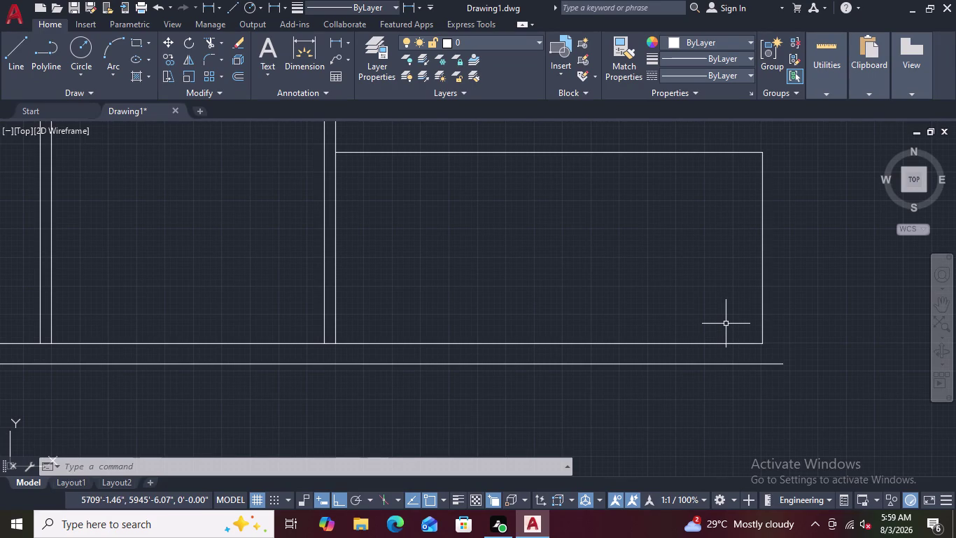
Undo the last erase, close the browser and return to the floor plan.
key(ctrl+z)
scroll(down, 3)
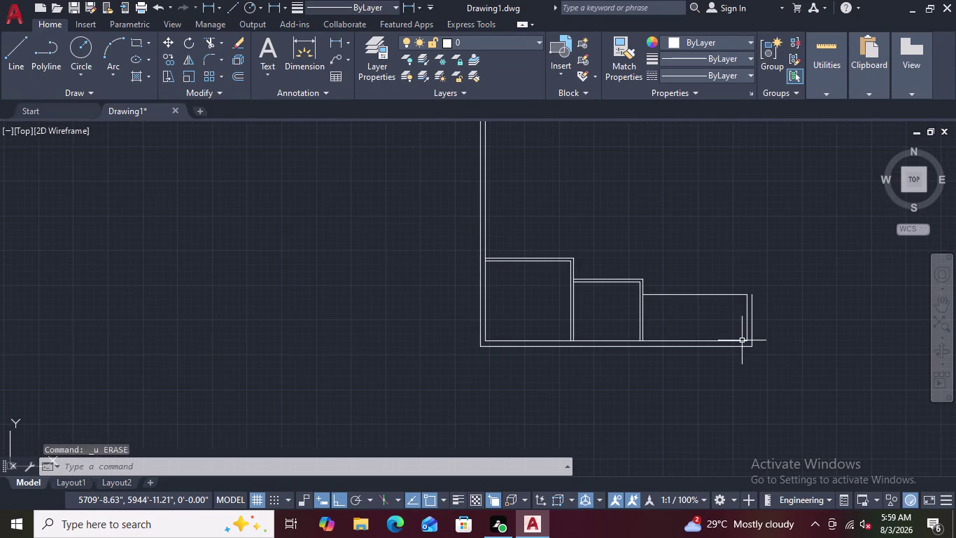
scroll(up, 3)
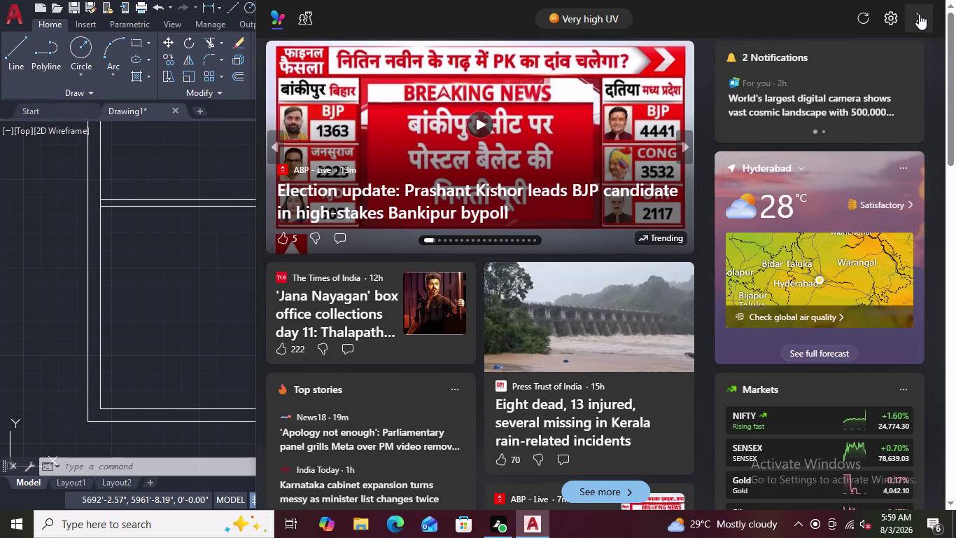
click(919, 14)
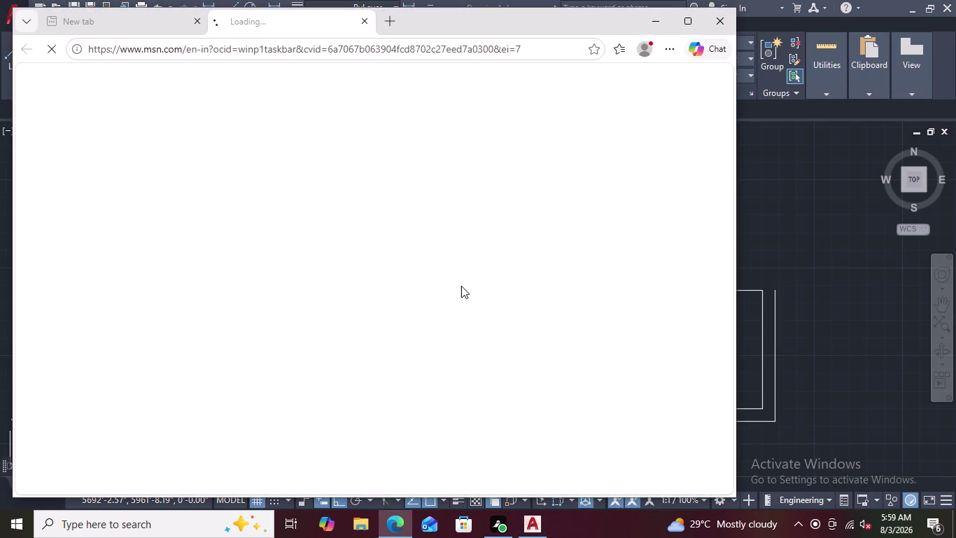
click(716, 18)
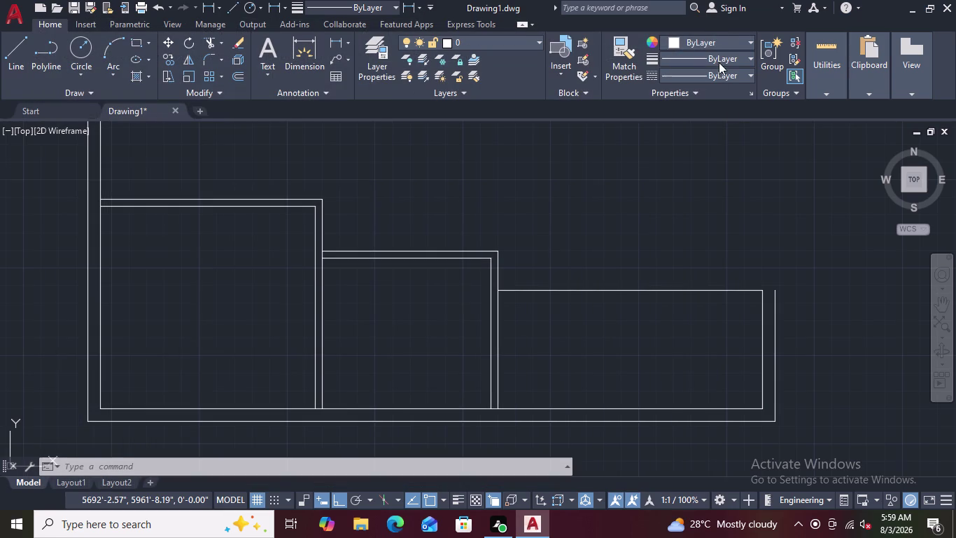
scroll(down, 3)
scroll(up, 3)
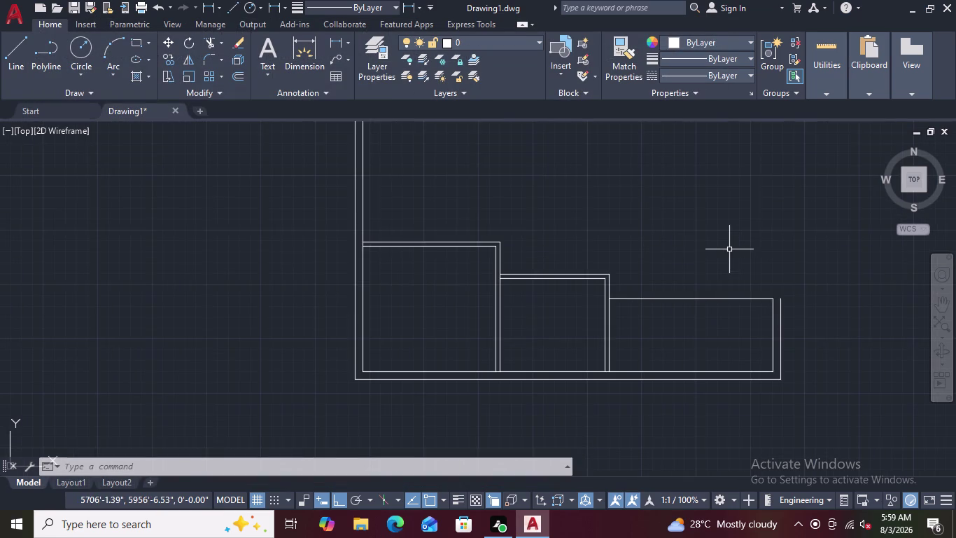
scroll(down, 3)
scroll(up, 3)
middle_drag(720, 359, 705, 304)
scroll(up, 3)
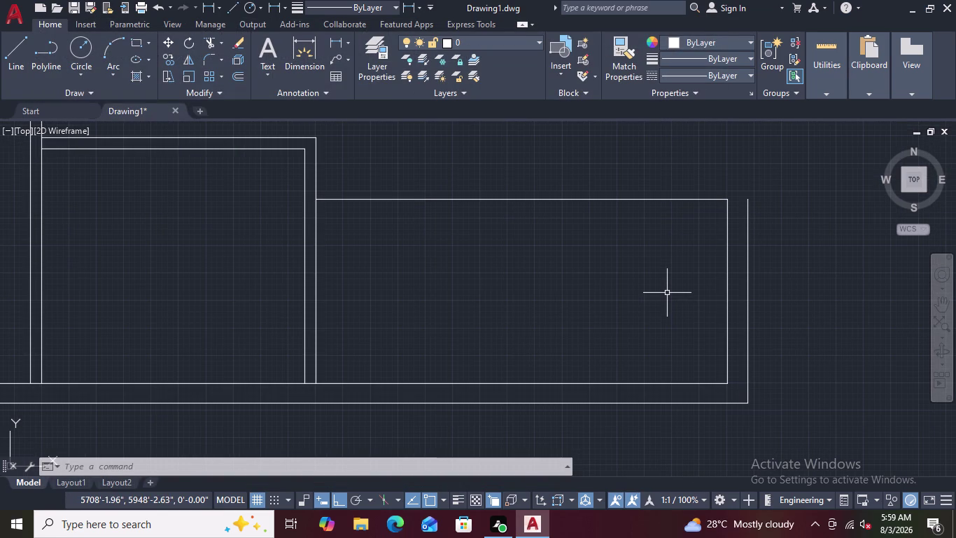
scroll(down, 3)
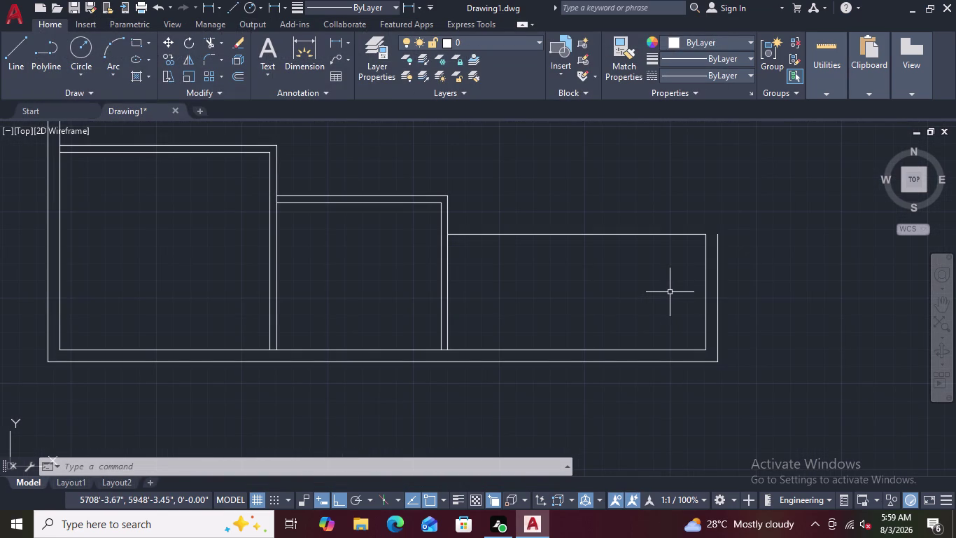
scroll(up, 3)
scroll(down, 3)
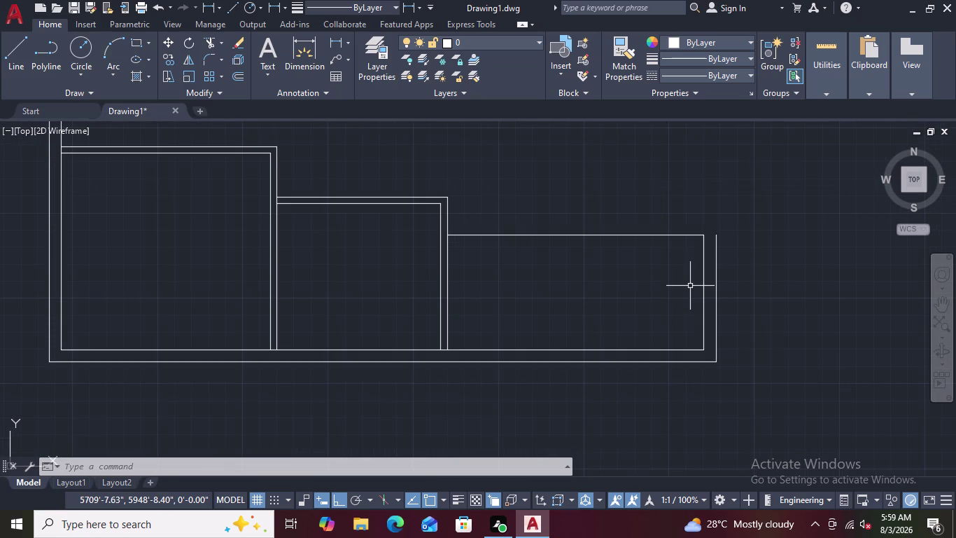
scroll(up, 3)
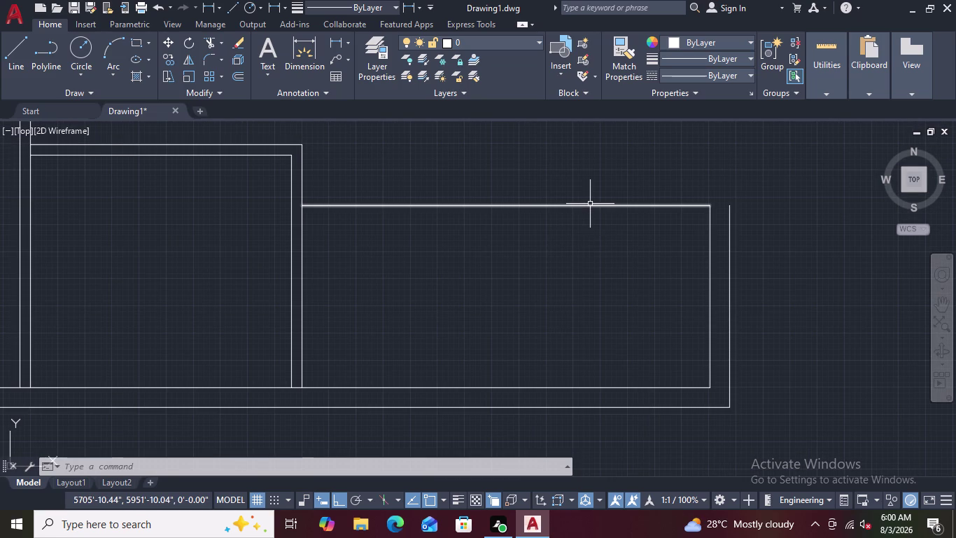
Offset the right room's top wall line 5 inches outward.
text(O)
key(space)
key(5)
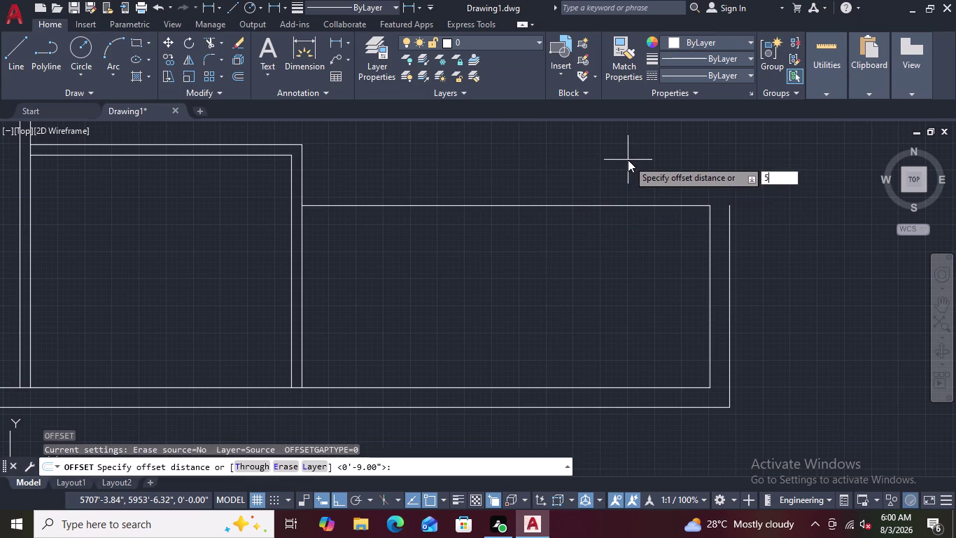
key(shift+quotedbl)
key(Return)
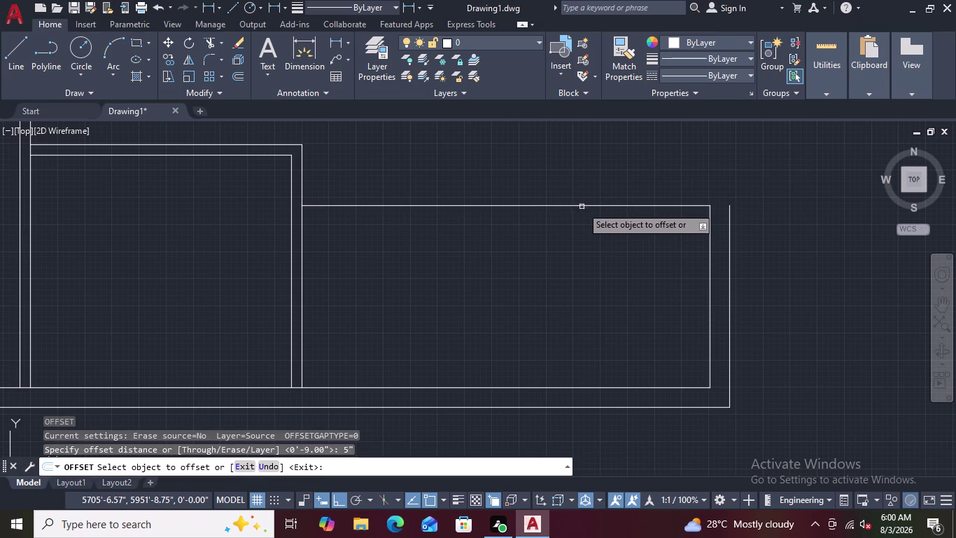
click(582, 205)
click(586, 185)
scroll(down, 3)
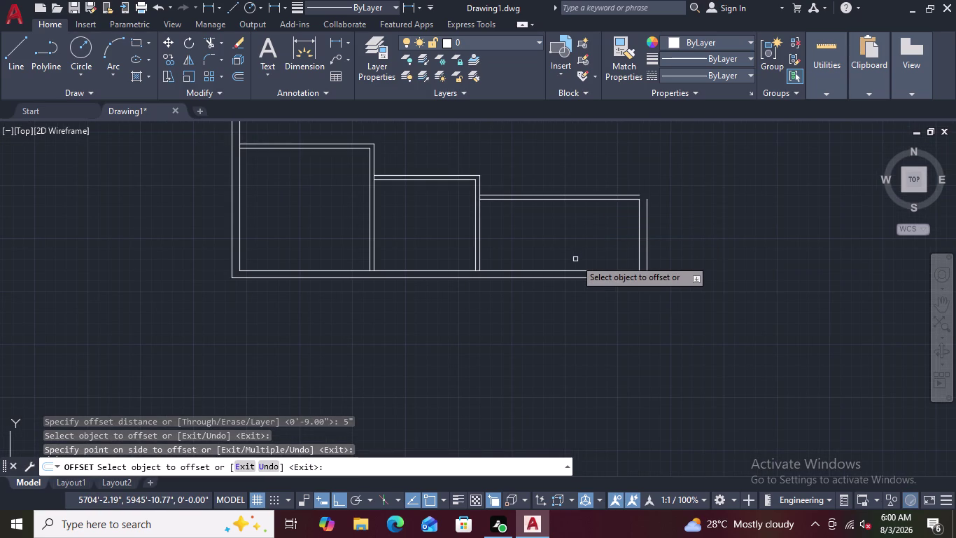
key(Escape)
key(Escape)
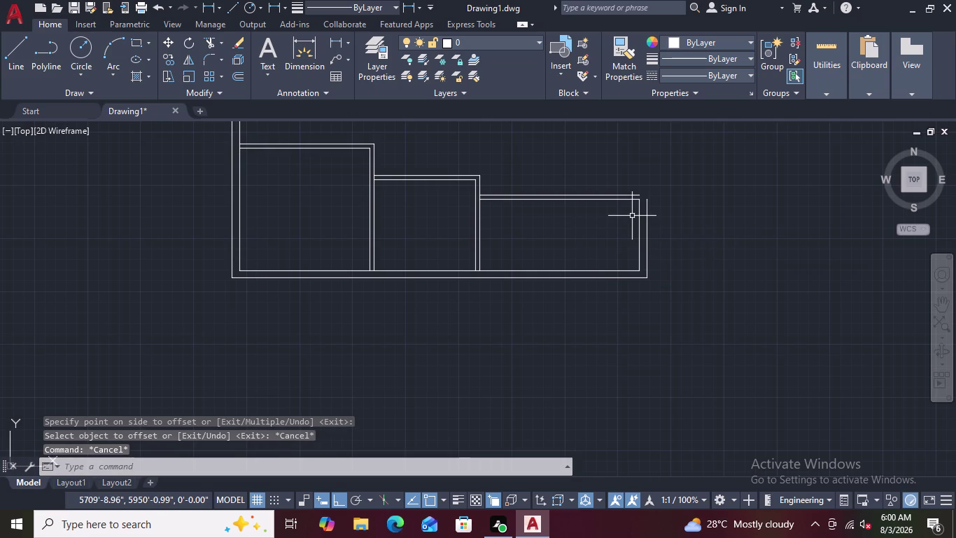
Try filleting the right room's top and right wall lines, then cancel.
text(F)
key(space)
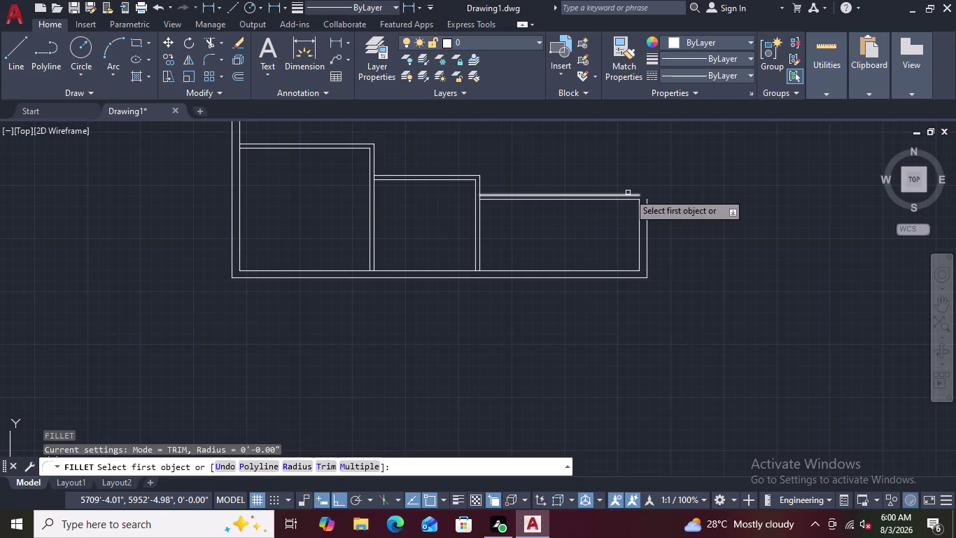
scroll(up, 3)
click(633, 196)
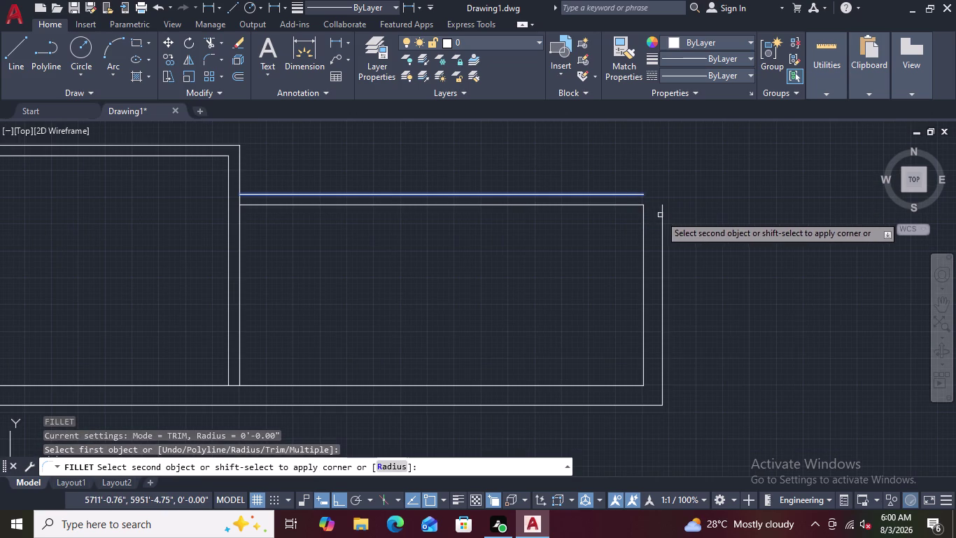
click(660, 215)
key(Escape)
scroll(down, 3)
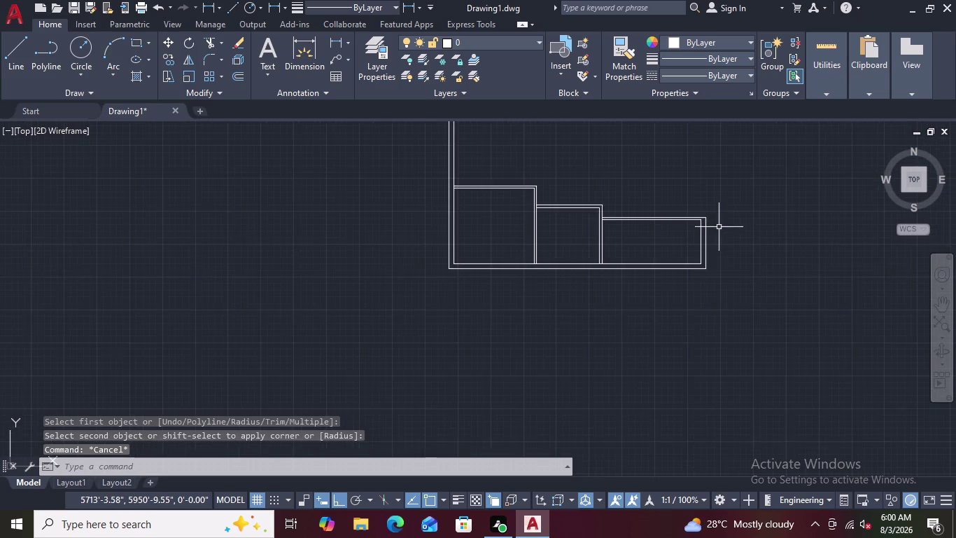
scroll(down, 3)
scroll(up, 3)
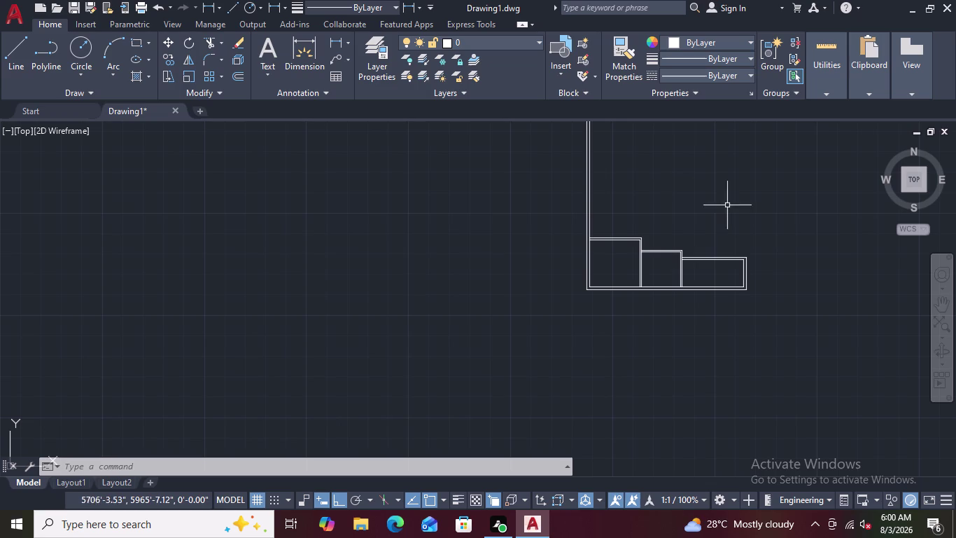
scroll(up, 3)
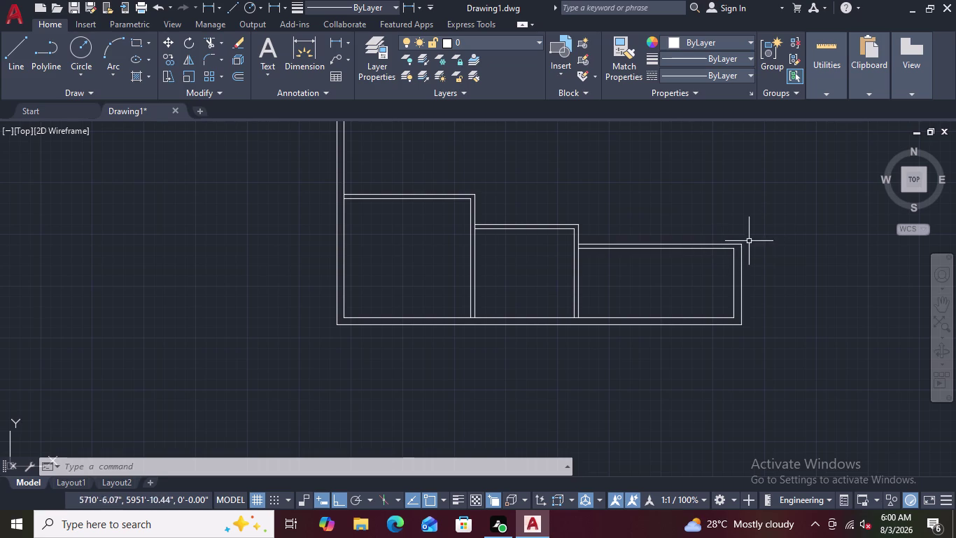
scroll(up, 3)
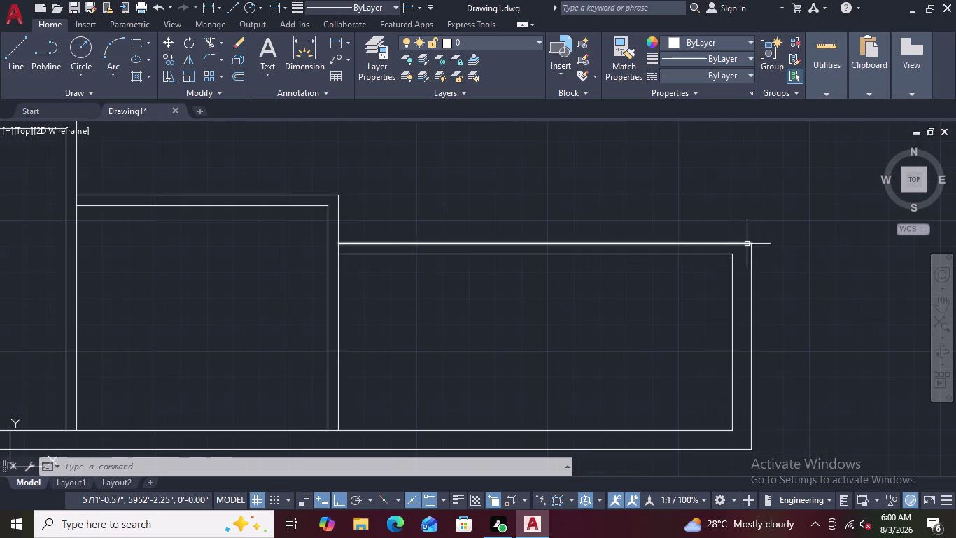
Start a line at the top-right wall corner with a 2-foot first segment.
text(L)
key(space)
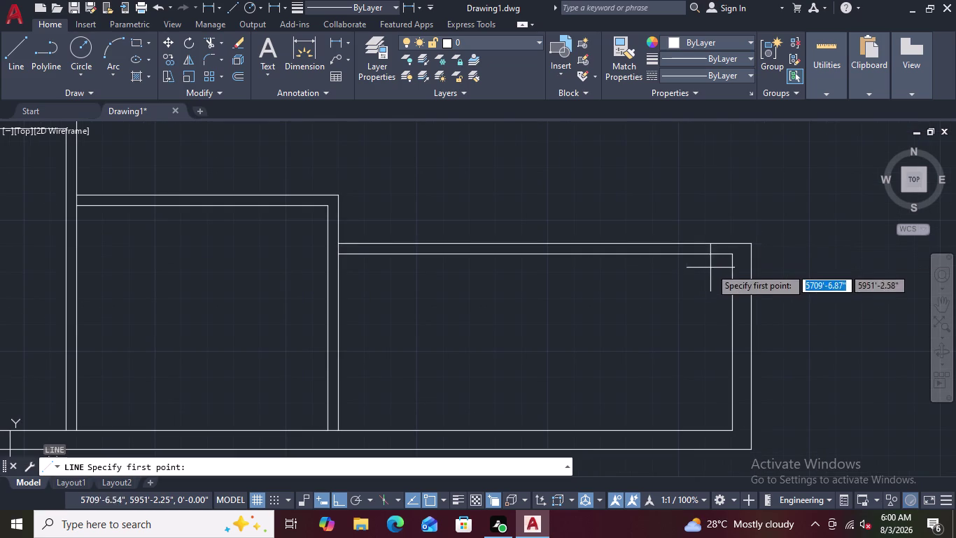
scroll(up, 3)
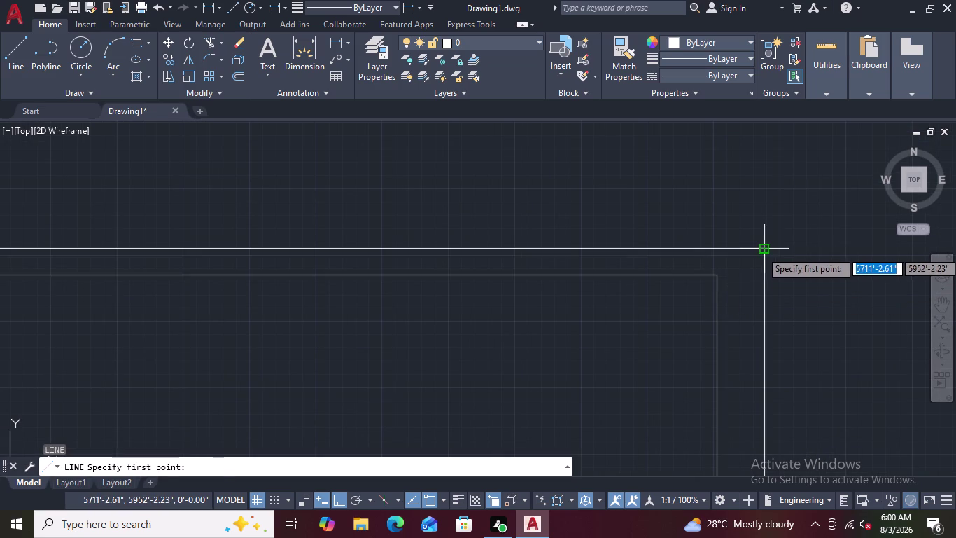
click(761, 251)
key(2)
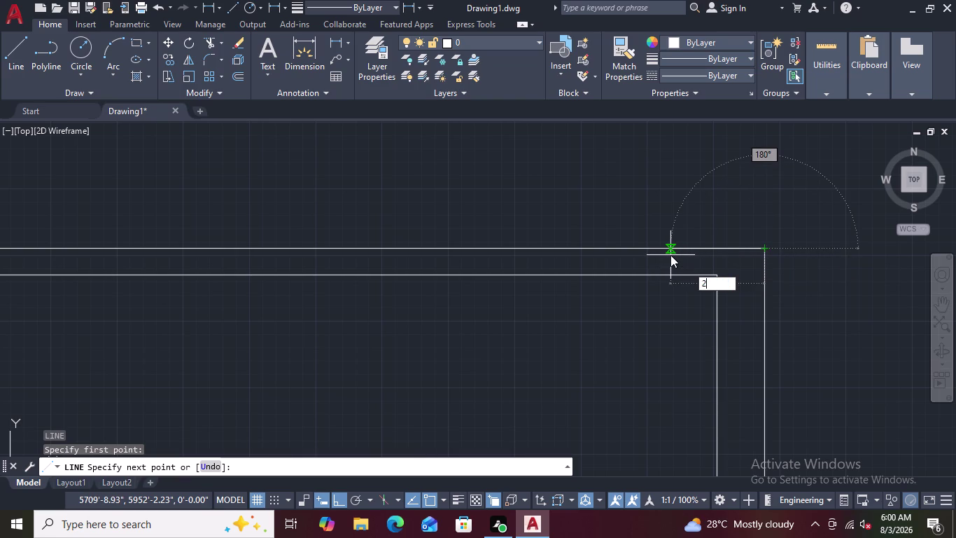
key(apostrophe)
key(Return)
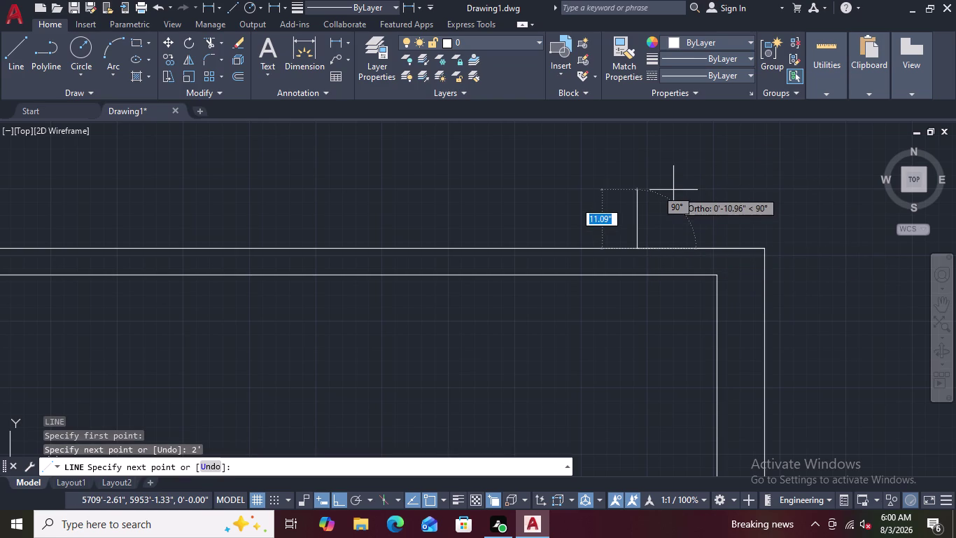
scroll(down, 3)
scroll(down, 3)
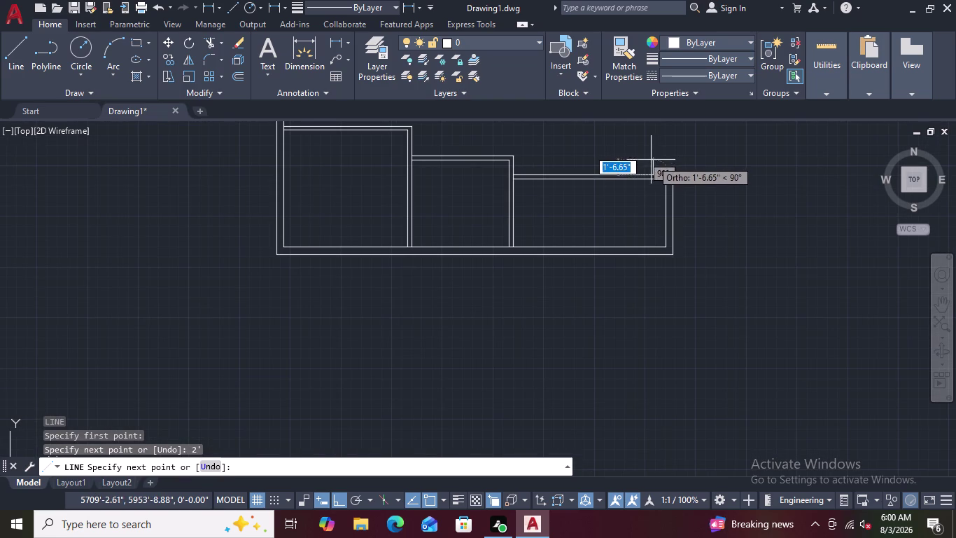
scroll(down, 3)
middle_drag(648, 125, 659, 246)
scroll(down, 3)
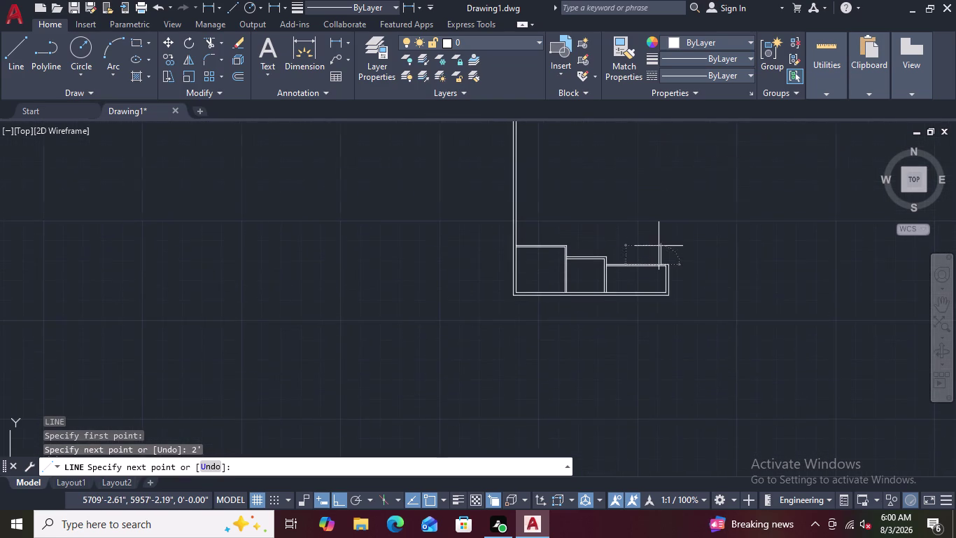
scroll(up, 3)
scroll(up, 3)
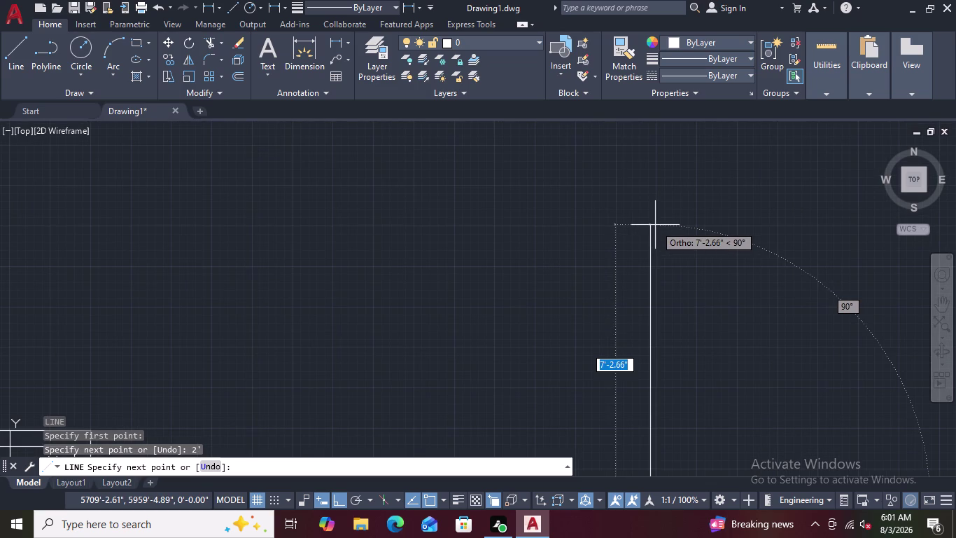
Add 5-foot and 8-foot segments and end the last side on the wall.
text(5)
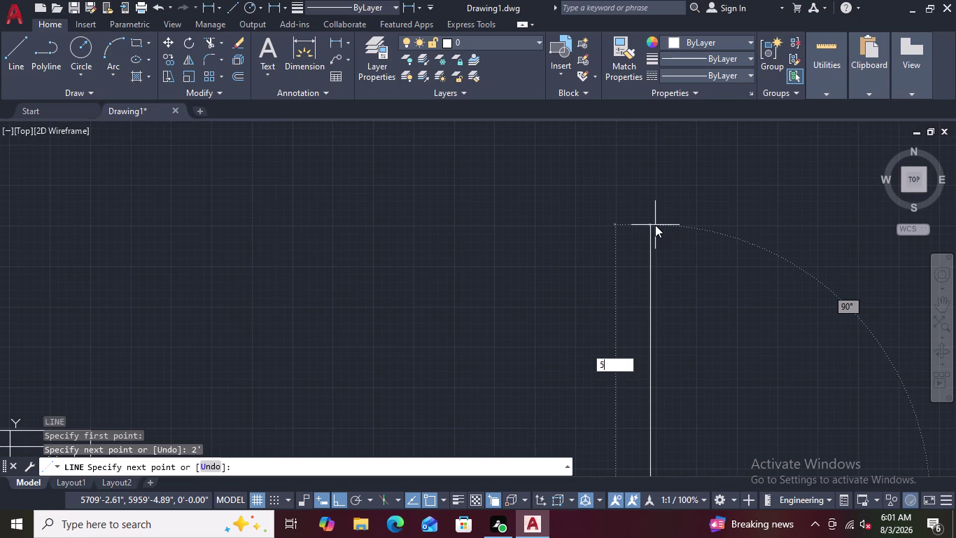
text(')
key(Return)
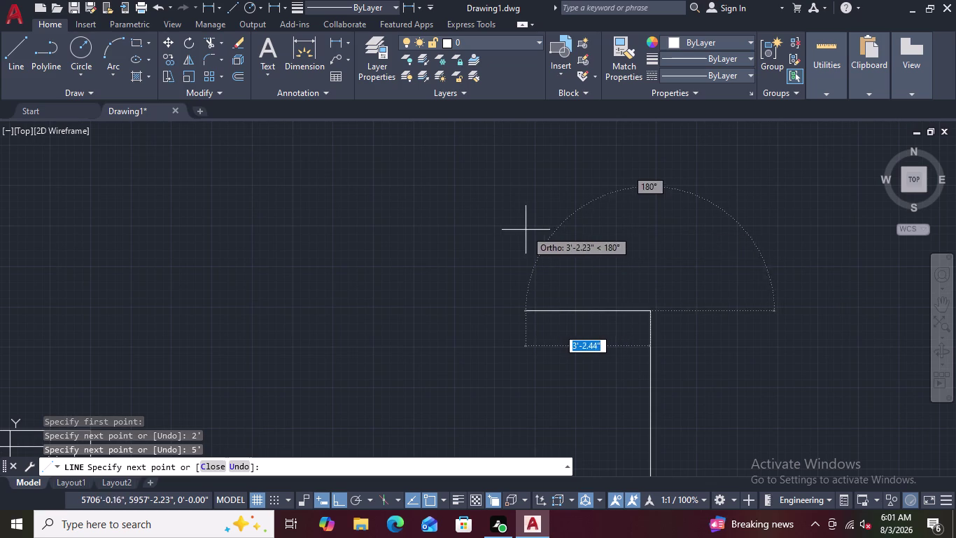
scroll(down, 3)
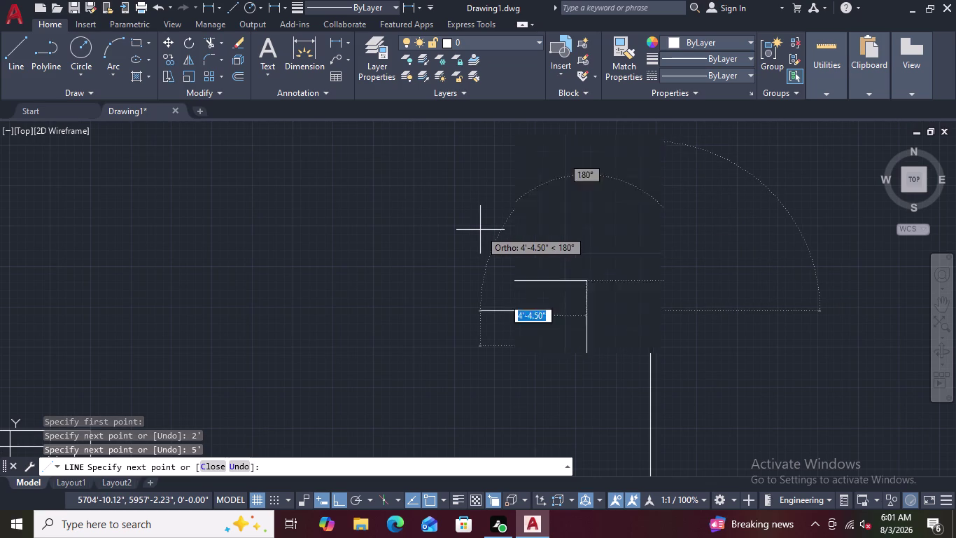
scroll(down, 3)
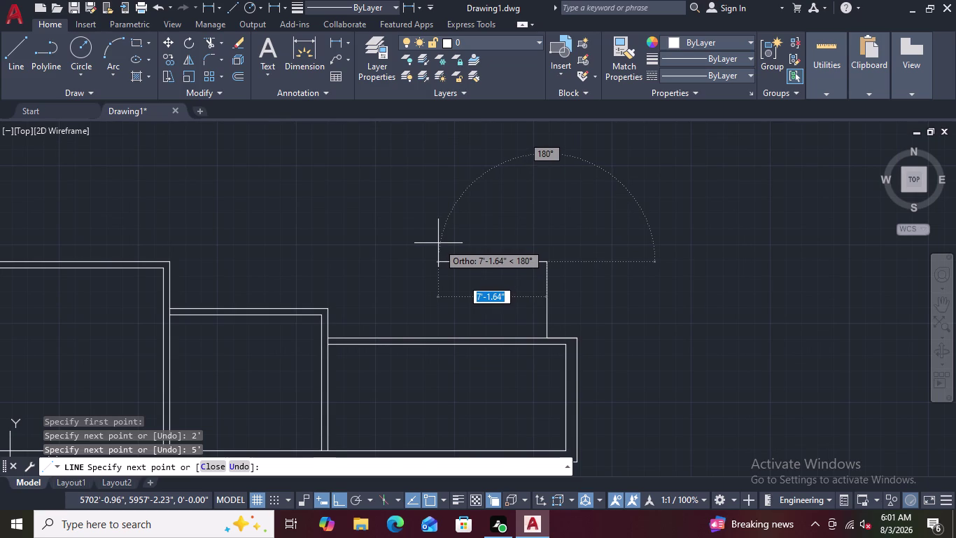
key(8)
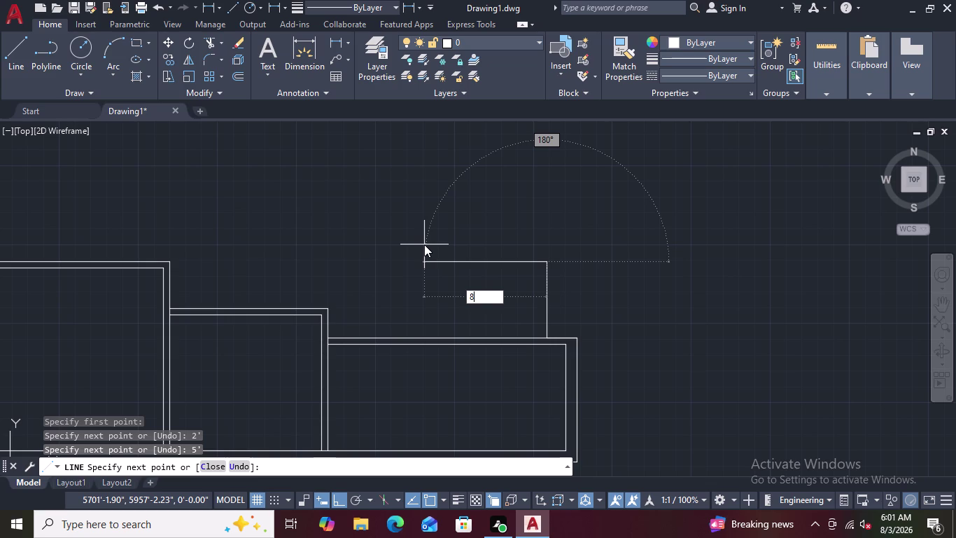
key(apostrophe)
key(Return)
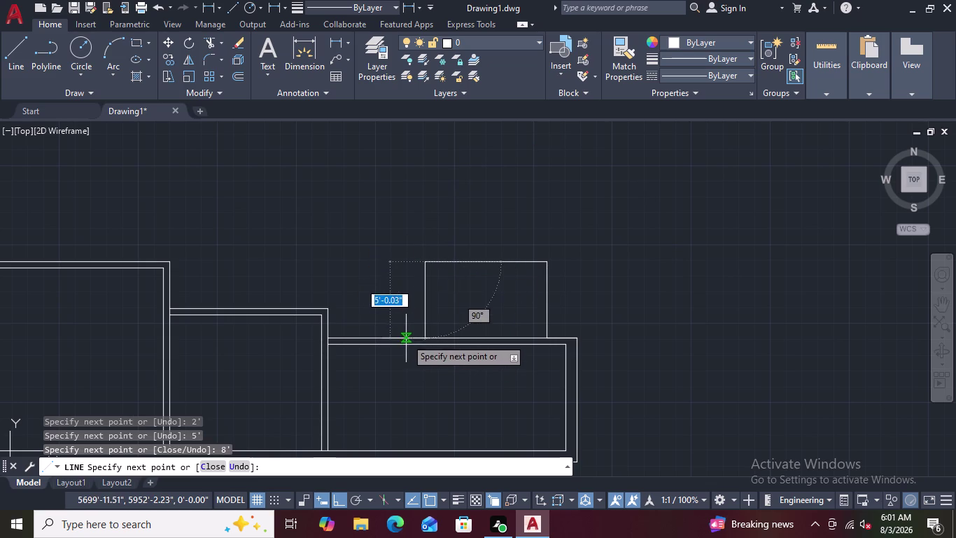
scroll(up, 3)
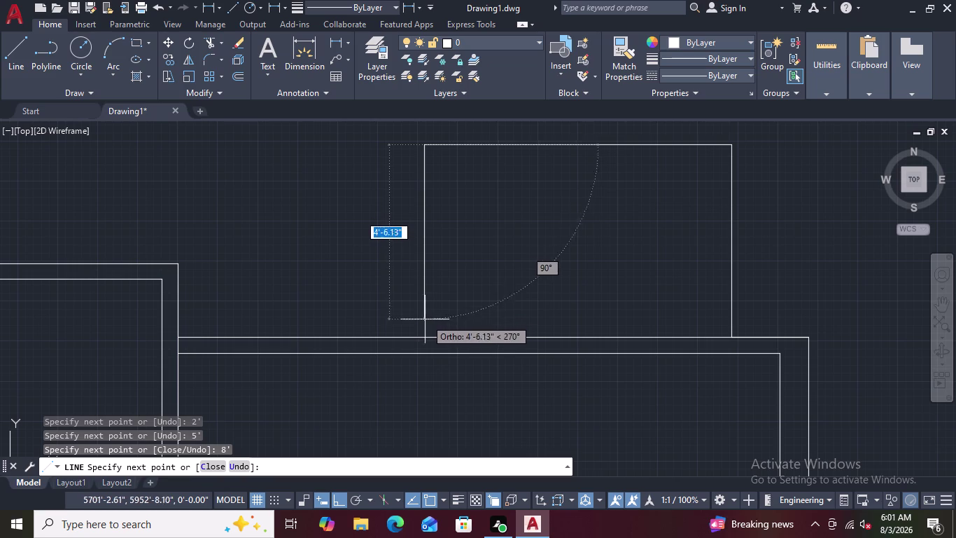
click(423, 337)
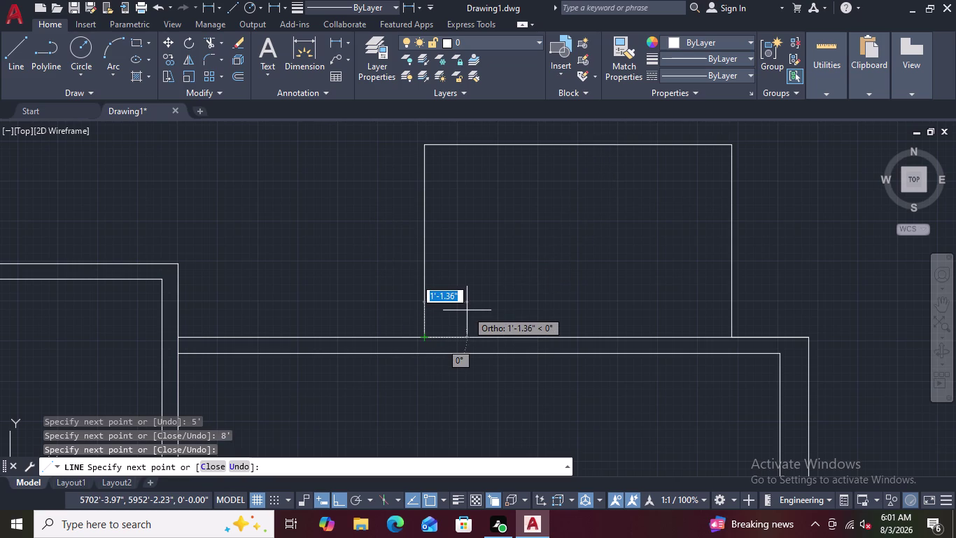
key(Escape)
scroll(down, 3)
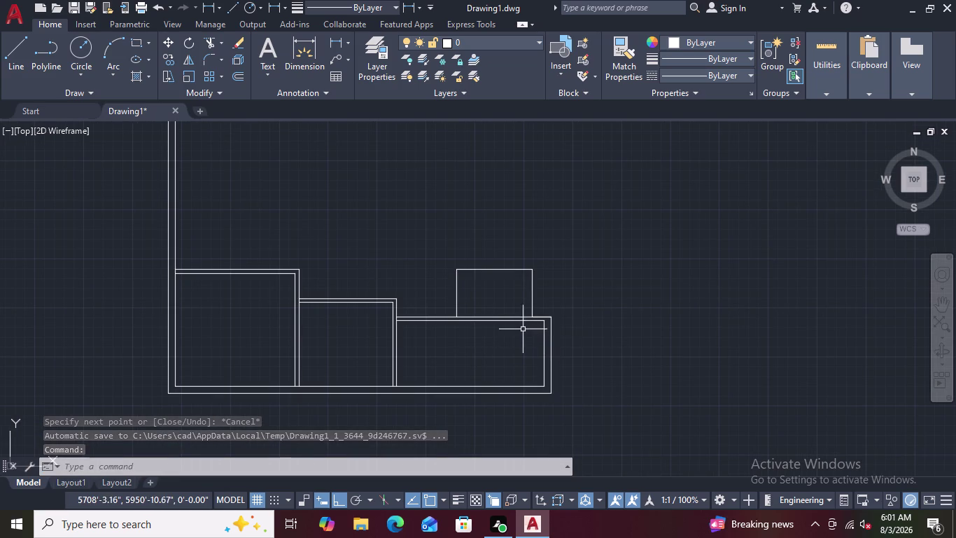
scroll(up, 3)
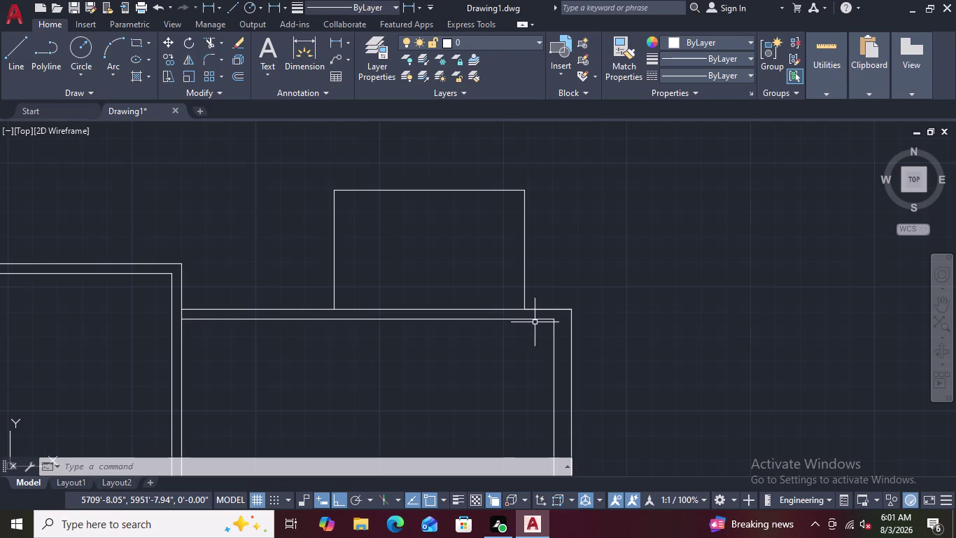
scroll(up, 3)
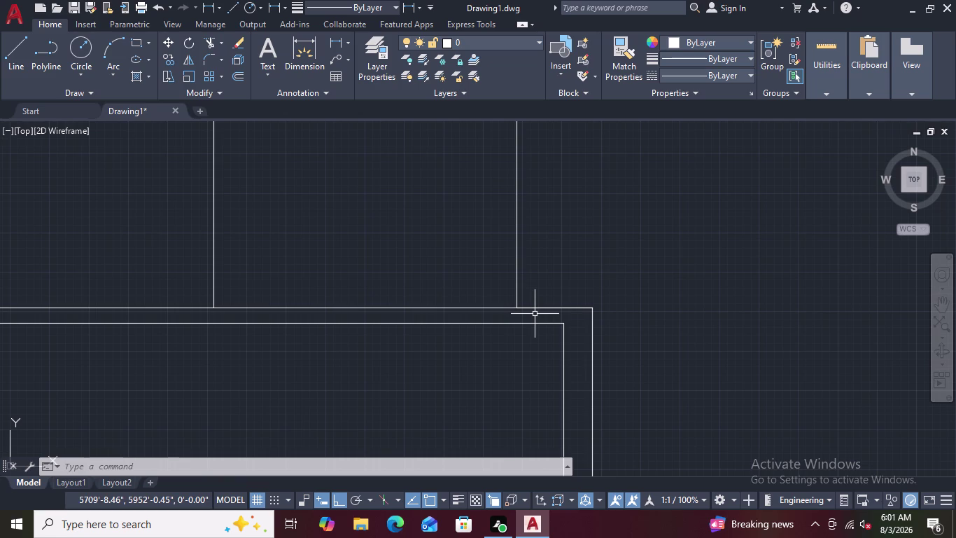
scroll(down, 3)
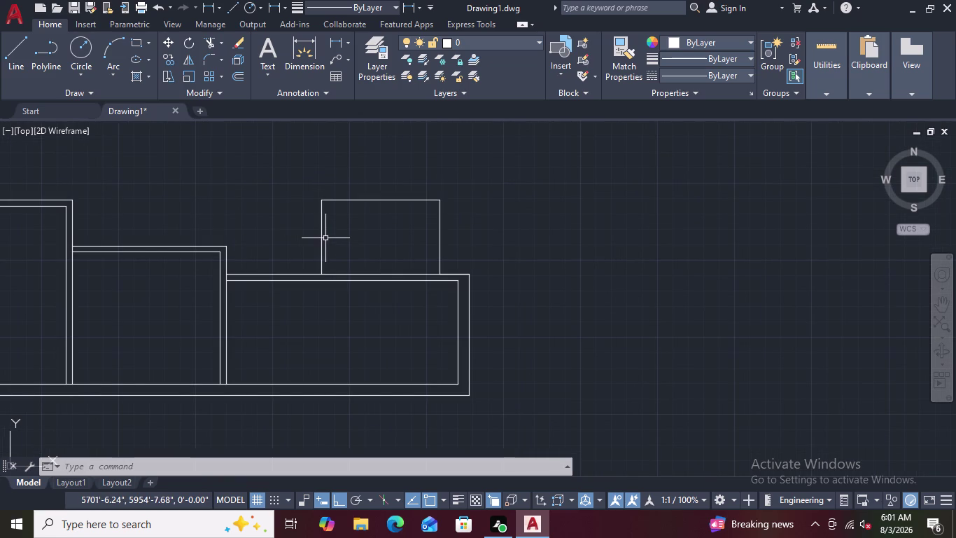
click(323, 238)
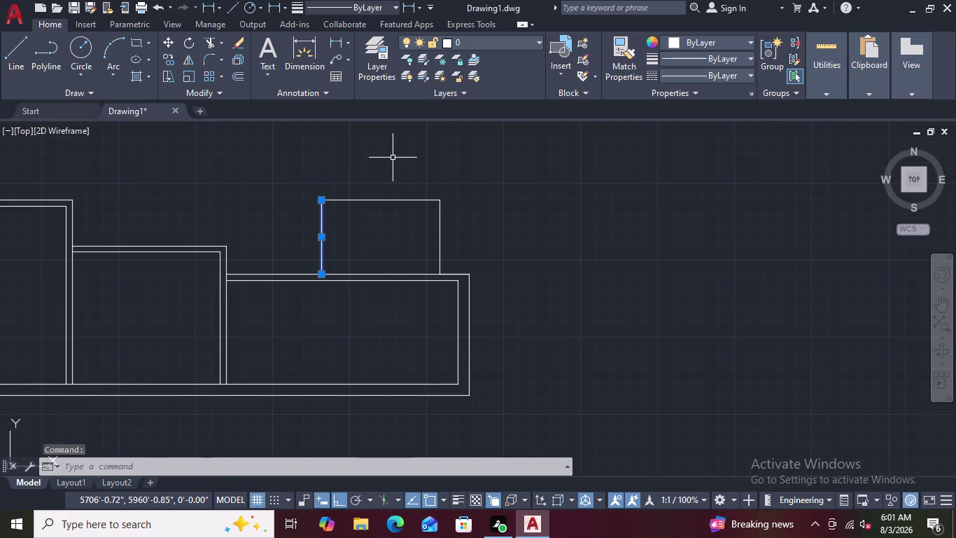
key(Escape)
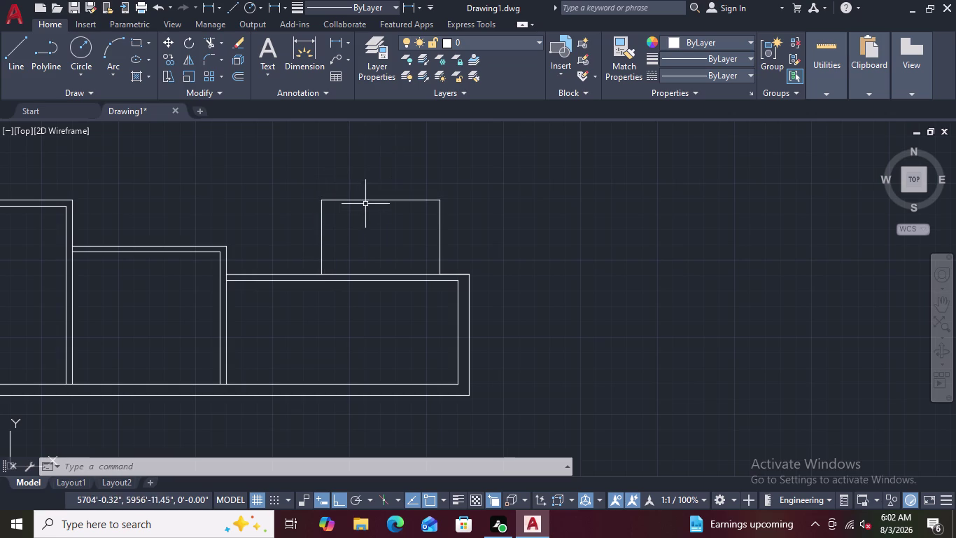
Offset the box's left and top sides 5 inches outward.
text(O)
key(space)
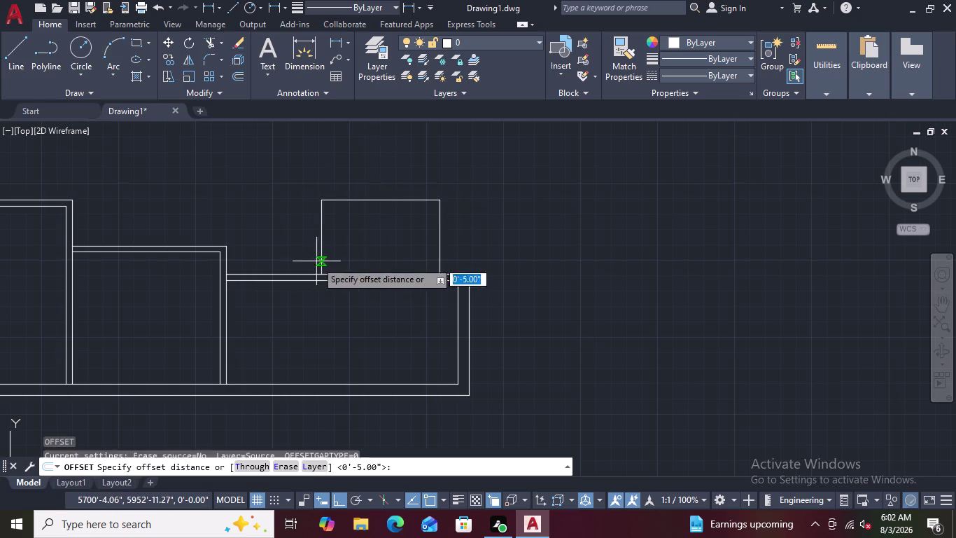
key(5)
key(shift+quotedbl)
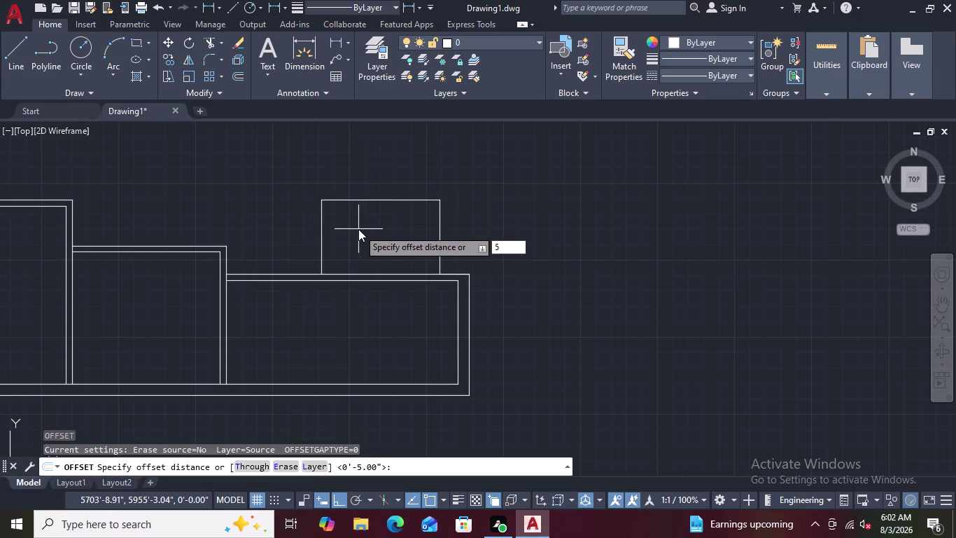
key(Return)
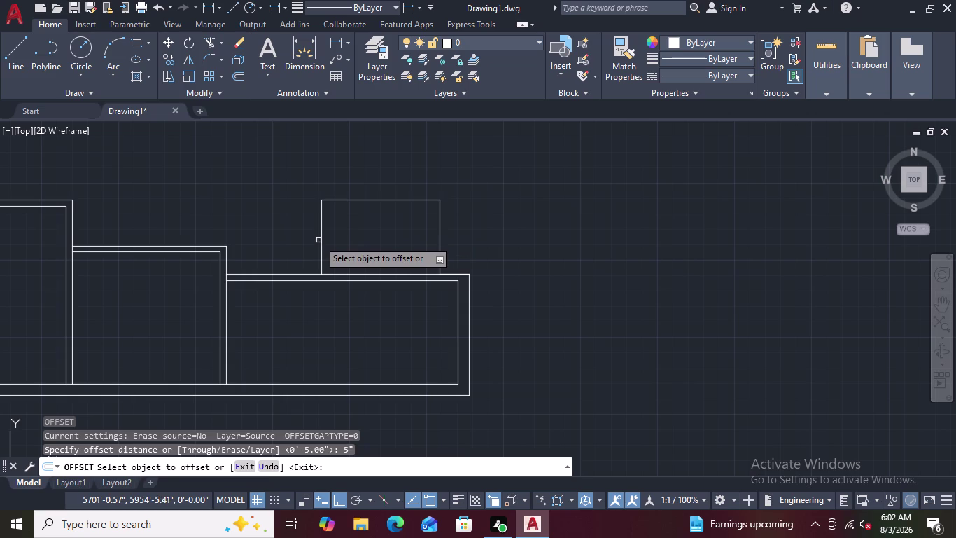
click(320, 238)
right_click(321, 237)
click(306, 233)
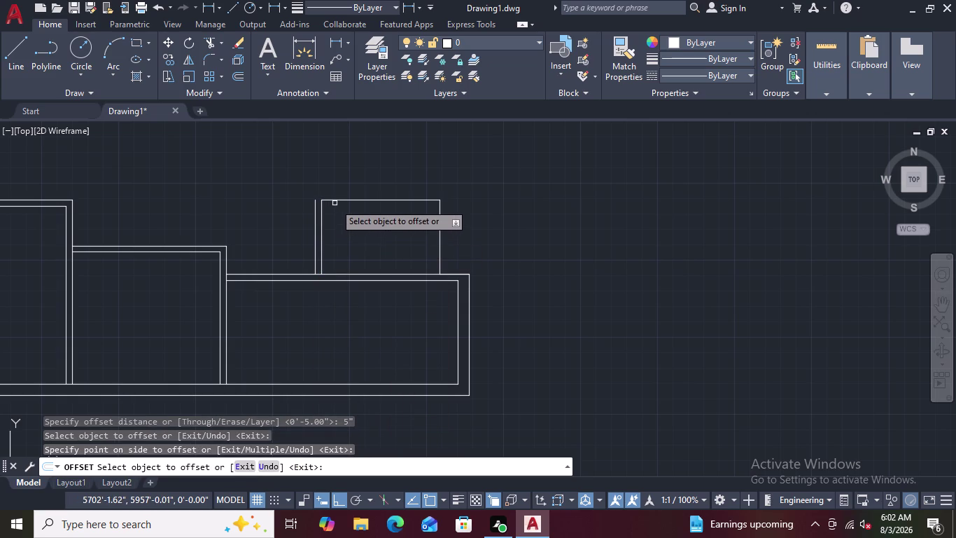
click(338, 201)
click(342, 187)
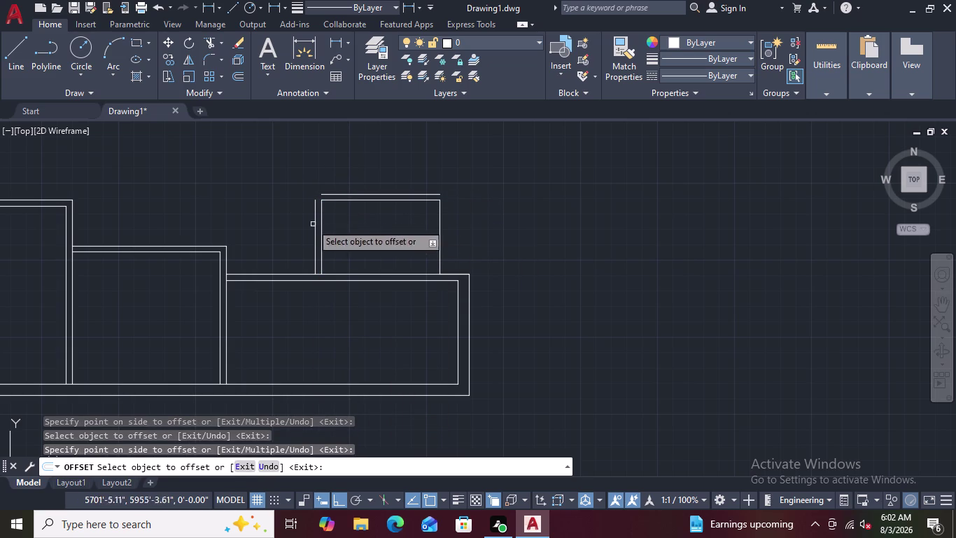
scroll(up, 3)
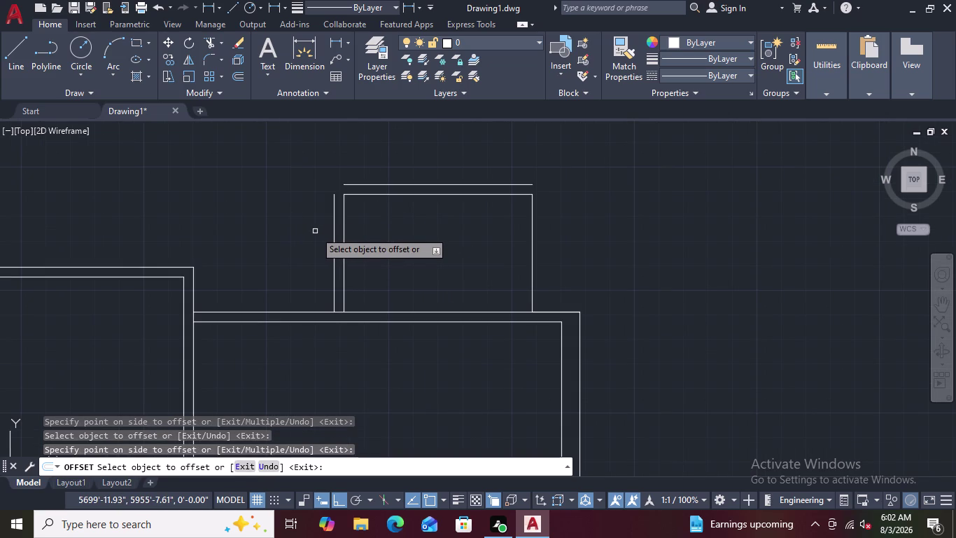
key(Escape)
Offset the box's right side 9 inches outward.
key(space)
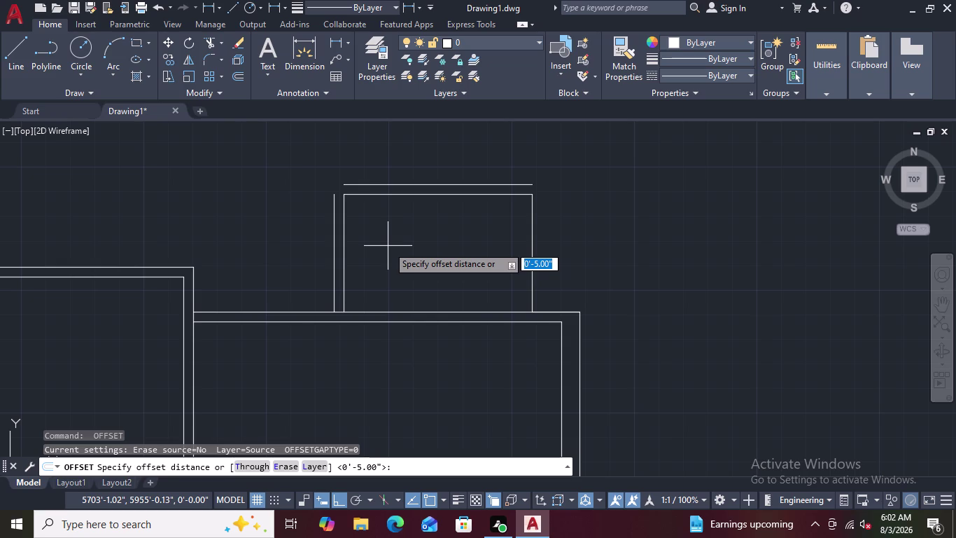
key(9)
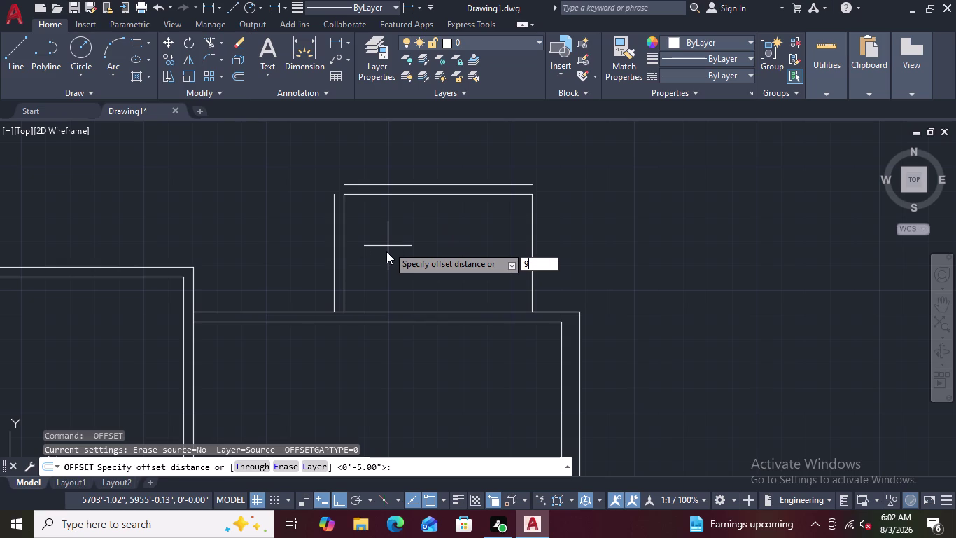
key(shift+quotedbl)
key(Return)
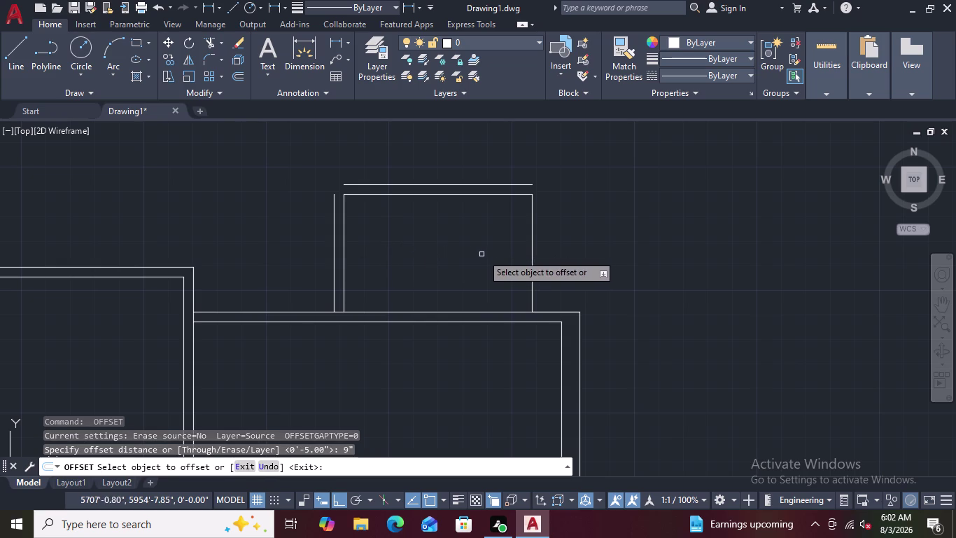
click(532, 245)
click(570, 245)
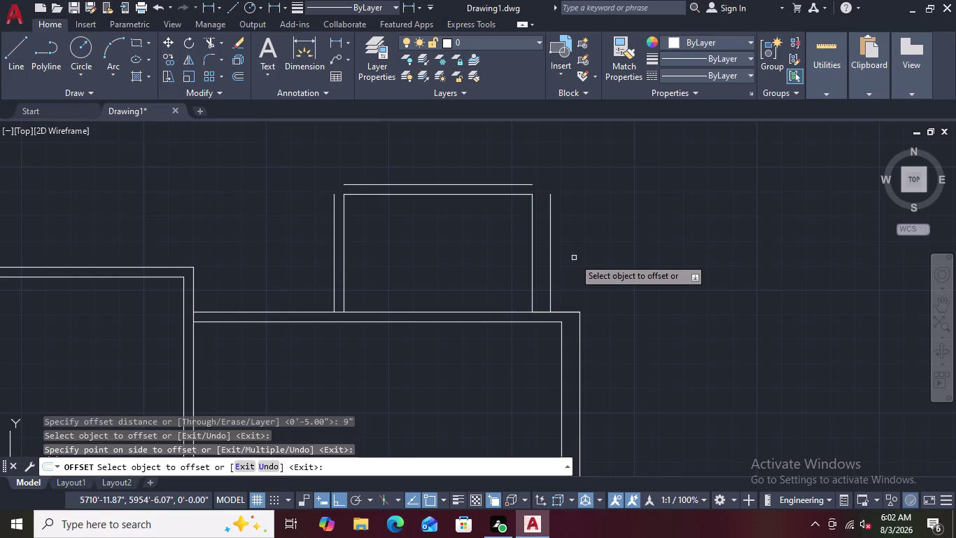
key(Escape)
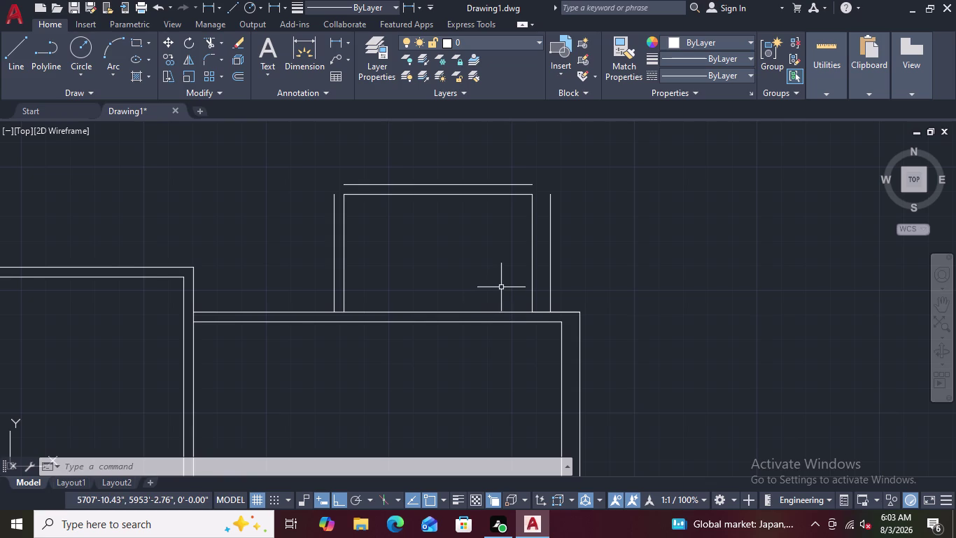
Draw a 10-foot line upward from the top of the box's right outer line.
scroll(down, 3)
scroll(up, 3)
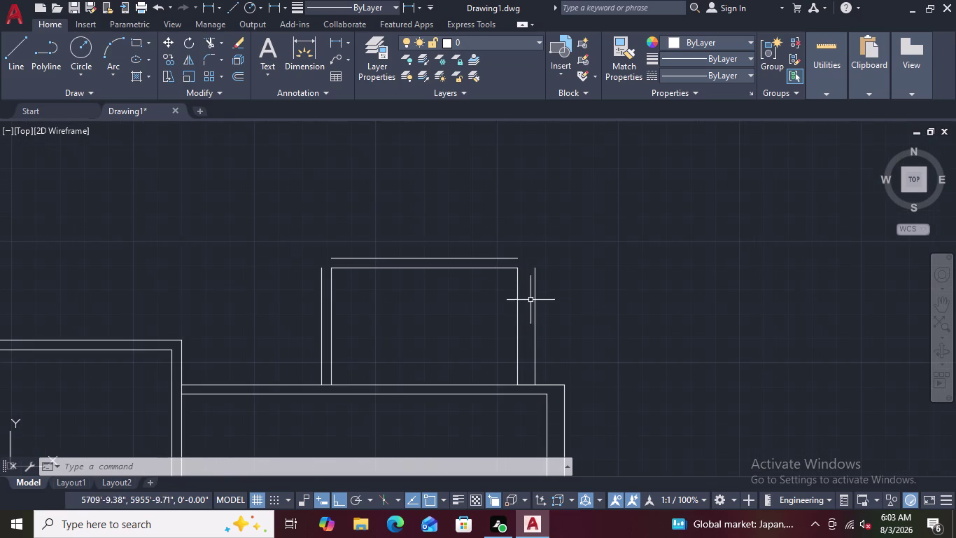
text(L)
key(space)
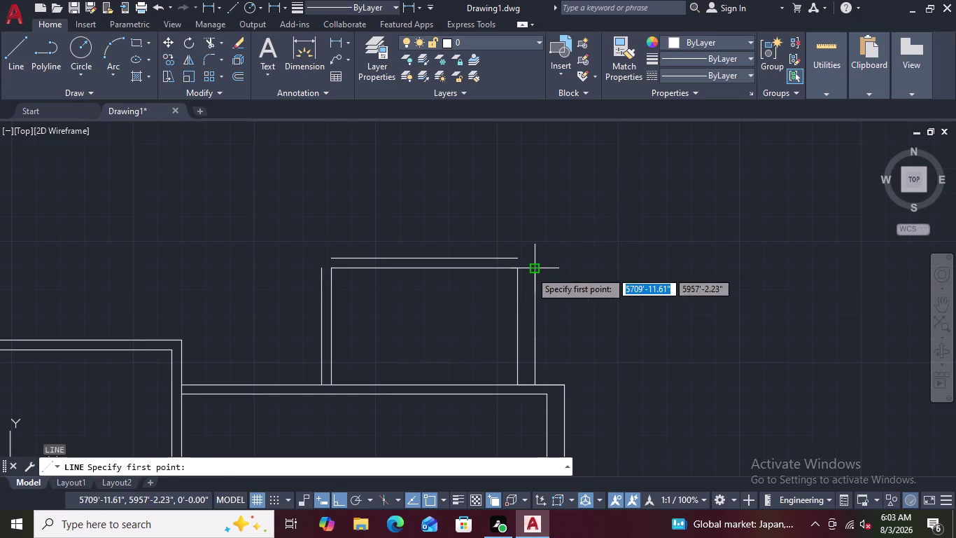
click(531, 271)
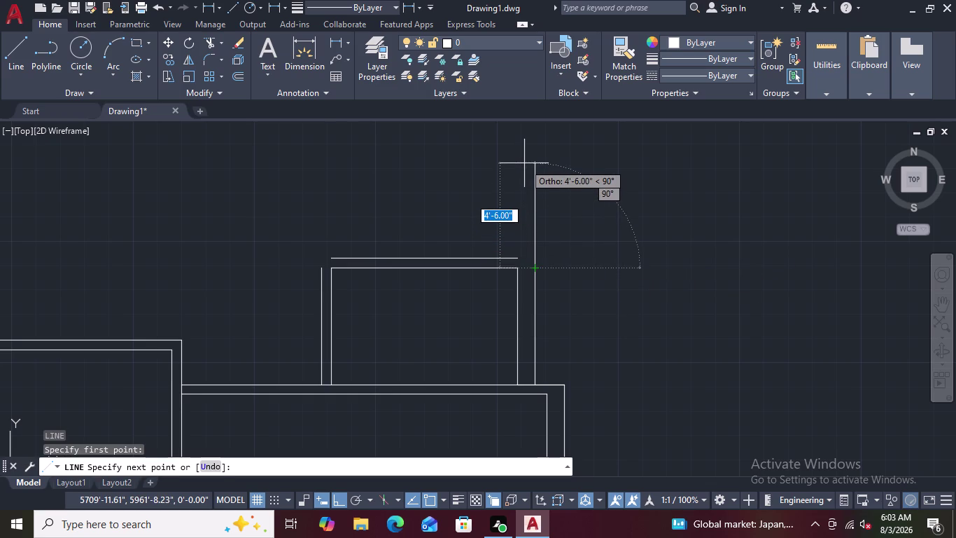
key(1)
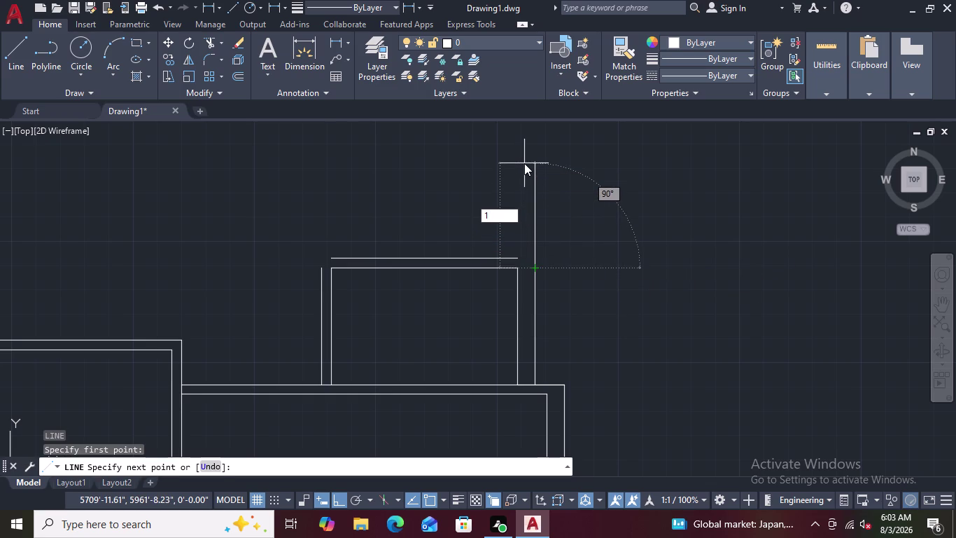
key(0)
key(apostrophe)
key(Return)
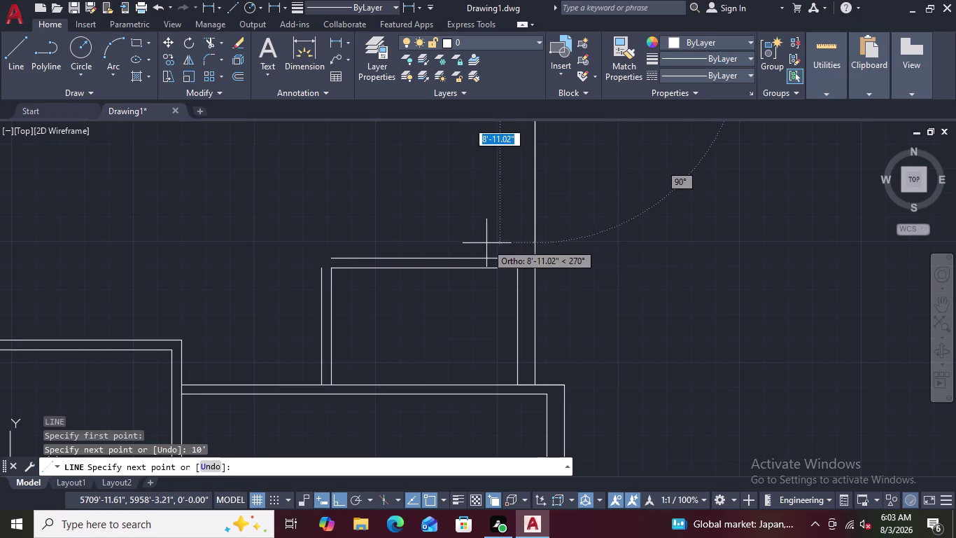
key(Escape)
scroll(down, 3)
scroll(up, 3)
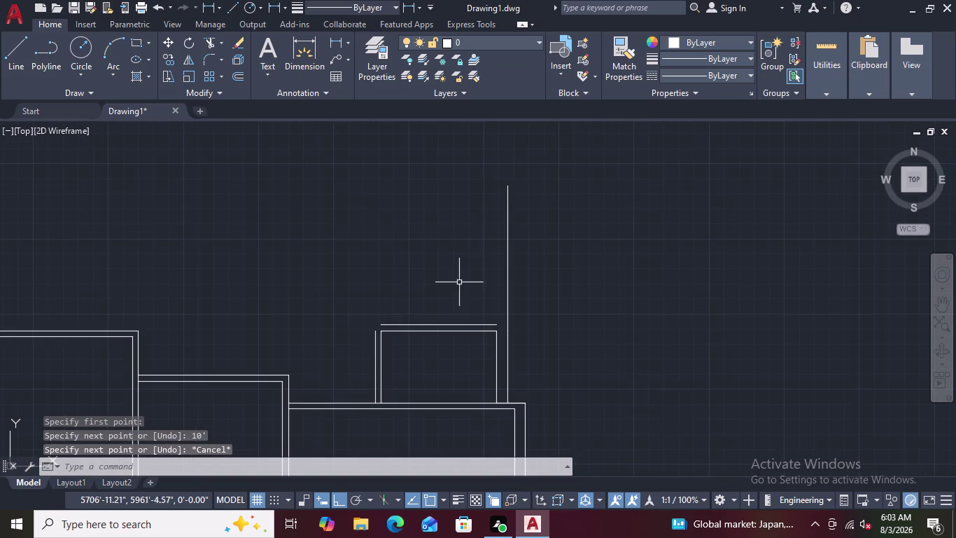
scroll(up, 3)
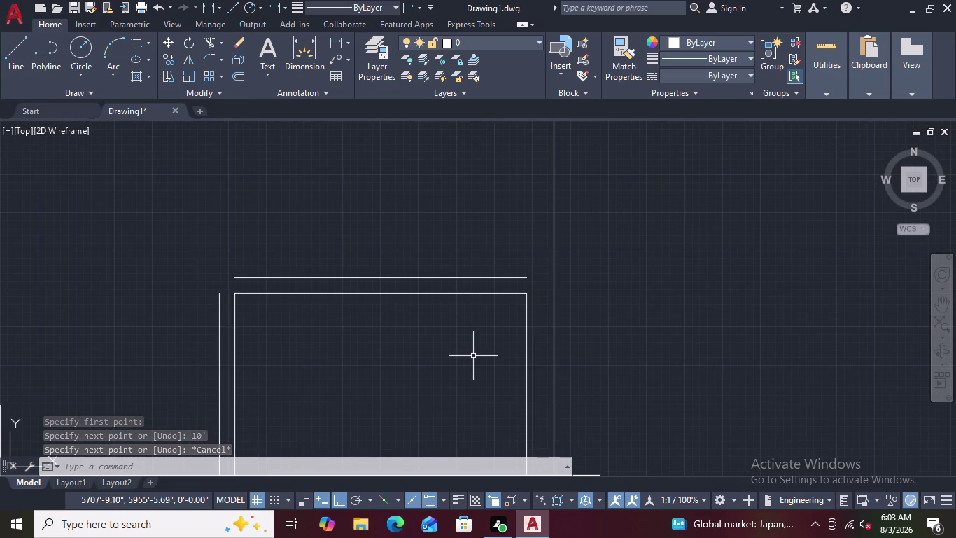
scroll(down, 3)
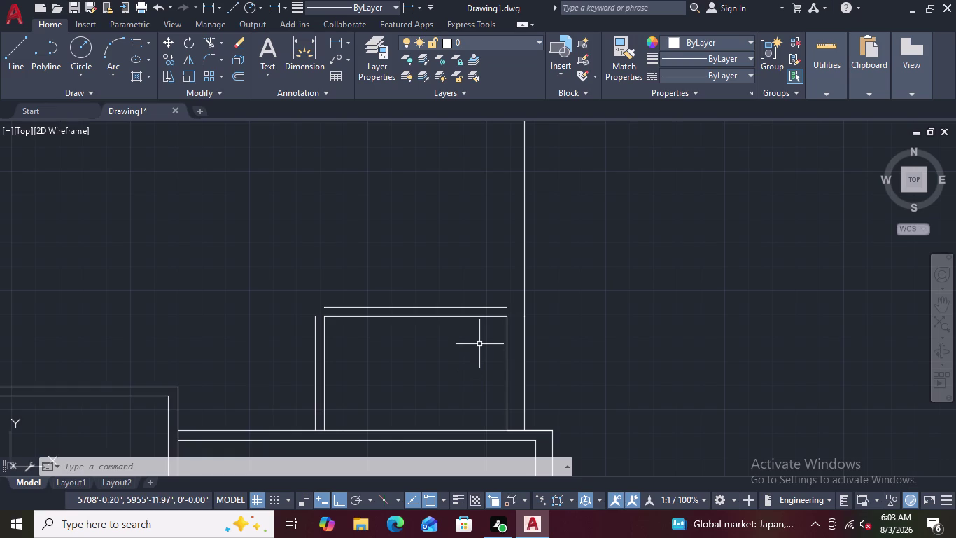
text(F)
key(space)
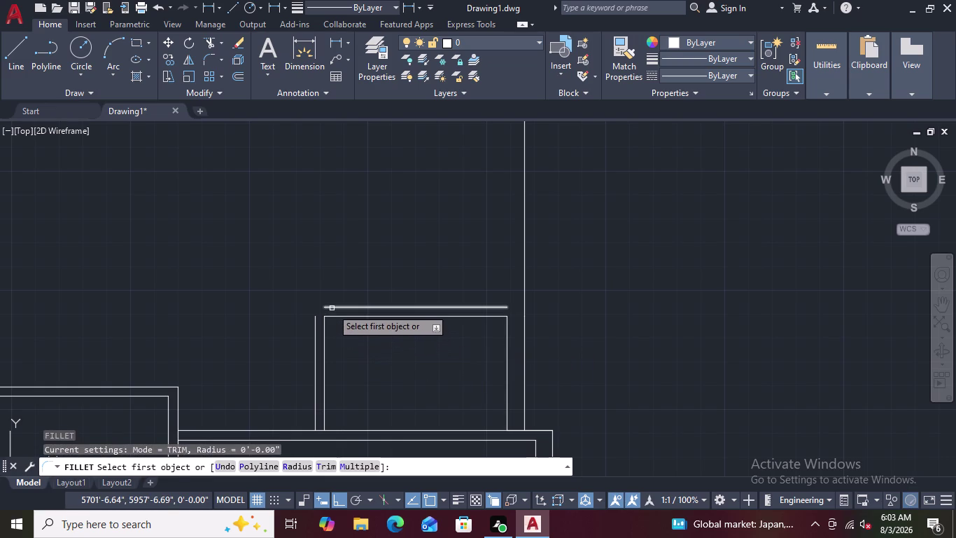
Fillet the box's outer top and outer left lines into a sharp corner.
click(332, 308)
click(315, 322)
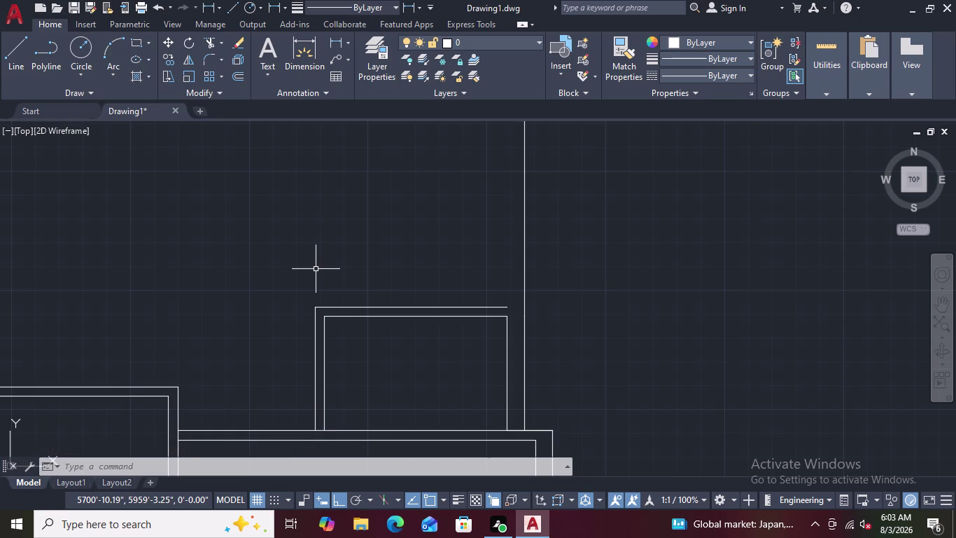
Offset the tall vertical wall line 9 inches to its left.
key(o)
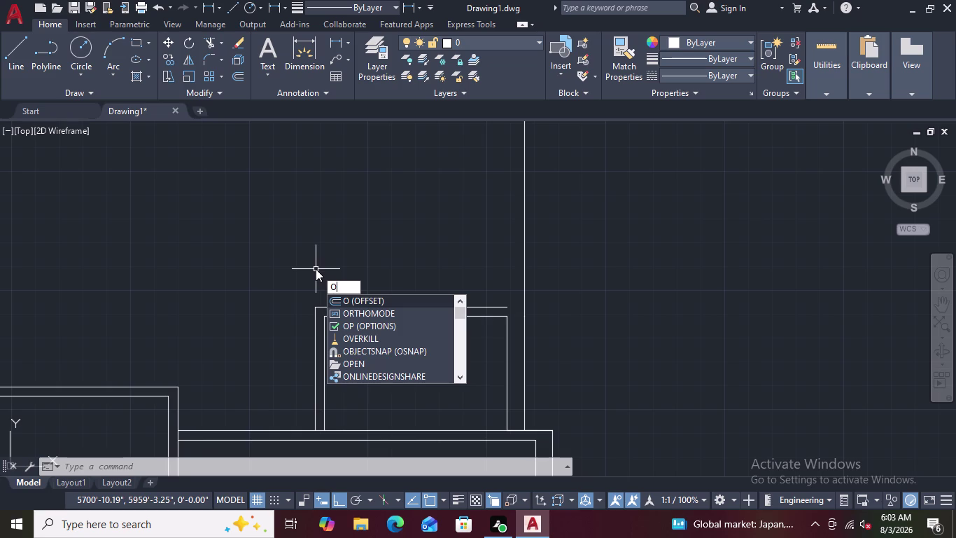
key(space)
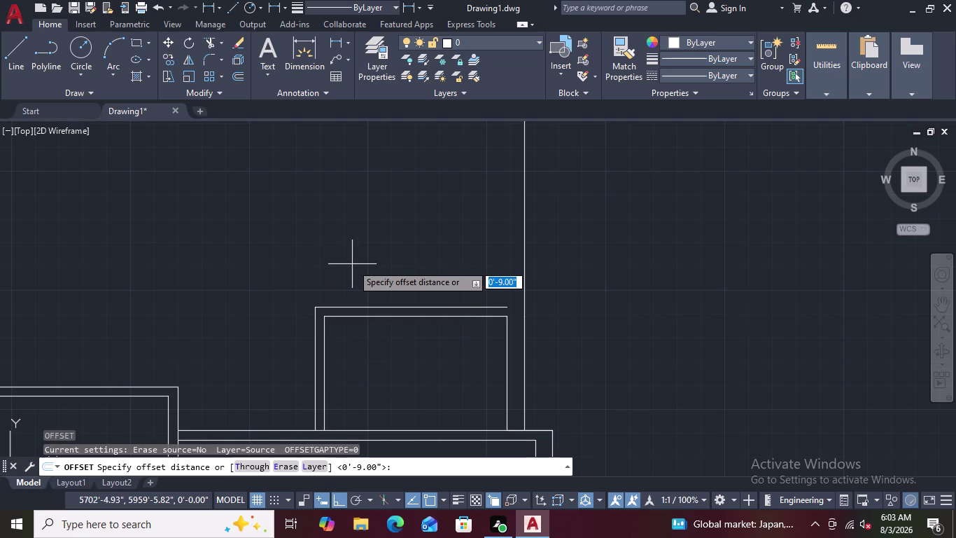
key(9)
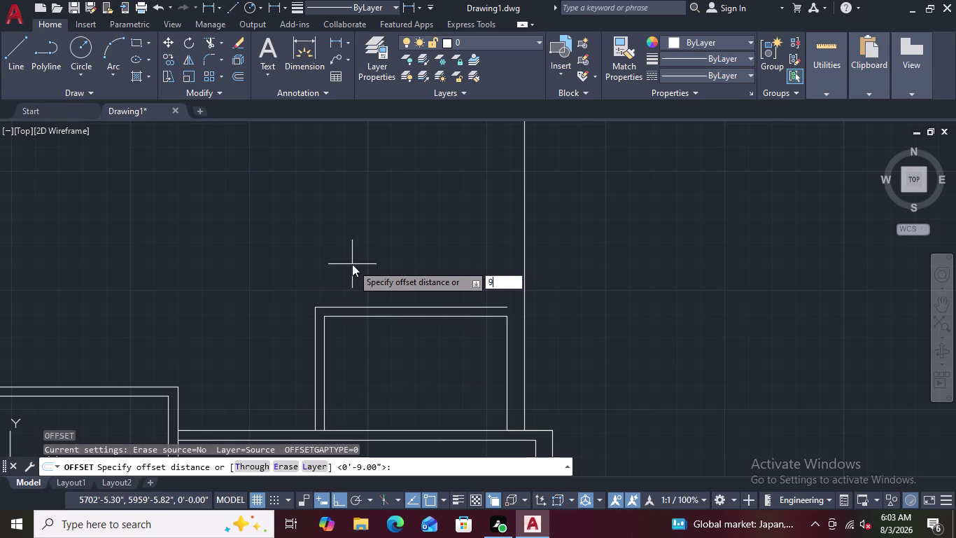
key(shift+quotedbl)
key(Return)
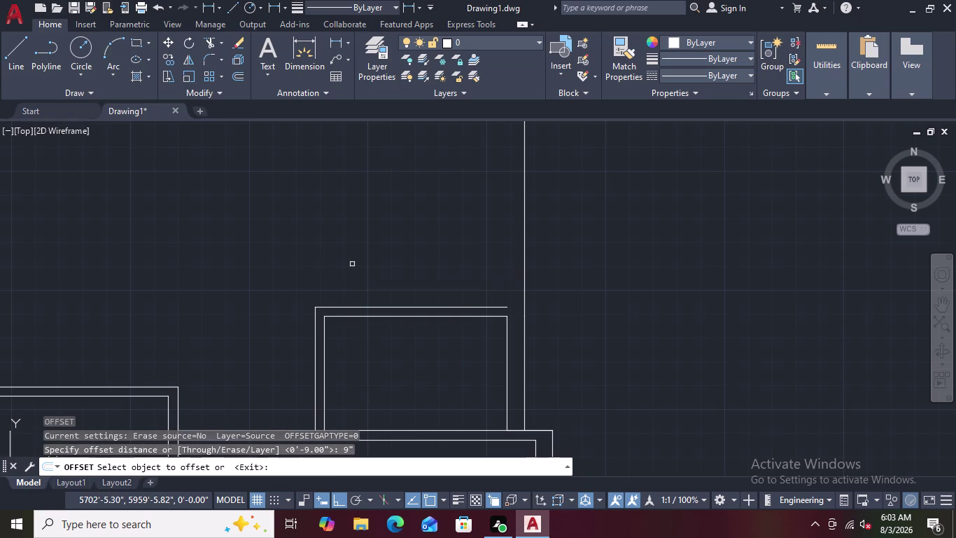
click(523, 241)
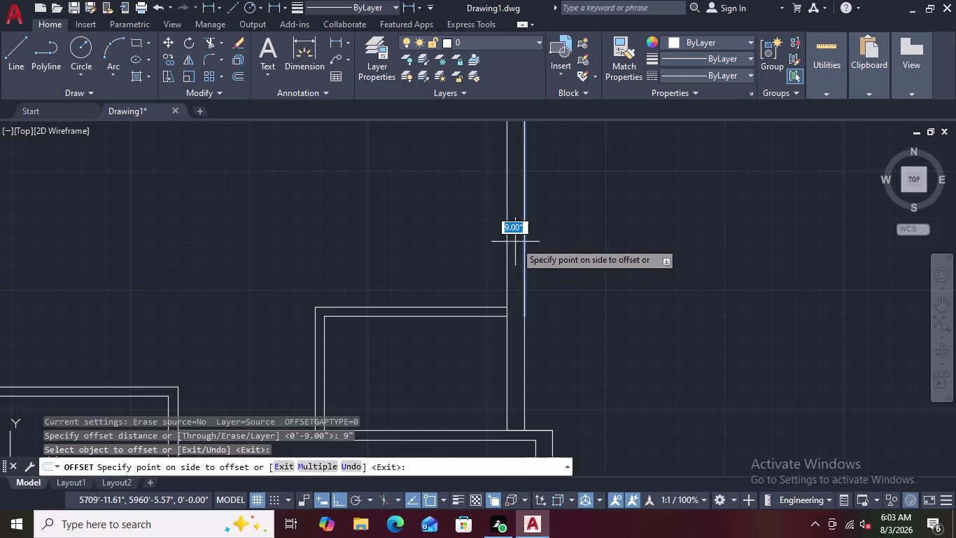
click(510, 243)
scroll(down, 3)
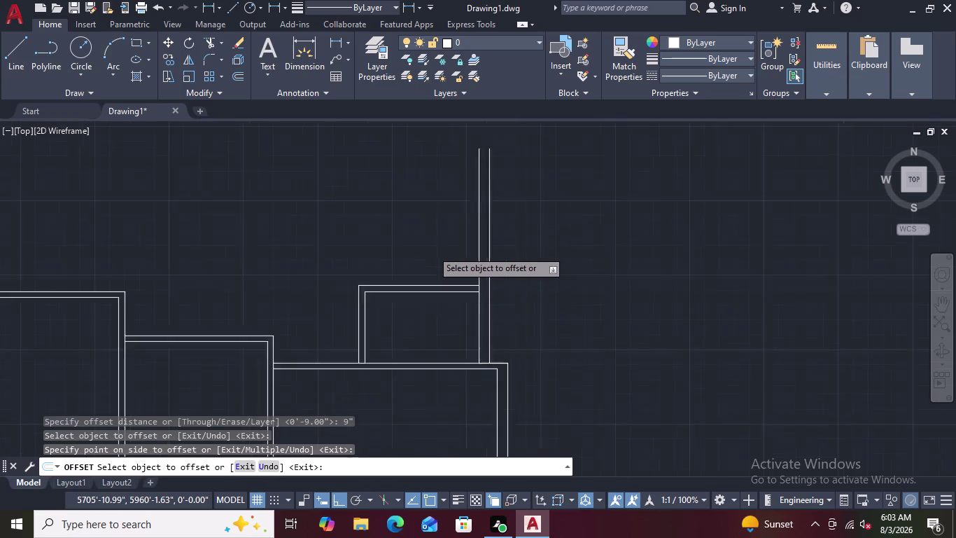
scroll(up, 3)
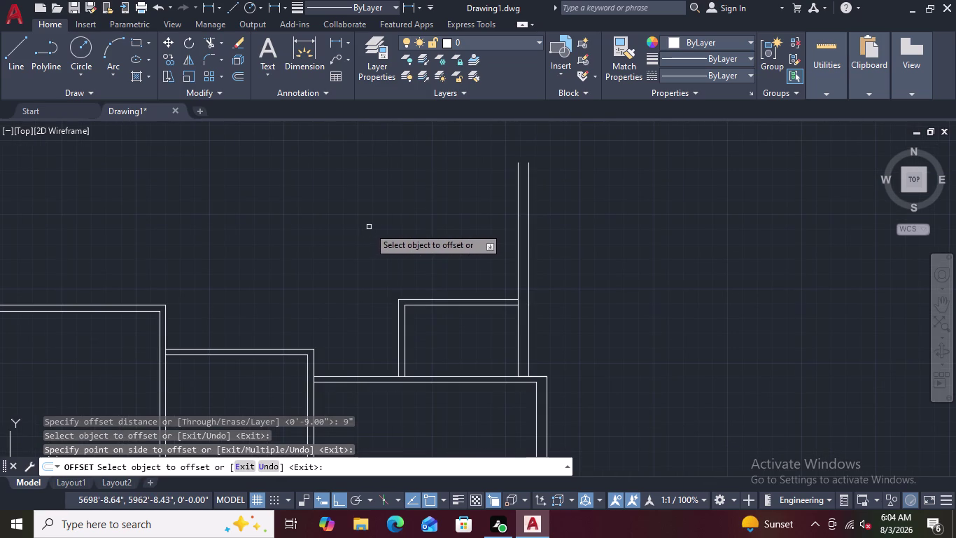
key(Escape)
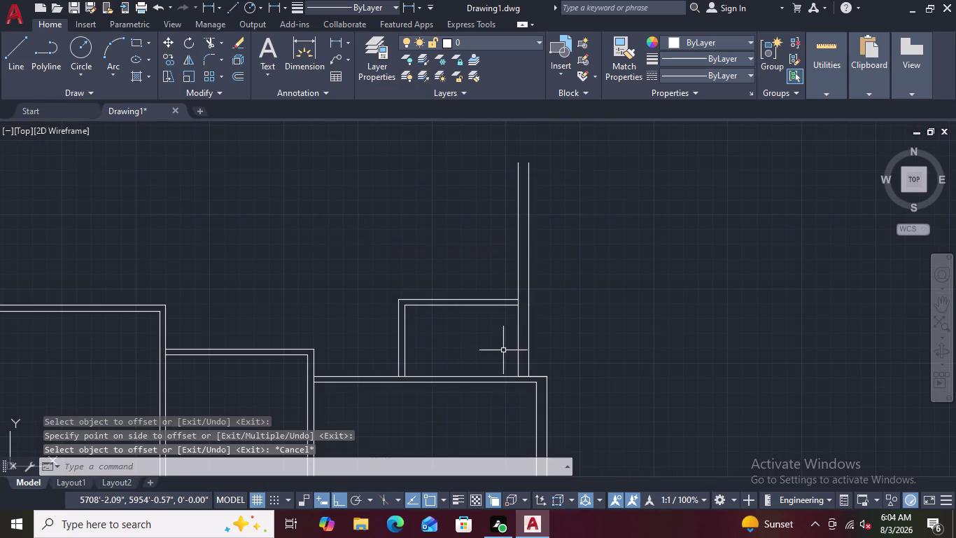
scroll(down, 3)
scroll(up, 3)
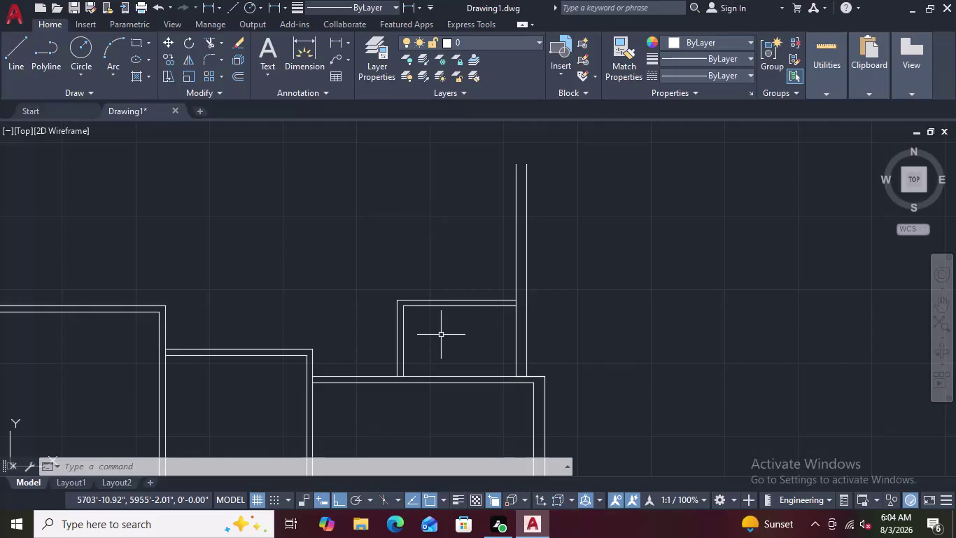
key(Escape)
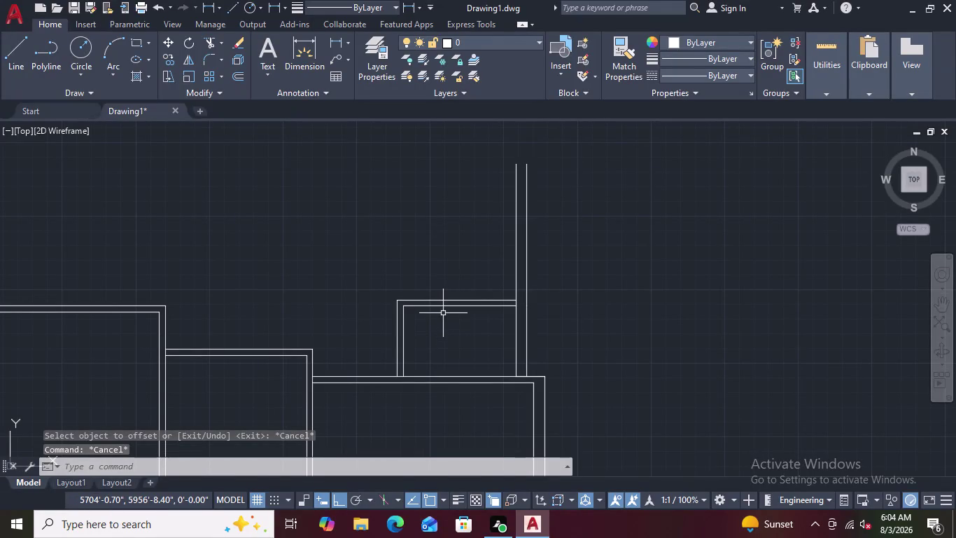
scroll(up, 3)
scroll(up, 3)
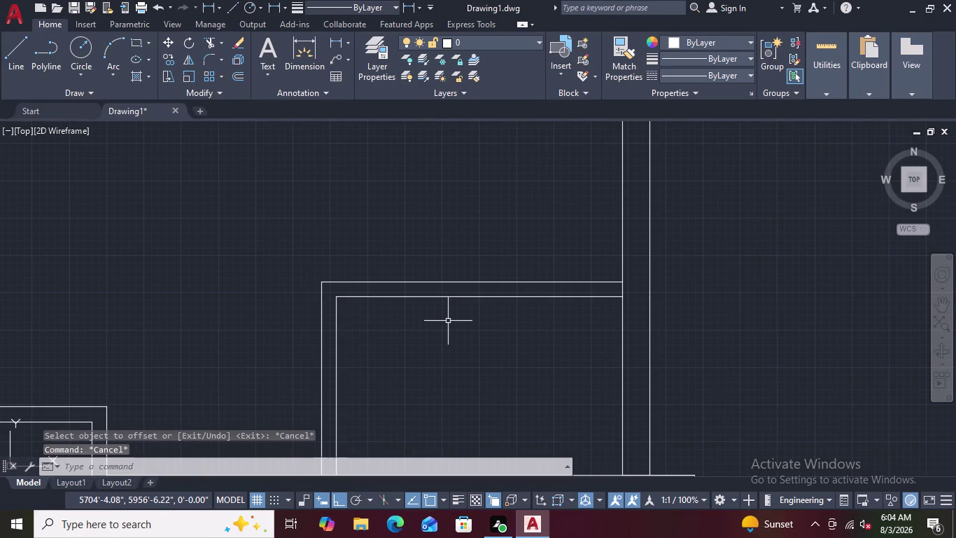
scroll(down, 3)
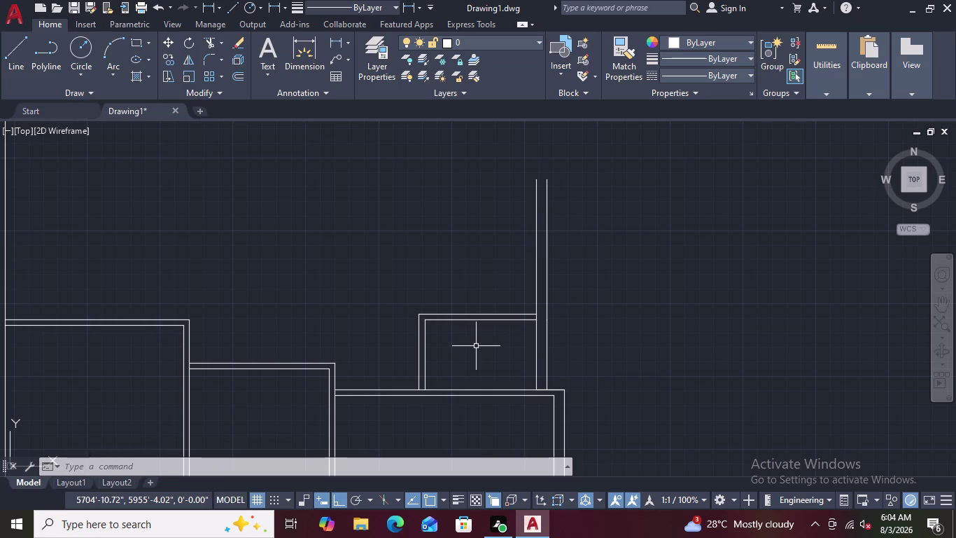
Offset the small room's top wall line 5 feet upward.
text(O)
key(space)
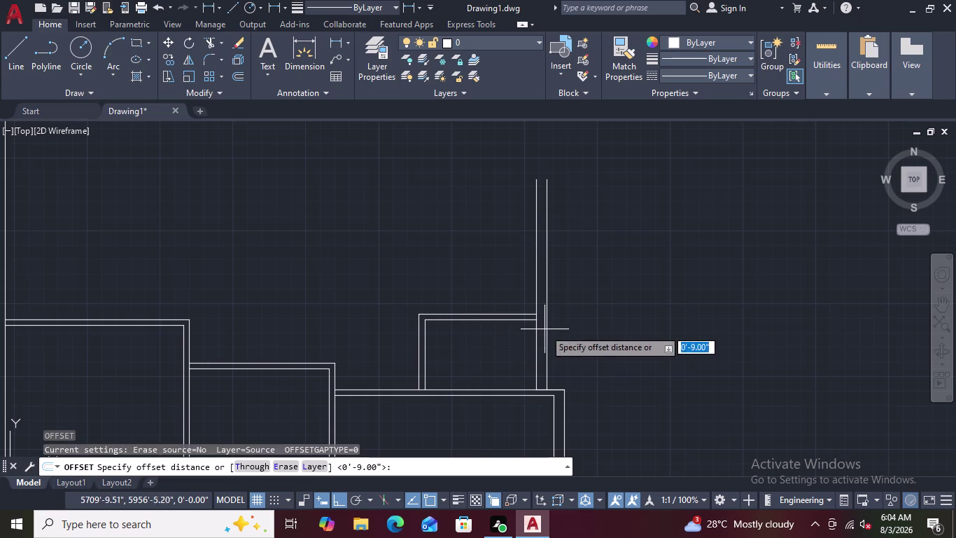
key(5)
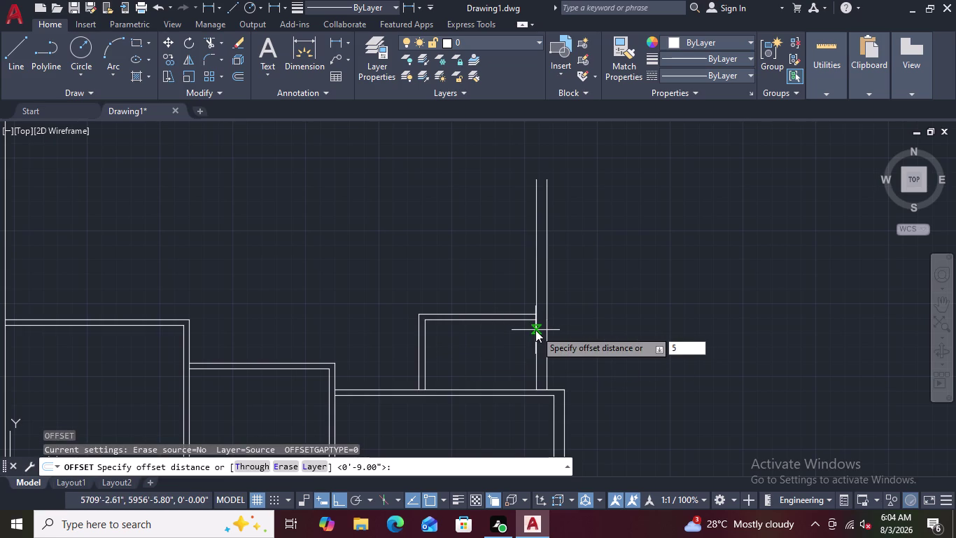
key(apostrophe)
key(Return)
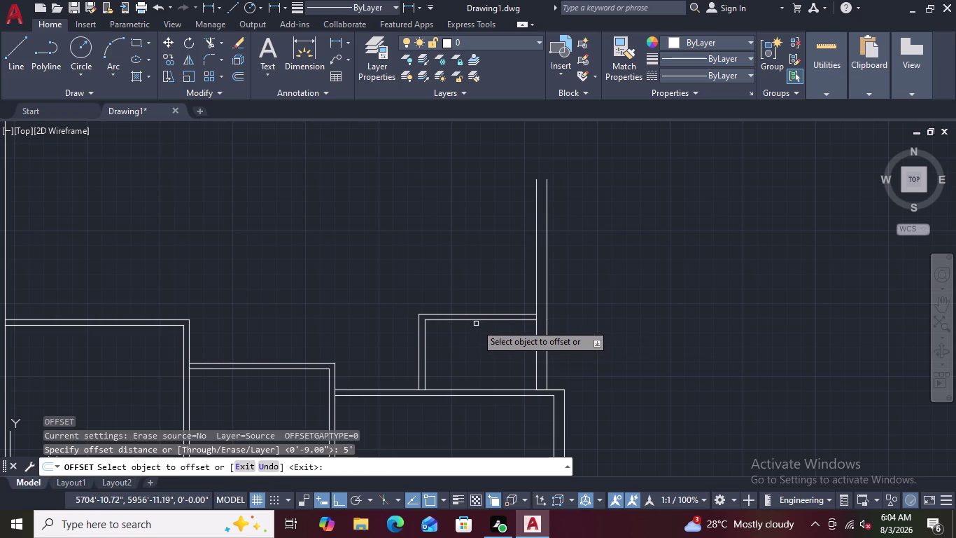
scroll(up, 3)
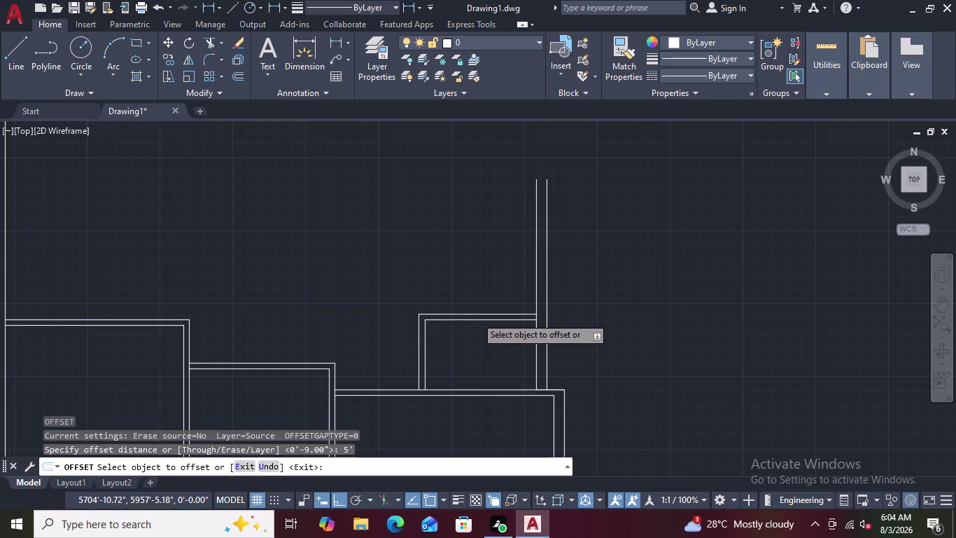
click(470, 322)
click(475, 276)
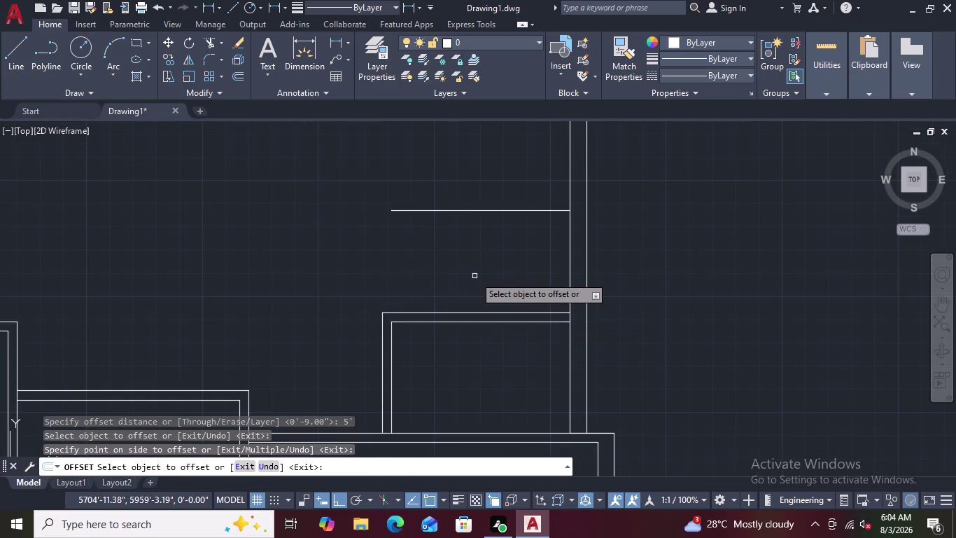
scroll(down, 3)
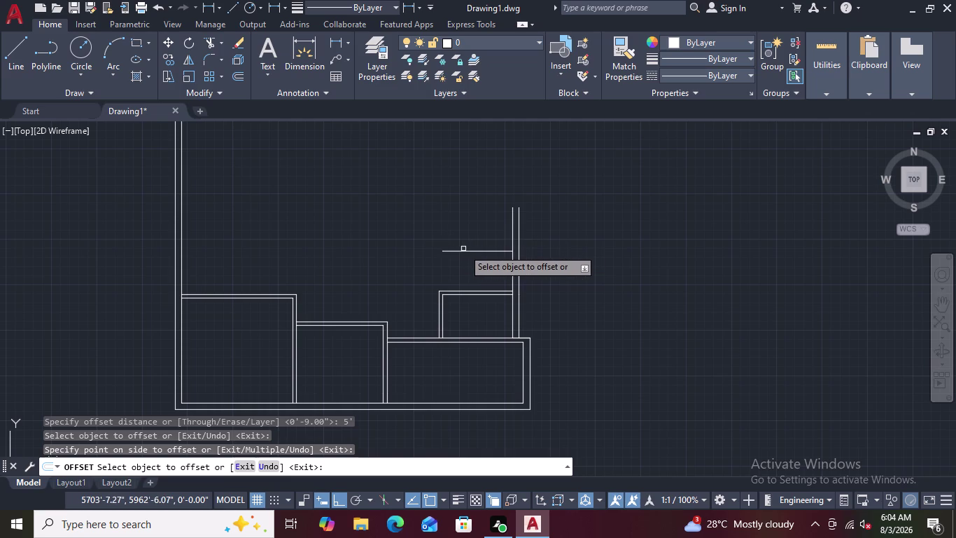
scroll(down, 3)
scroll(up, 3)
scroll(up, 3)
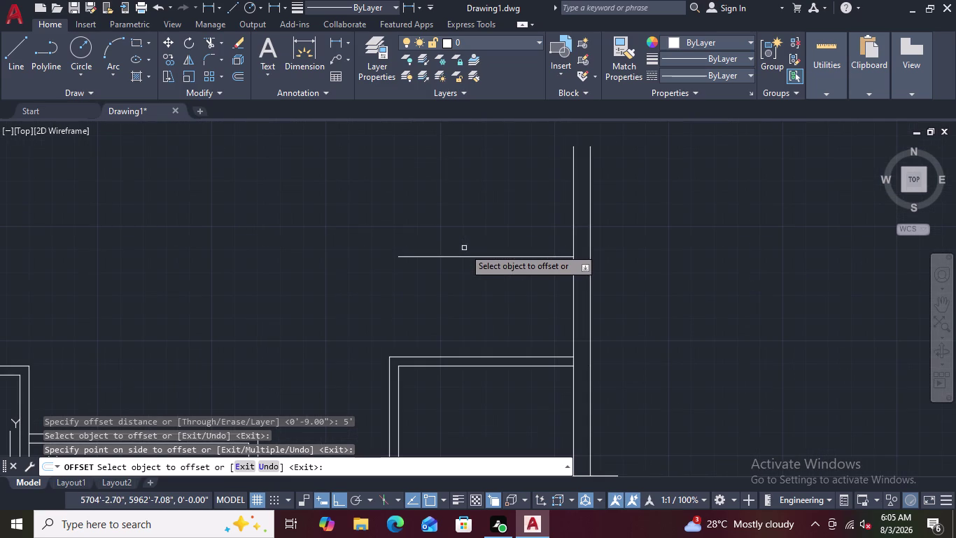
scroll(down, 3)
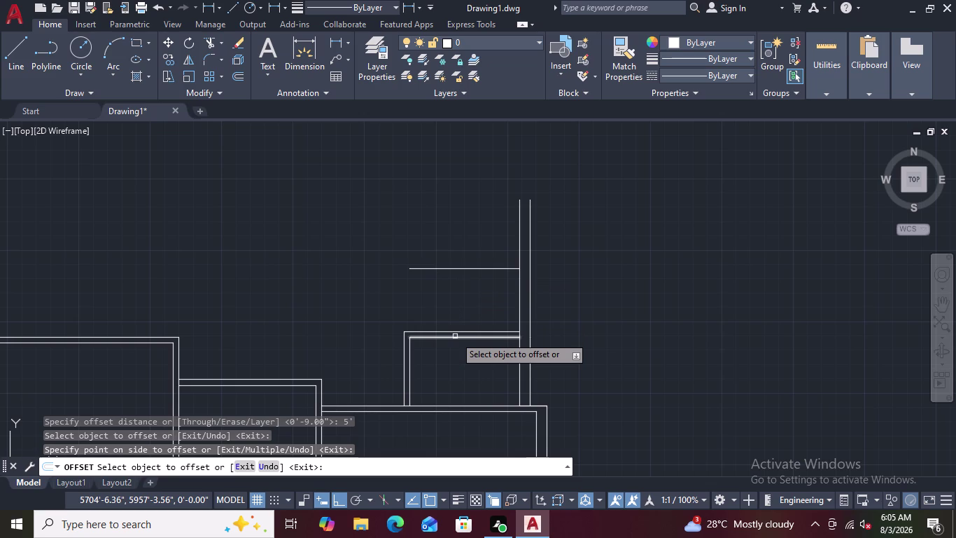
Offset the new horizontal line another 5 feet higher.
click(436, 268)
click(445, 225)
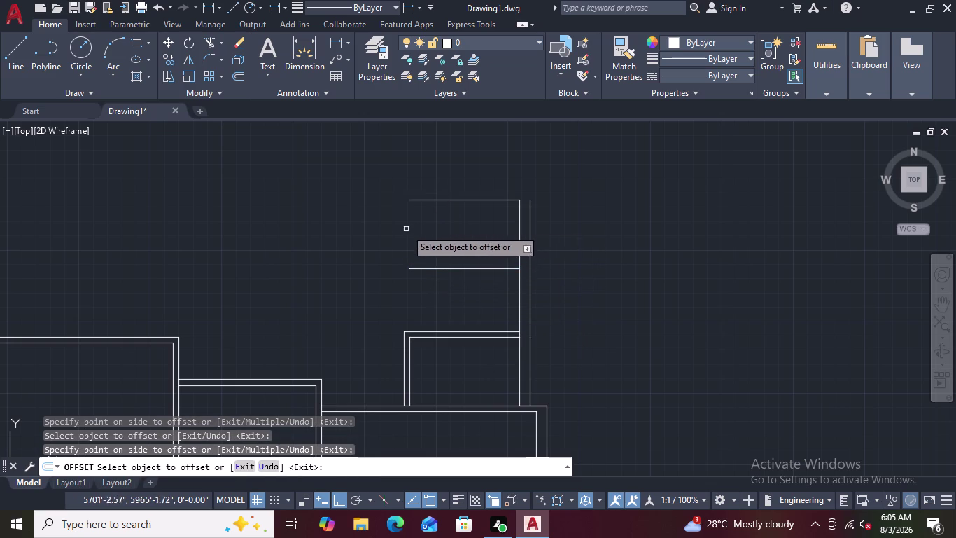
scroll(down, 3)
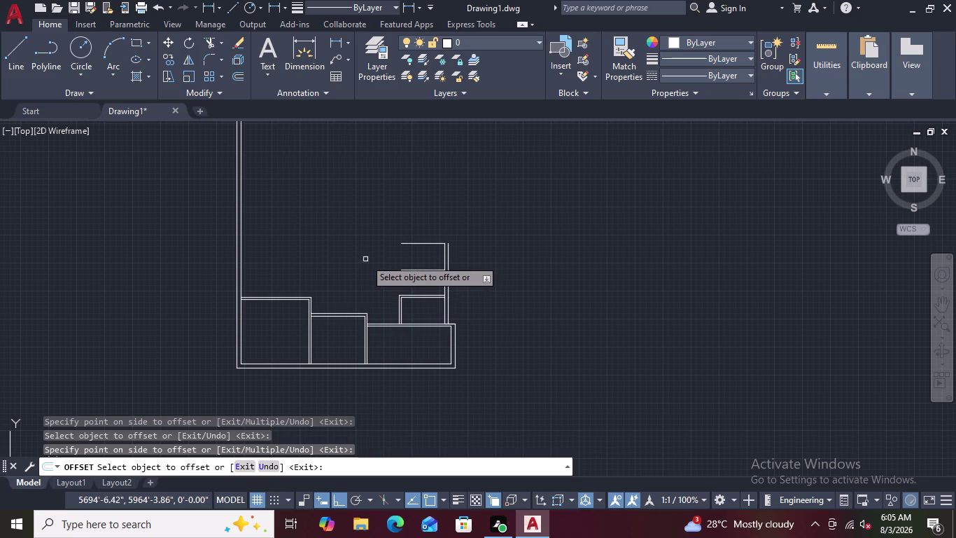
scroll(up, 3)
key(Escape)
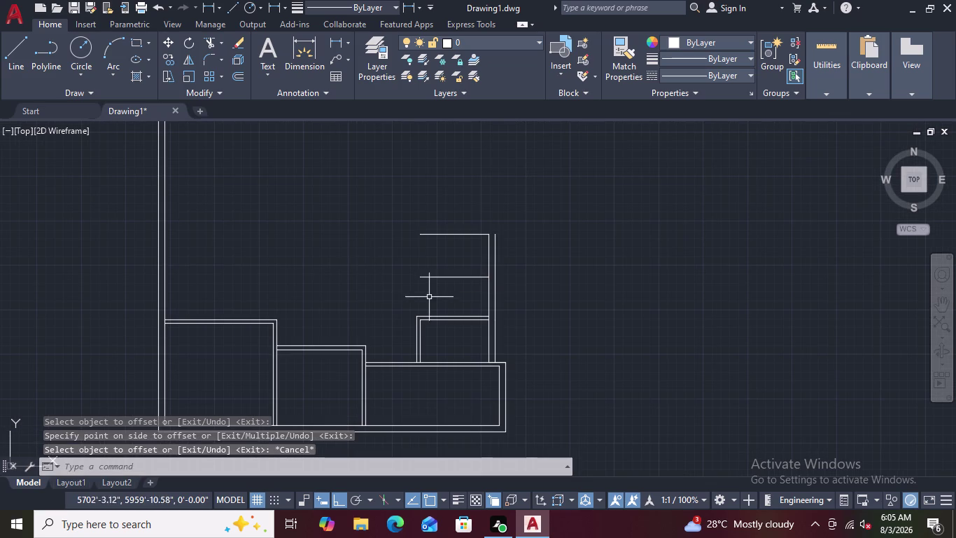
scroll(up, 3)
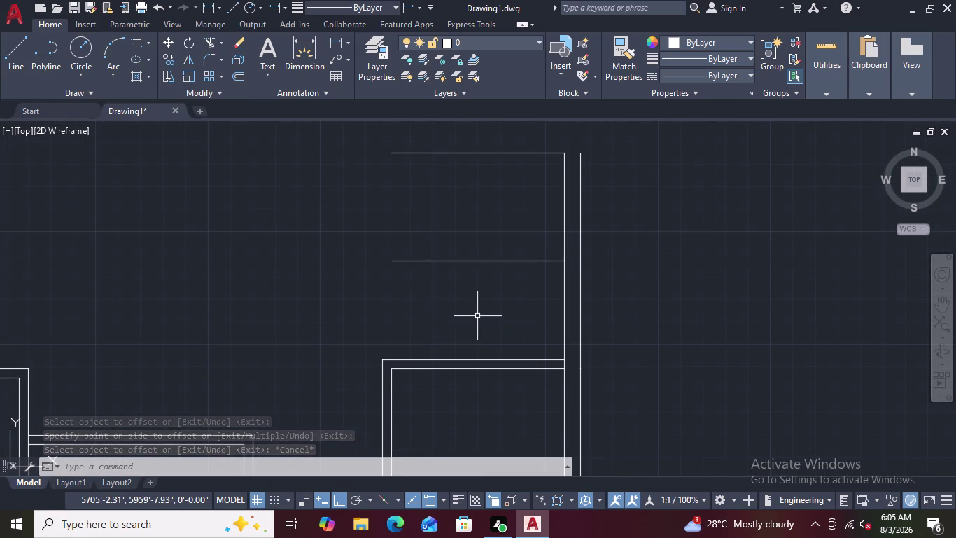
Attempt a 5-inch offset of the small room's top wall line, then cancel all commands.
key(o)
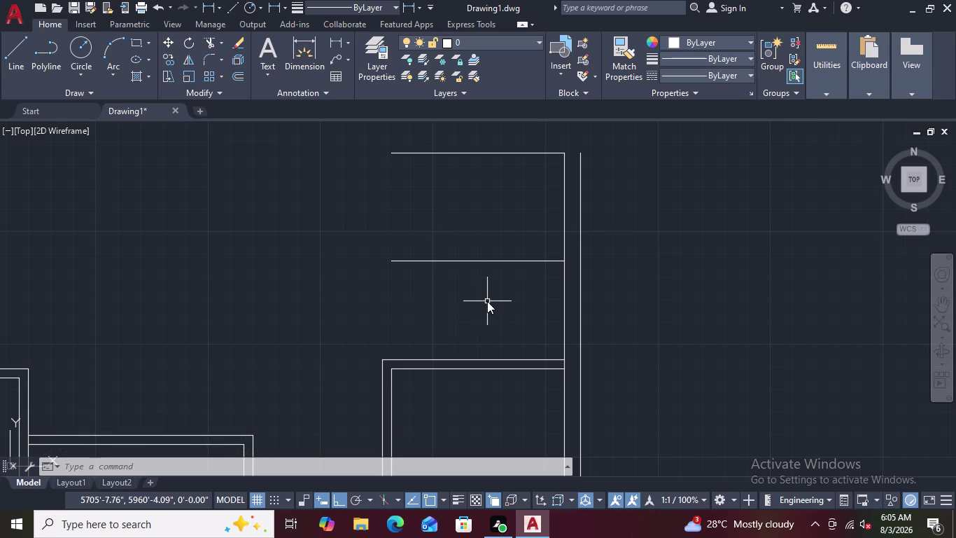
key(Return)
key(5)
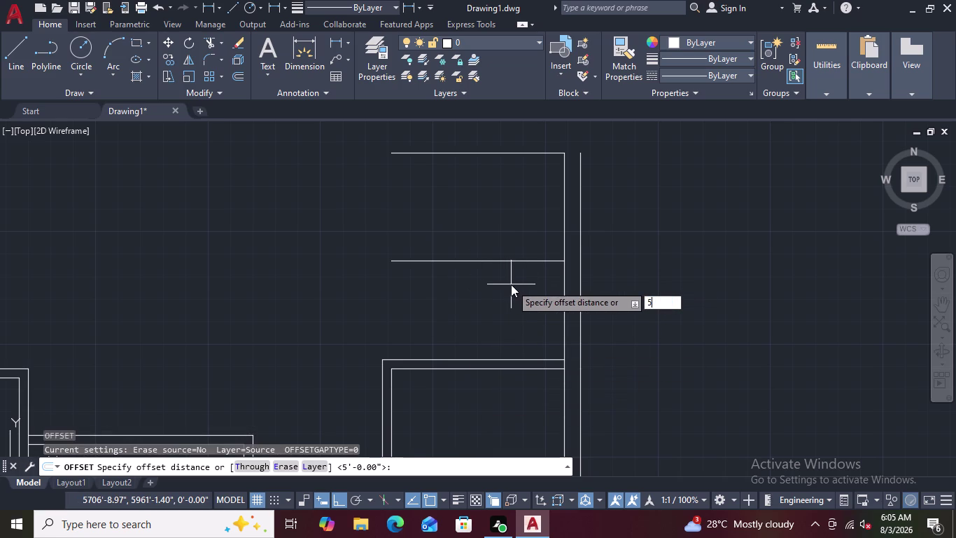
key(shift+quotedbl)
key(Return)
scroll(down, 3)
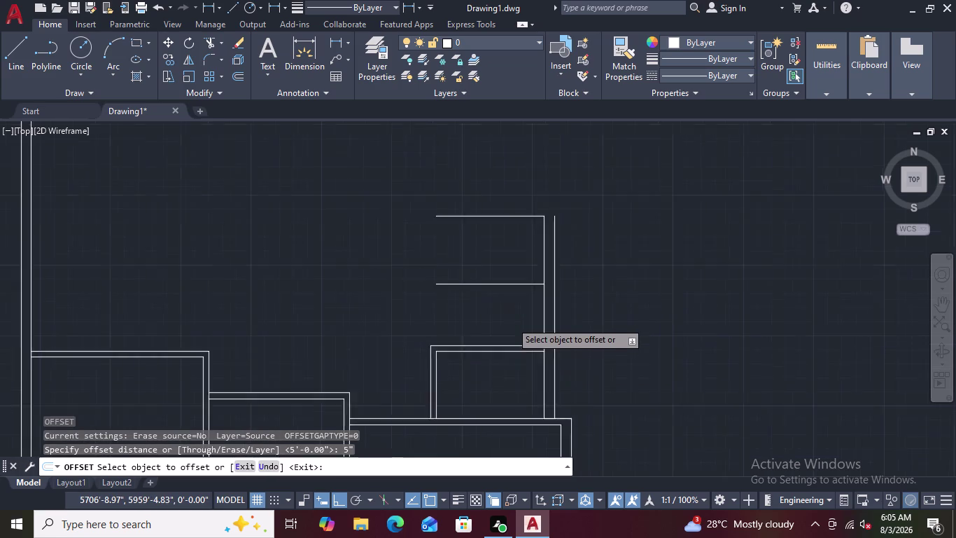
scroll(down, 3)
scroll(up, 3)
scroll(up, 3)
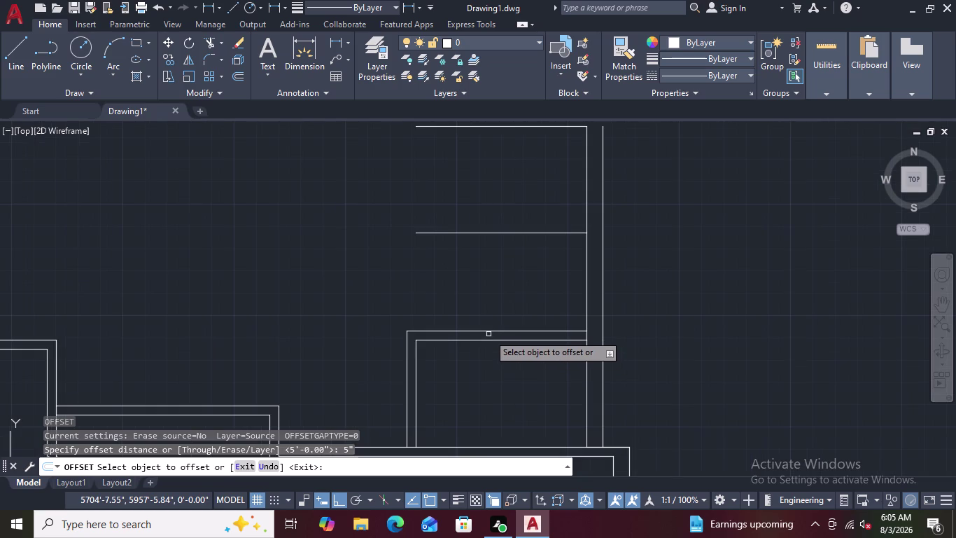
click(489, 331)
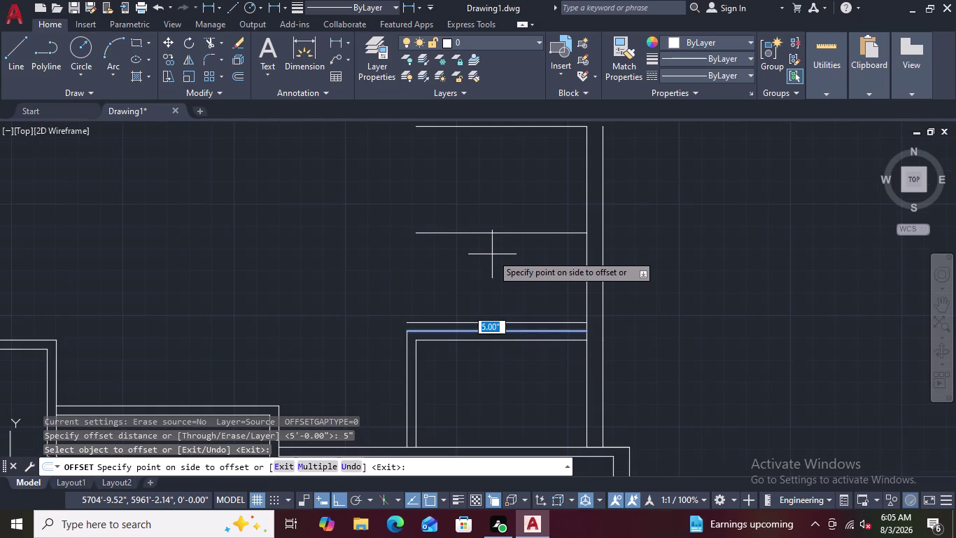
key(Escape)
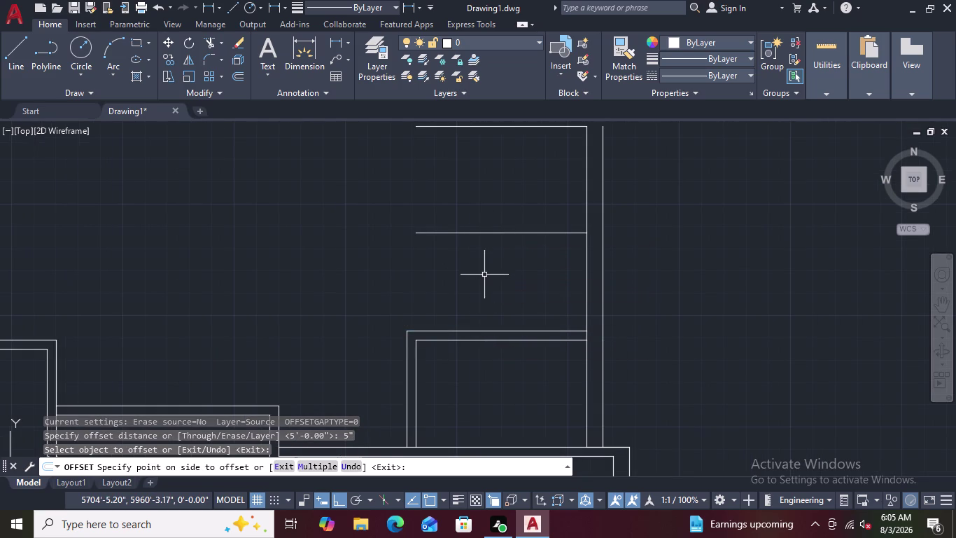
key(Escape)
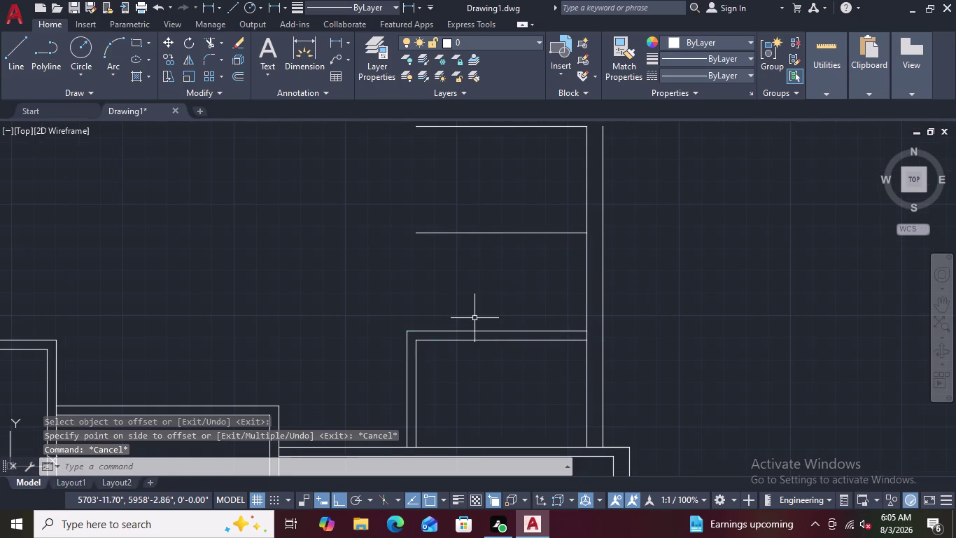
key(space)
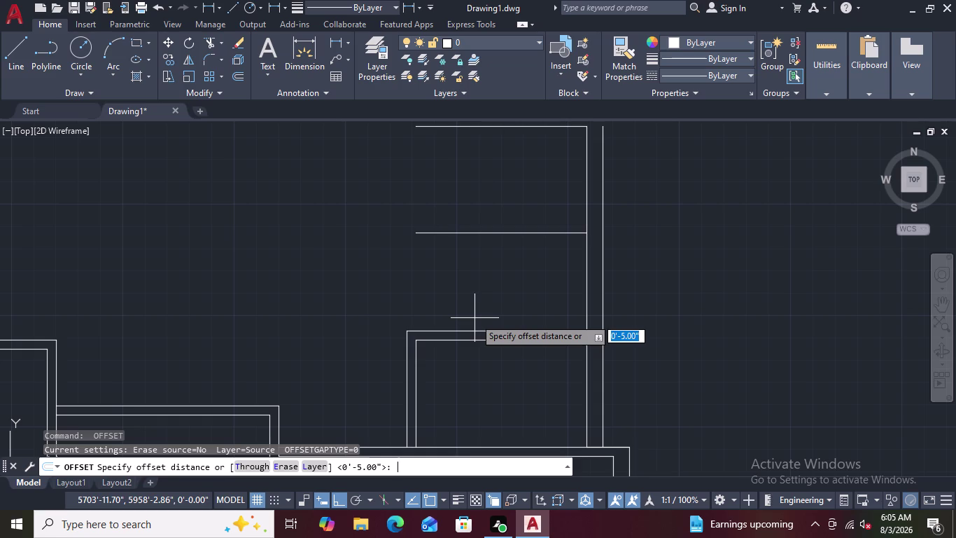
key(space)
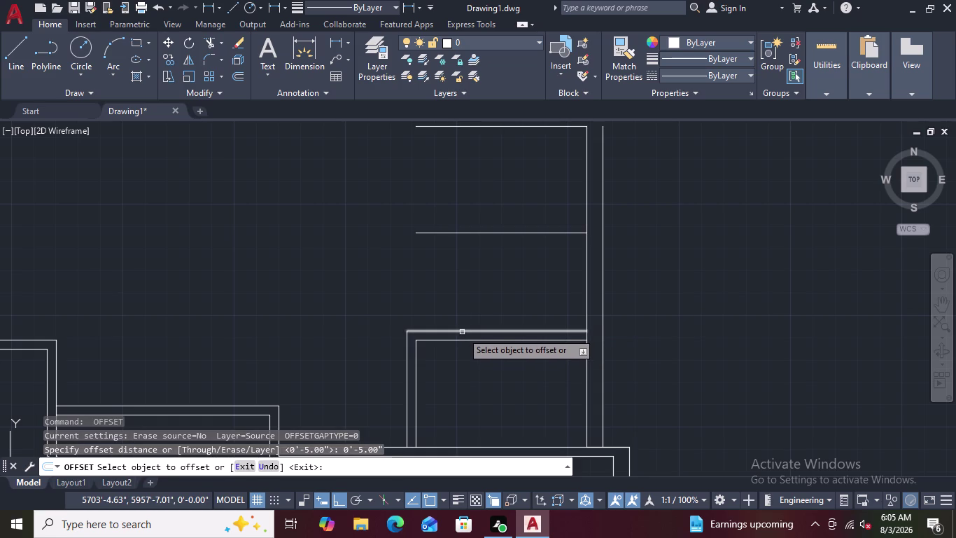
click(462, 332)
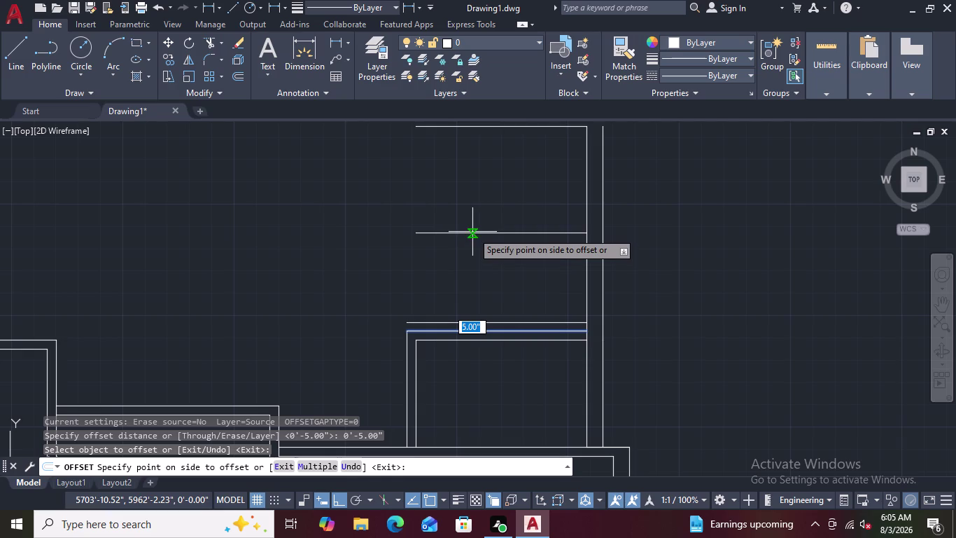
key(Escape)
key(Escape)
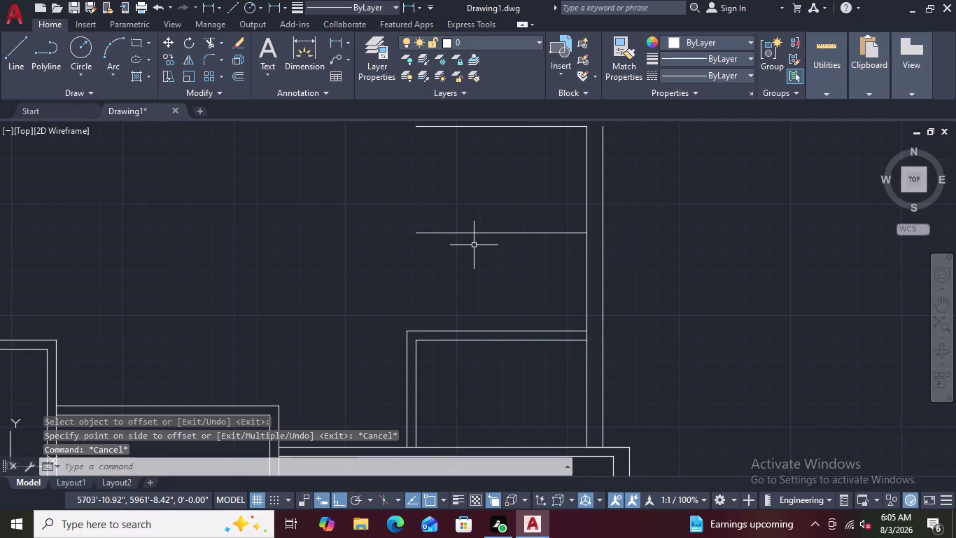
key(Escape)
key(Escape)
key(Escape)
key(Escape)
key(Escape)
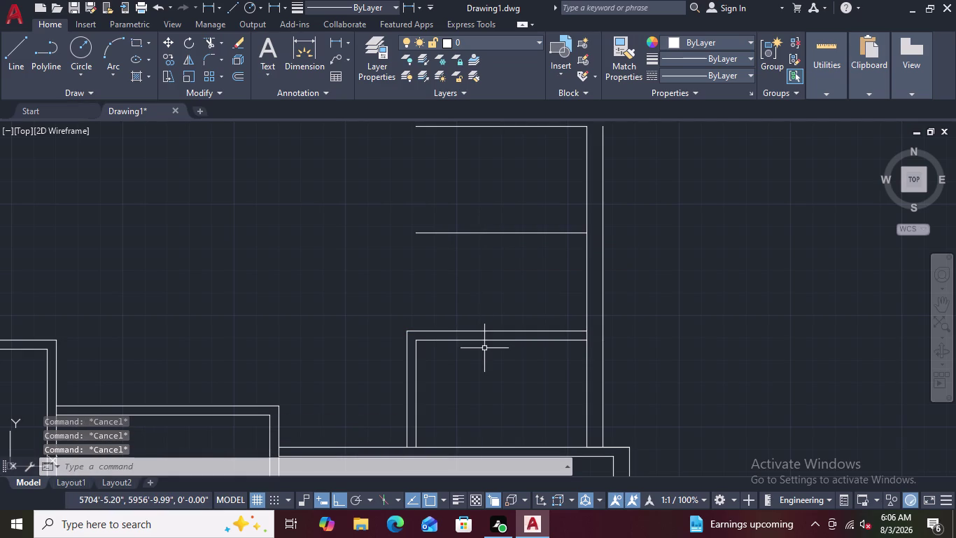
Offset the lower and top horizontal partition lines 5 inches upward.
text(O)
key(space)
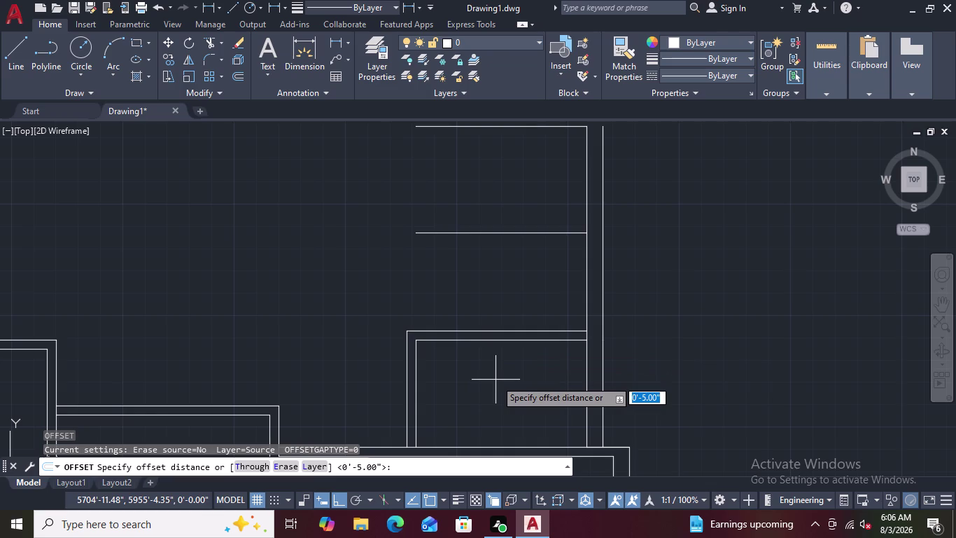
key(5)
key(shift+quotedbl)
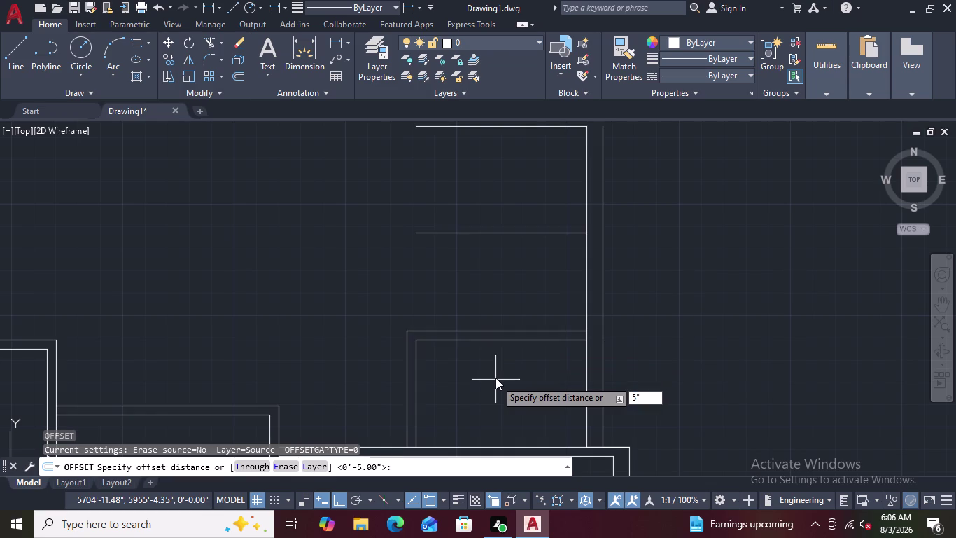
key(space)
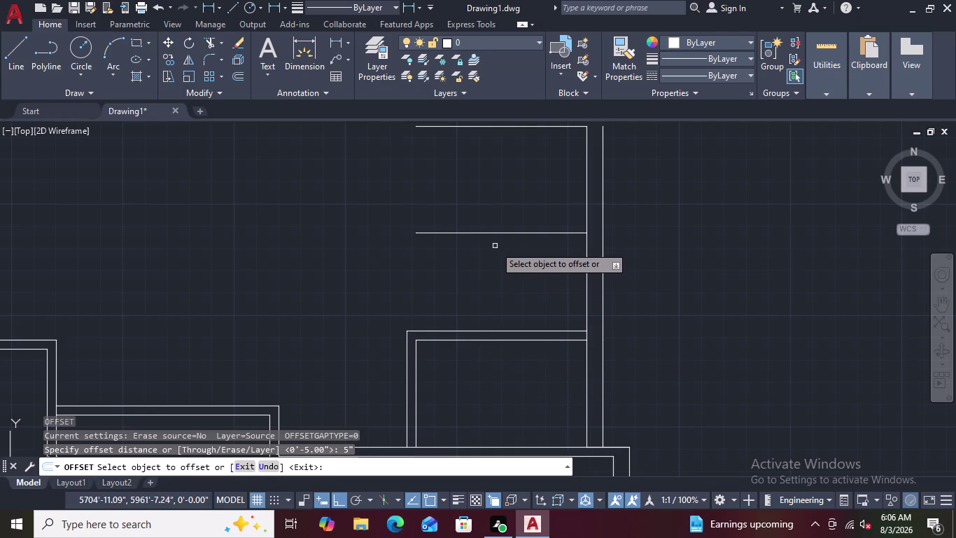
click(497, 233)
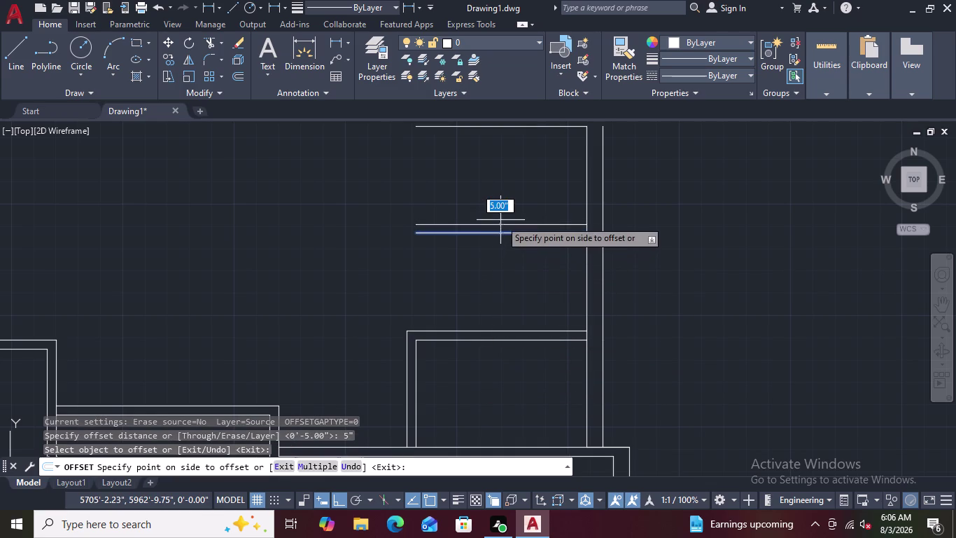
click(501, 220)
right_click(500, 220)
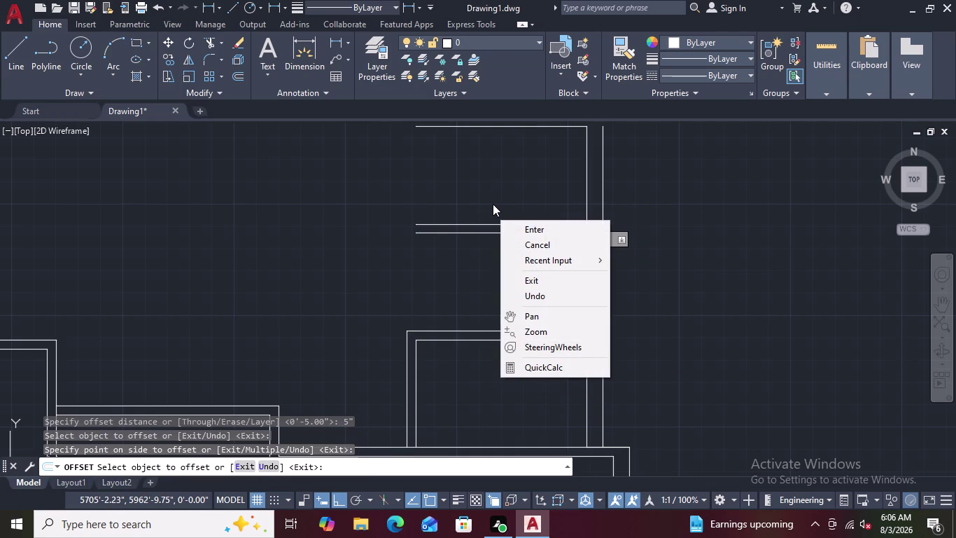
key(Escape)
scroll(down, 3)
scroll(up, 3)
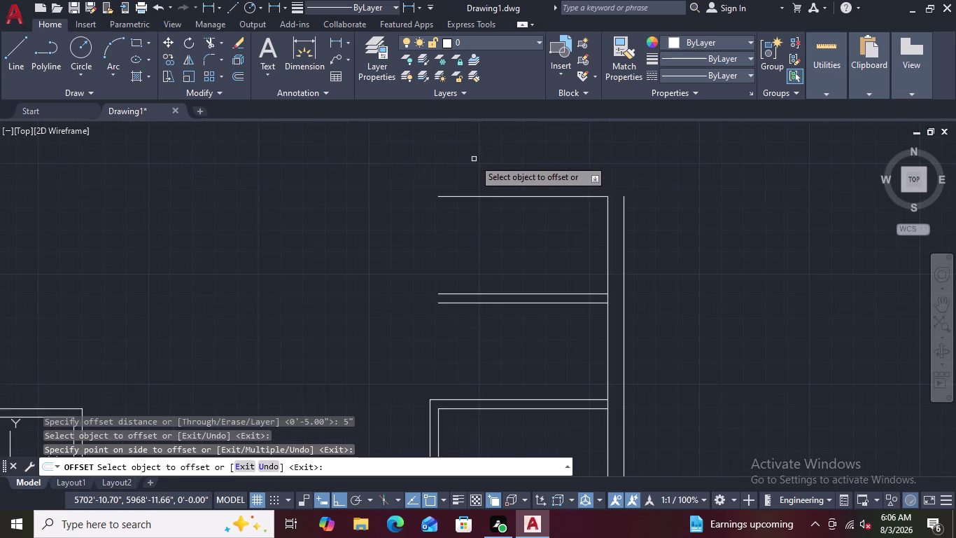
click(481, 196)
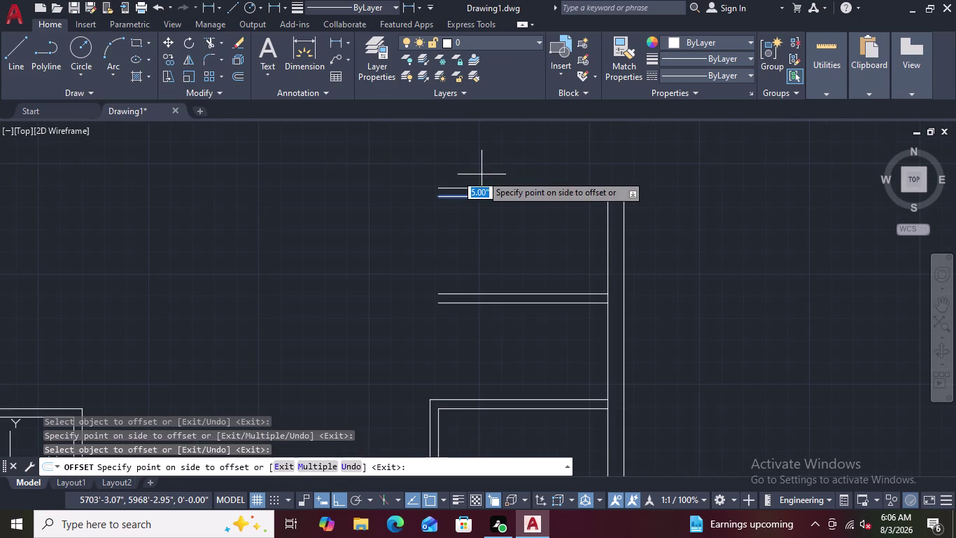
click(481, 175)
key(Escape)
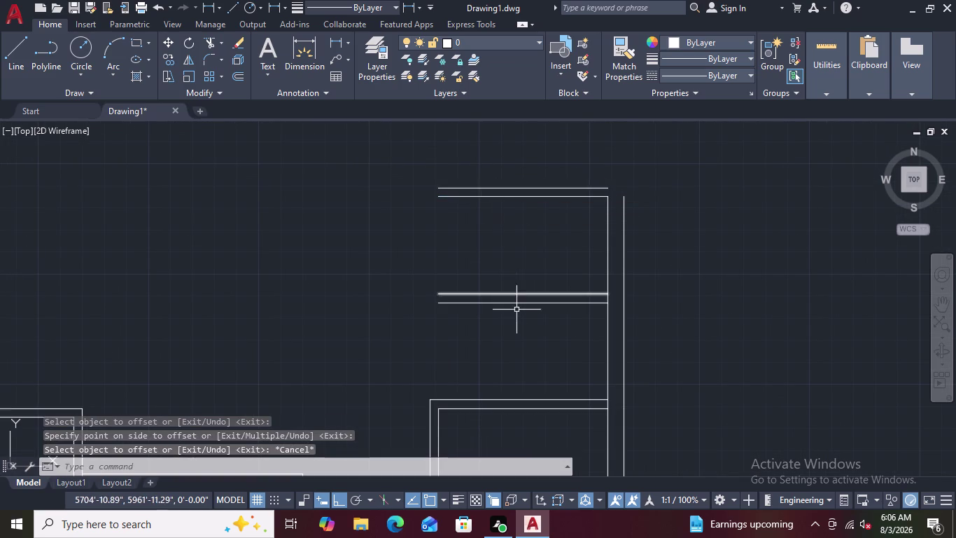
scroll(down, 3)
scroll(up, 3)
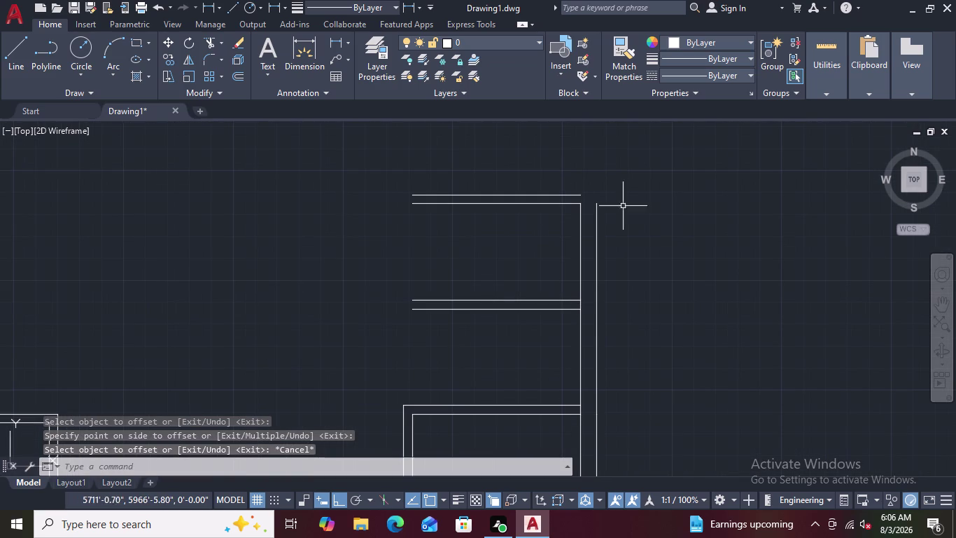
click(311, 46)
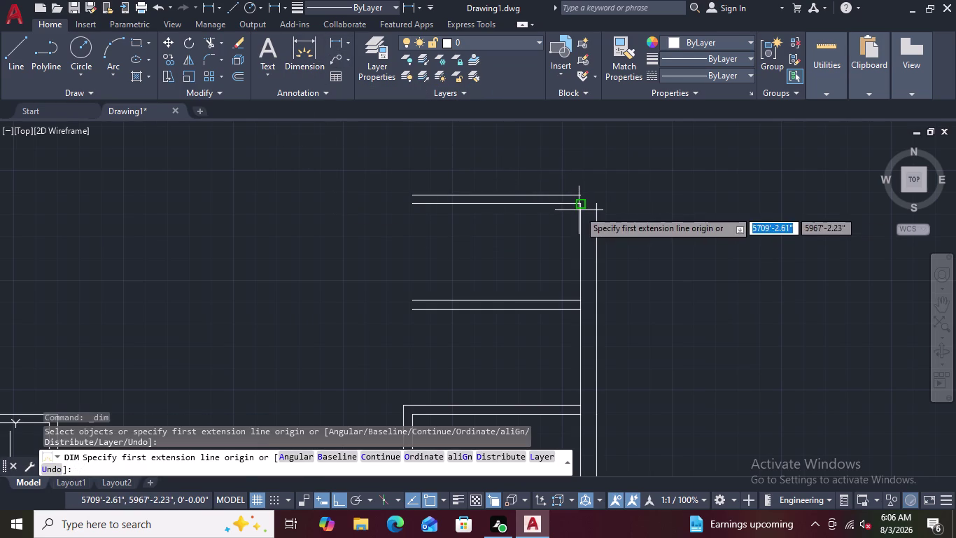
click(578, 210)
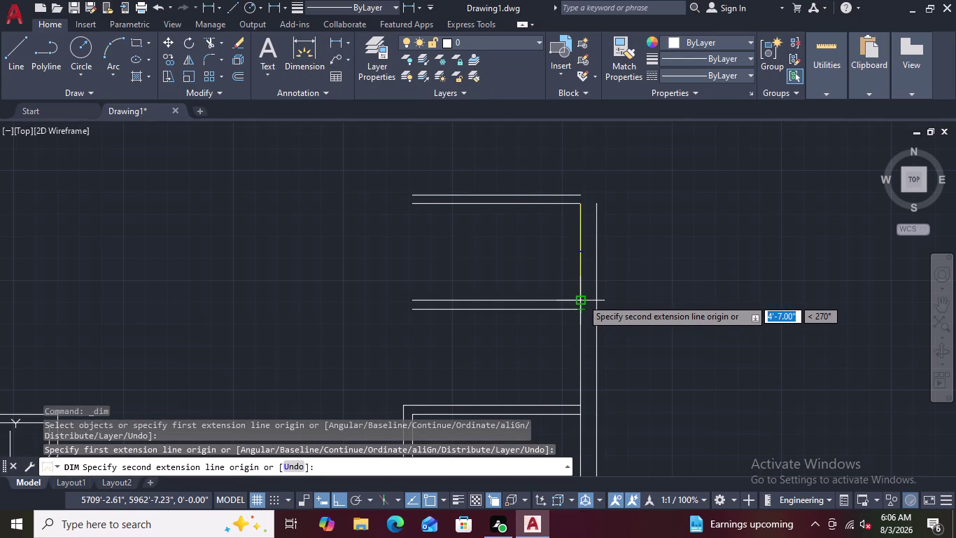
scroll(up, 3)
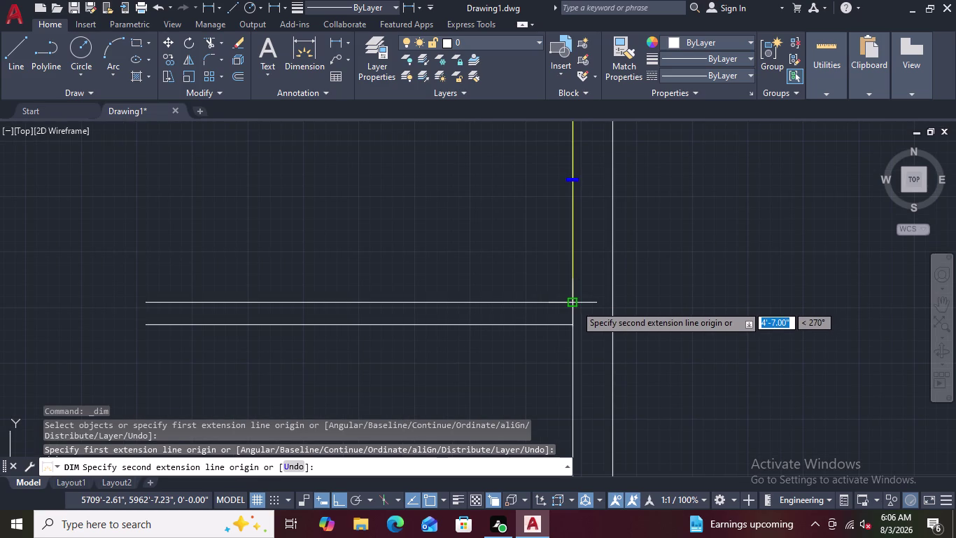
key(Escape)
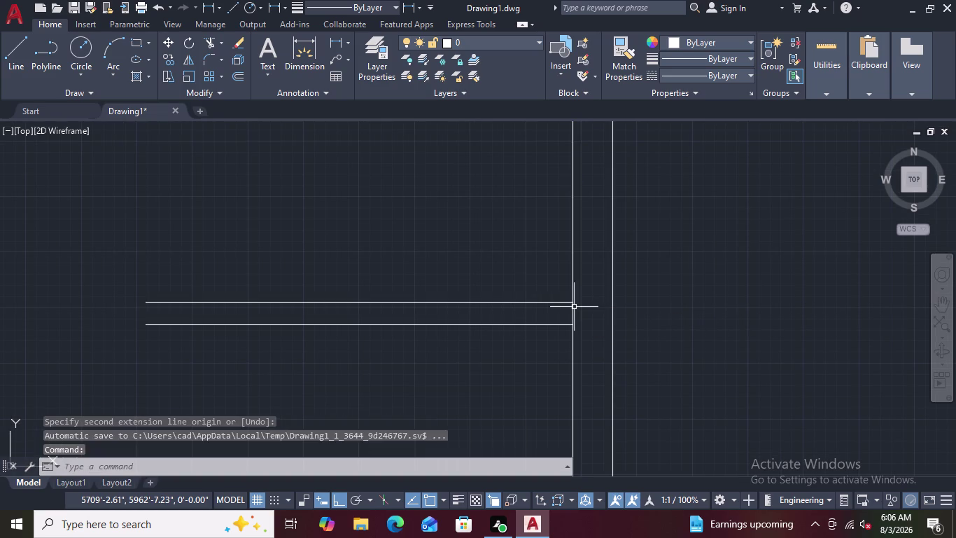
scroll(down, 3)
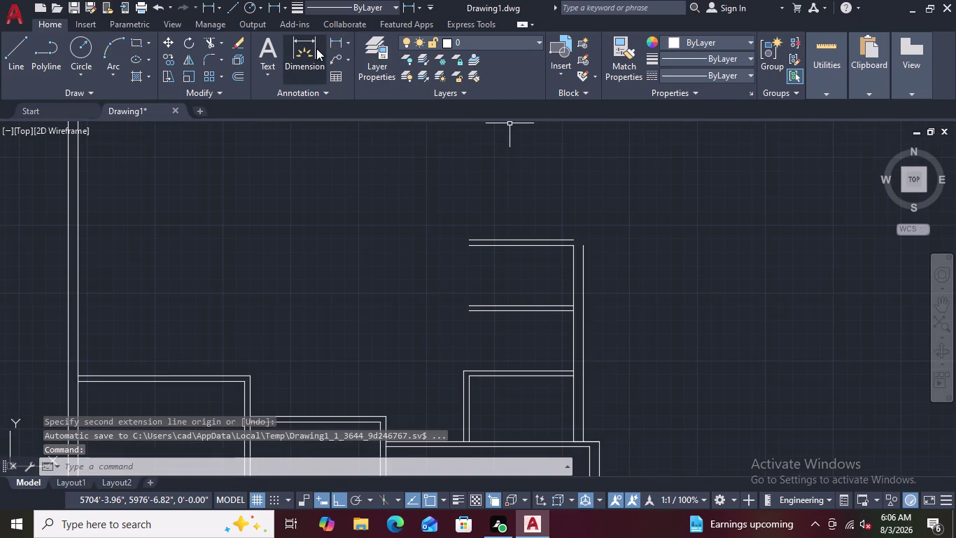
click(312, 50)
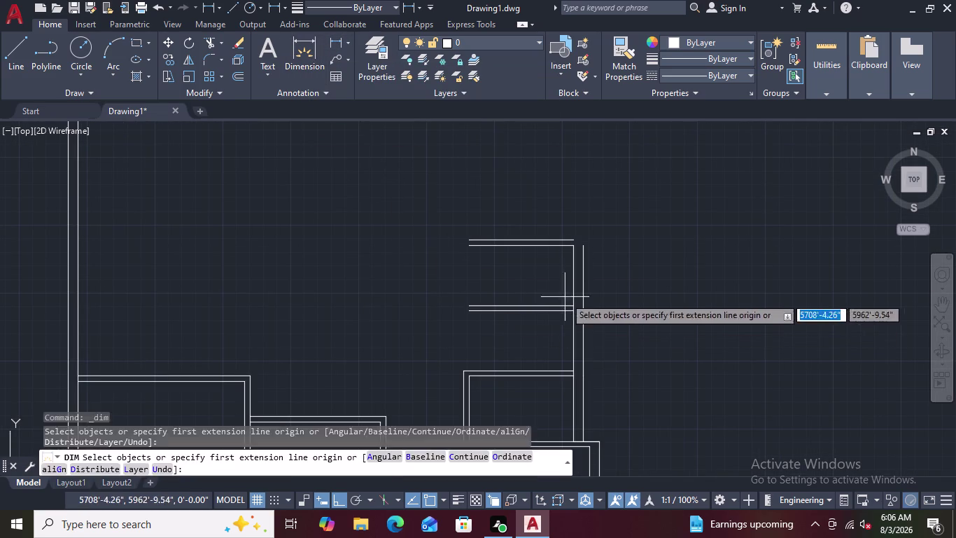
scroll(up, 3)
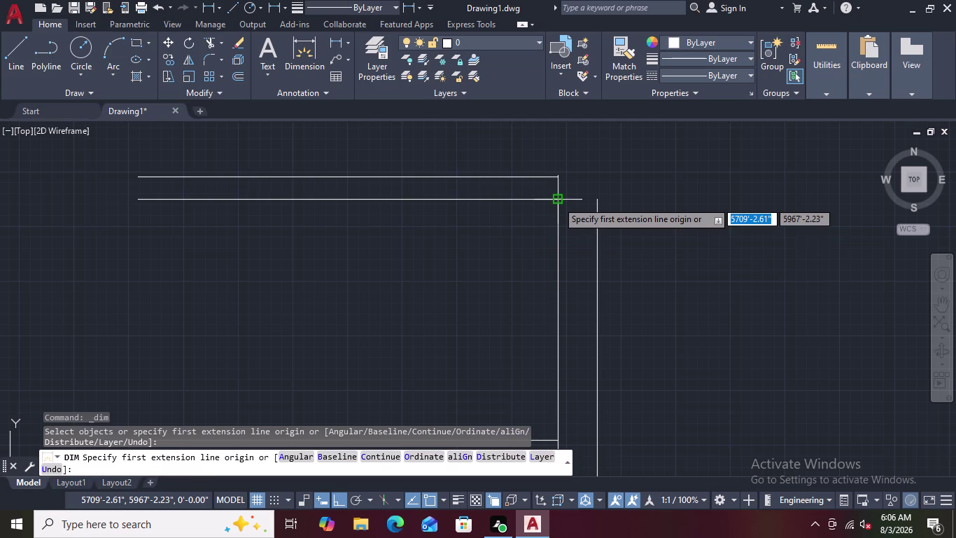
click(557, 201)
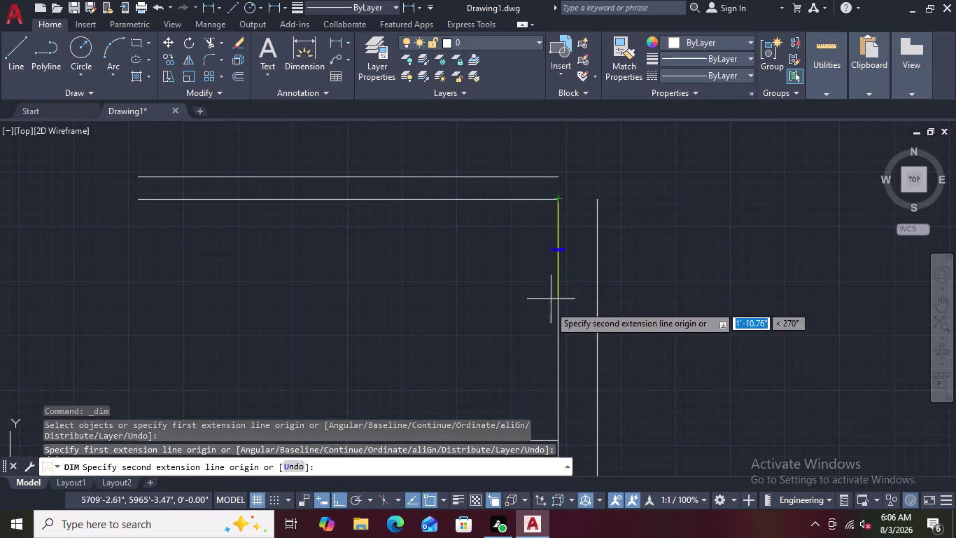
scroll(down, 3)
scroll(up, 3)
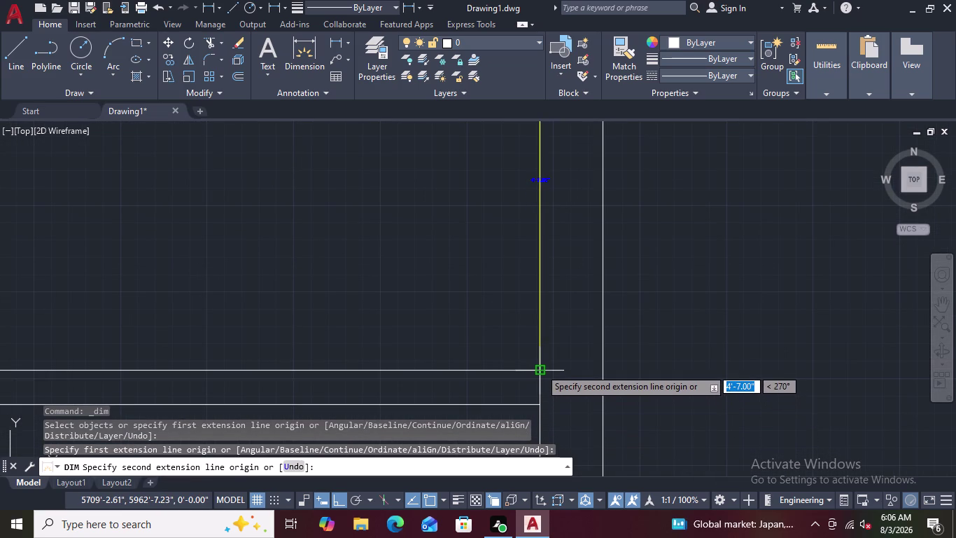
key(Escape)
key(Escape)
scroll(down, 3)
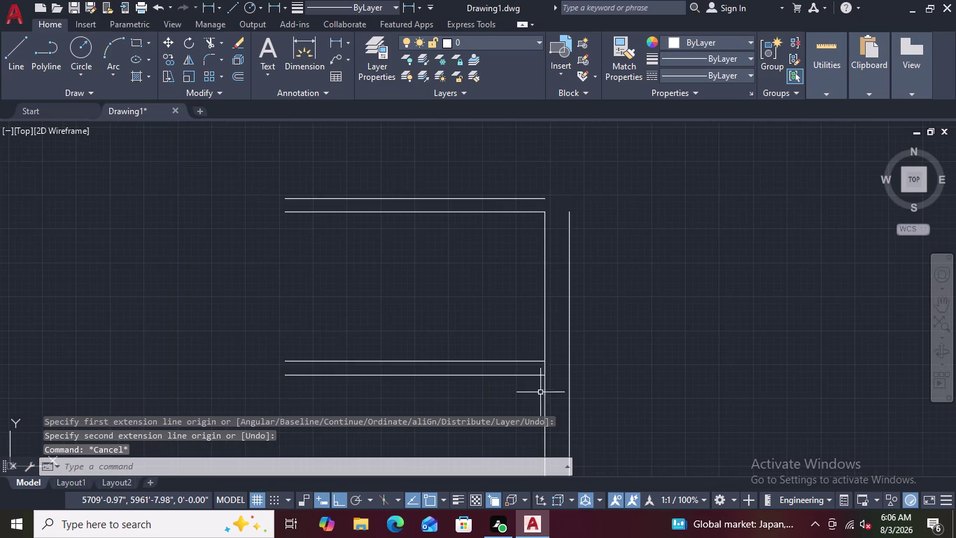
scroll(down, 3)
scroll(down, 3)
scroll(up, 3)
middle_drag(511, 399, 546, 271)
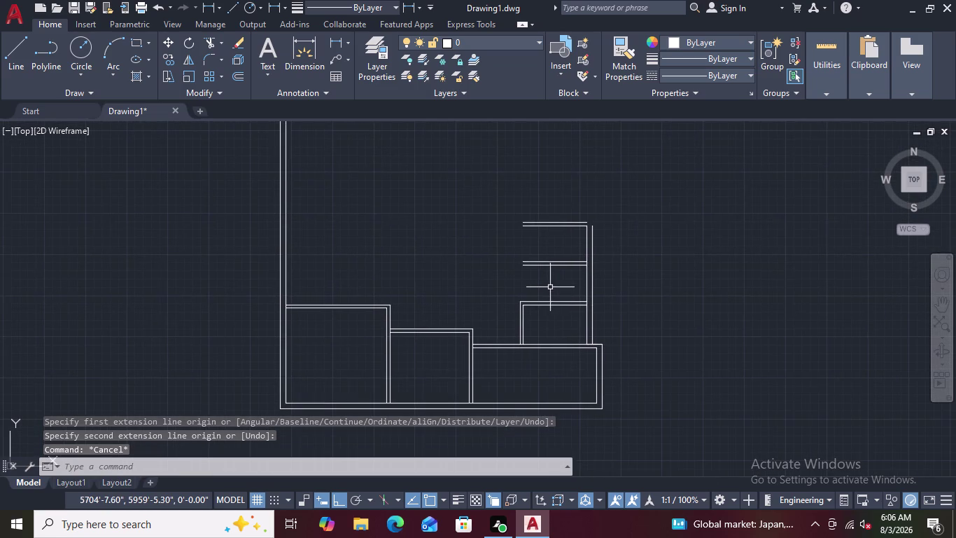
Crossing-select the four doubled partition lines in the right room and delete them.
scroll(up, 3)
drag(567, 123, 567, 222)
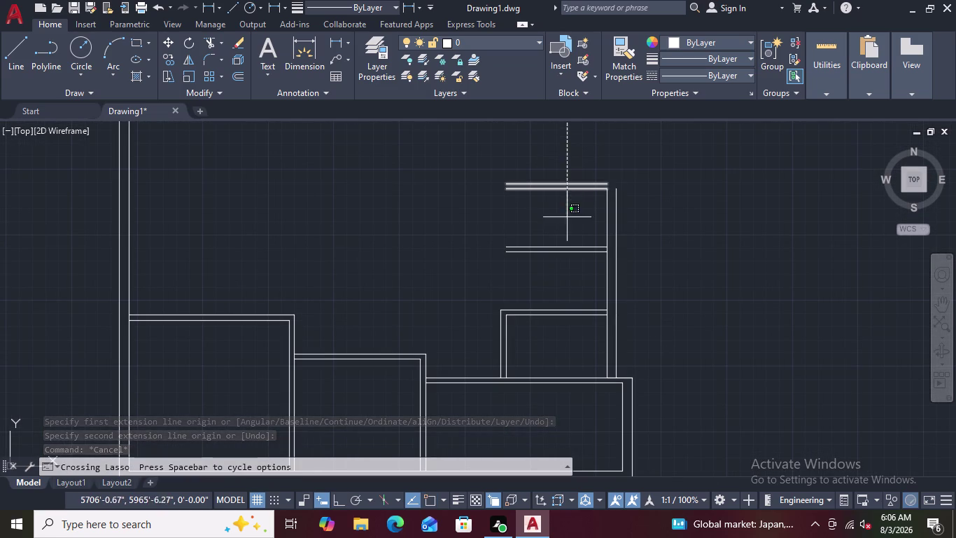
drag(567, 222, 559, 272)
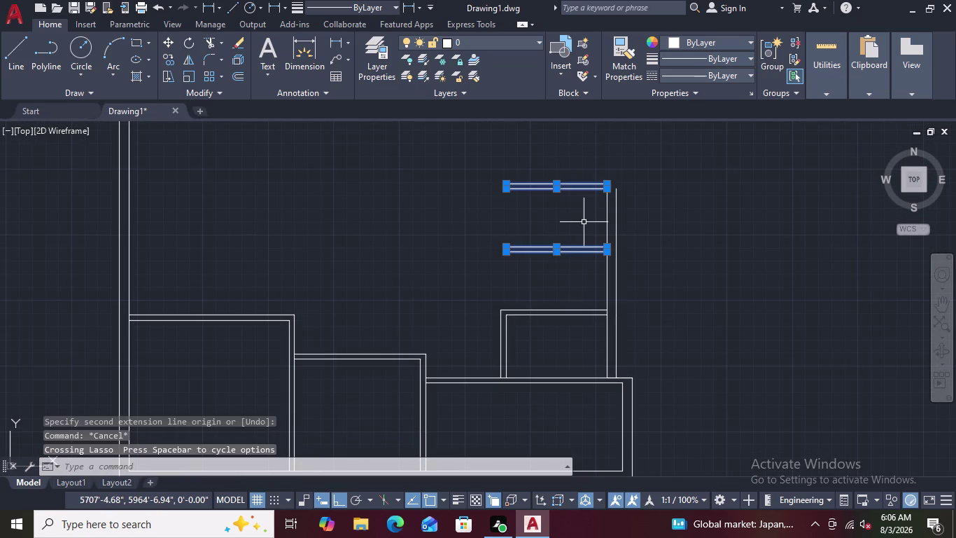
key(Delete)
scroll(up, 3)
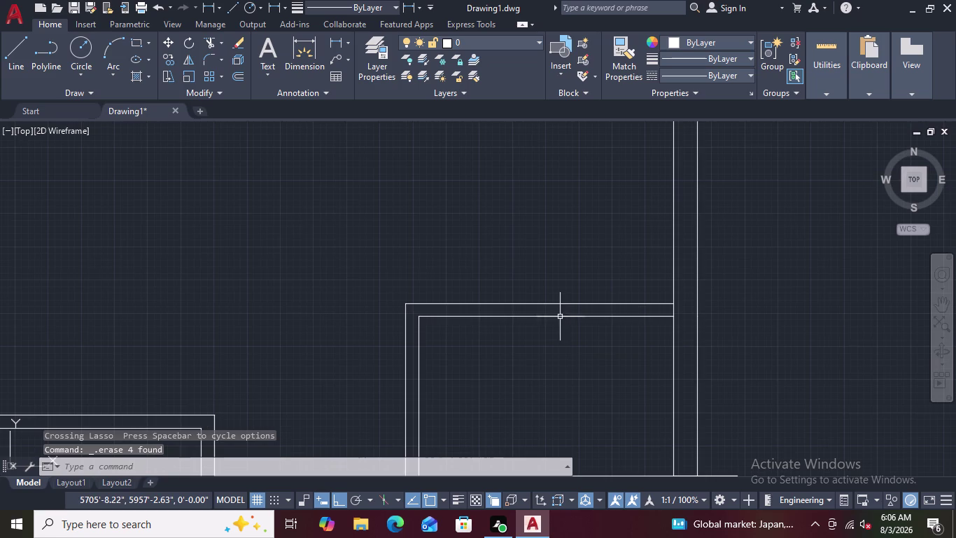
scroll(down, 3)
scroll(up, 3)
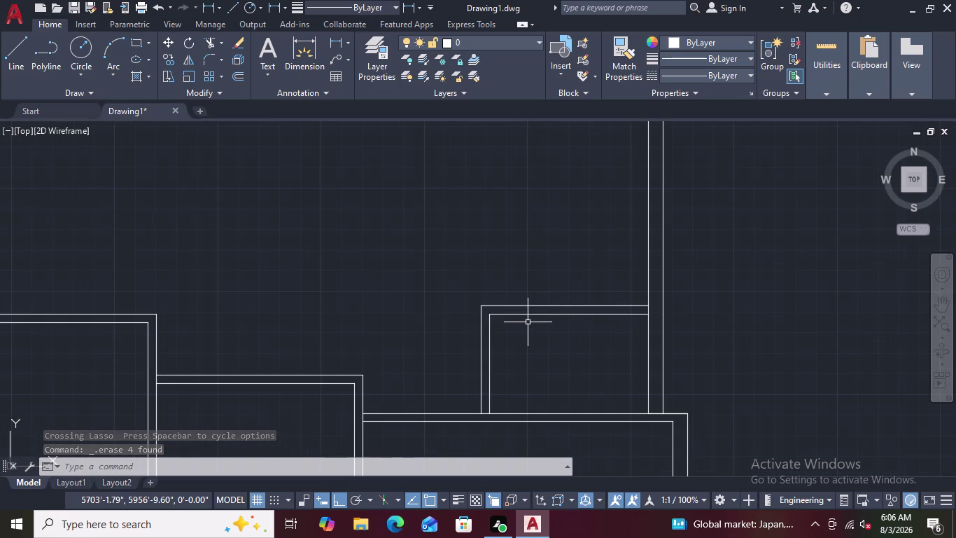
scroll(down, 3)
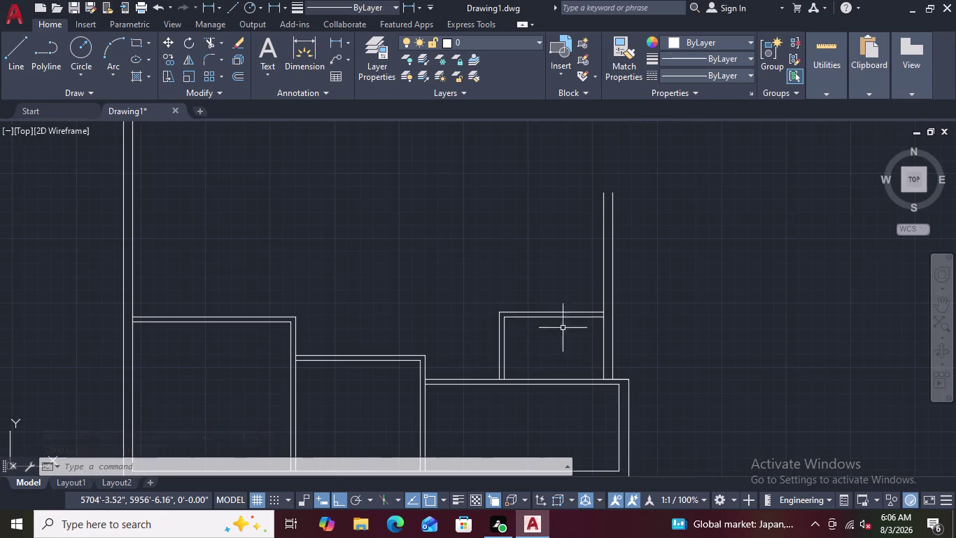
scroll(up, 3)
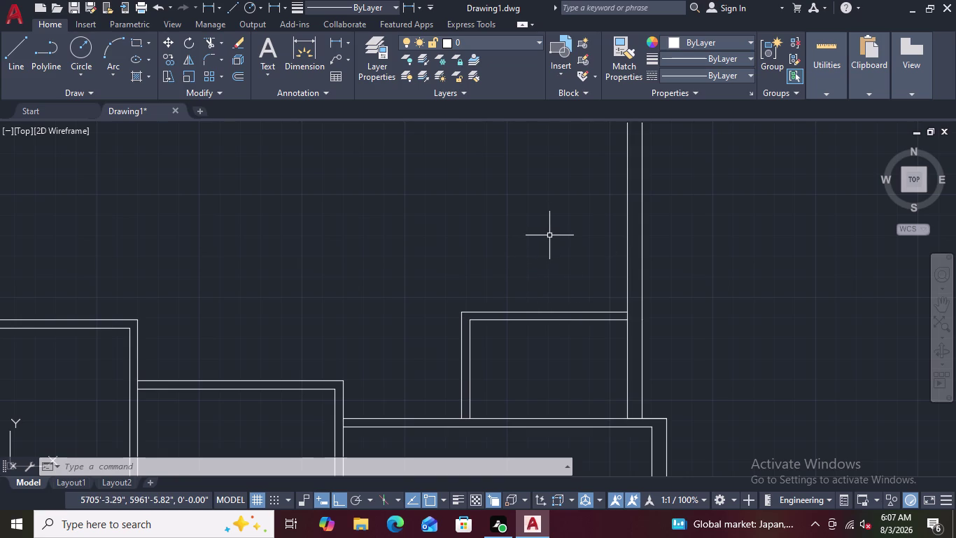
Try a 5-foot offset of the small room's top wall line, then cancel.
text(O)
key(space)
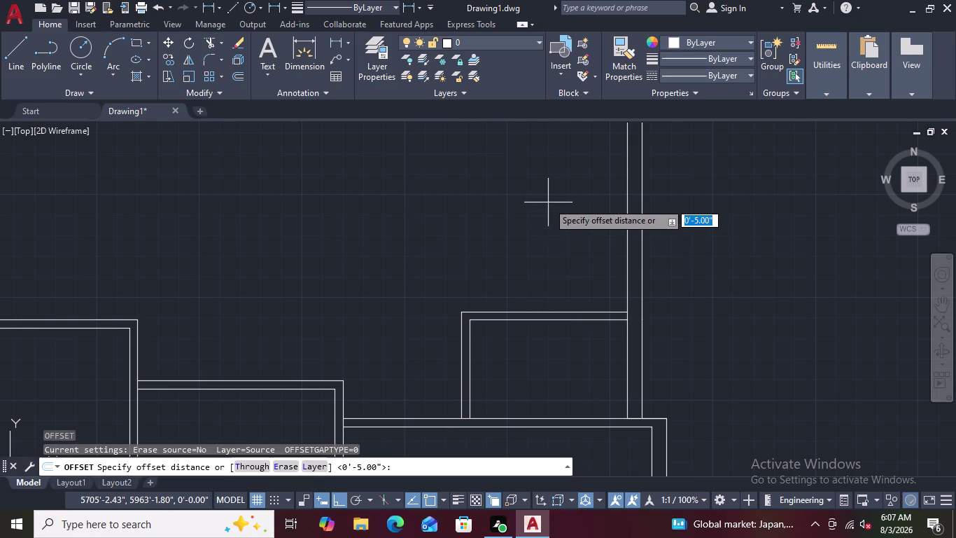
key(5)
key(apostrophe)
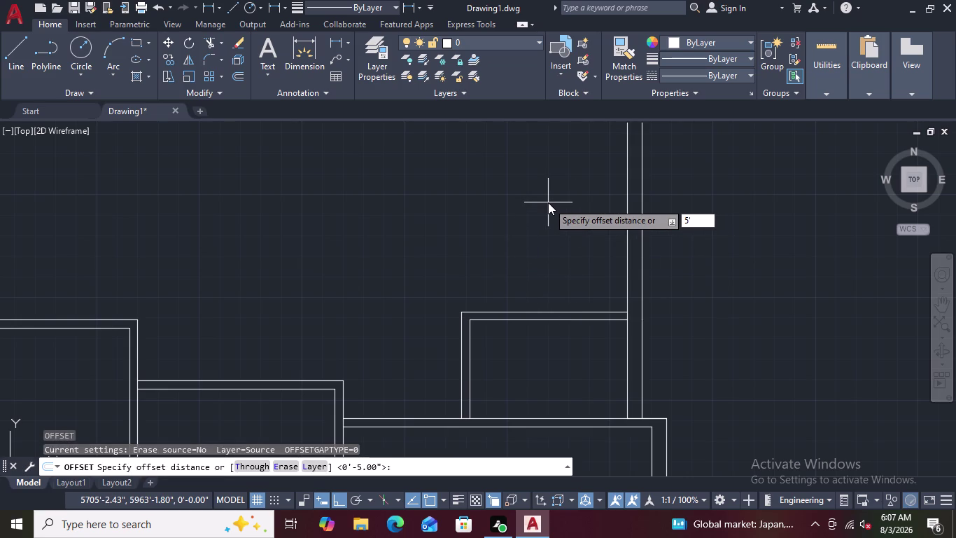
key(Return)
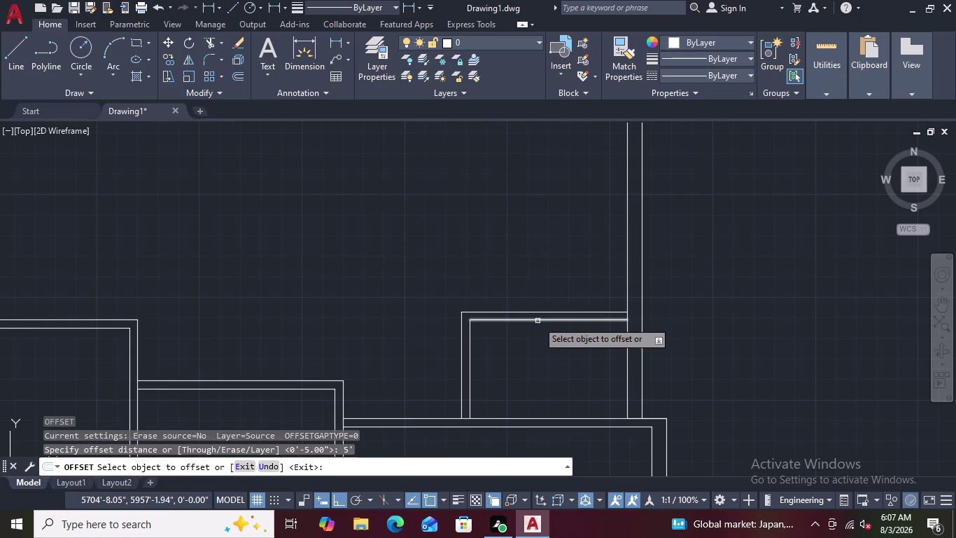
click(529, 312)
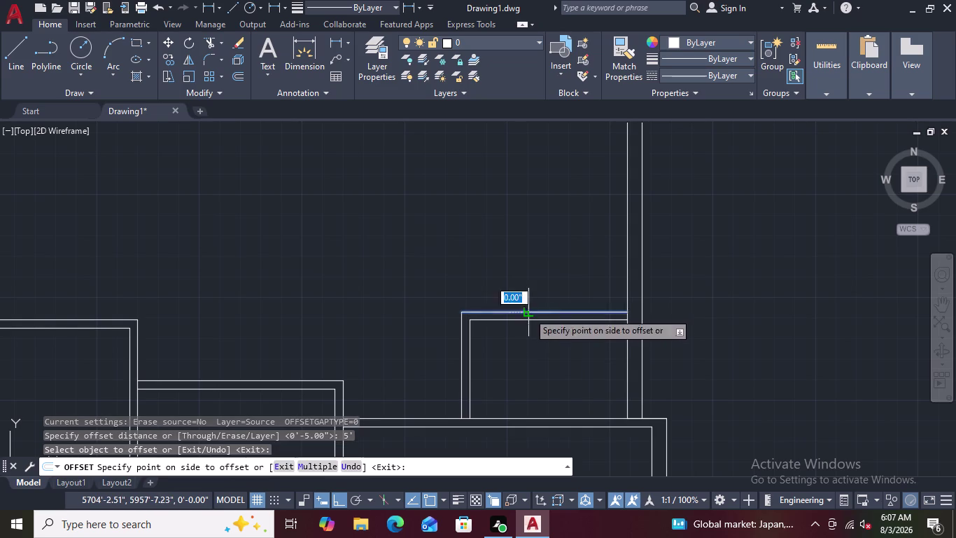
click(517, 253)
scroll(down, 3)
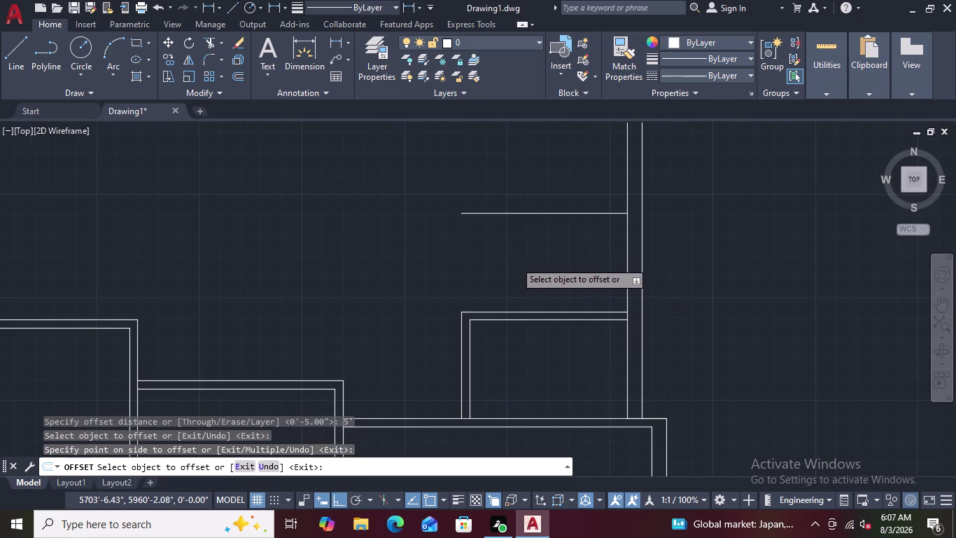
scroll(down, 3)
key(Escape)
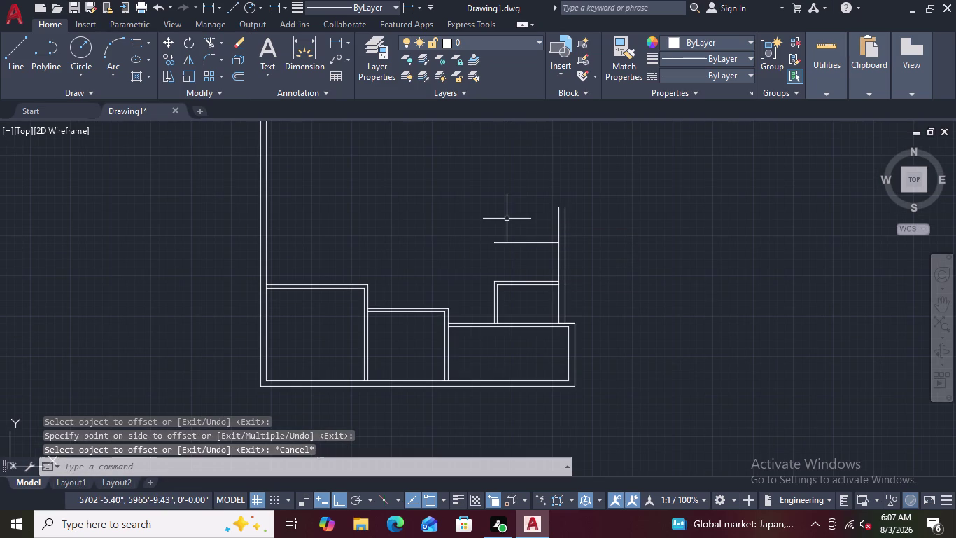
key(space)
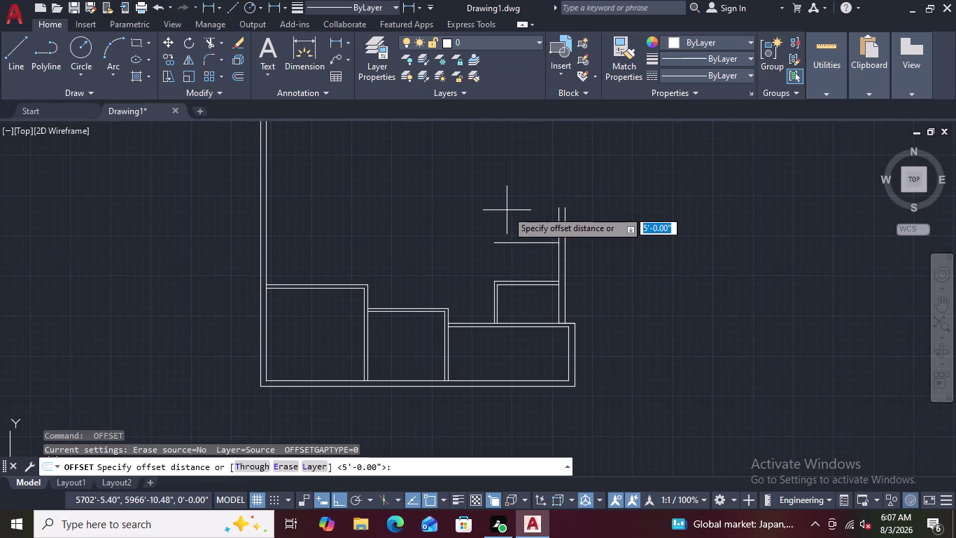
key(5)
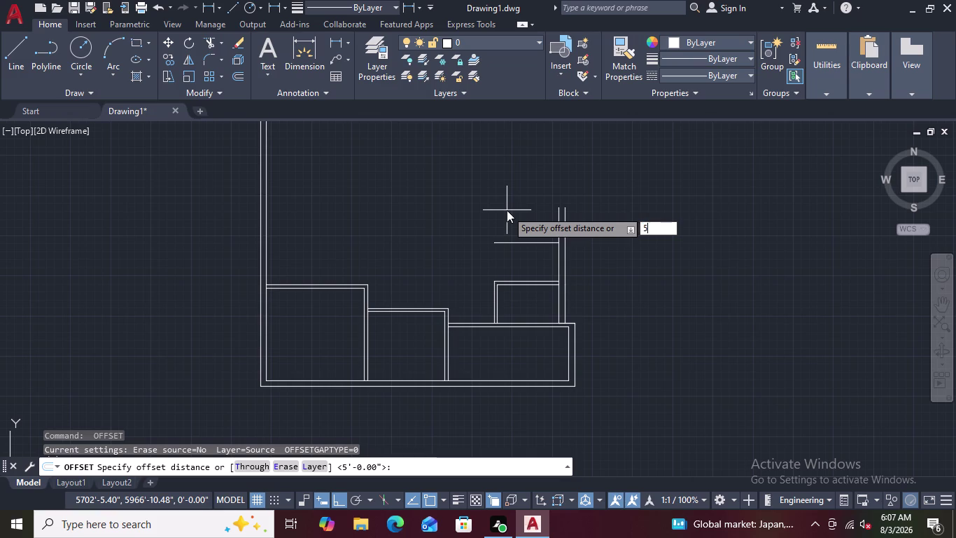
key(Return)
key(Return)
key(Return)
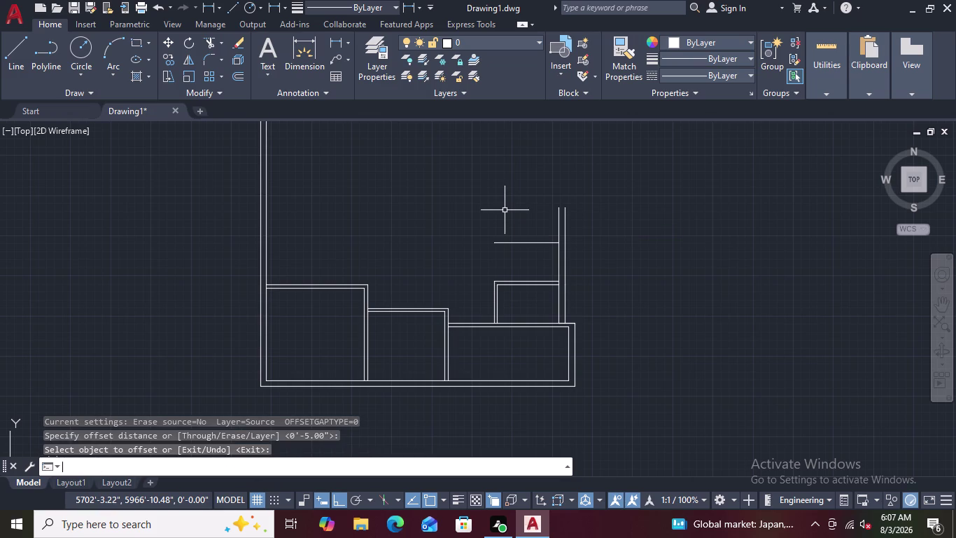
key(Escape)
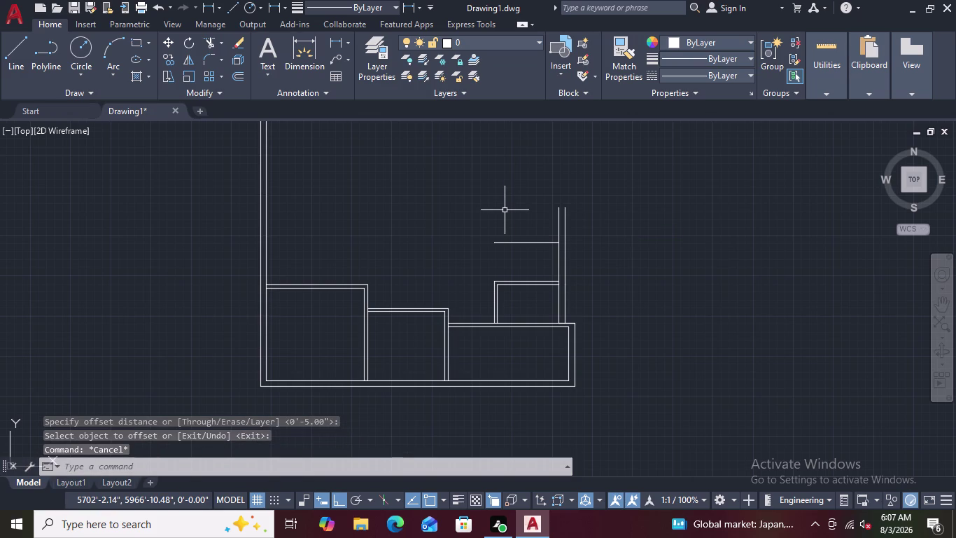
Offset the short partition line 5 inches upward to make it double-lined.
text(O)
key(space)
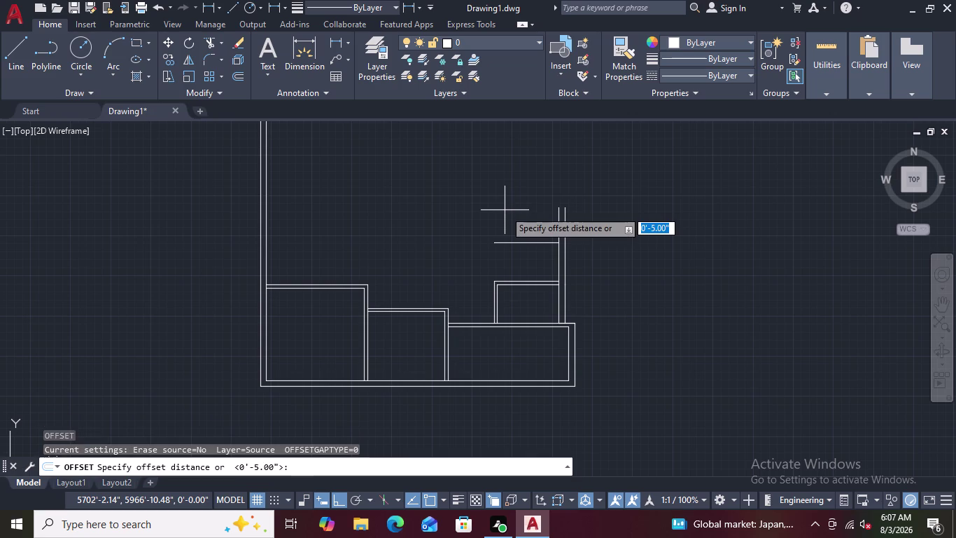
key(5)
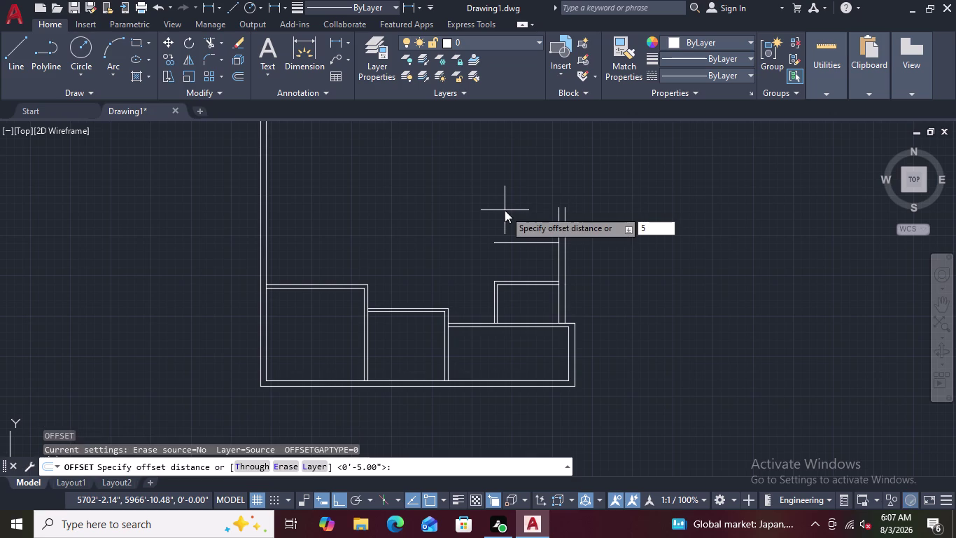
key(shift+quotedbl)
key(Return)
scroll(up, 3)
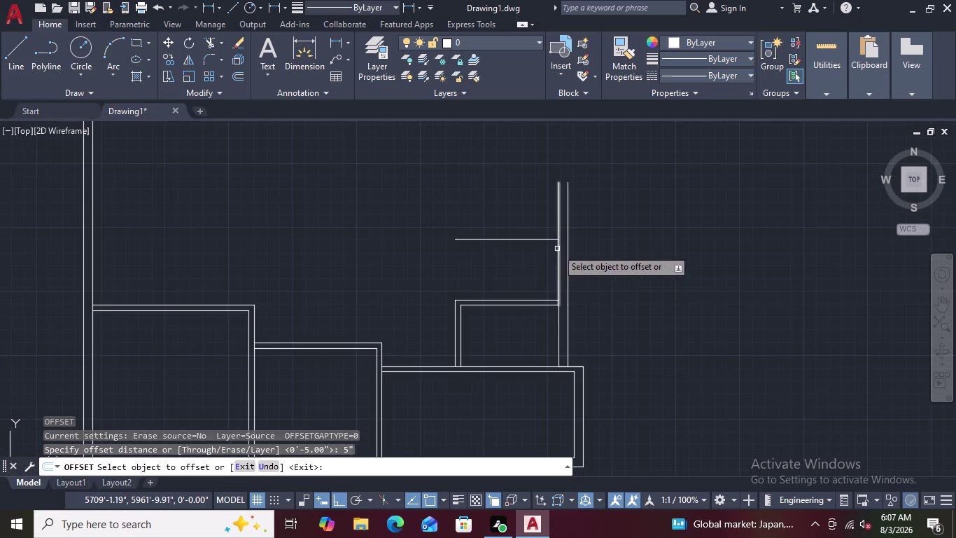
click(500, 240)
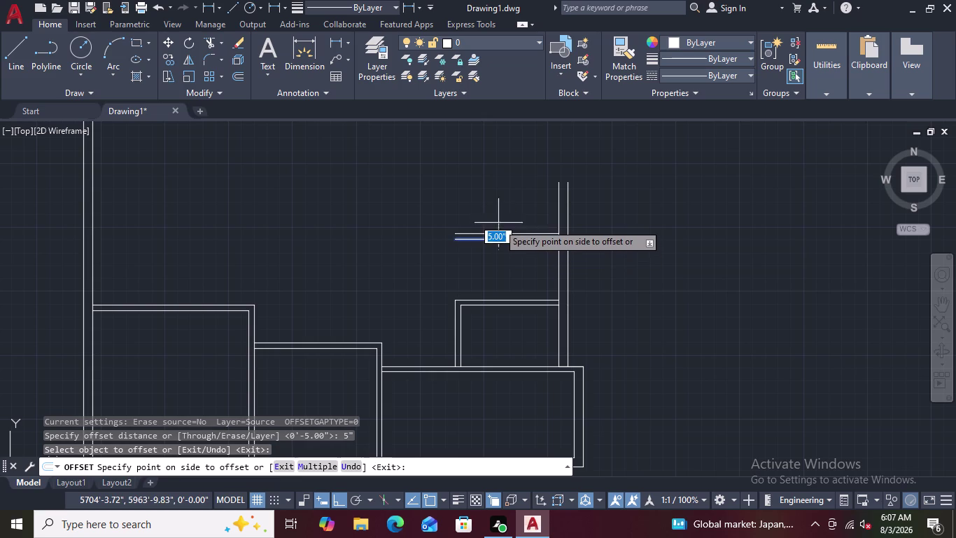
click(498, 221)
scroll(down, 3)
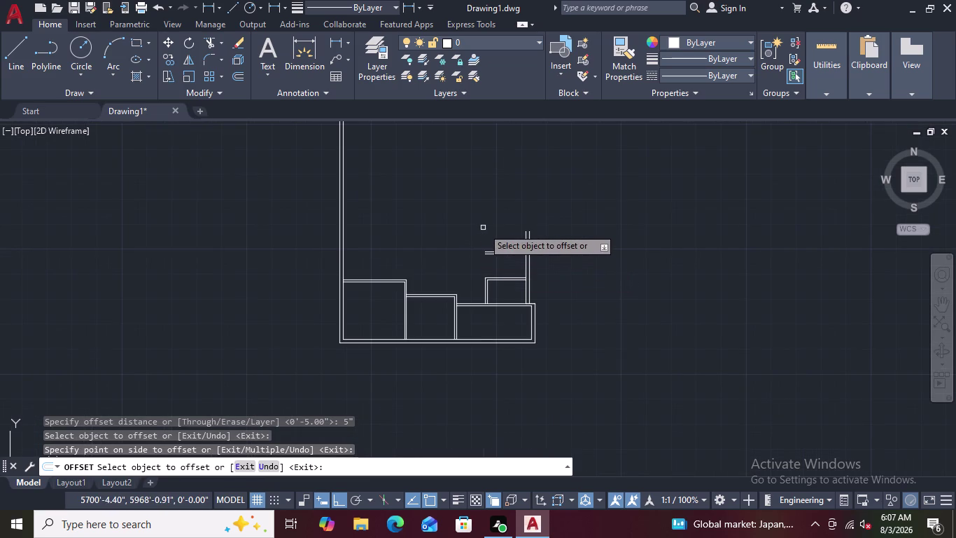
scroll(up, 3)
key(Escape)
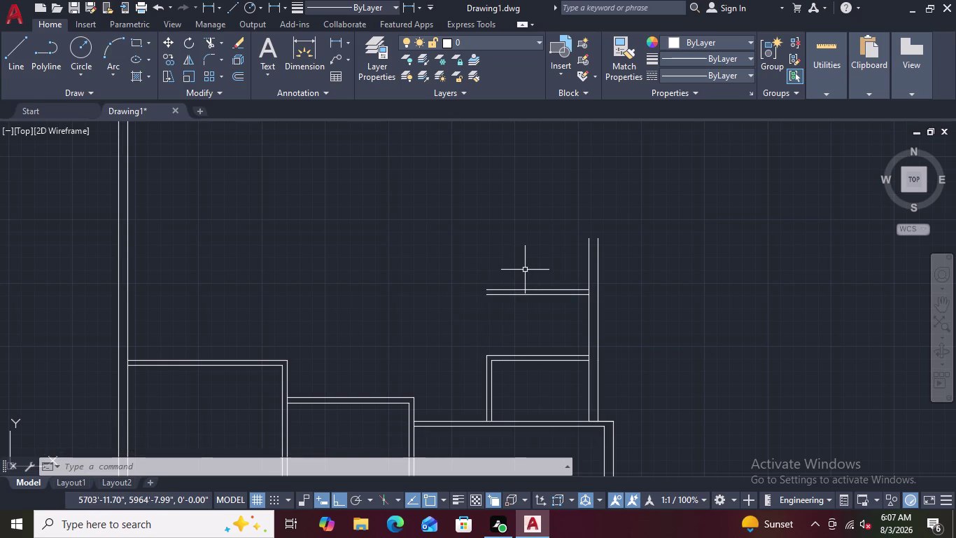
Offset the partition line 5 feet upward to create a new top line.
key(space)
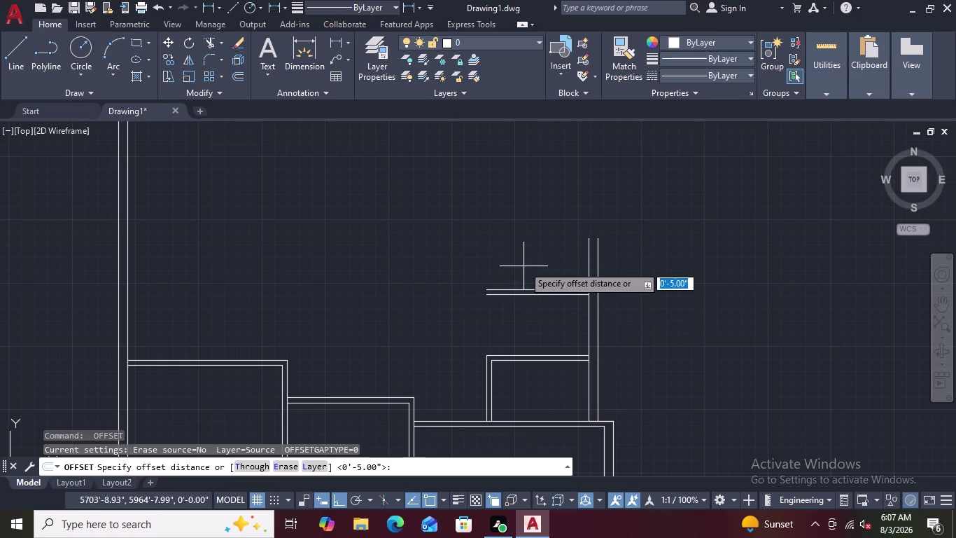
key(5)
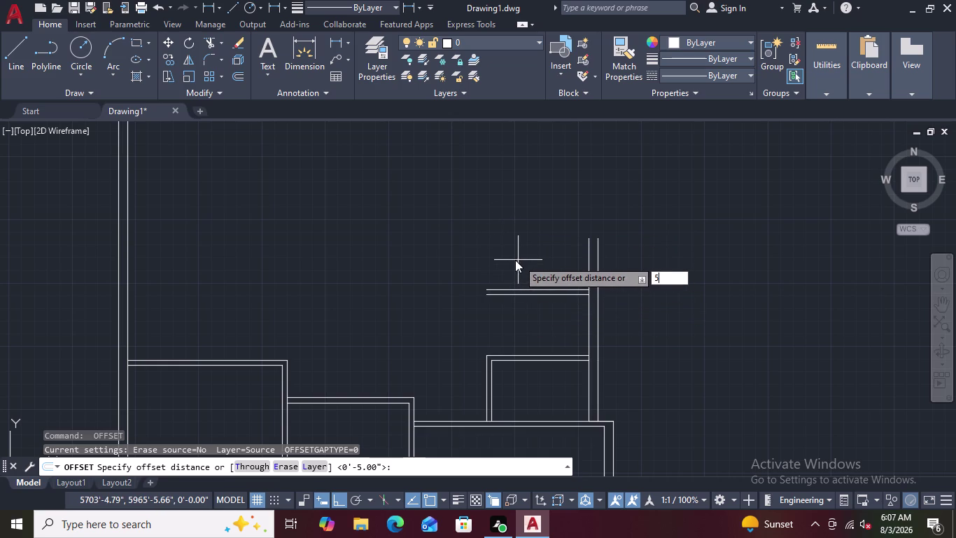
key(apostrophe)
key(Return)
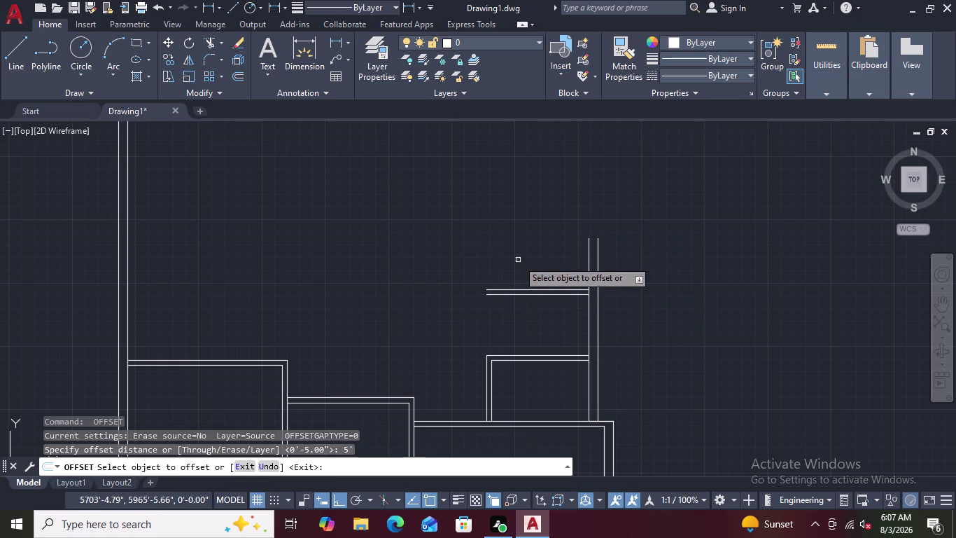
click(519, 289)
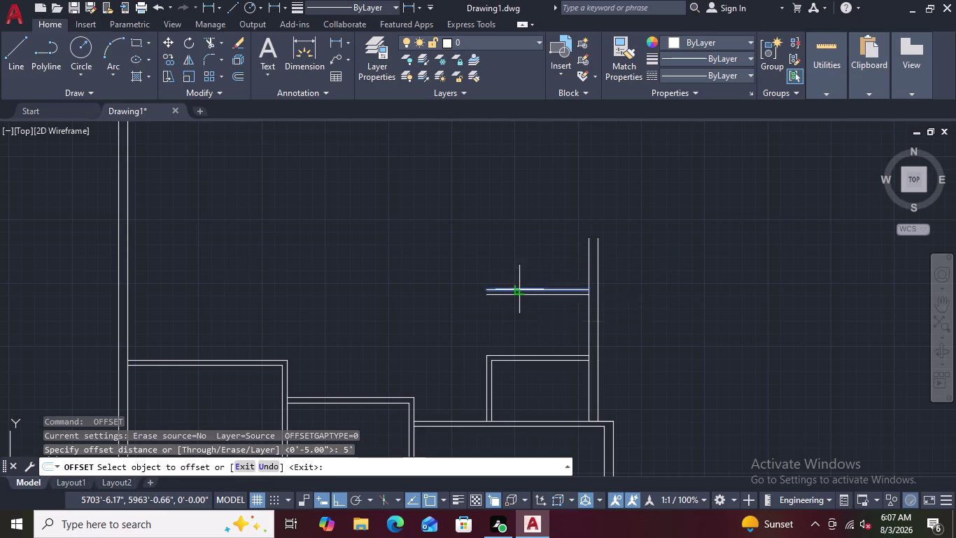
click(516, 261)
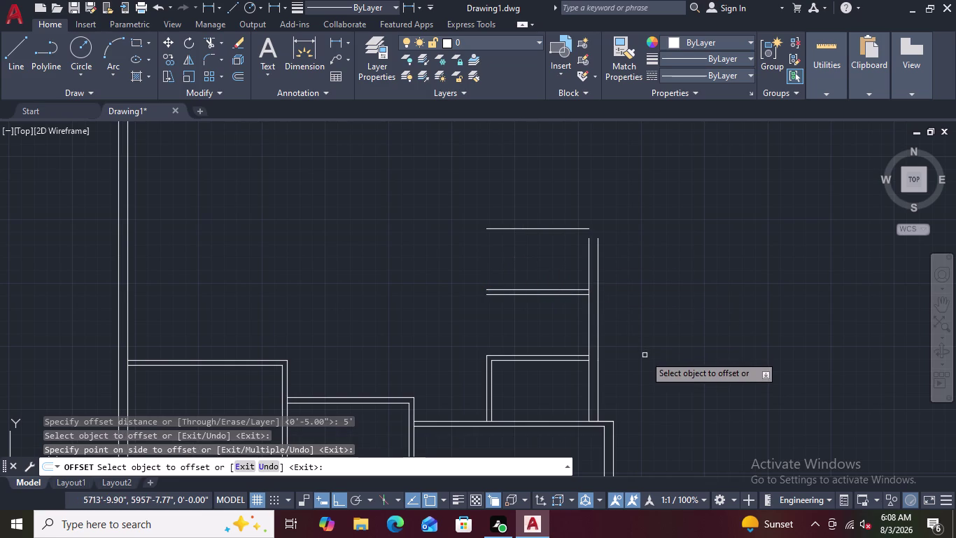
scroll(down, 3)
scroll(up, 3)
scroll(up, 3)
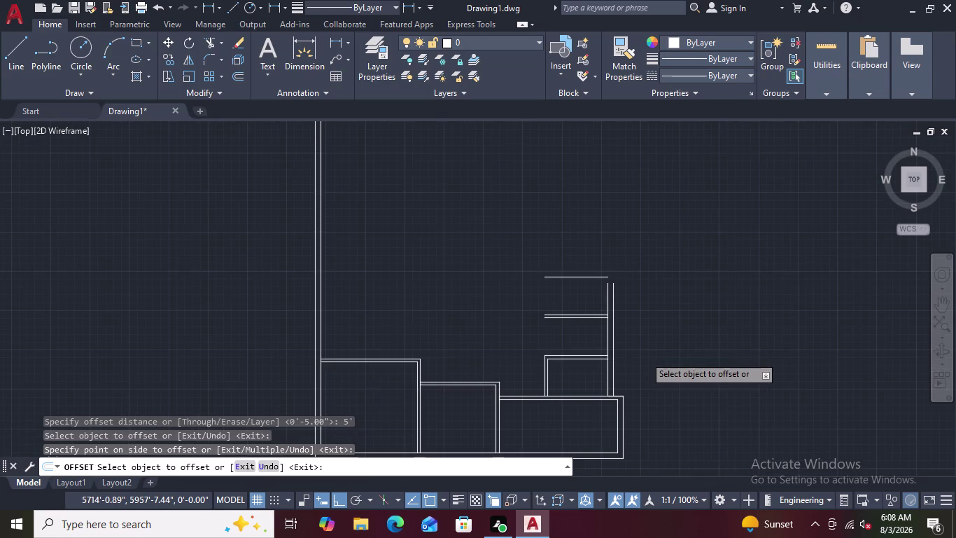
scroll(up, 3)
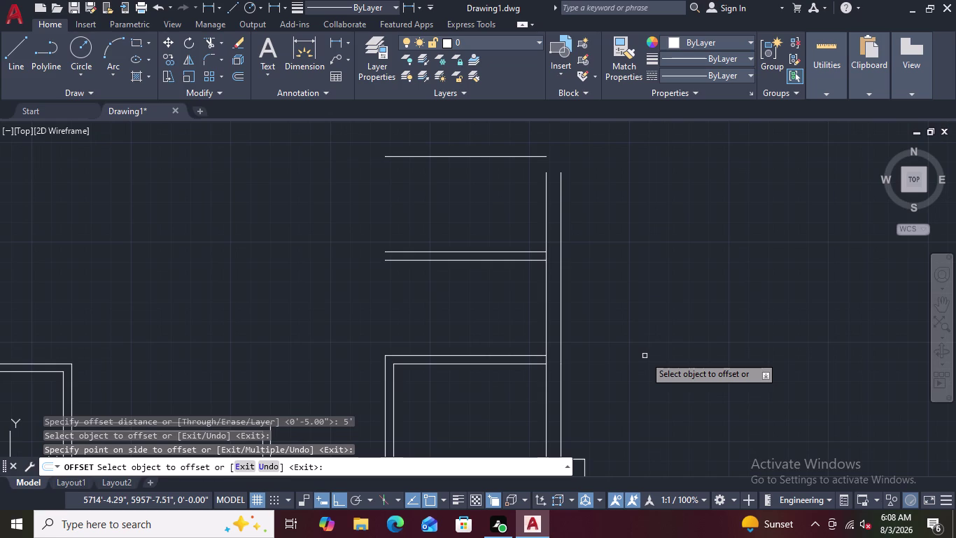
key(Escape)
Extend the inner vertical wall line up to the new top partition line with EX.
scroll(down, 3)
scroll(down, 3)
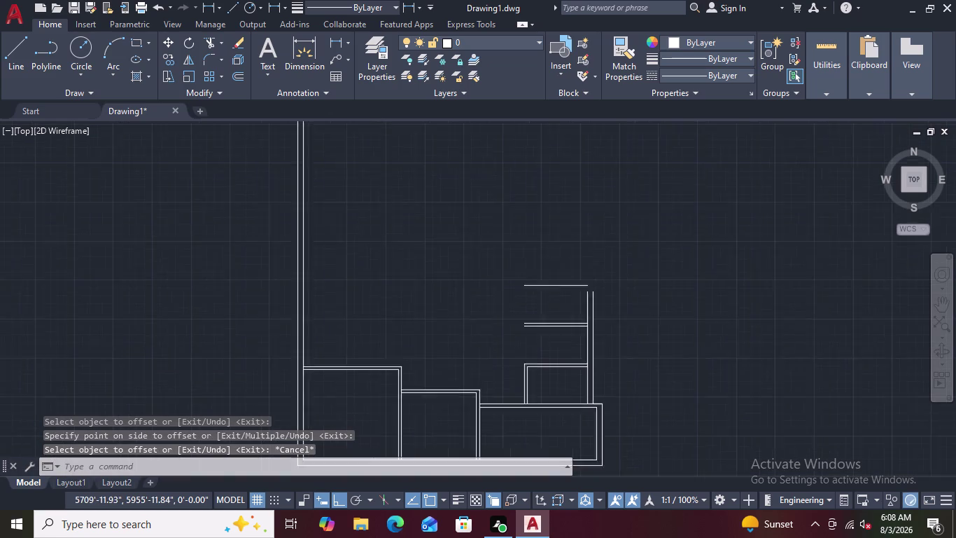
scroll(down, 3)
scroll(up, 3)
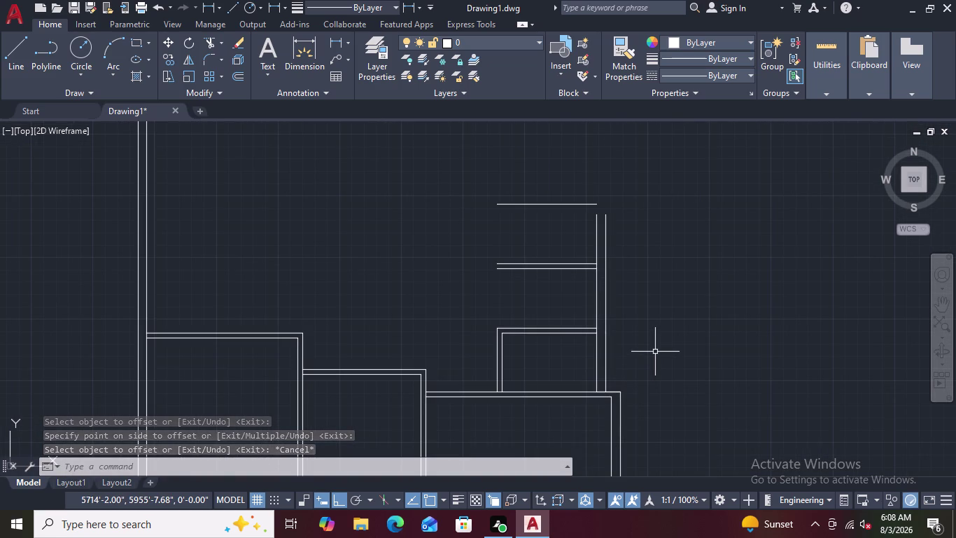
text(EX)
key(space)
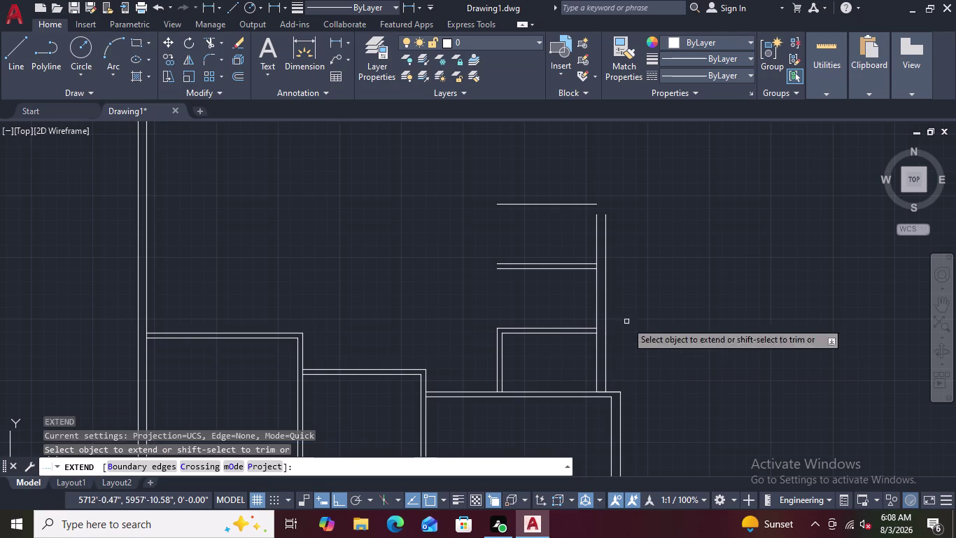
click(597, 232)
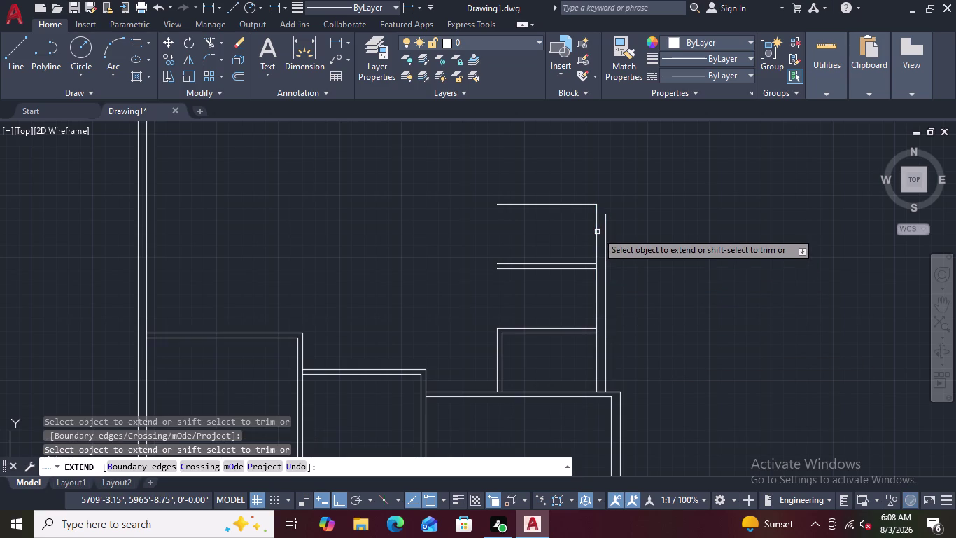
key(Escape)
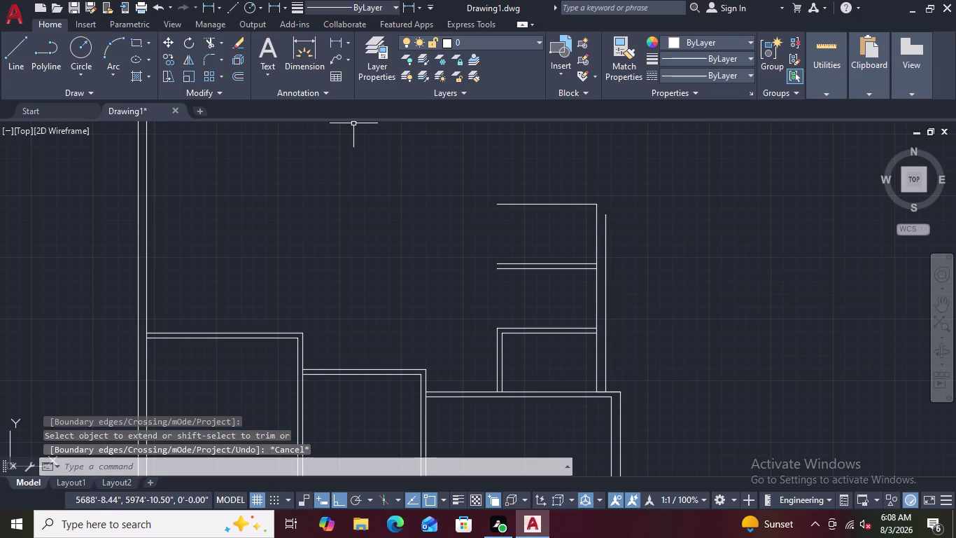
click(308, 45)
scroll(up, 3)
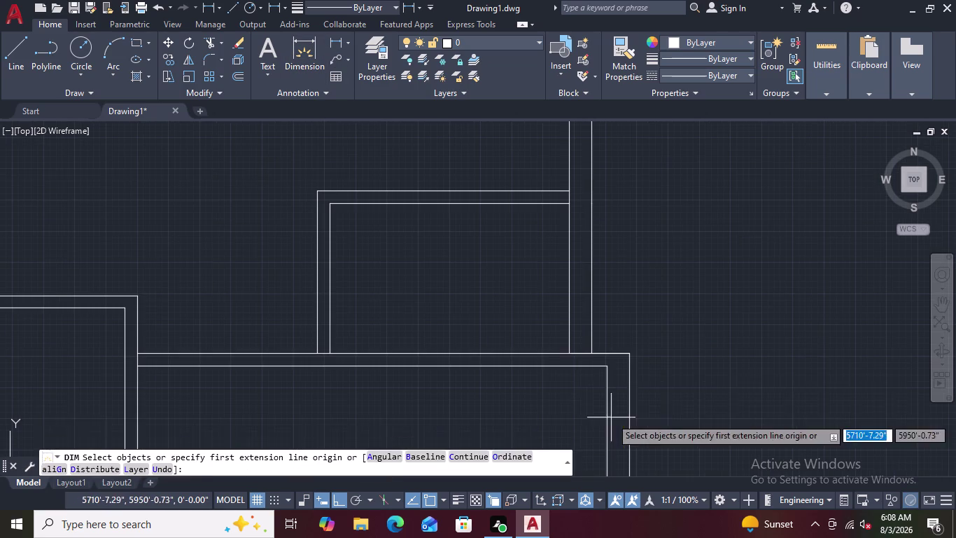
click(568, 354)
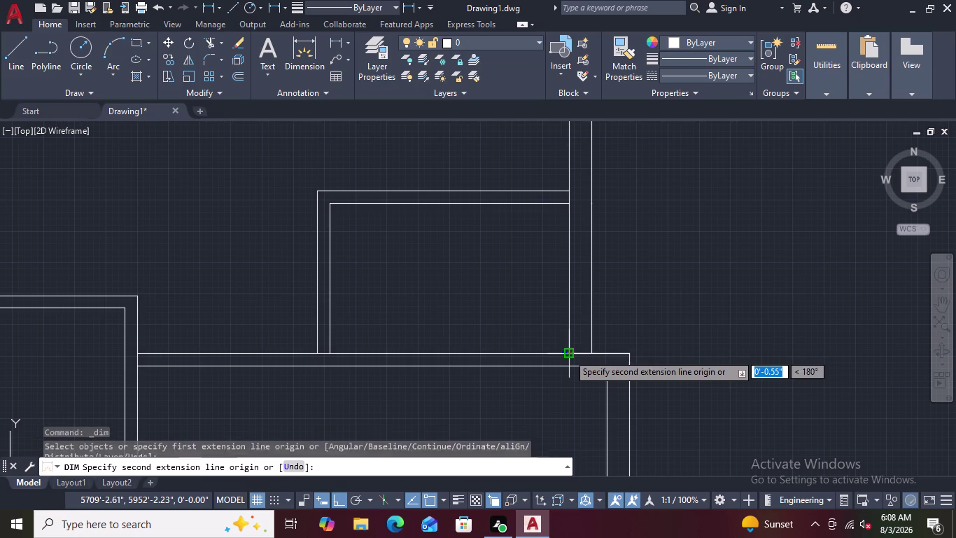
scroll(down, 3)
scroll(up, 3)
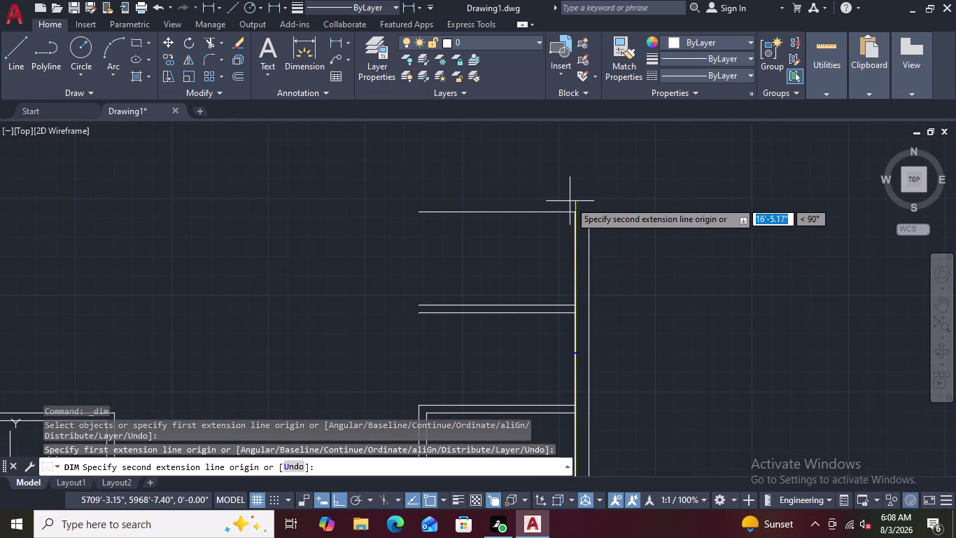
click(573, 211)
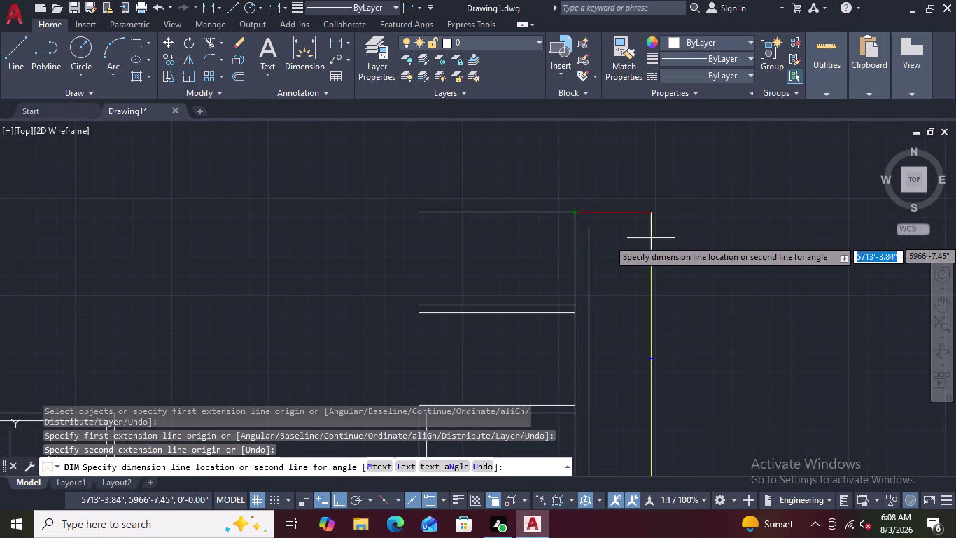
click(604, 242)
key(Escape)
scroll(up, 3)
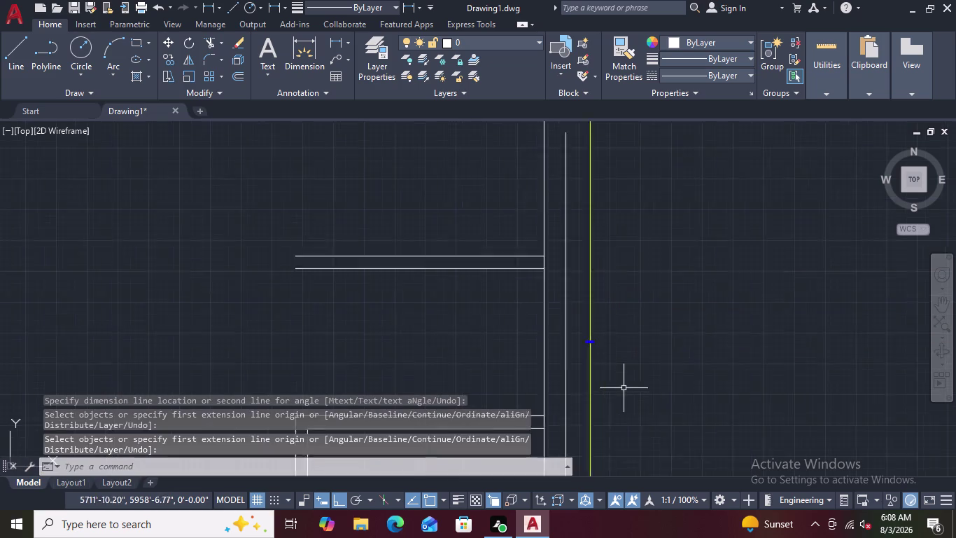
scroll(up, 3)
scroll(up, 3)
scroll(up, 3)
scroll(down, 3)
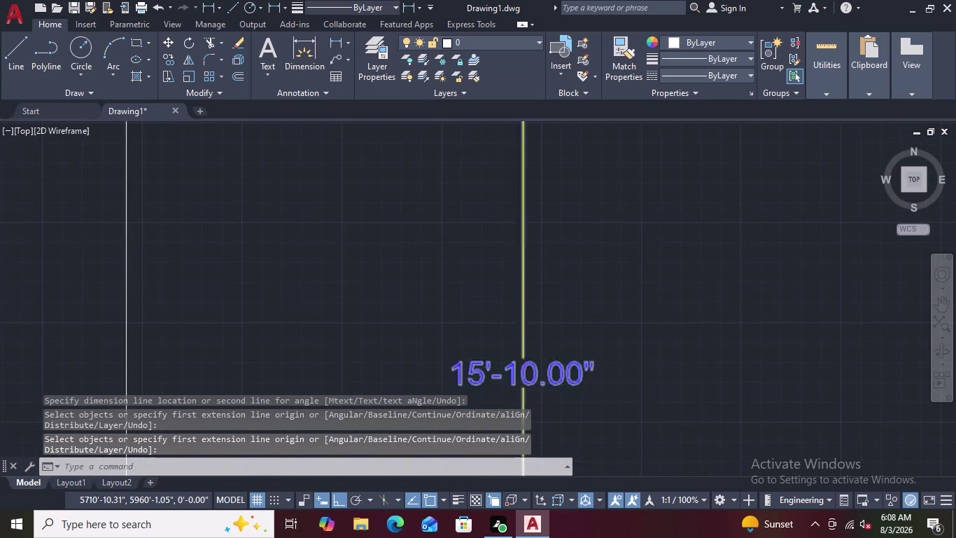
scroll(down, 3)
key(Escape)
key(Escape)
key(Escape)
key(Escape)
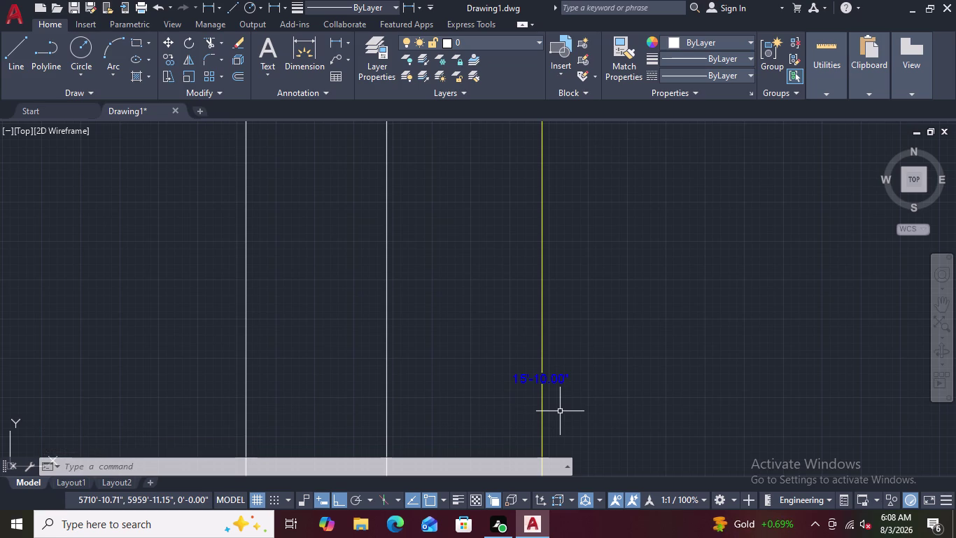
scroll(down, 3)
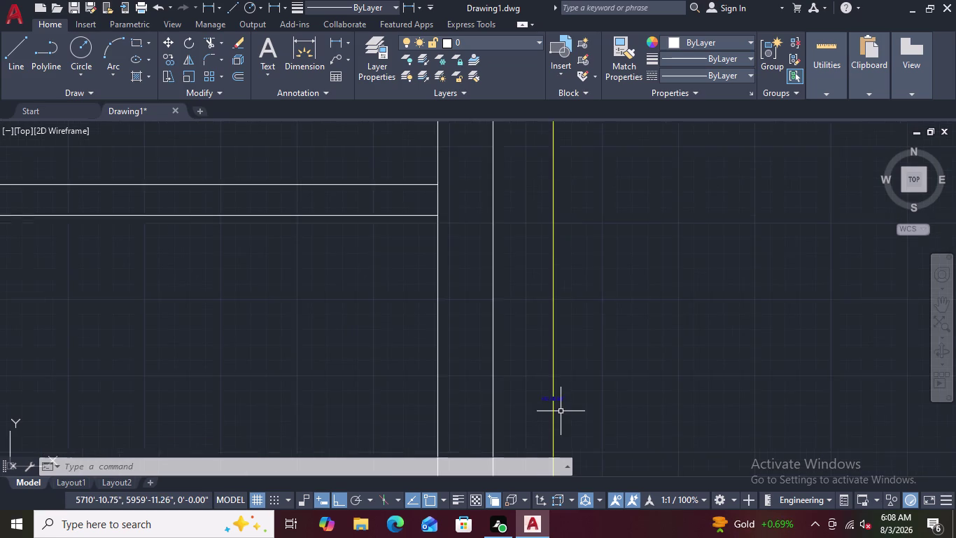
scroll(down, 3)
scroll(down, 3)
scroll(up, 3)
middle_drag(565, 402, 581, 362)
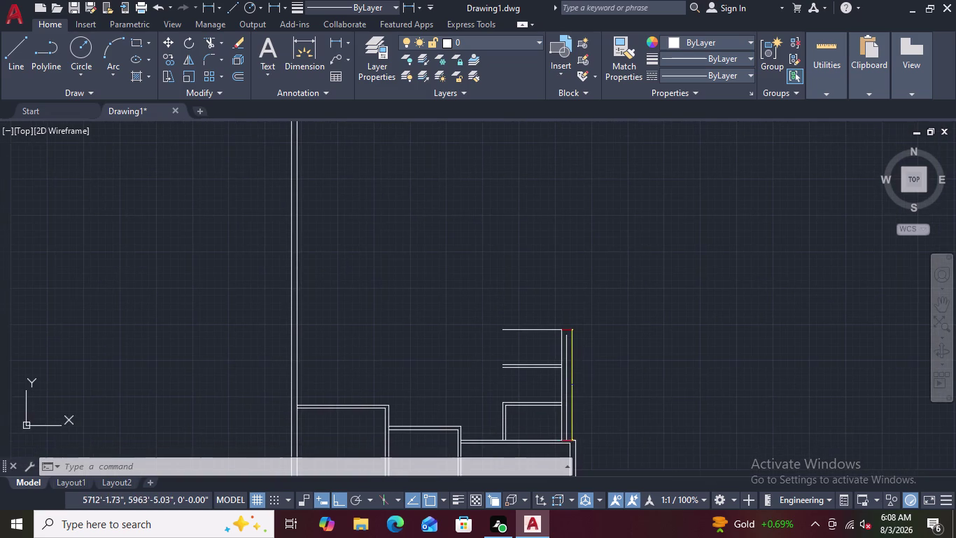
scroll(up, 3)
scroll(down, 3)
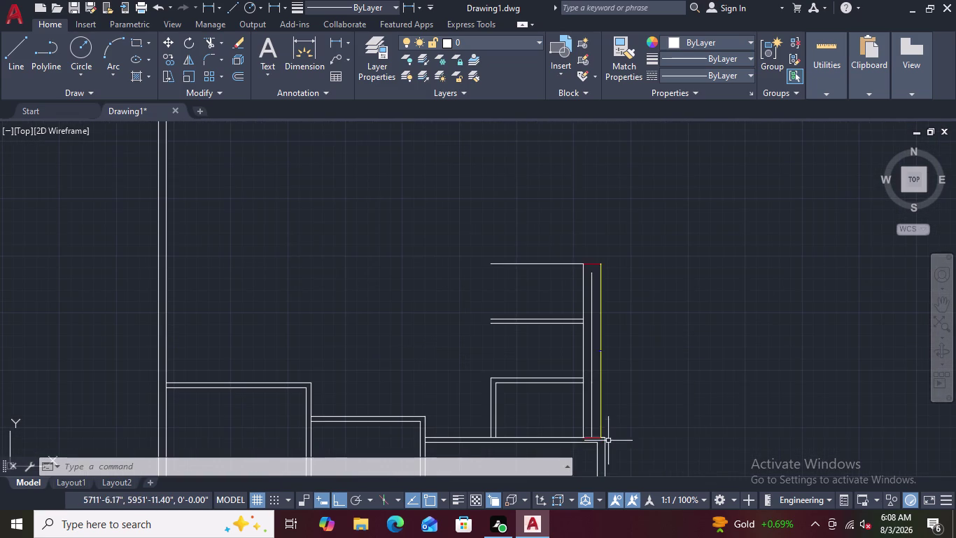
scroll(up, 3)
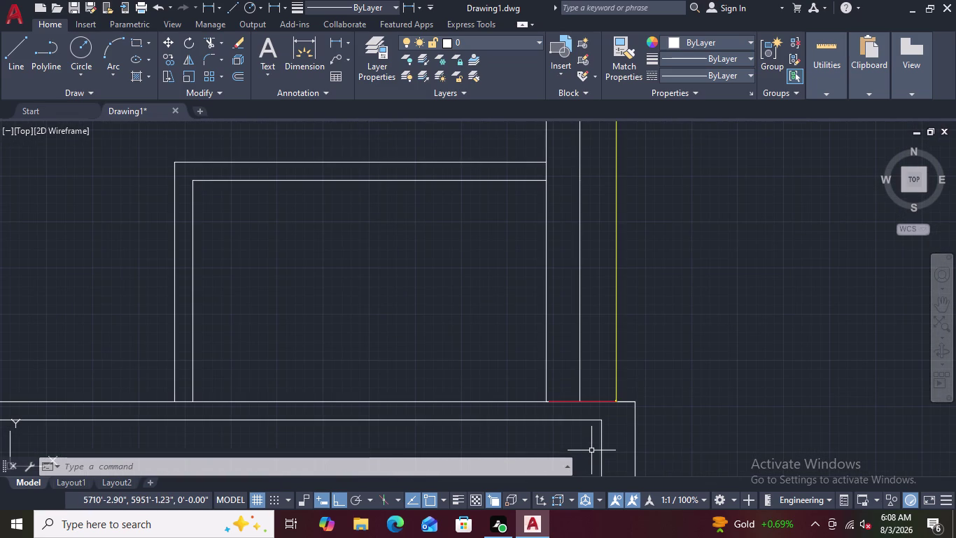
scroll(down, 3)
scroll(up, 3)
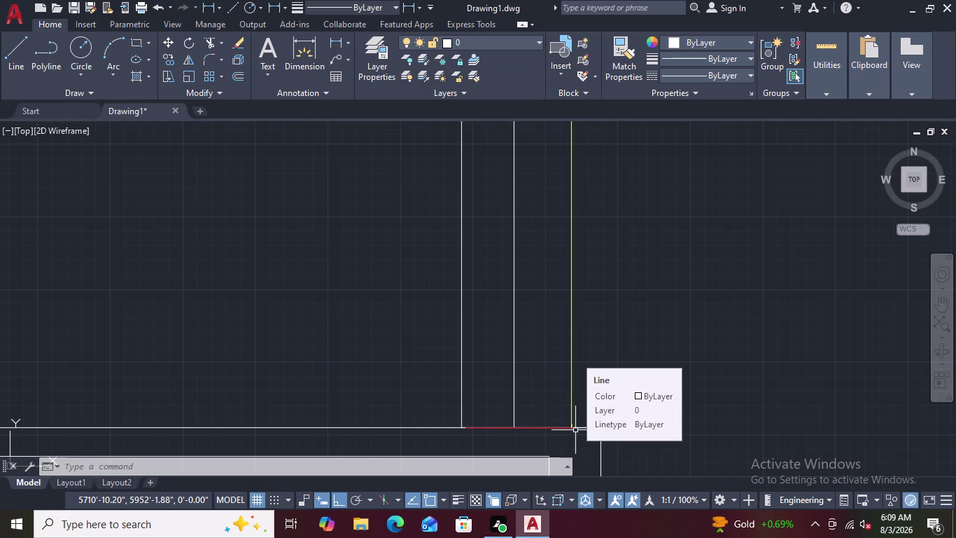
scroll(down, 3)
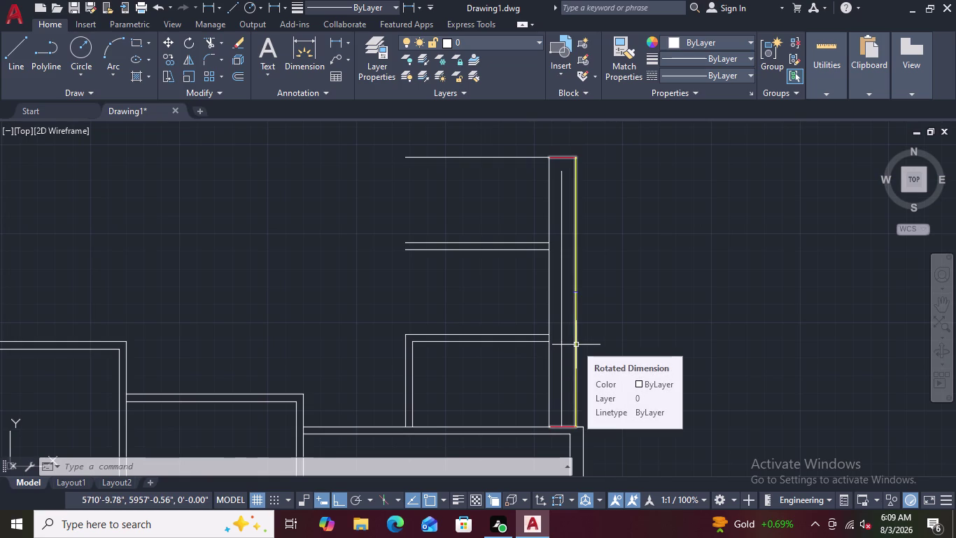
key(Escape)
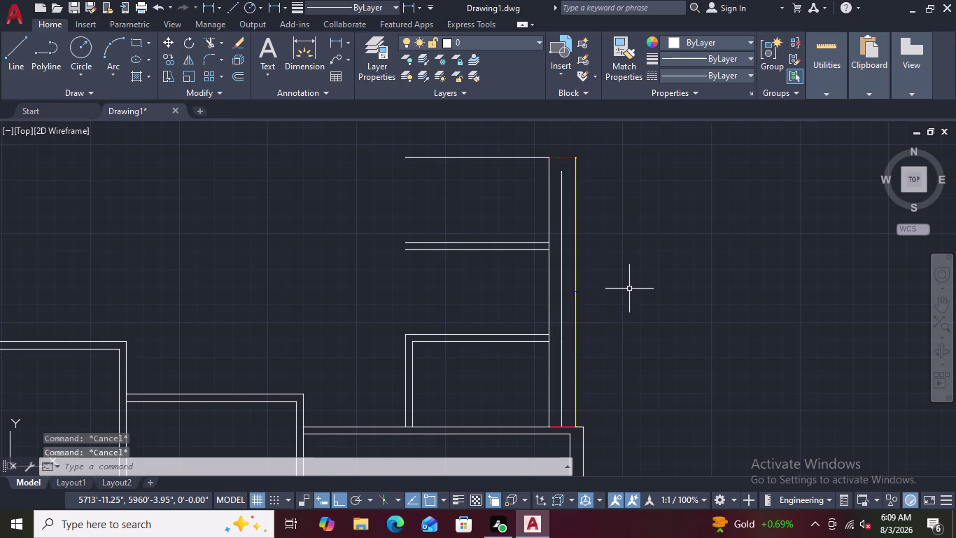
scroll(down, 3)
scroll(up, 3)
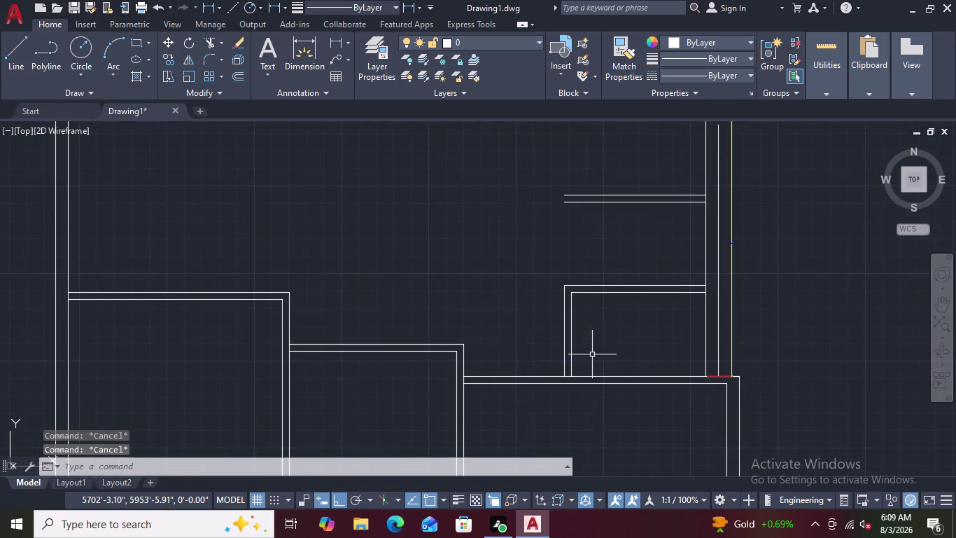
Start a dimension at the right wall corners, abandoning the first attempts.
key(Escape)
key(Escape)
key(Escape)
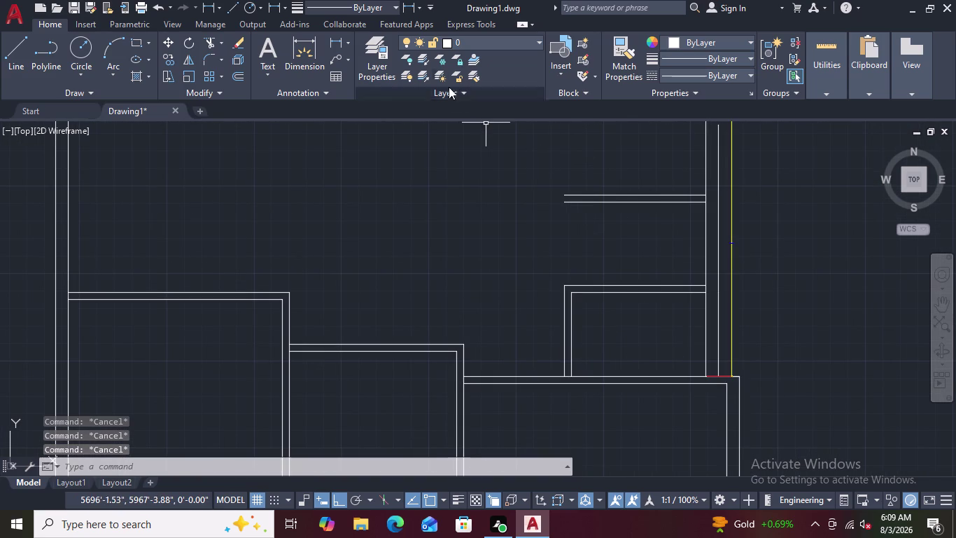
click(308, 46)
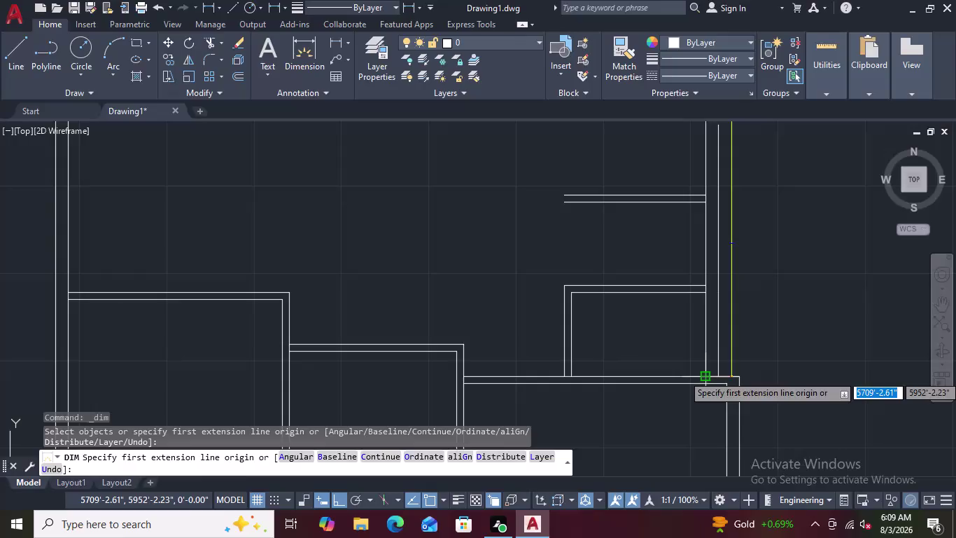
click(704, 375)
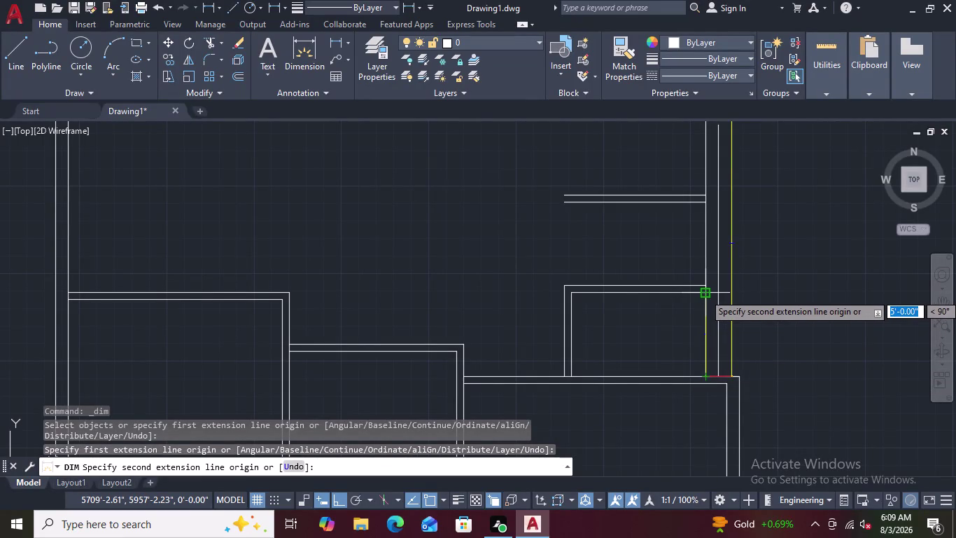
key(Escape)
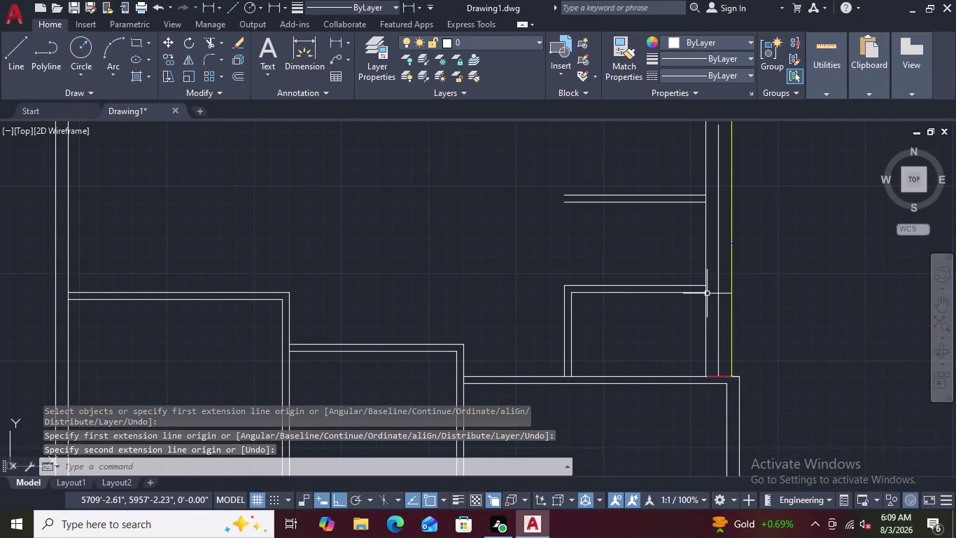
key(space)
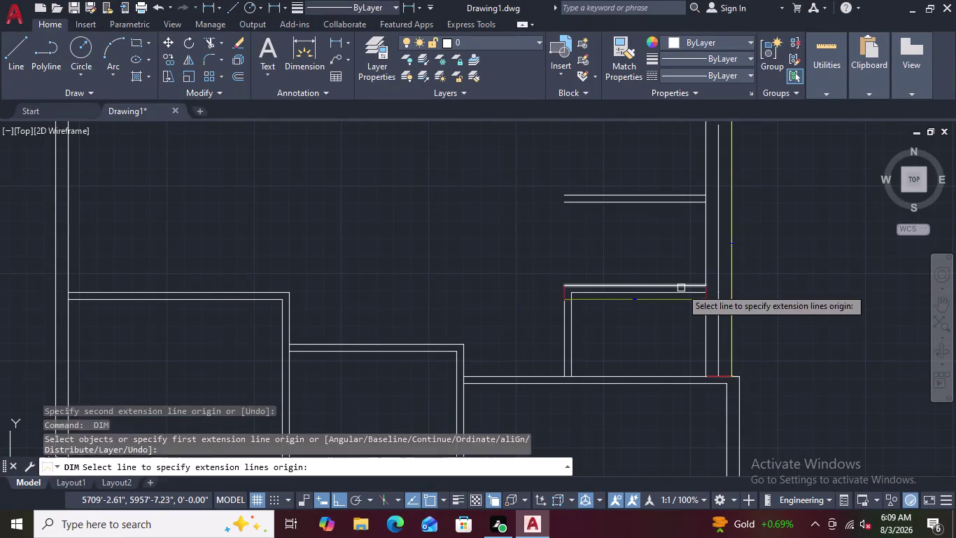
click(705, 285)
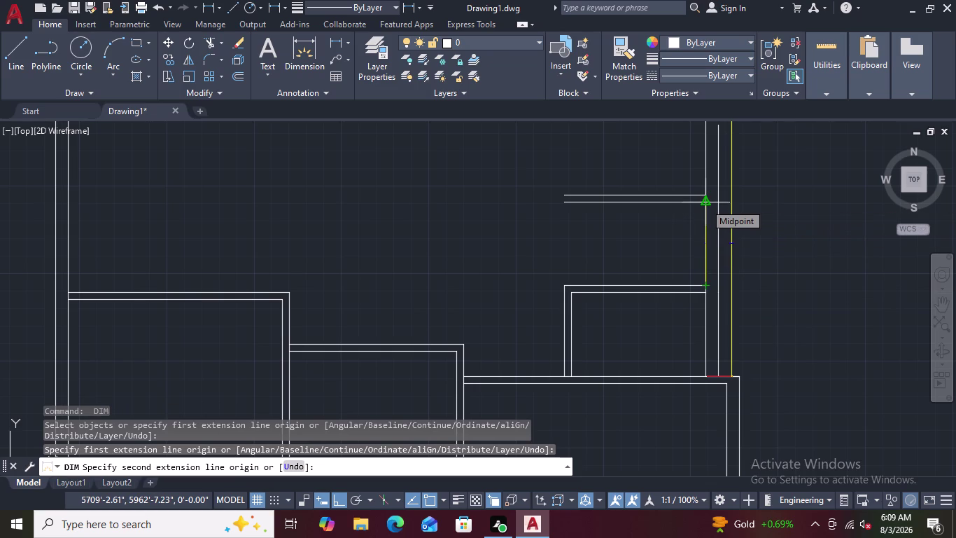
key(space)
scroll(down, 3)
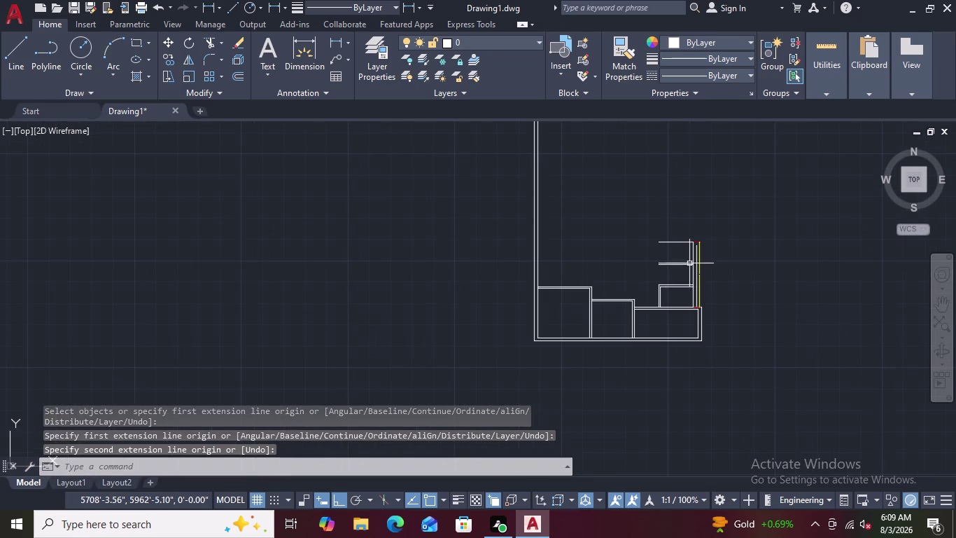
key(space)
scroll(up, 3)
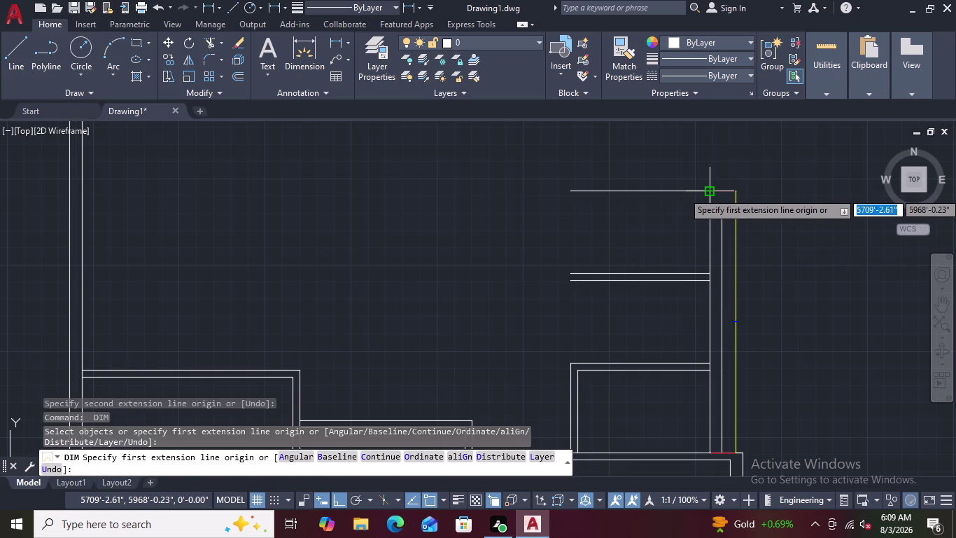
Dimension from the top wall corner to the upper partition, then select two dimensions.
click(711, 273)
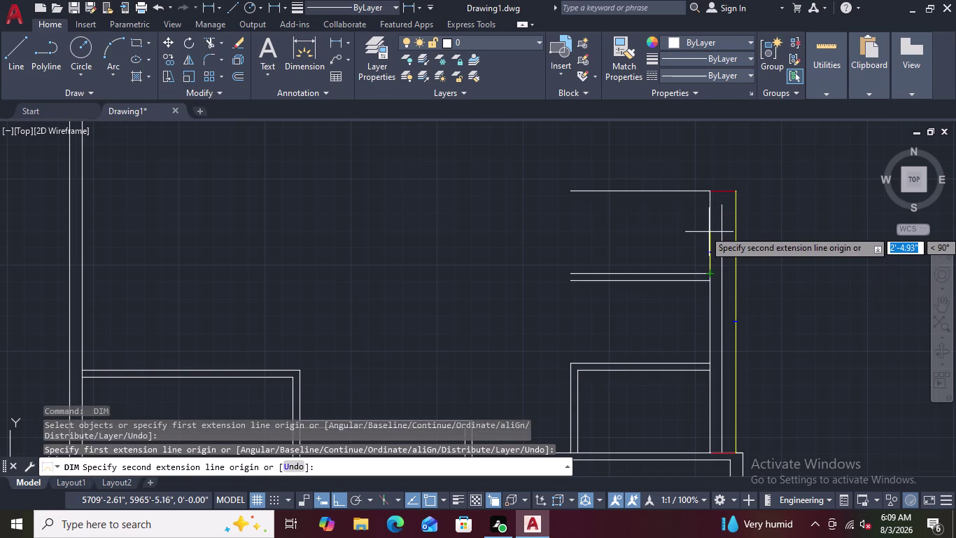
click(706, 189)
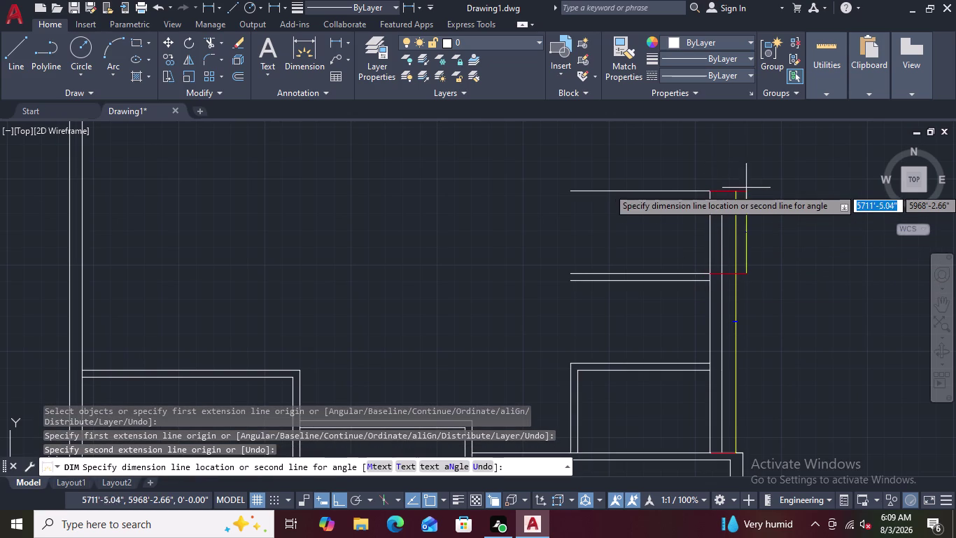
click(759, 188)
key(Escape)
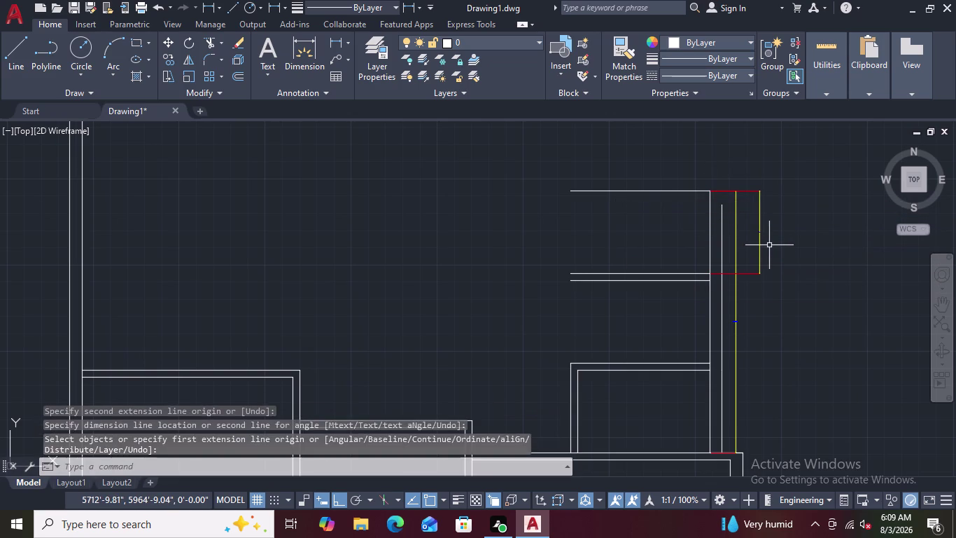
scroll(up, 3)
scroll(up, 3)
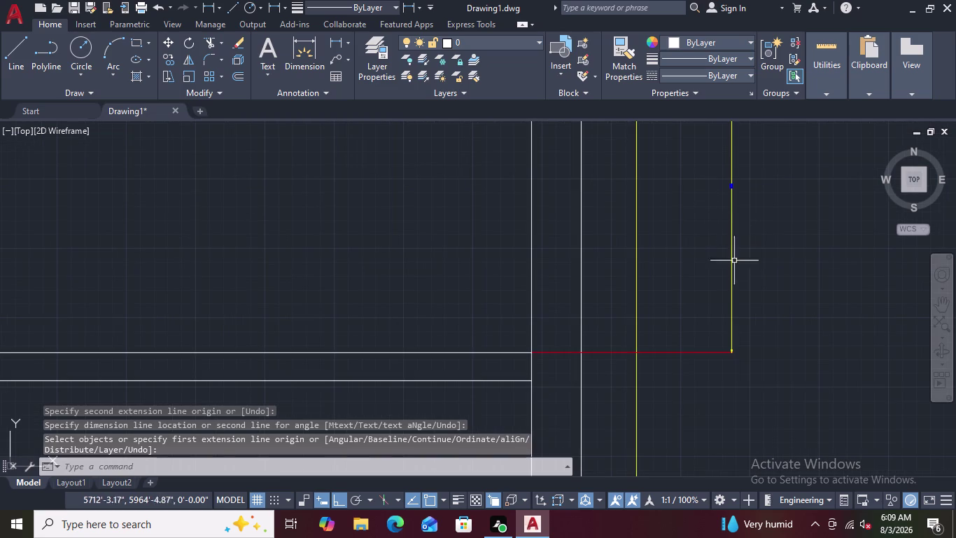
scroll(down, 3)
scroll(up, 3)
scroll(up, 3)
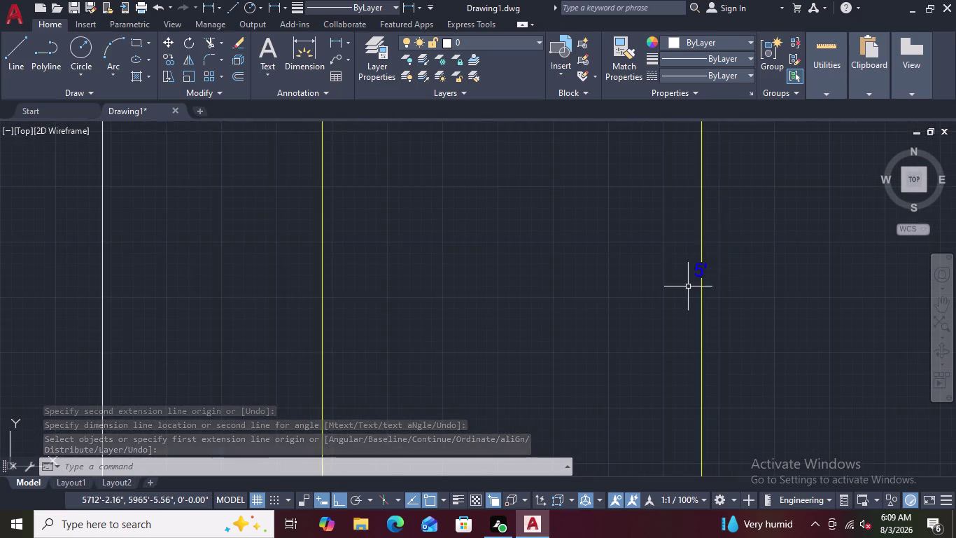
scroll(up, 3)
scroll(down, 3)
scroll(up, 3)
scroll(down, 3)
scroll(down, 3)
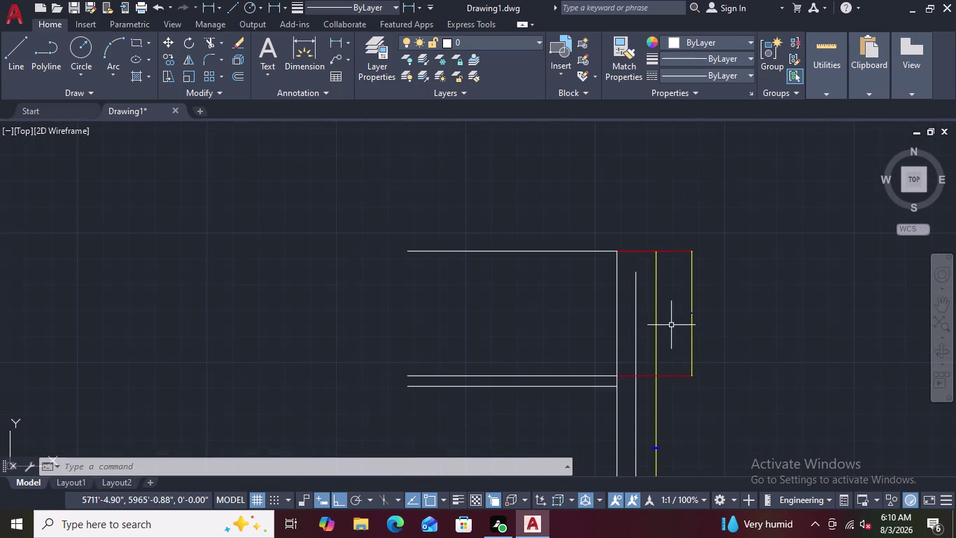
click(656, 313)
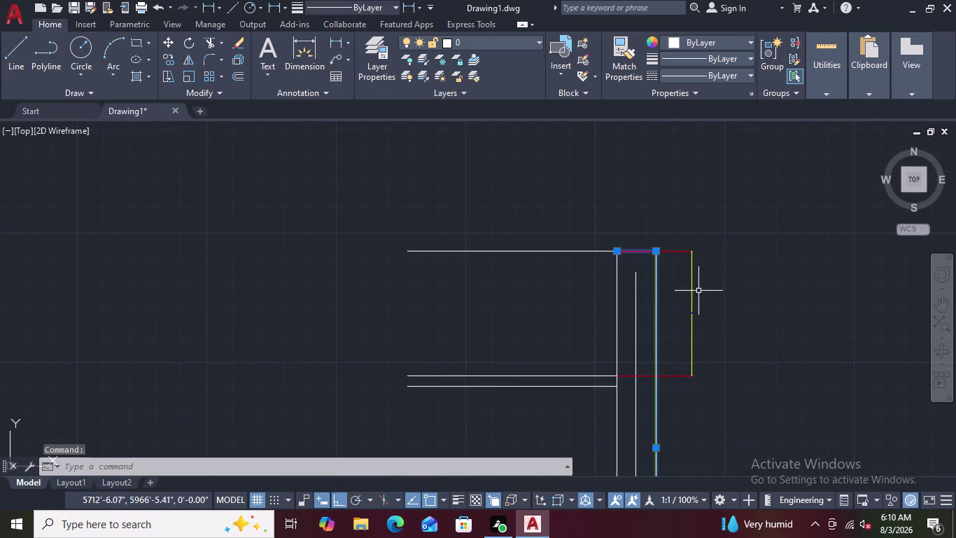
click(691, 294)
Delete the selected dimensions and pan back over the right room's upper partitions.
key(Delete)
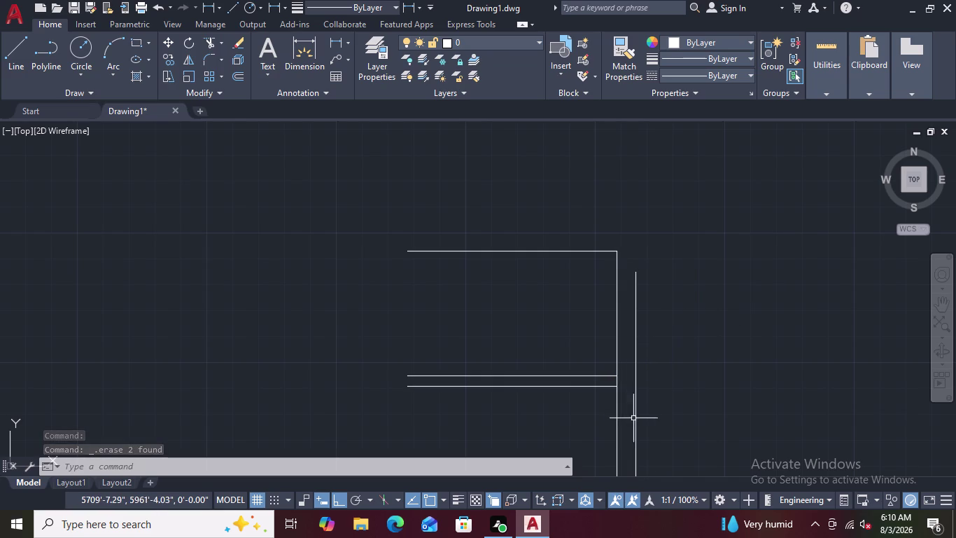
scroll(up, 3)
scroll(down, 3)
scroll(up, 3)
middle_drag(557, 443, 556, 443)
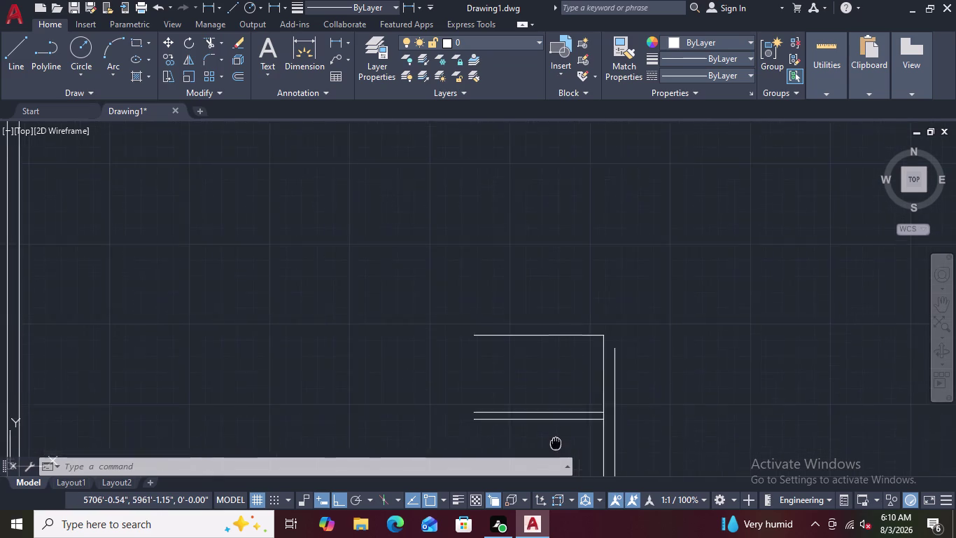
middle_drag(556, 443, 574, 342)
scroll(down, 3)
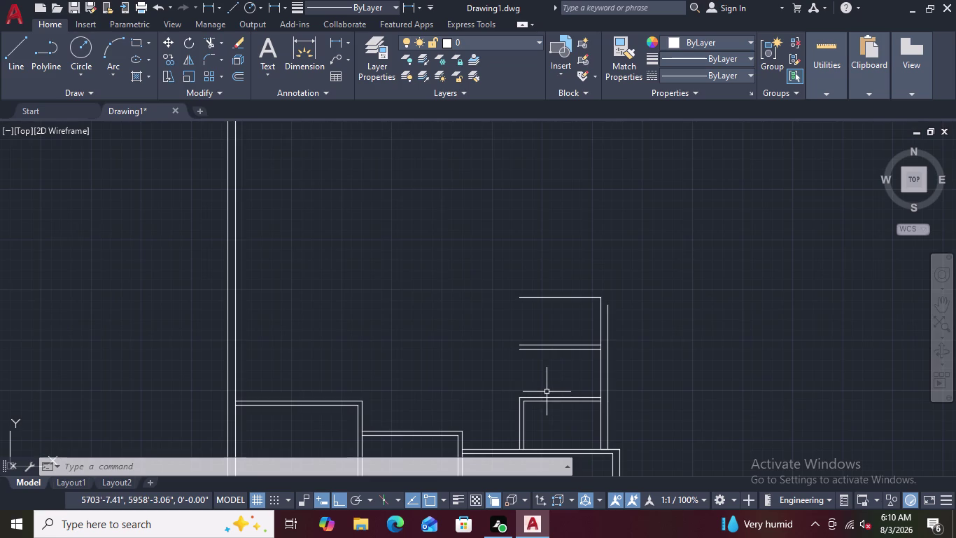
scroll(up, 3)
scroll(down, 3)
middle_drag(561, 409, 567, 348)
scroll(up, 3)
scroll(up, 3)
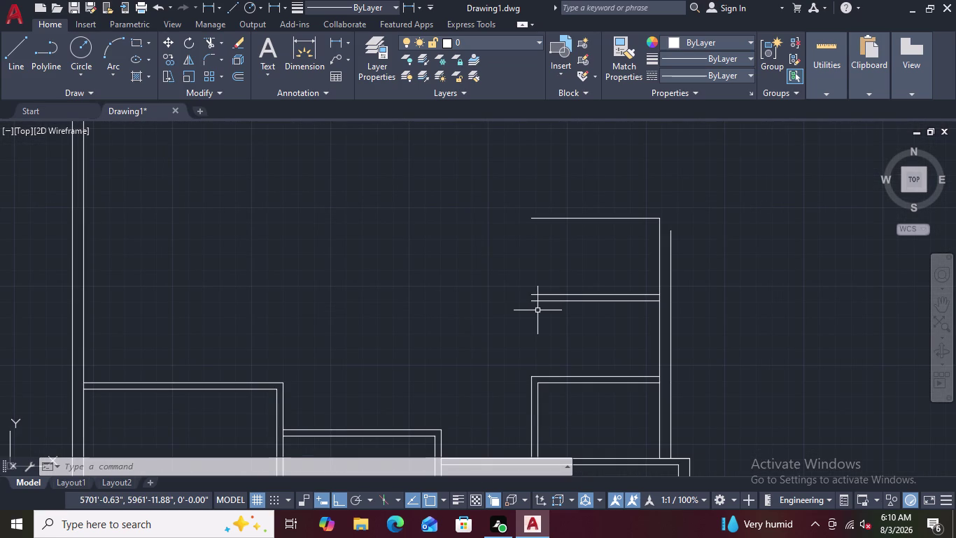
key(o)
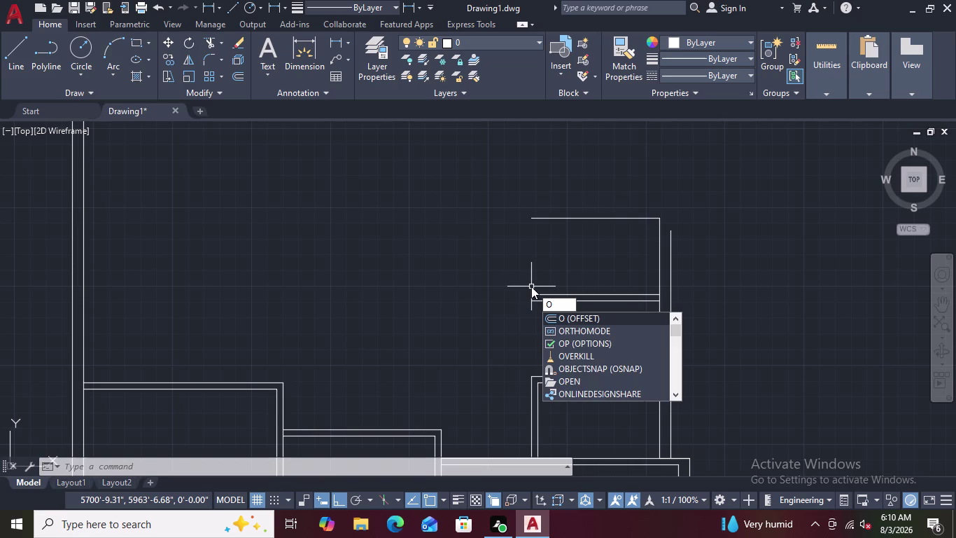
Offset the top horizontal partition line 5" upward to double it.
key(Return)
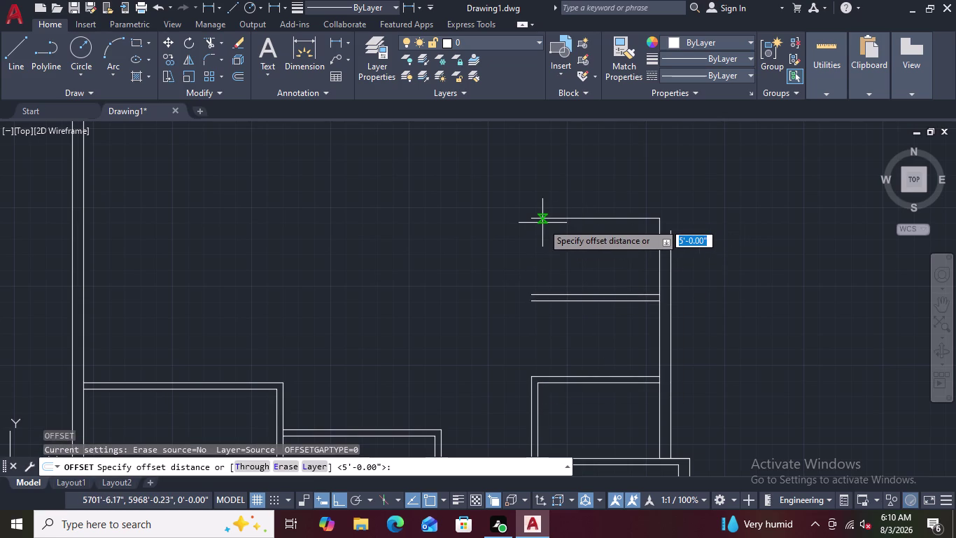
key(5)
key(shift+quotedbl)
key(Return)
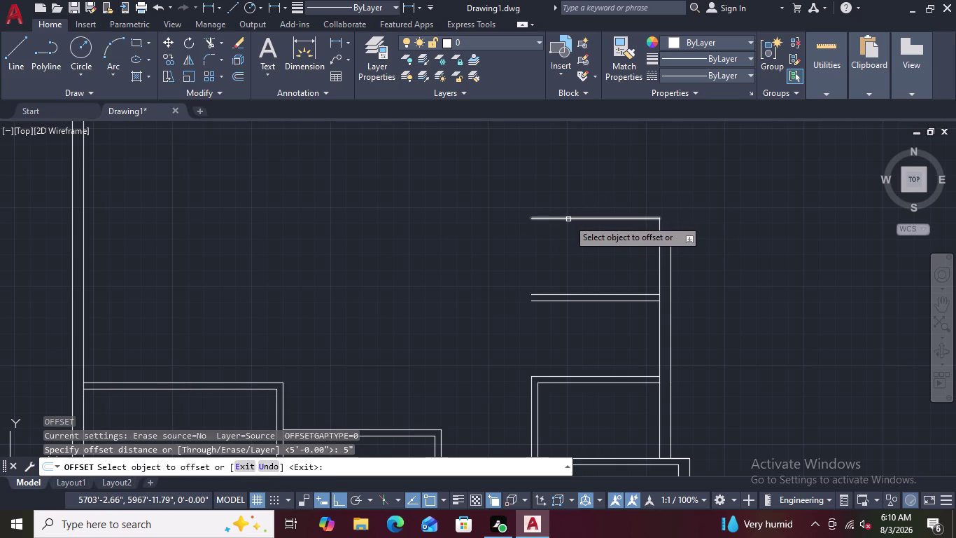
click(568, 219)
click(550, 189)
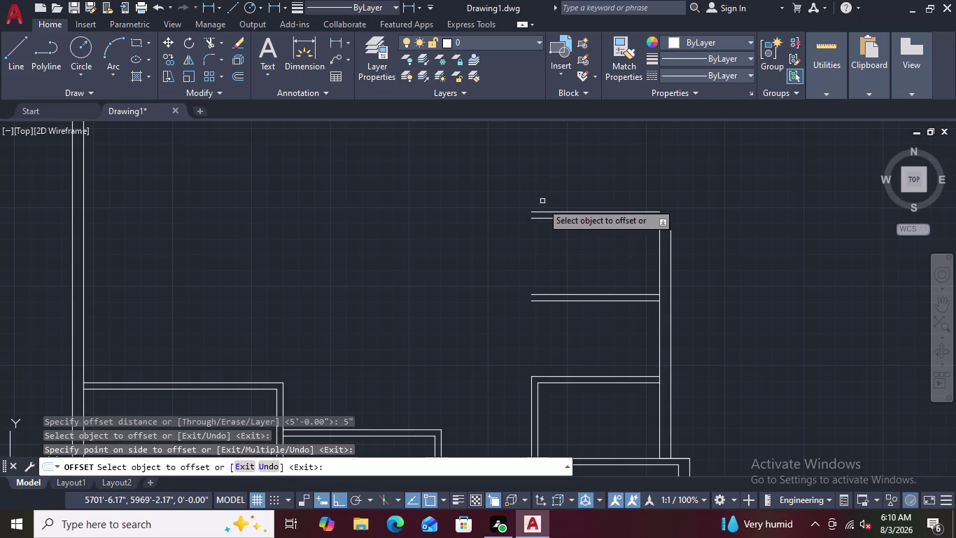
key(Escape)
scroll(down, 3)
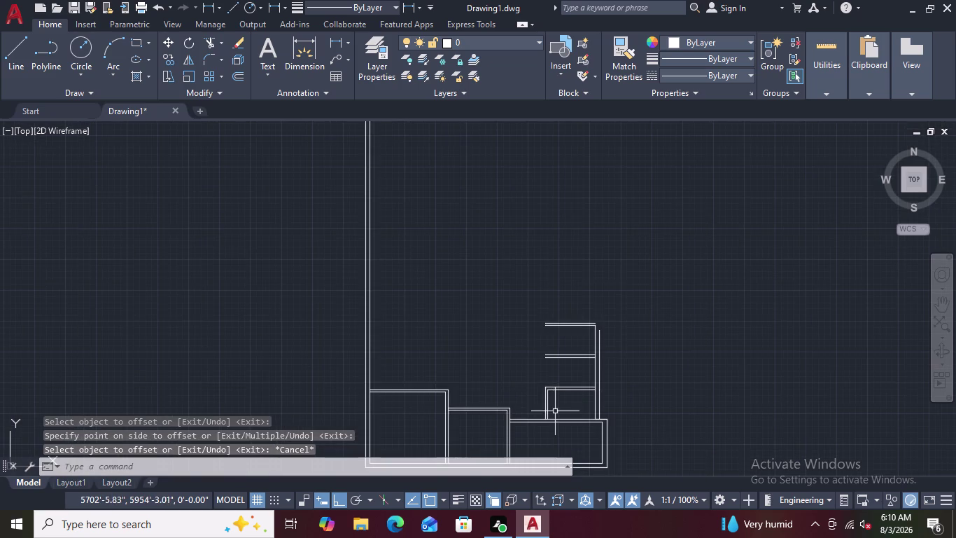
scroll(up, 3)
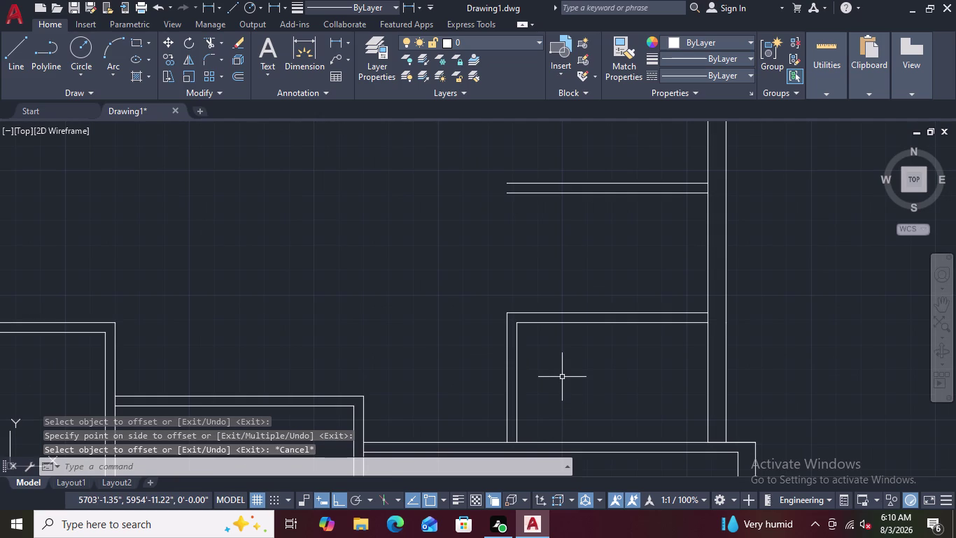
Extend the outer vertical wall line up to both horizontal partition lines.
text(E)
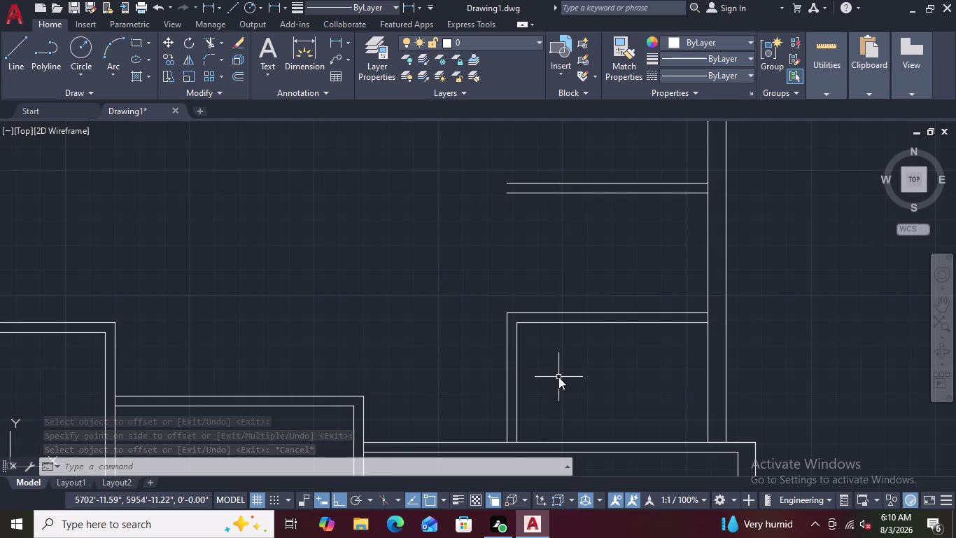
text(X)
key(space)
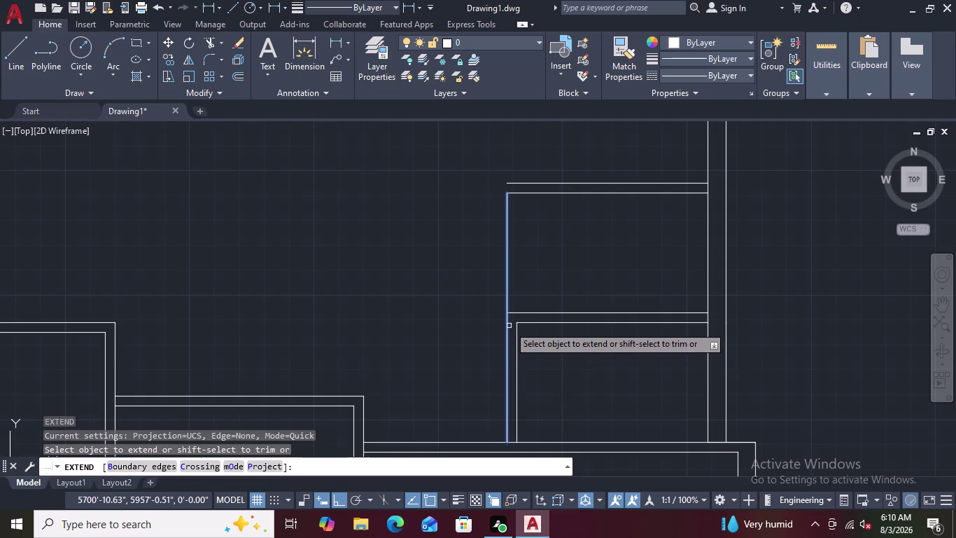
click(506, 323)
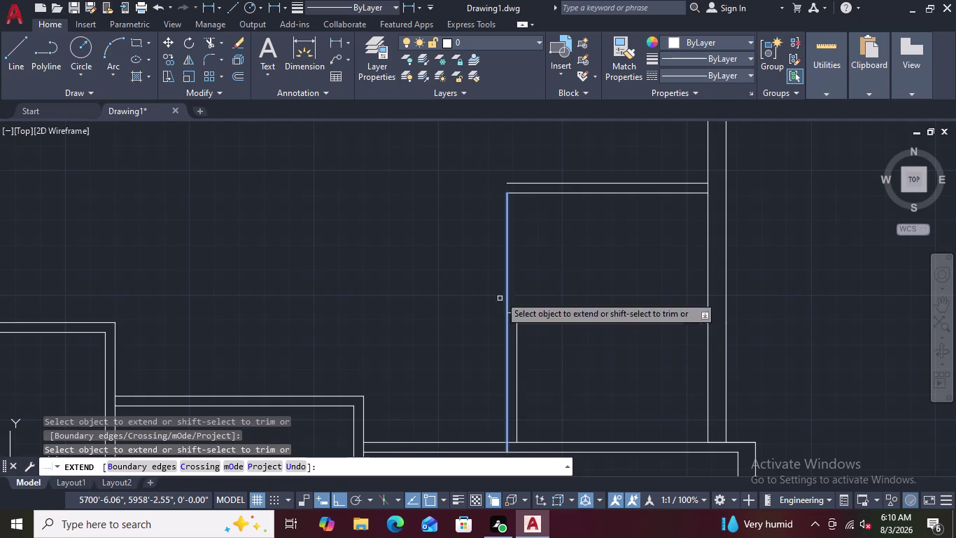
click(506, 200)
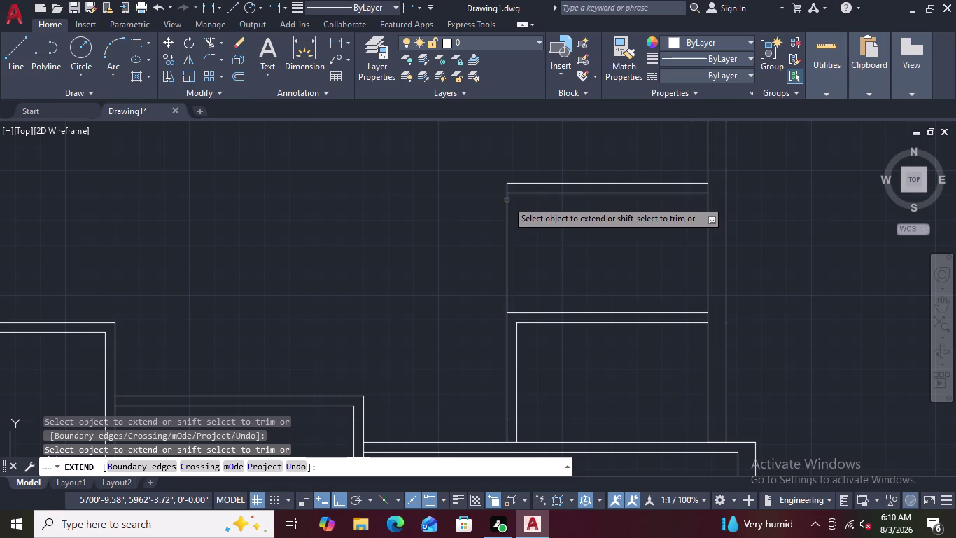
scroll(down, 3)
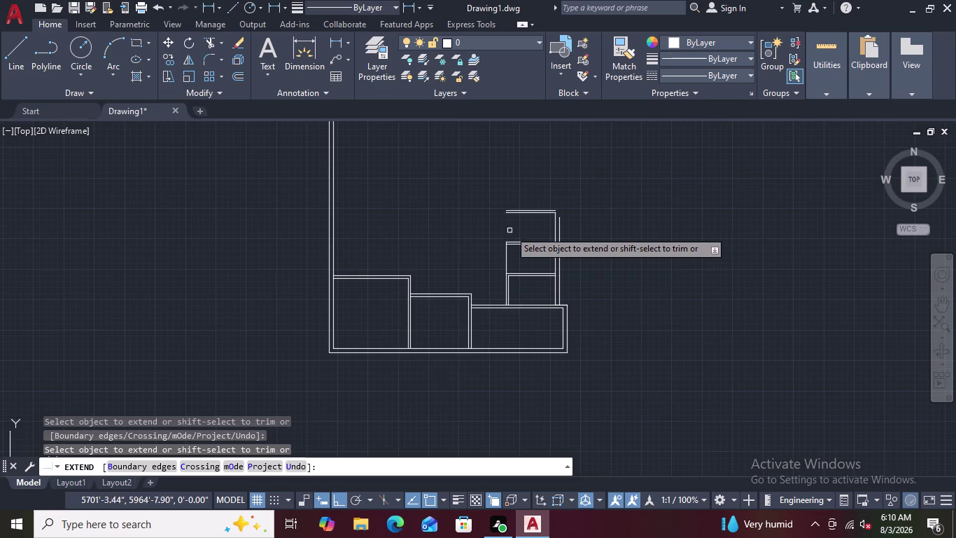
click(506, 257)
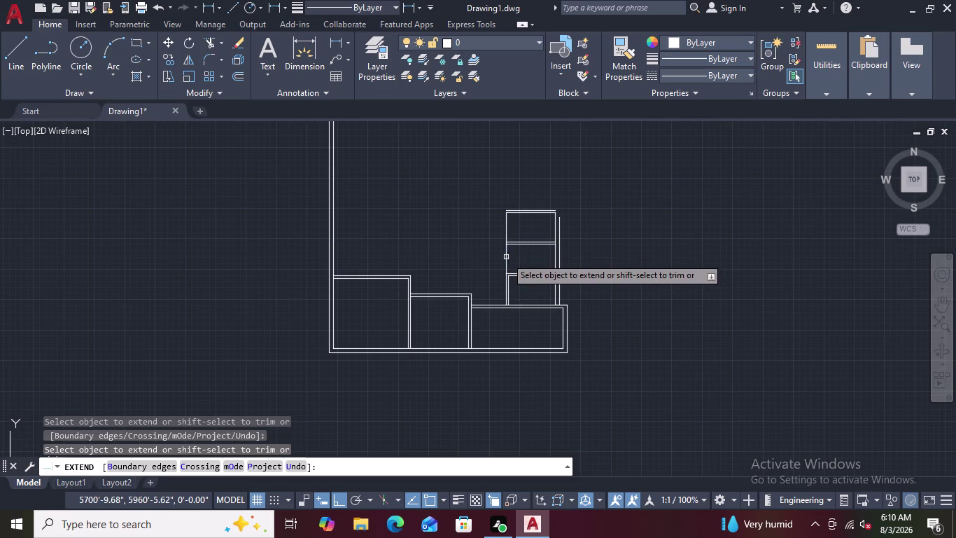
key(Escape)
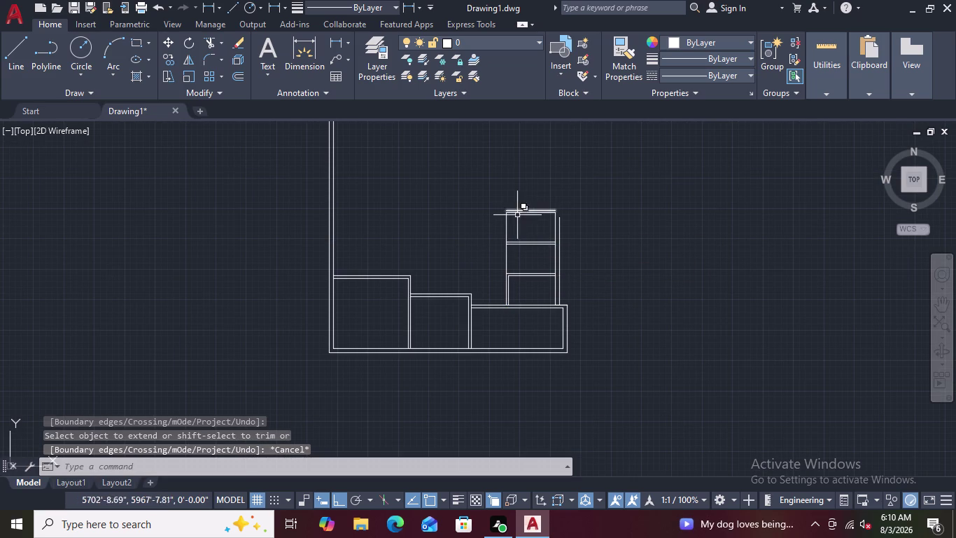
scroll(up, 3)
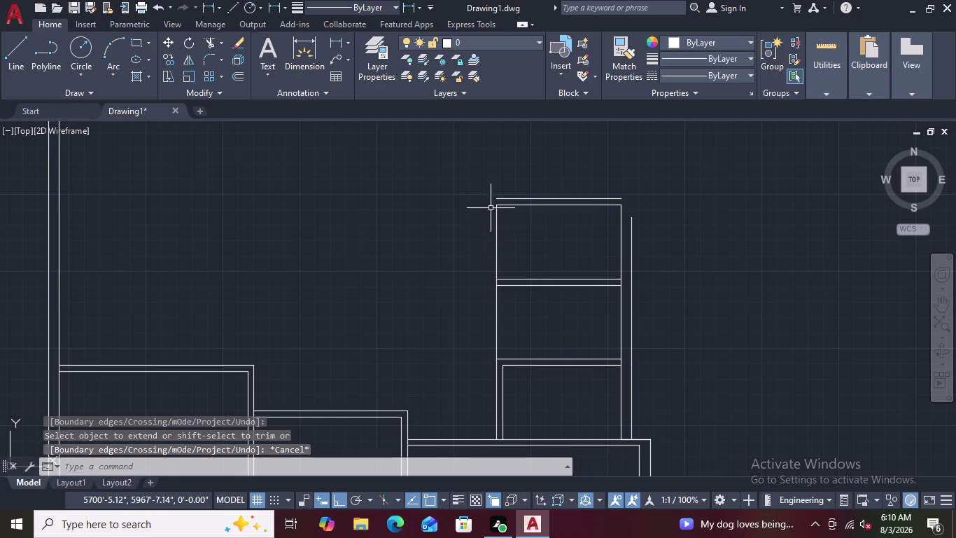
scroll(up, 3)
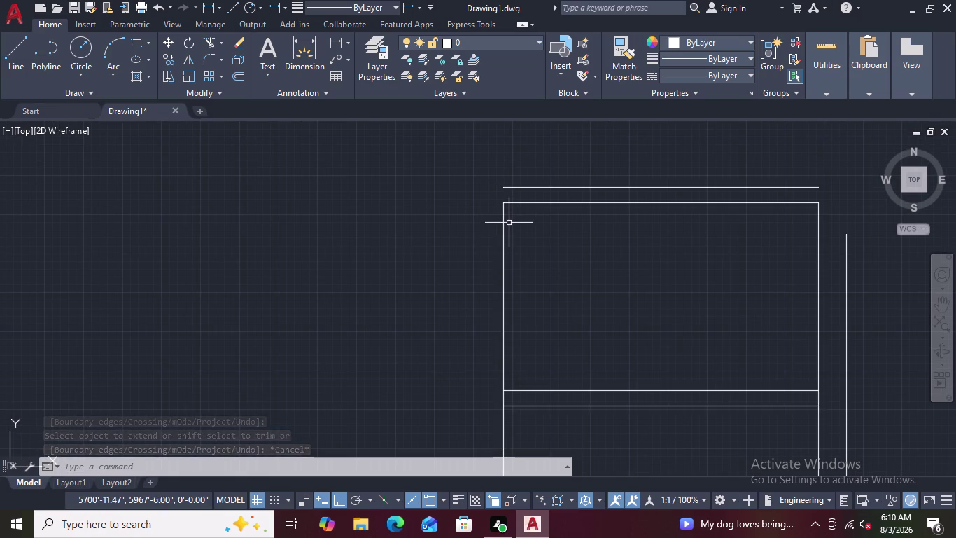
Extend the inner vertical wall line up to the horizontal partition, picking among overlapping lines.
key(space)
click(502, 213)
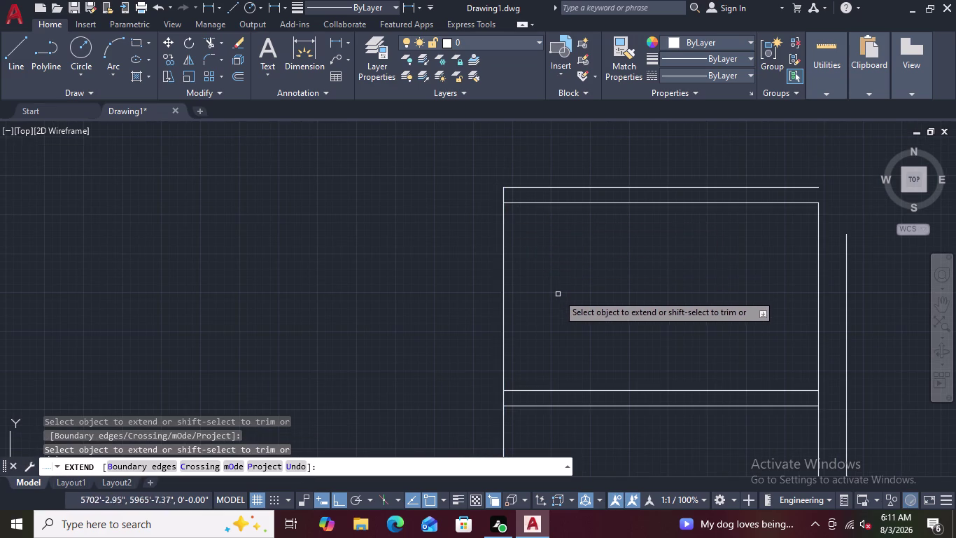
scroll(down, 3)
scroll(down, 3)
scroll(up, 3)
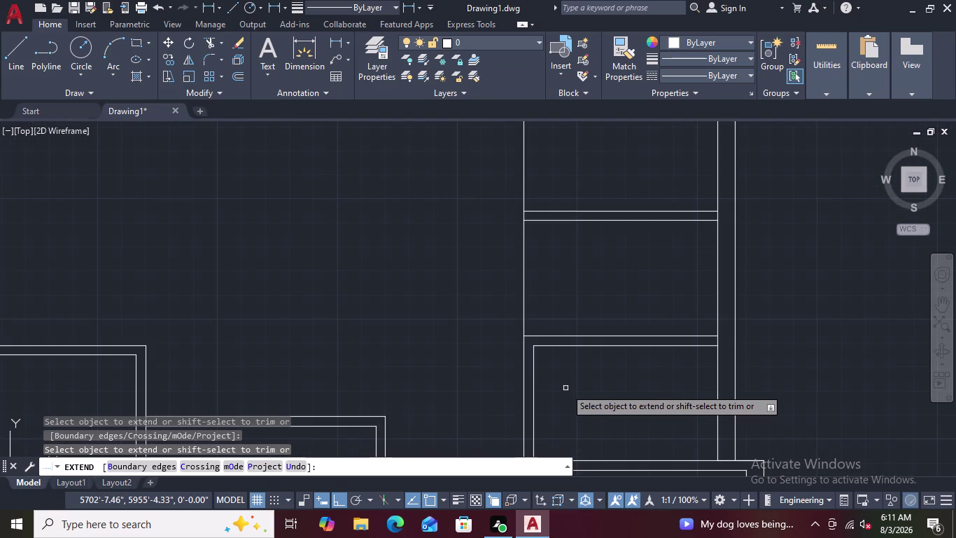
text(E)
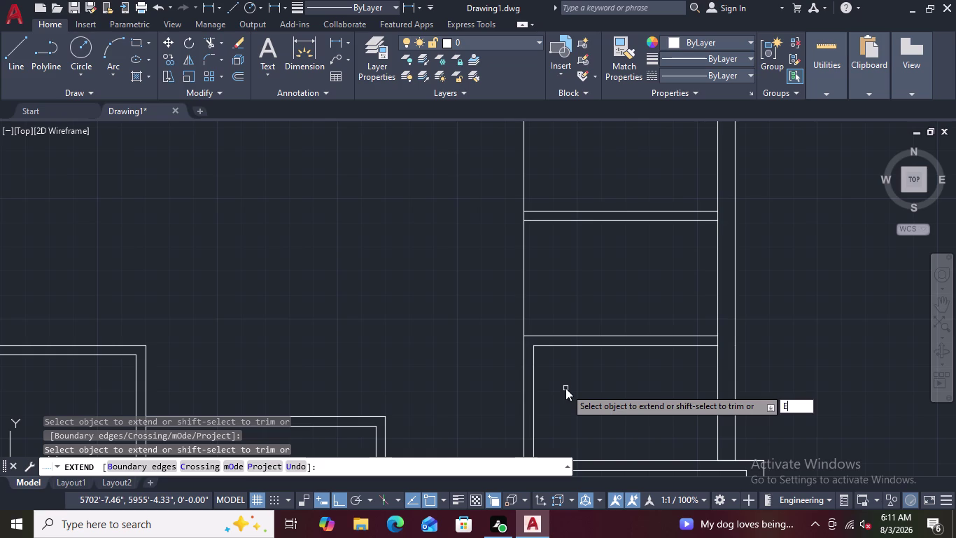
text(X)
key(space)
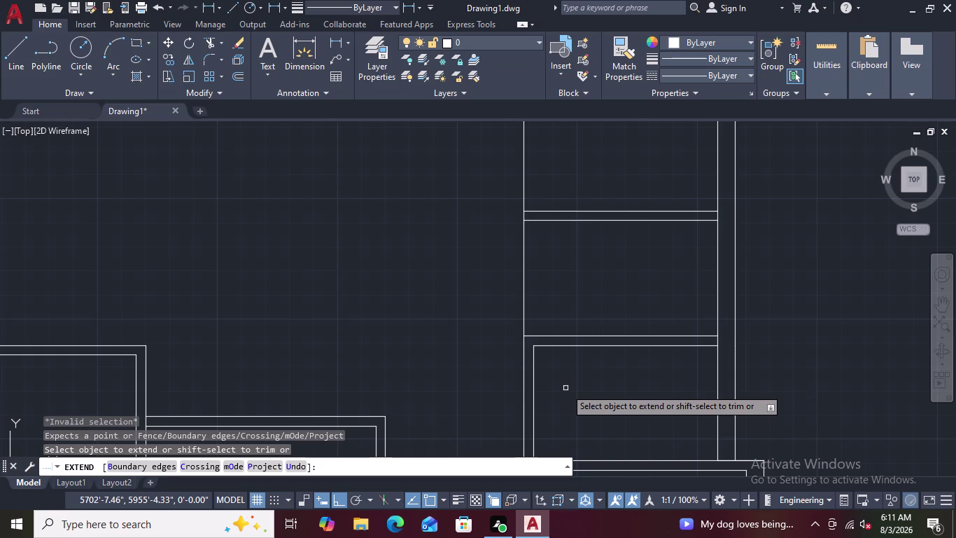
click(533, 353)
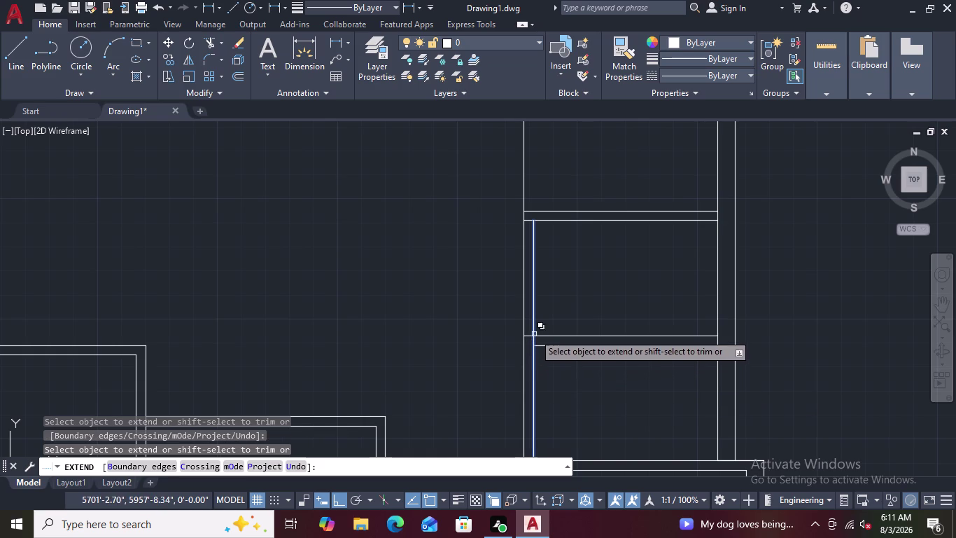
click(533, 341)
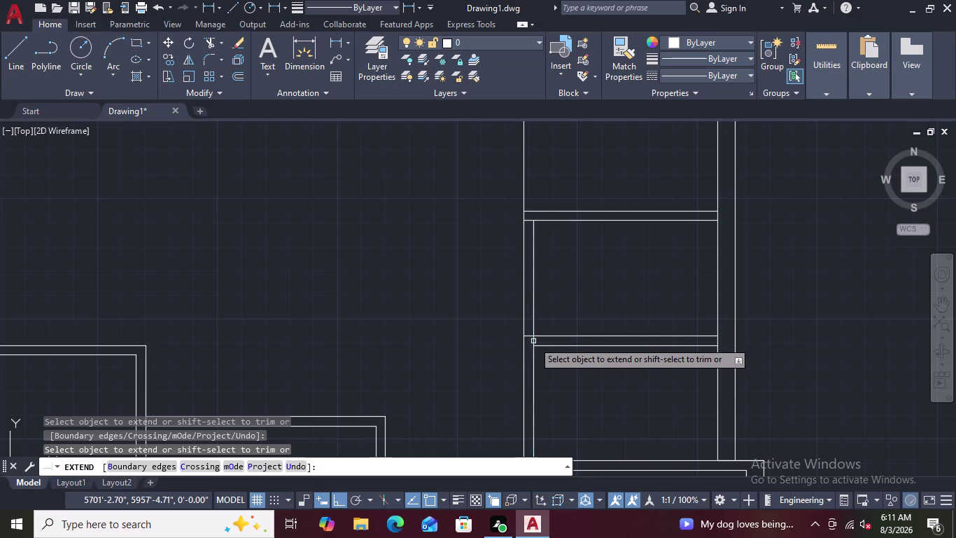
click(532, 220)
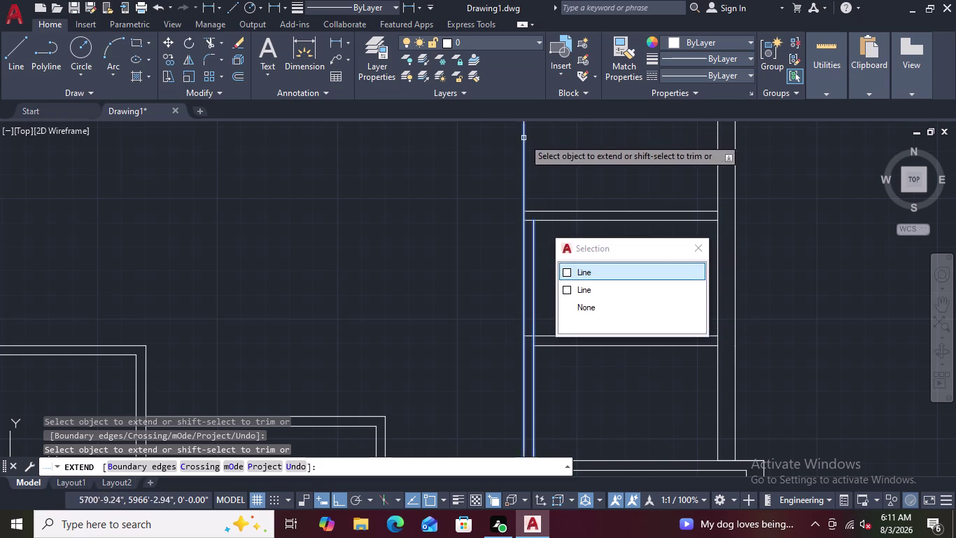
scroll(down, 3)
scroll(up, 3)
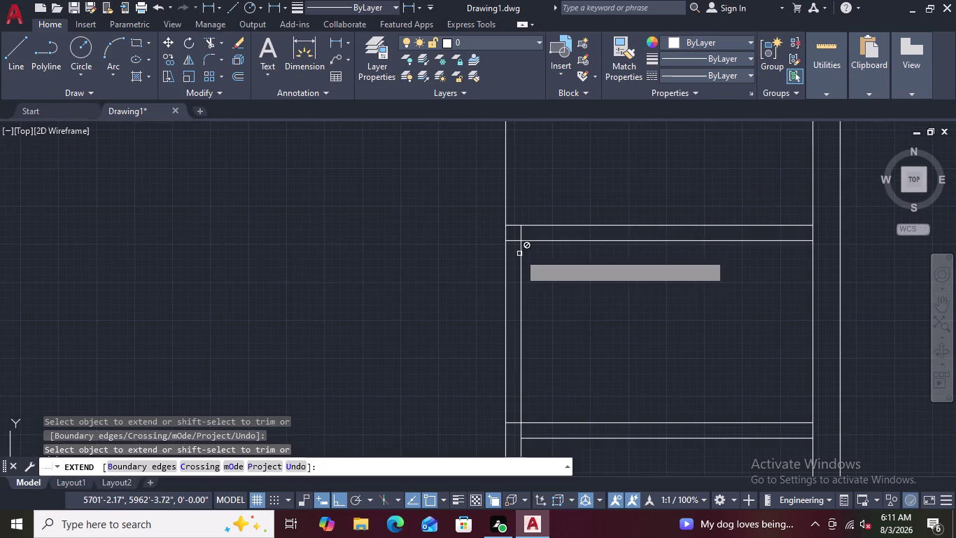
key(space)
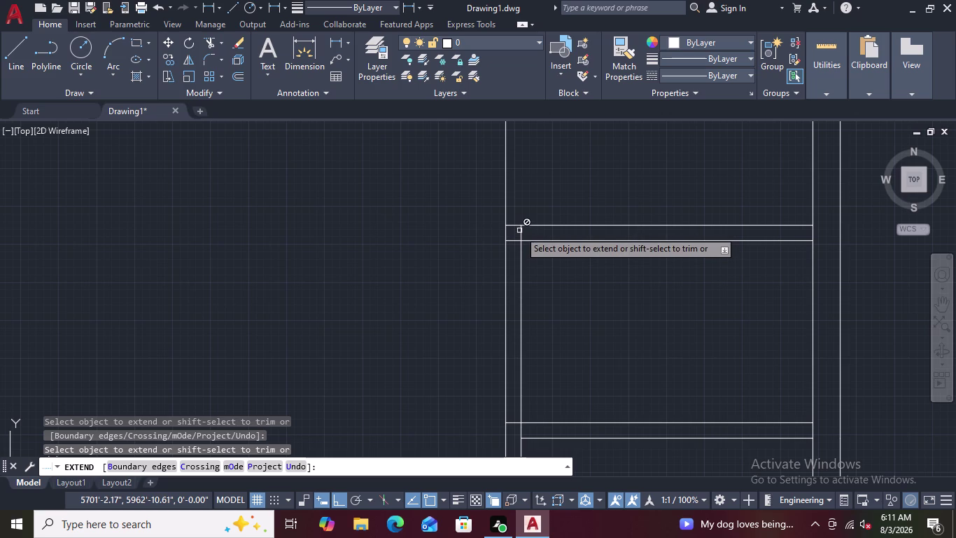
Extend the remaining inner wall line up to the upper partition line.
key(space)
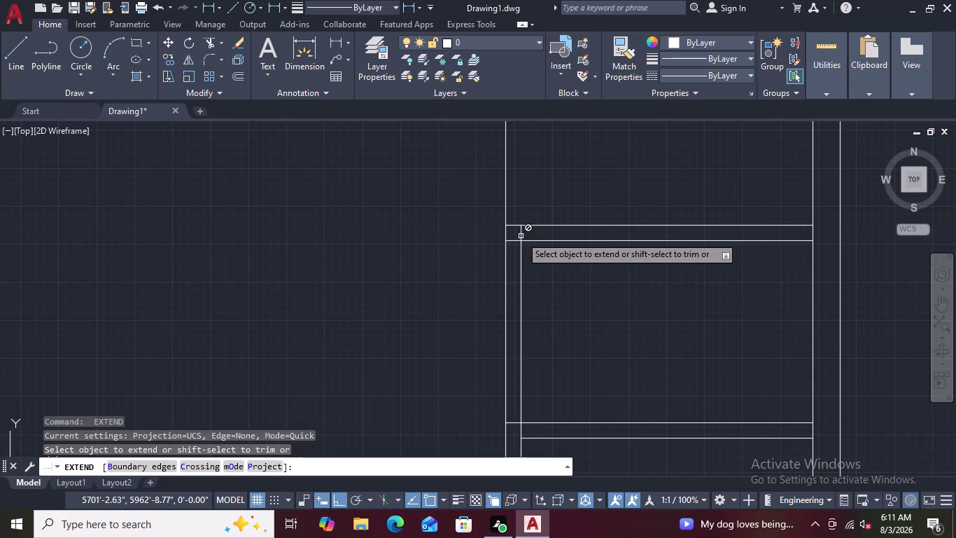
scroll(down, 3)
scroll(up, 3)
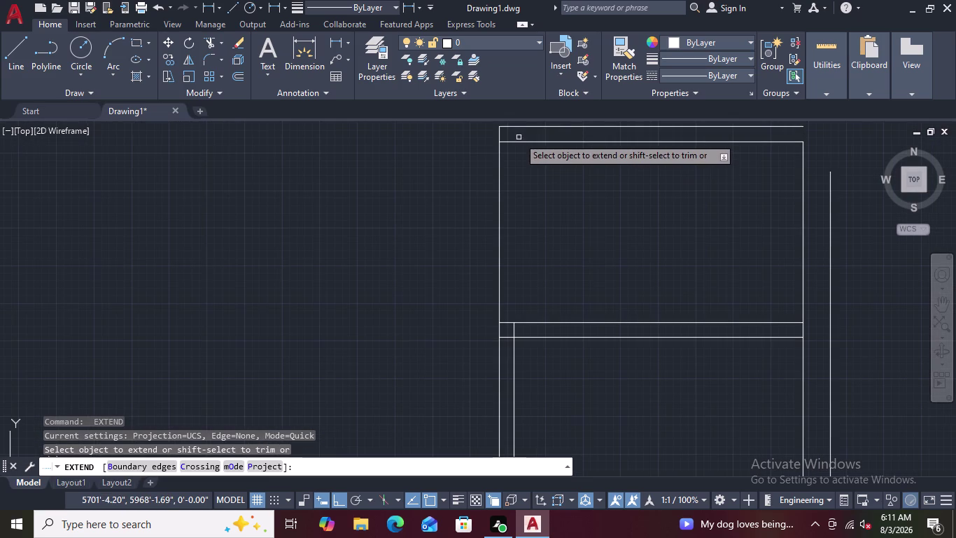
click(513, 333)
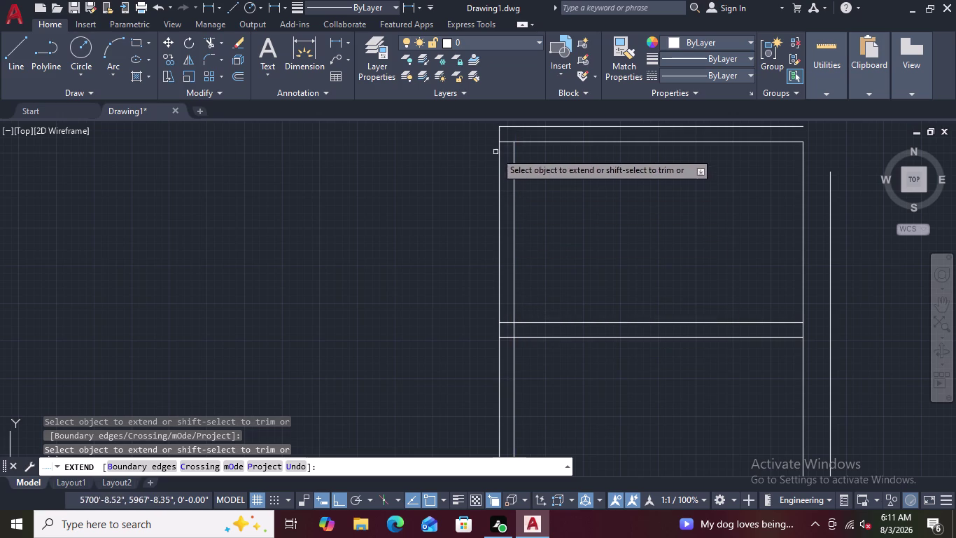
key(Escape)
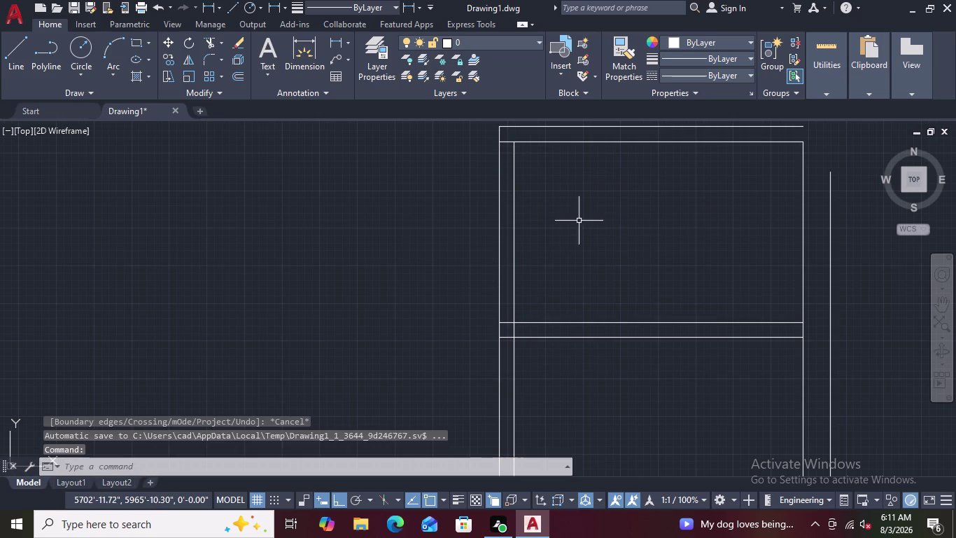
scroll(down, 3)
text(F)
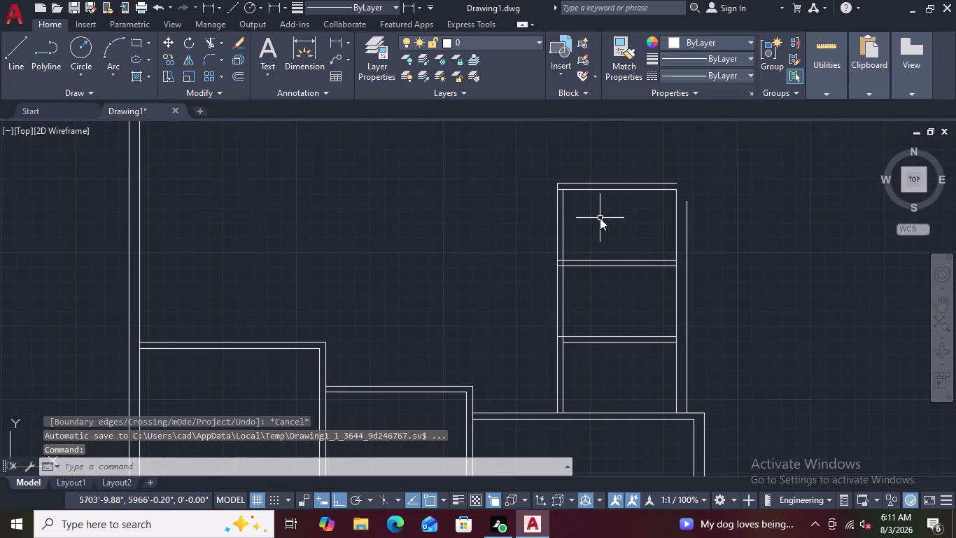
key(space)
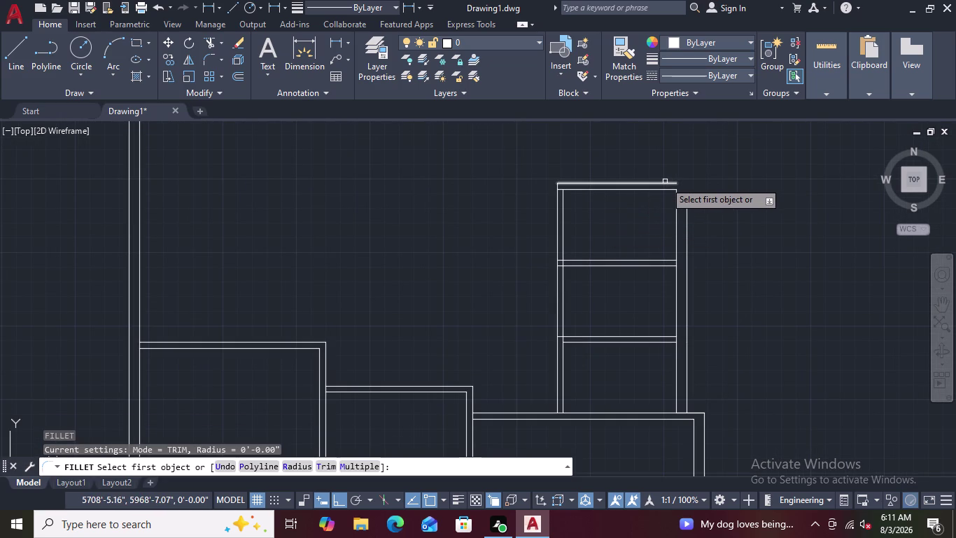
Fillet the small room's outer top and right wall lines into a square corner.
double_click(668, 184)
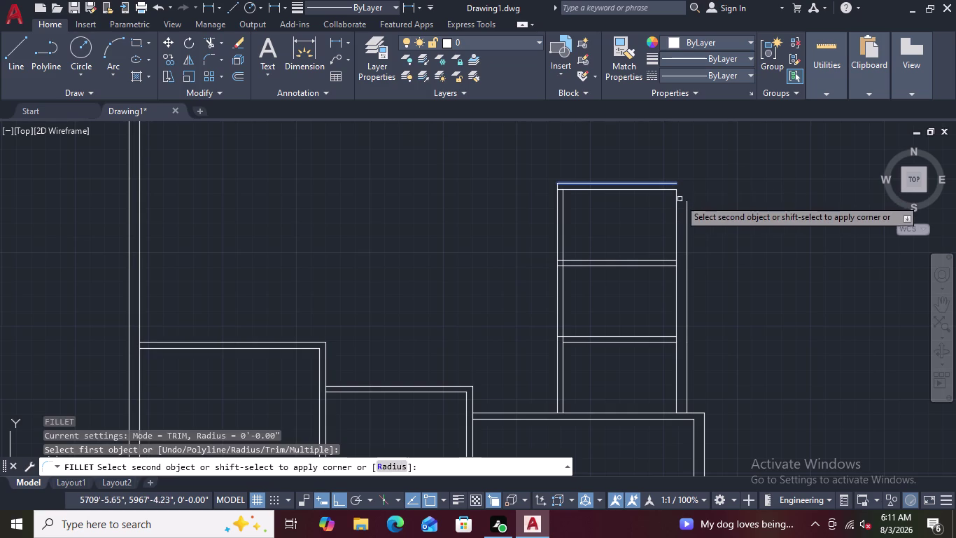
click(687, 213)
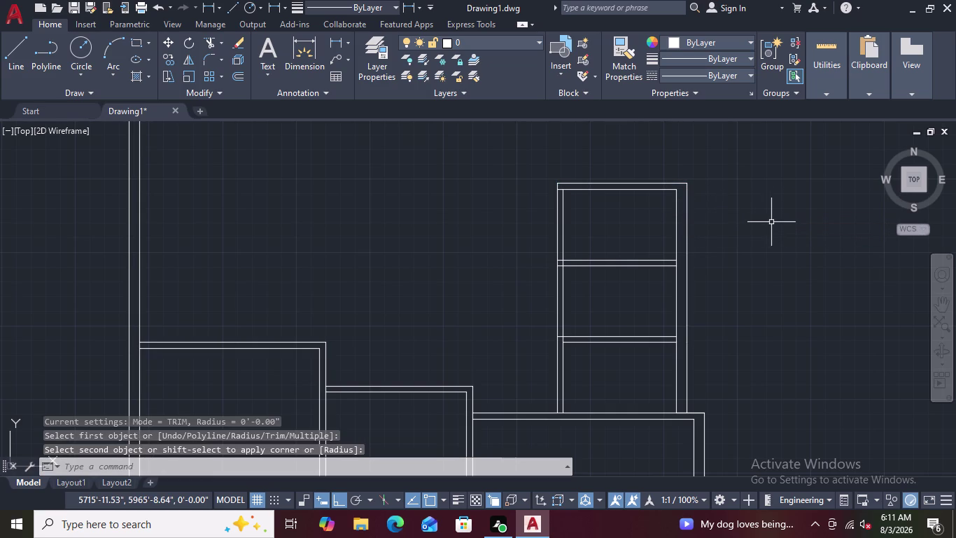
key(Escape)
scroll(down, 3)
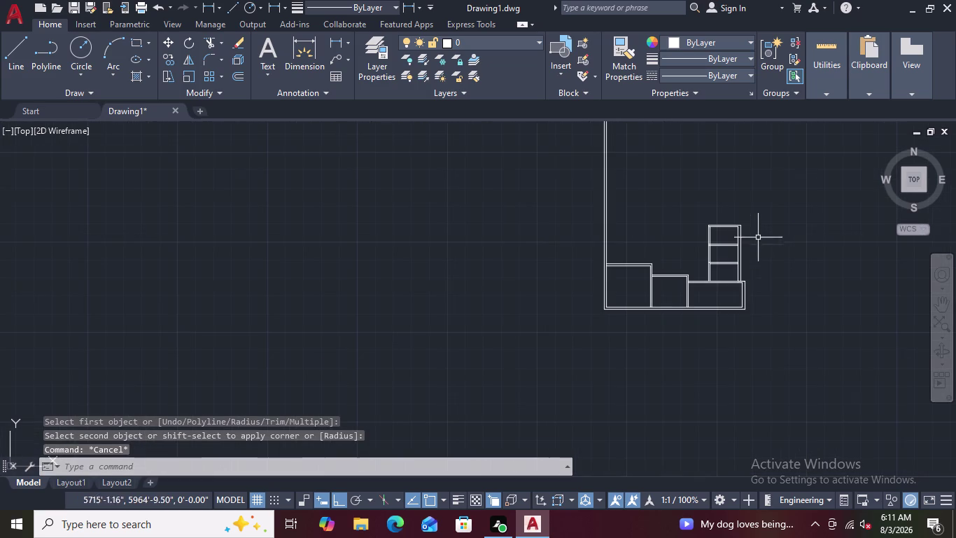
scroll(up, 3)
scroll(up, 3)
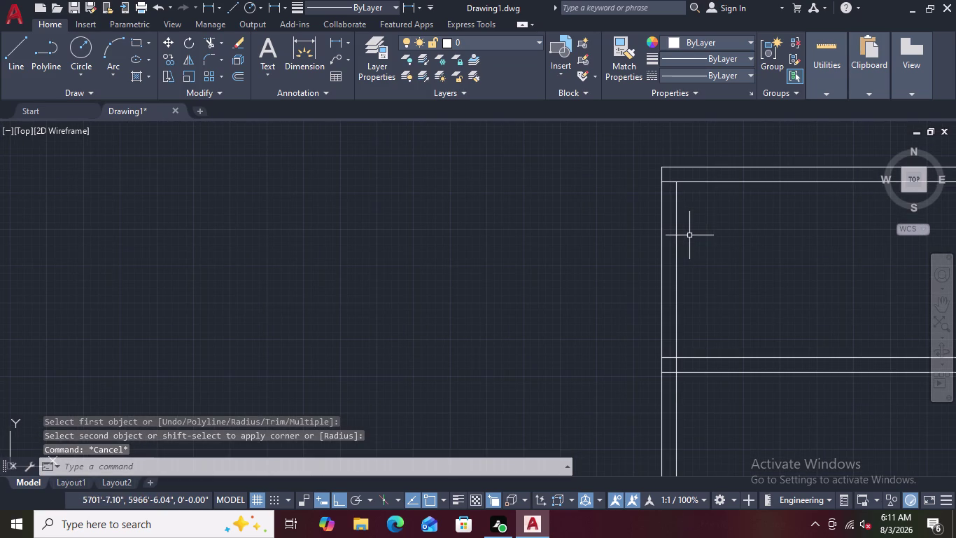
Trim the stray corner line end and partition segments at the first wall junction.
text(TR)
key(space)
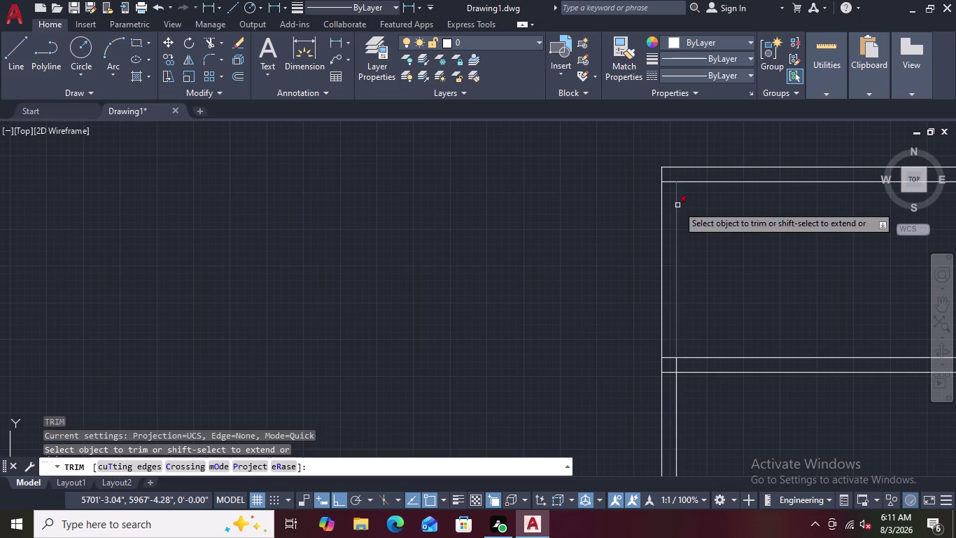
click(668, 182)
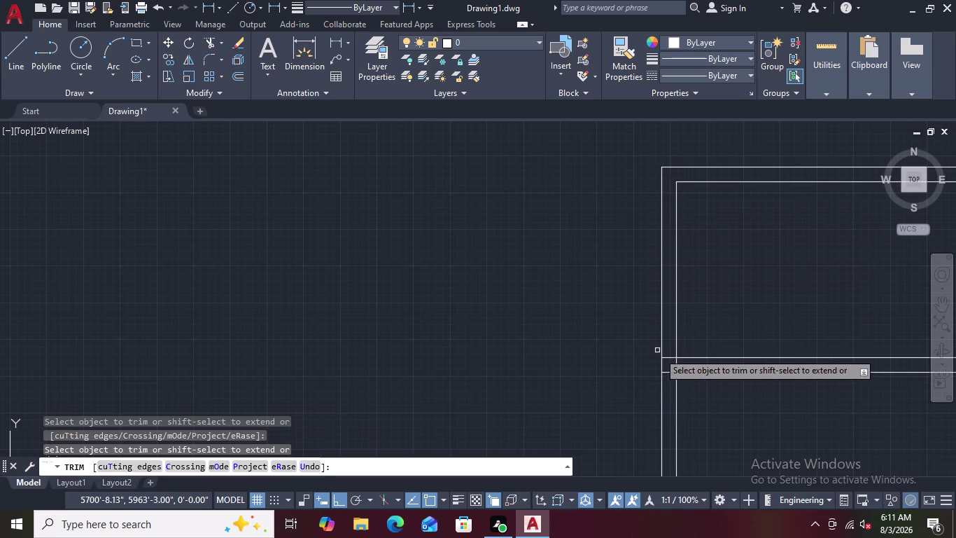
scroll(up, 3)
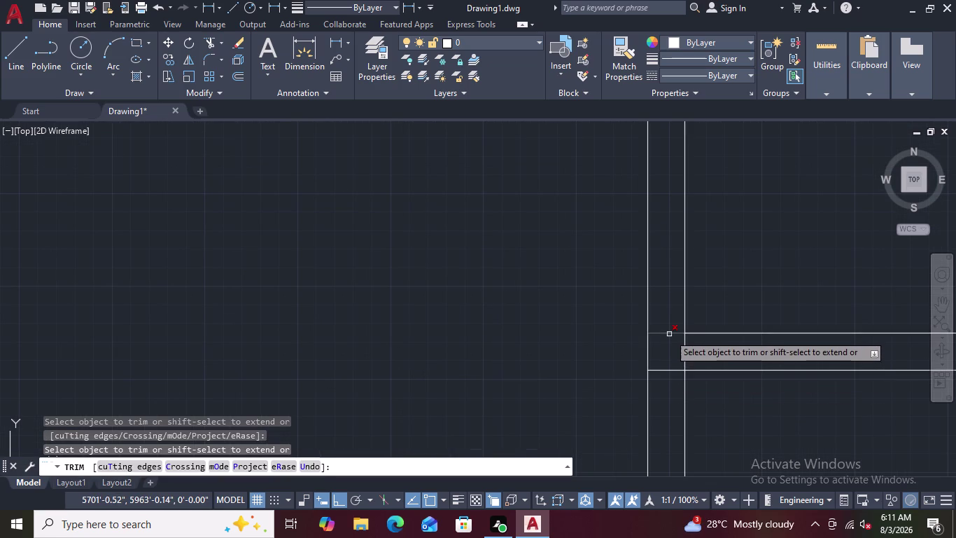
click(670, 334)
click(664, 370)
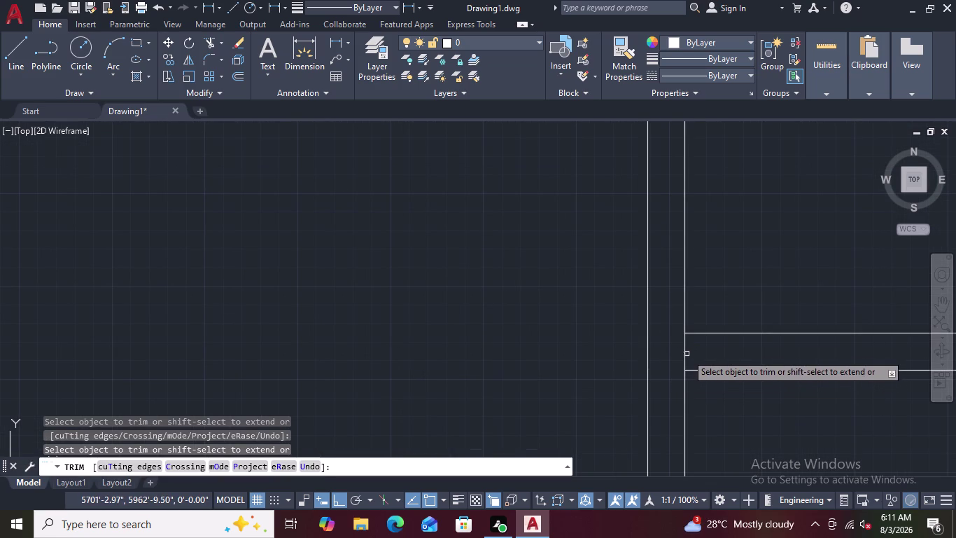
click(685, 354)
scroll(up, 3)
scroll(down, 3)
scroll(down, 3)
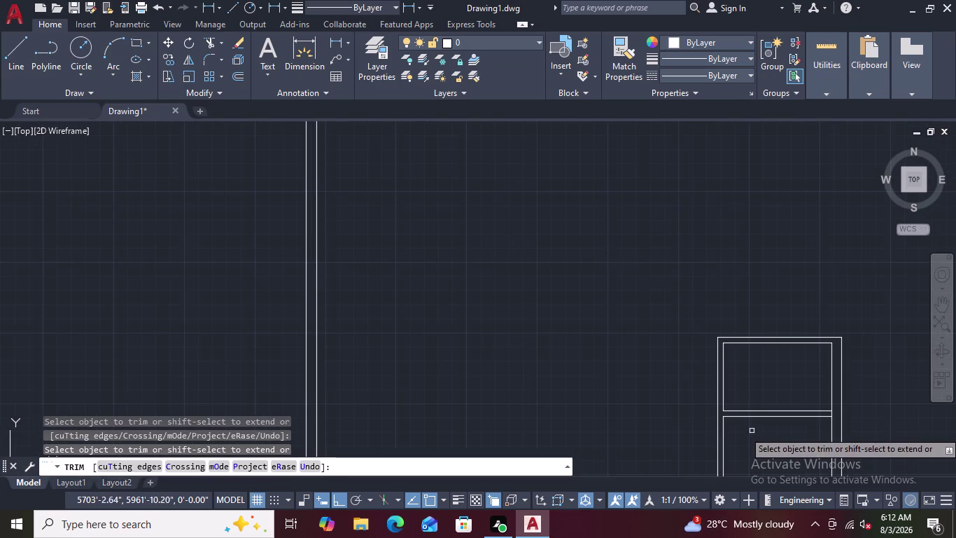
Trim overlapping wall lines at the next few neighbouring junctions.
middle_drag(753, 432, 732, 246)
scroll(up, 3)
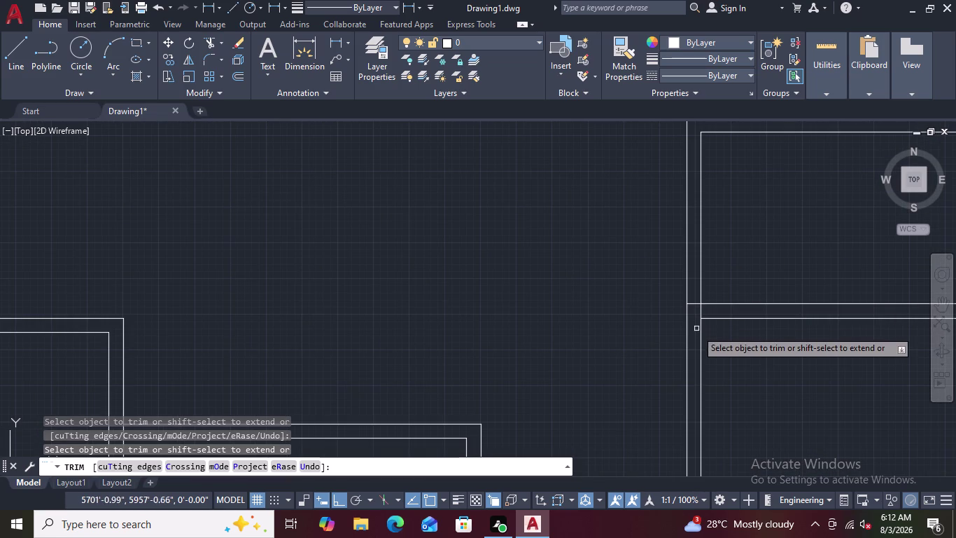
click(693, 304)
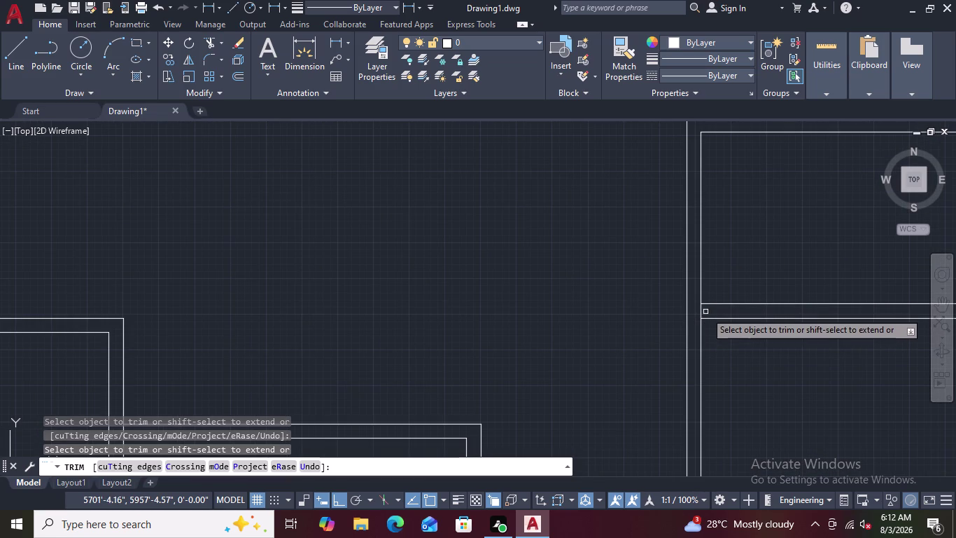
click(699, 313)
scroll(down, 3)
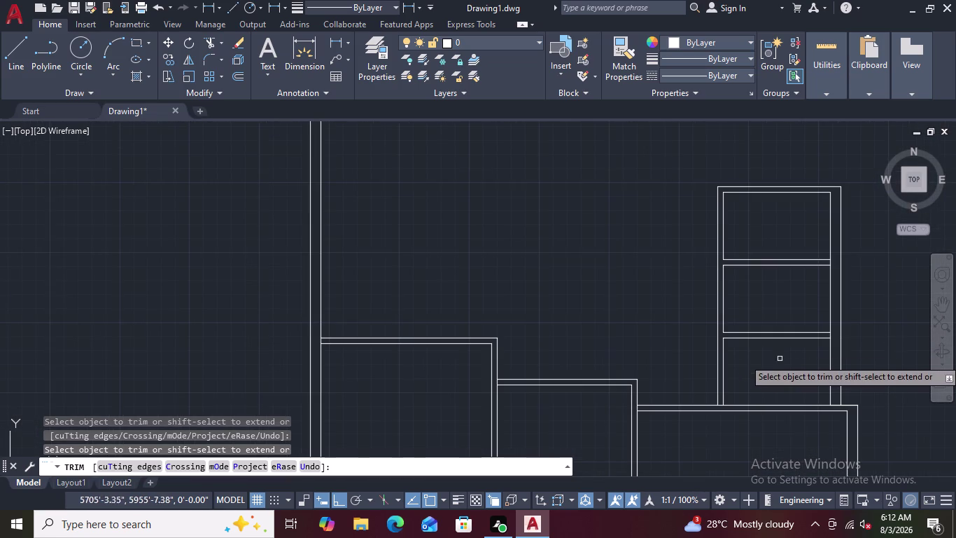
middle_drag(791, 356, 659, 289)
scroll(up, 3)
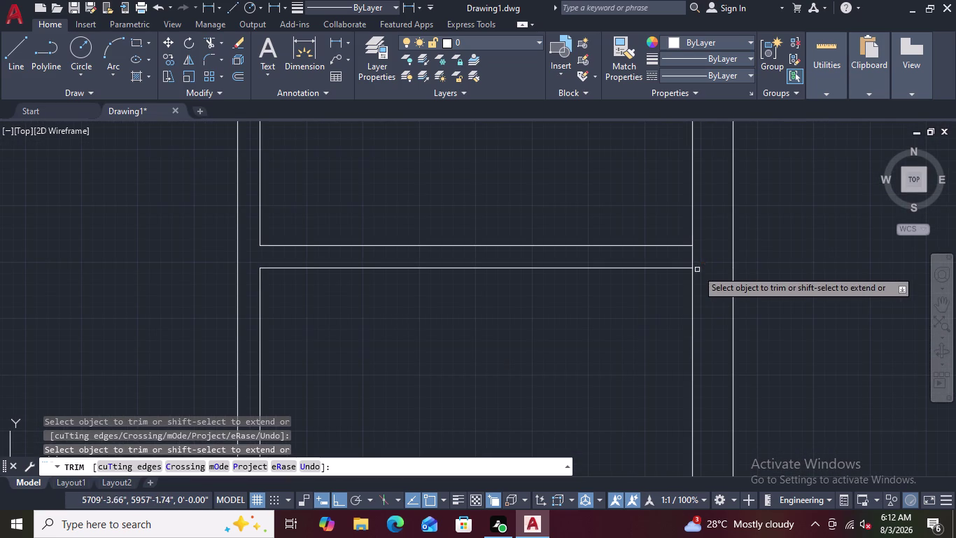
click(692, 261)
scroll(down, 3)
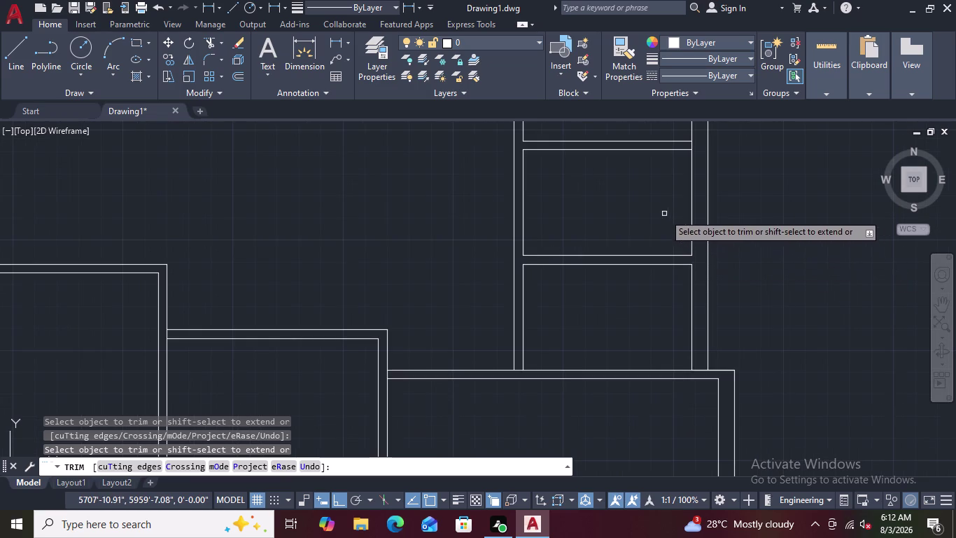
middle_drag(664, 213, 651, 293)
scroll(down, 3)
scroll(up, 3)
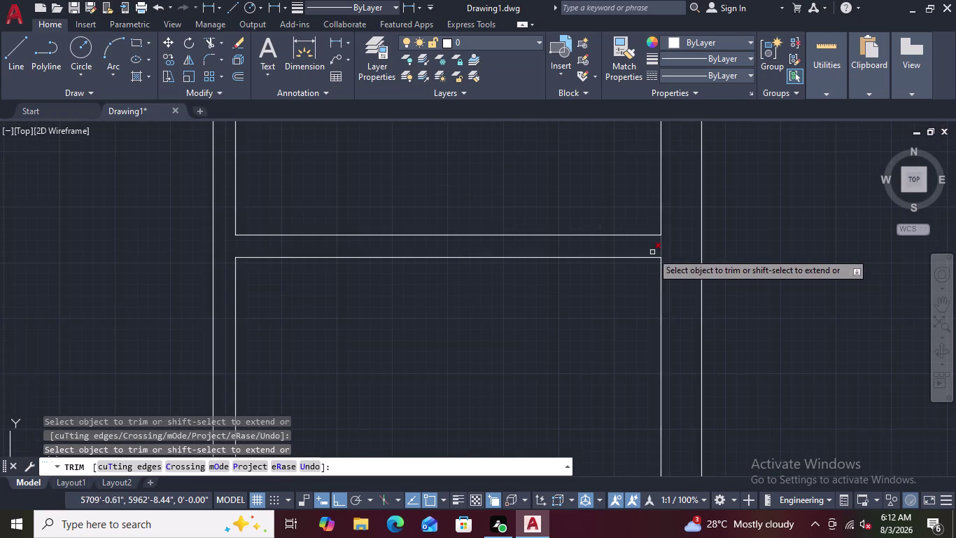
click(661, 249)
Trim overlapping lines at wall corners across the left side of the plan.
scroll(down, 3)
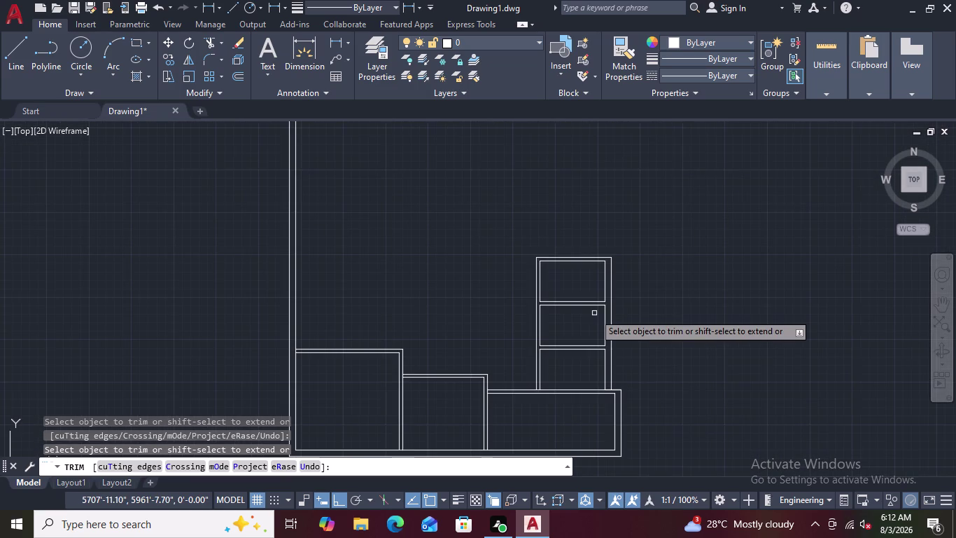
scroll(down, 3)
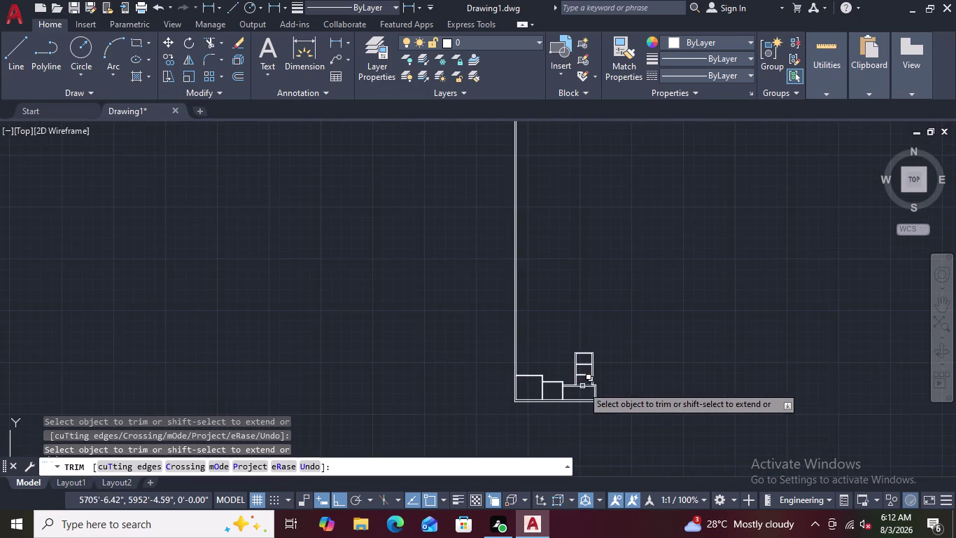
scroll(up, 3)
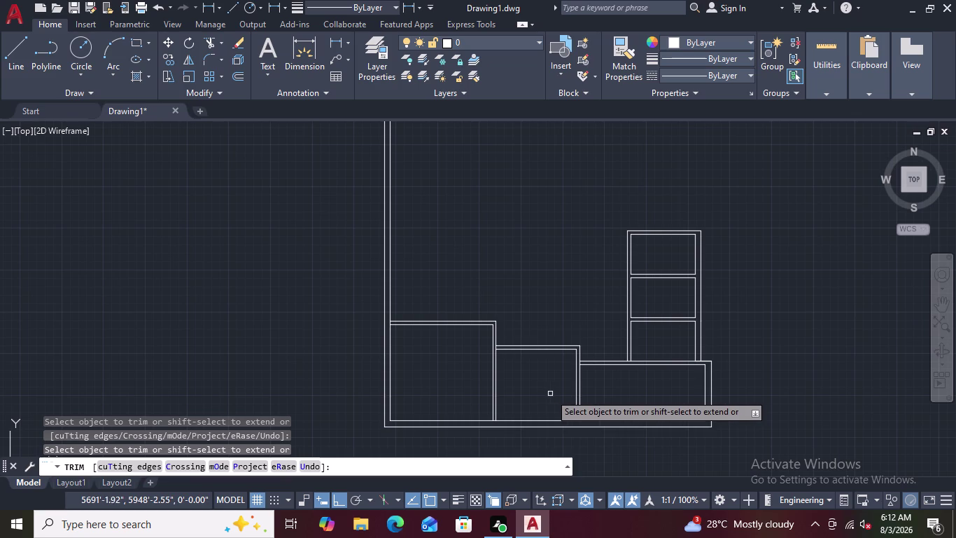
scroll(up, 3)
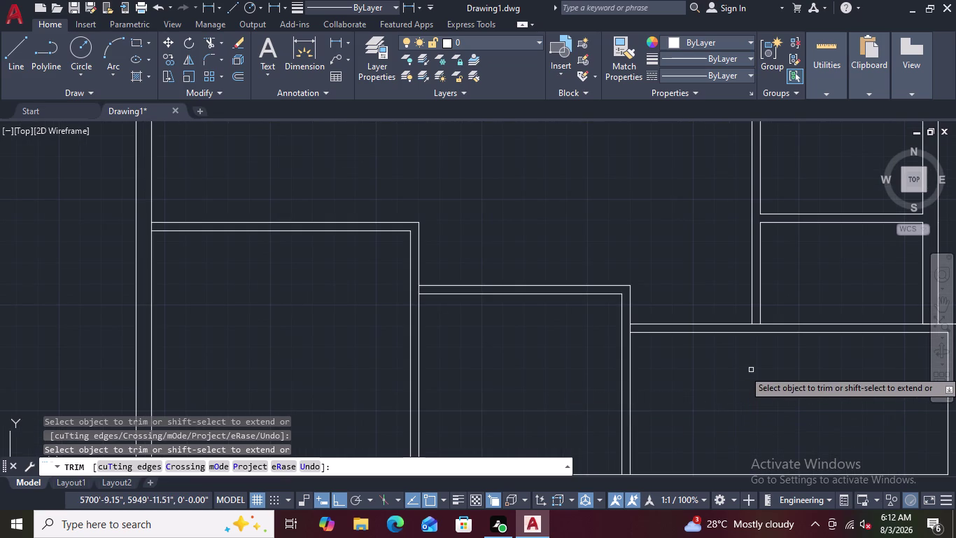
click(756, 324)
scroll(down, 3)
middle_drag(769, 378, 631, 356)
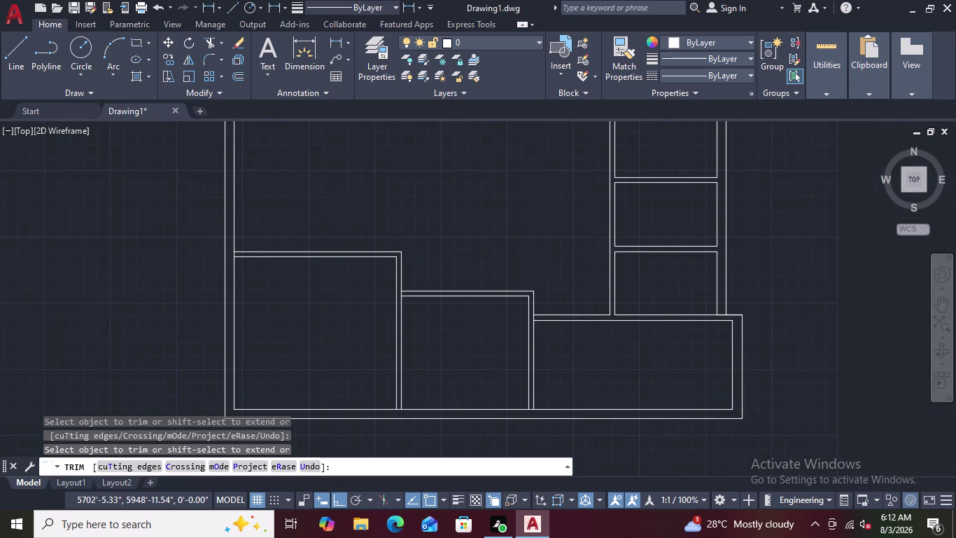
scroll(up, 3)
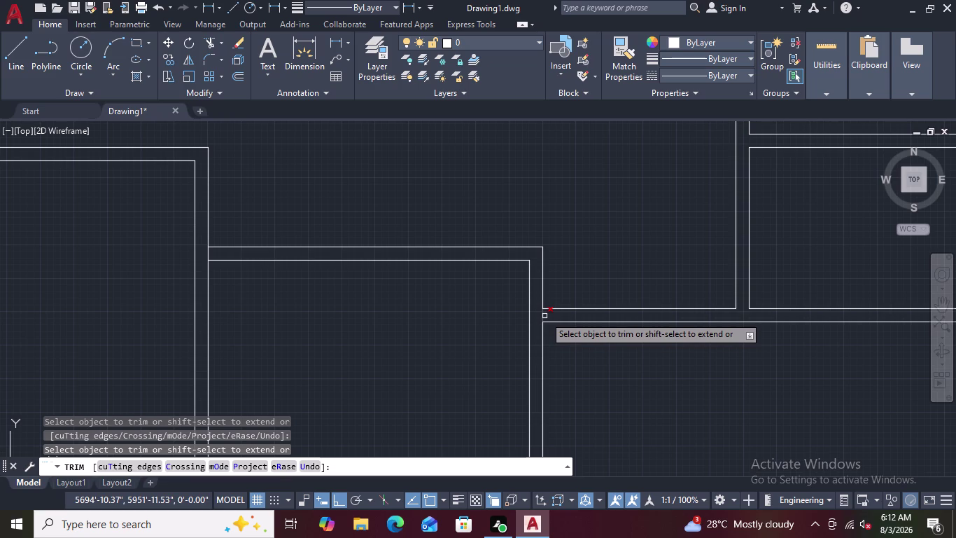
click(544, 316)
scroll(down, 3)
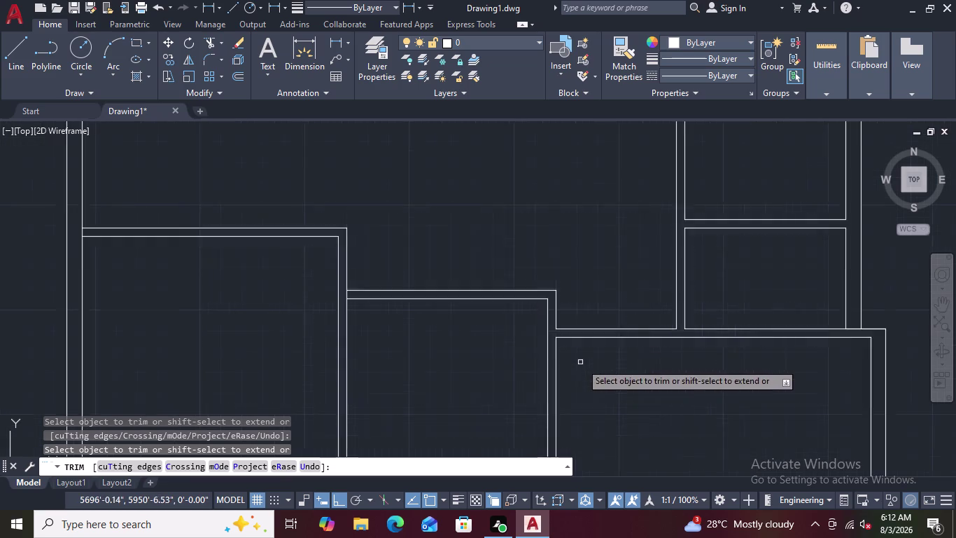
scroll(down, 3)
scroll(up, 3)
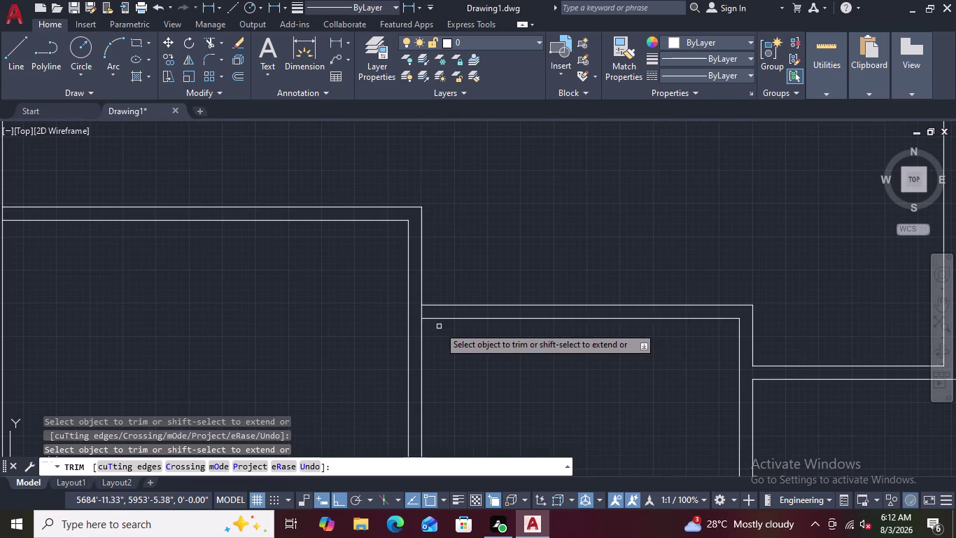
click(420, 314)
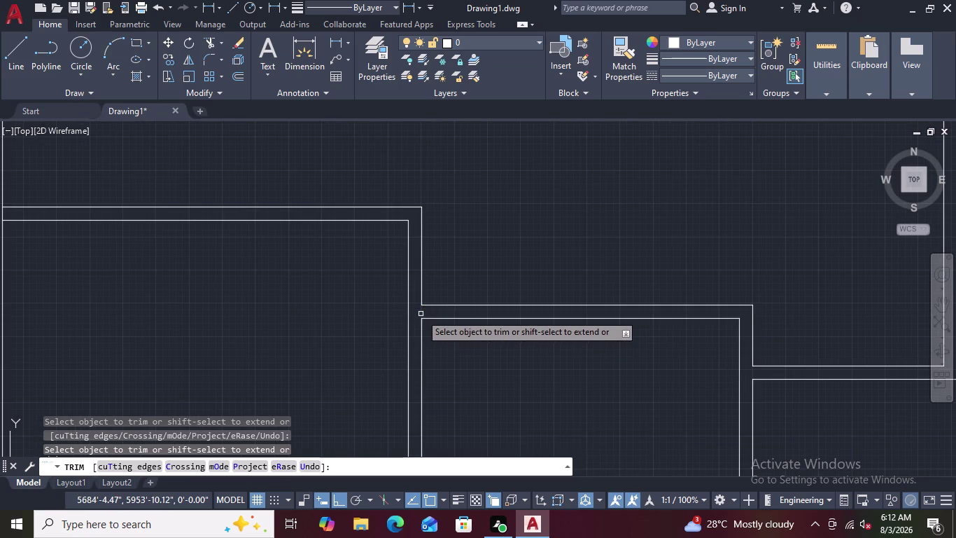
scroll(down, 3)
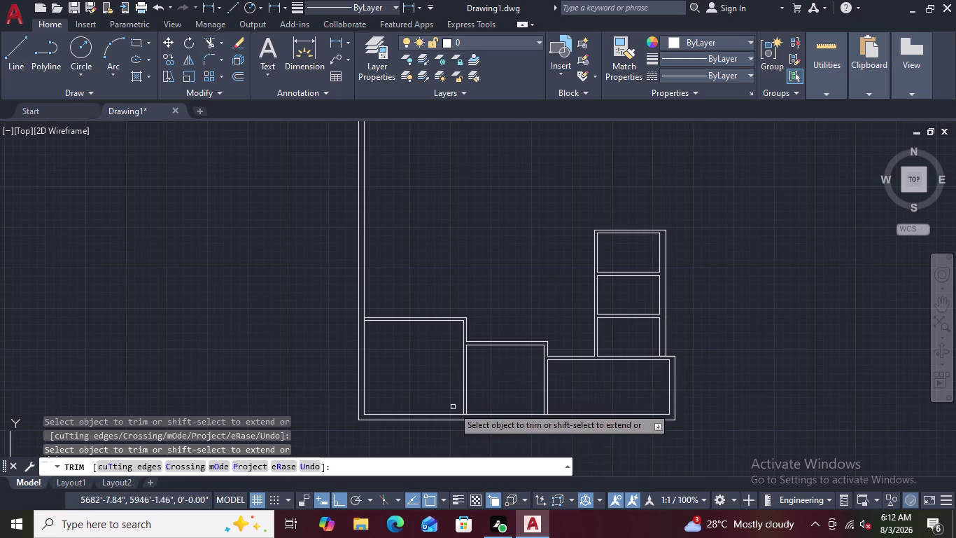
scroll(up, 3)
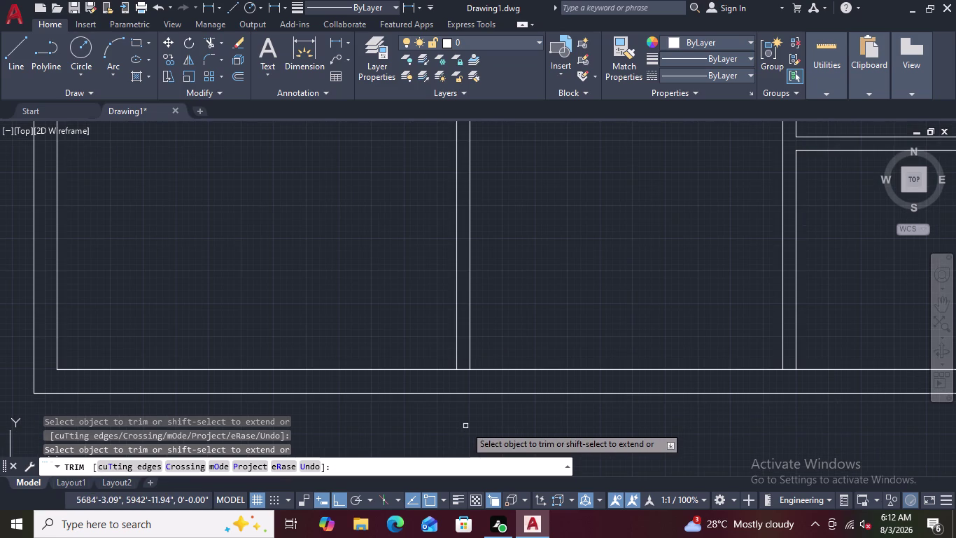
scroll(down, 3)
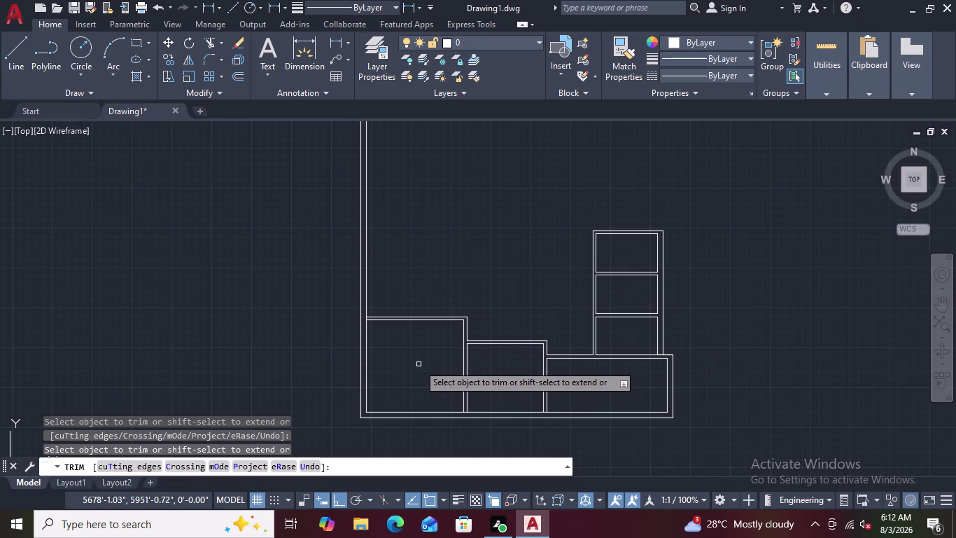
scroll(up, 3)
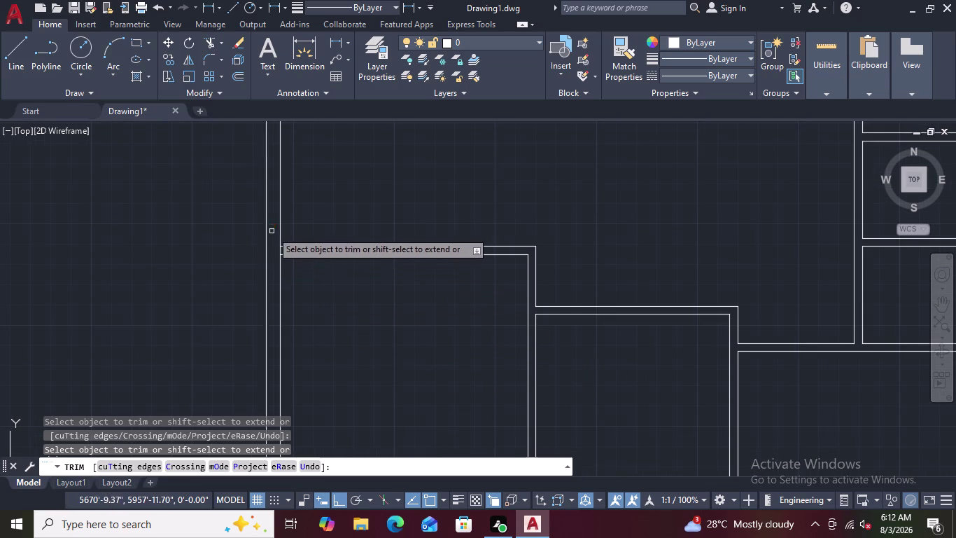
scroll(up, 3)
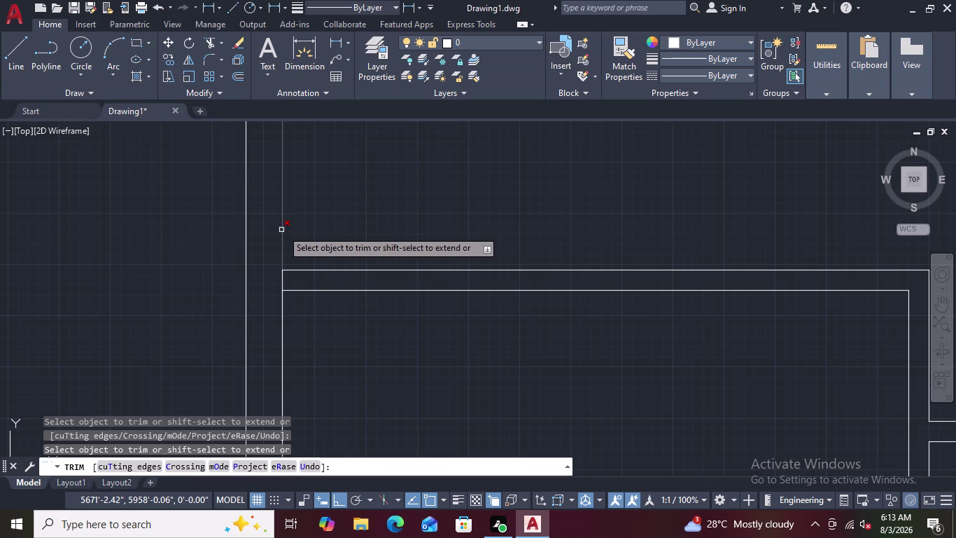
click(284, 280)
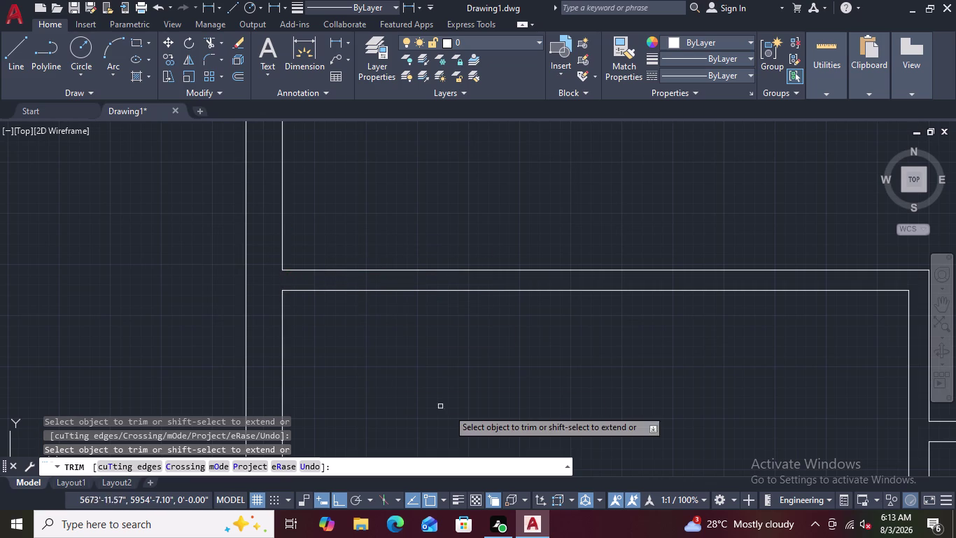
Trim the crossing wall lines at the right junction, then exit trim.
scroll(down, 3)
scroll(down, 3)
middle_drag(488, 412, 508, 306)
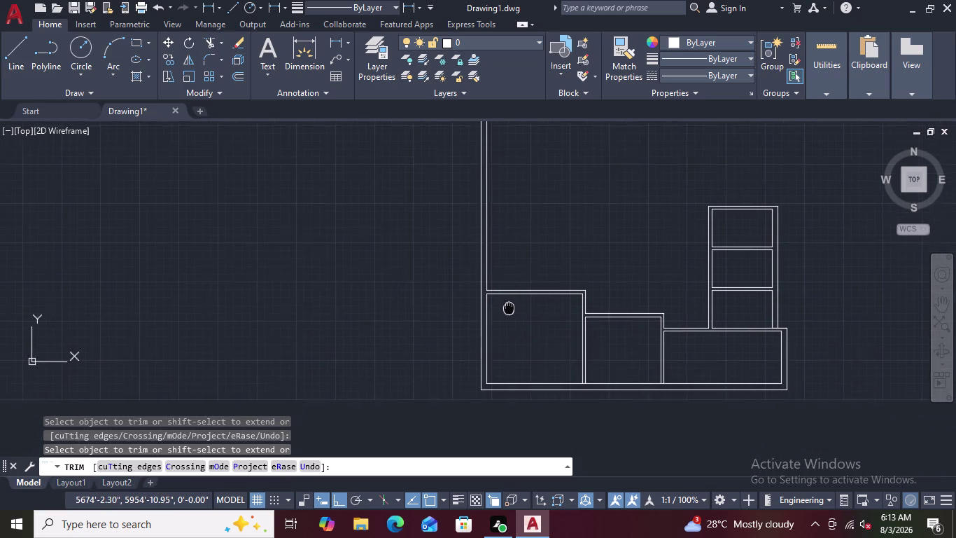
middle_drag(509, 306, 514, 293)
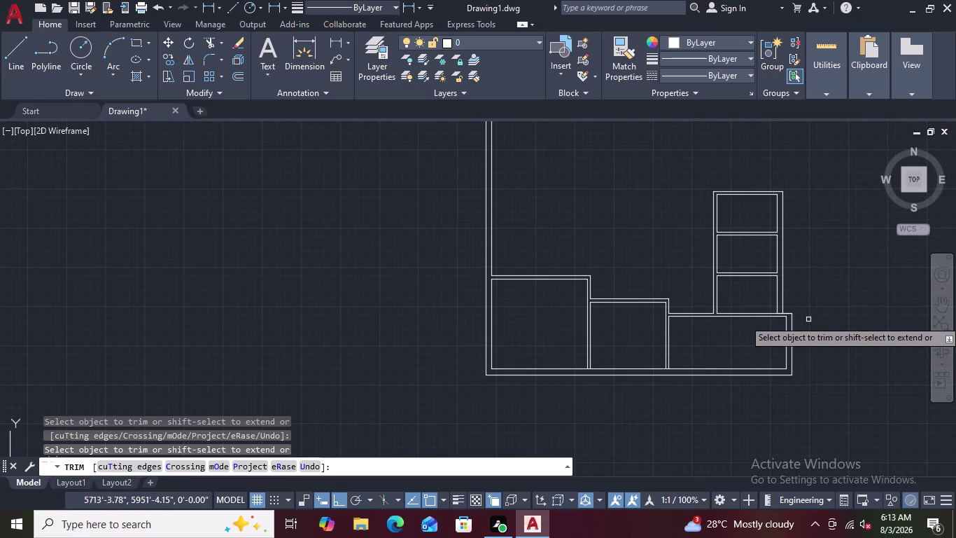
scroll(up, 3)
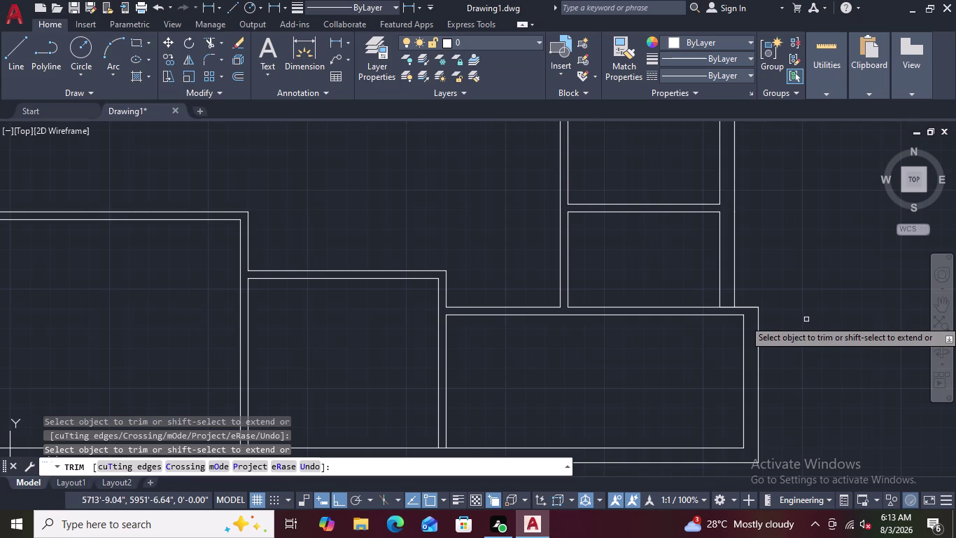
click(728, 307)
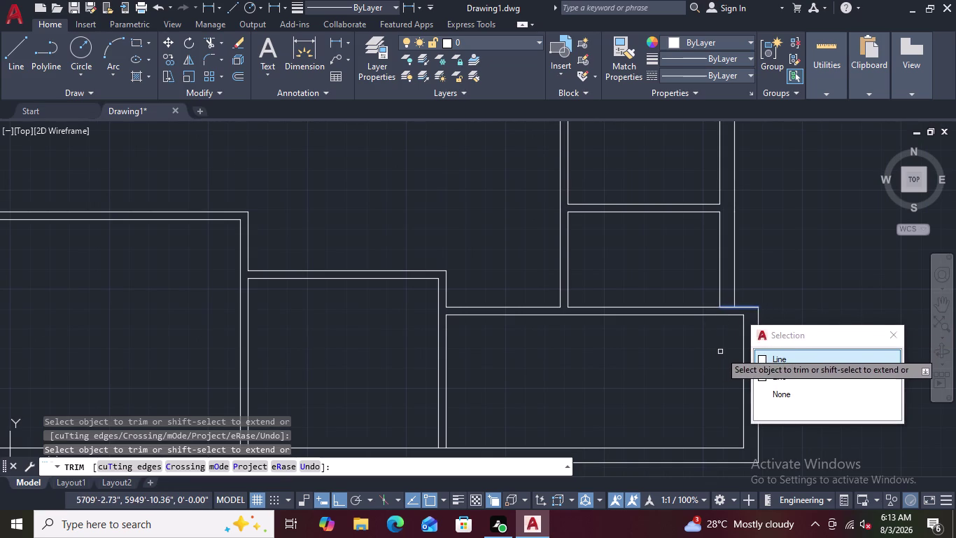
key(Escape)
scroll(up, 3)
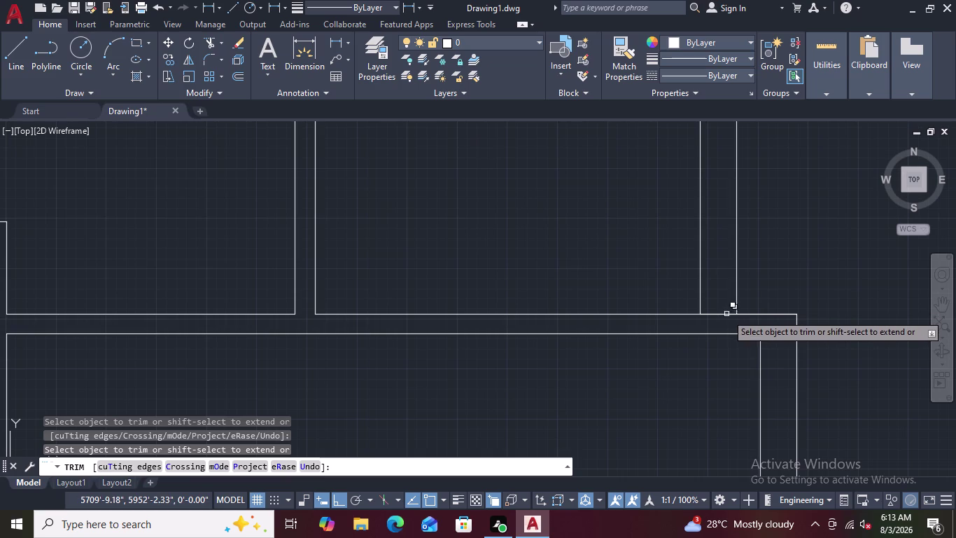
click(720, 313)
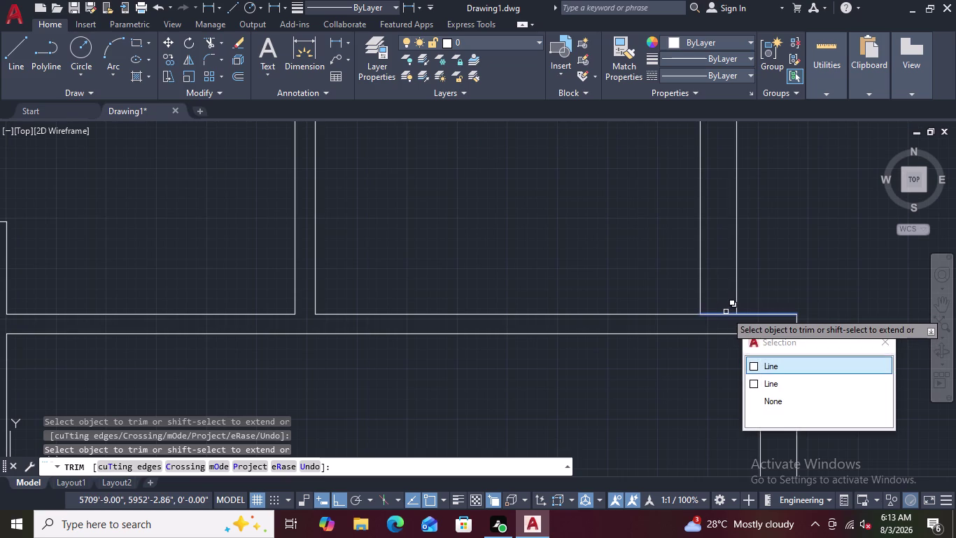
click(713, 315)
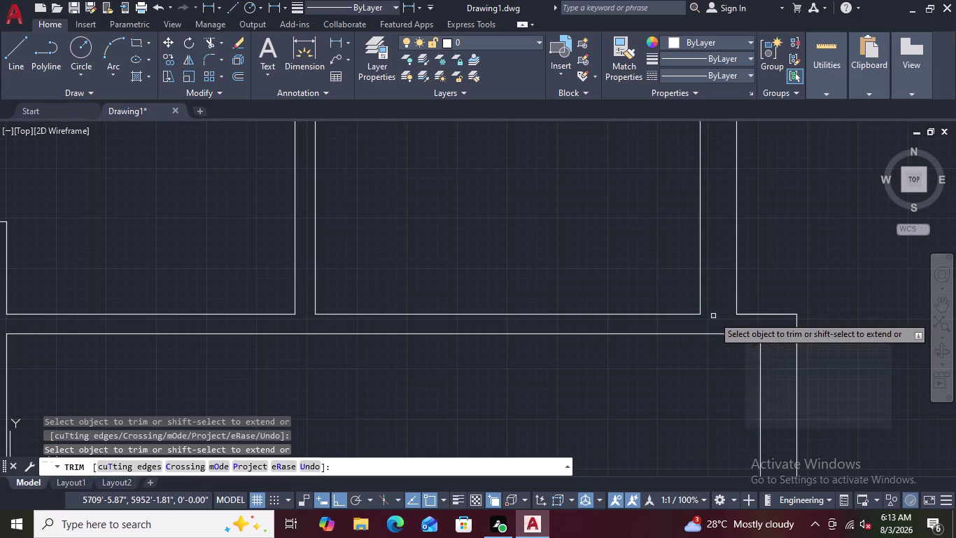
scroll(down, 3)
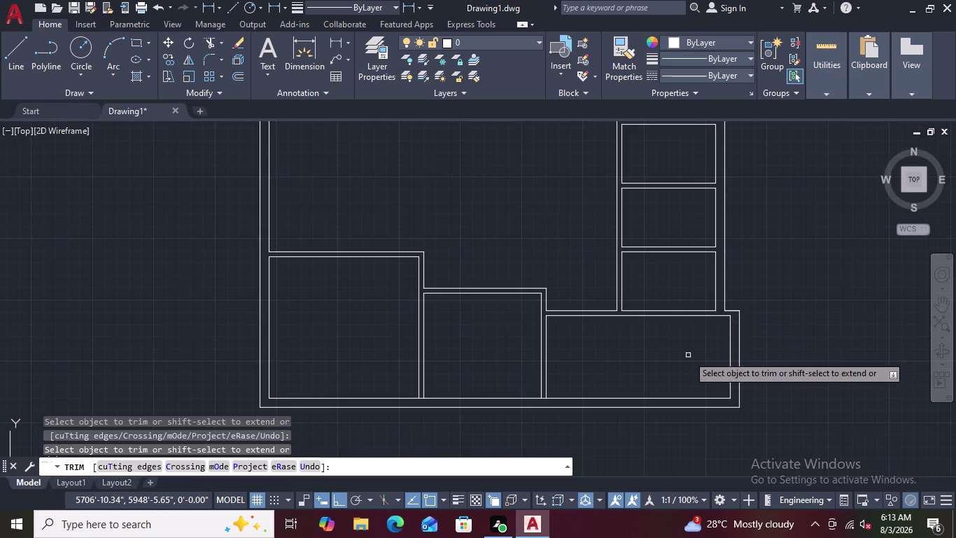
key(Escape)
key(Escape)
scroll(down, 3)
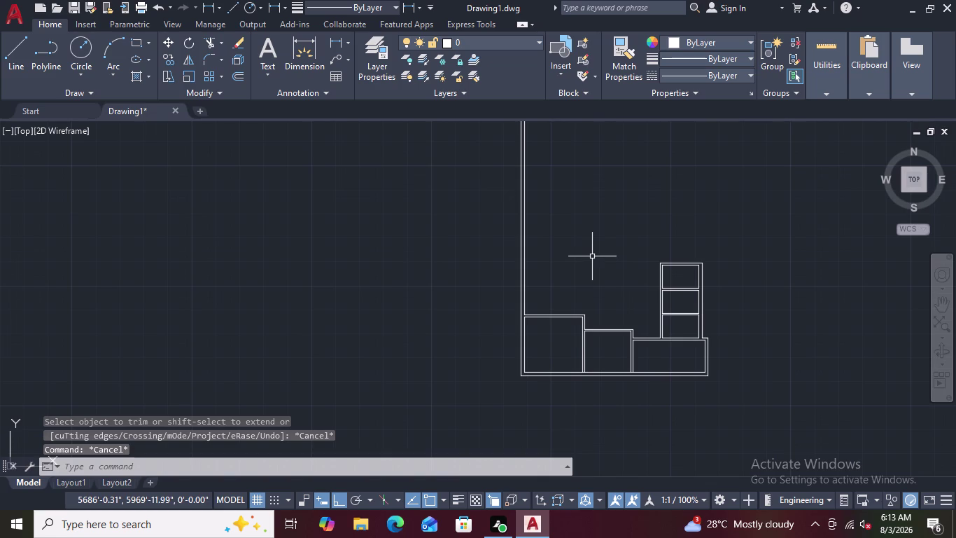
scroll(up, 3)
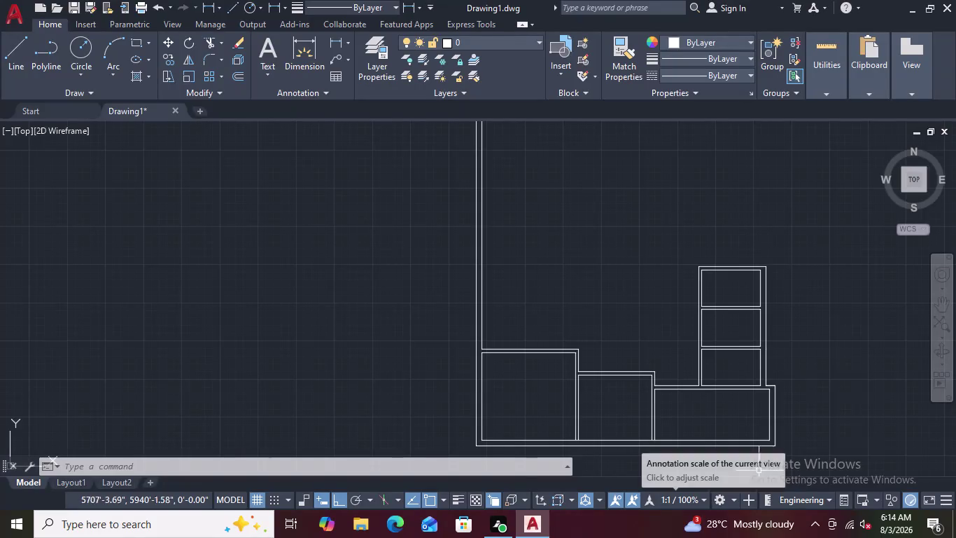
scroll(down, 3)
scroll(up, 3)
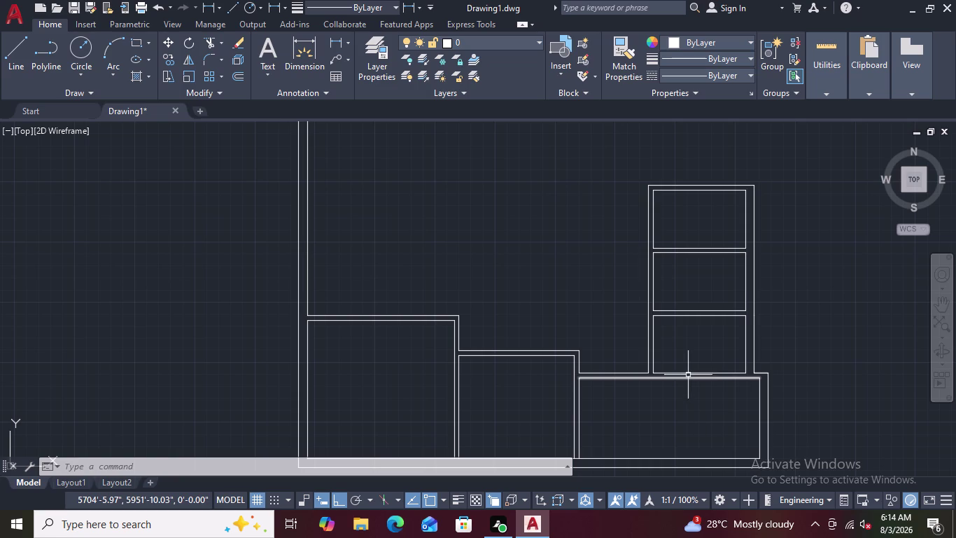
scroll(up, 3)
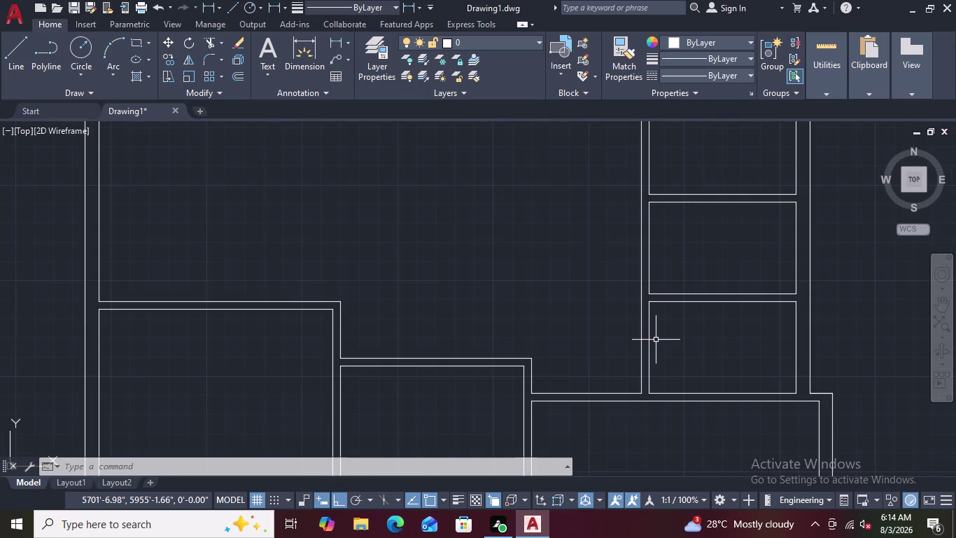
scroll(down, 3)
scroll(up, 3)
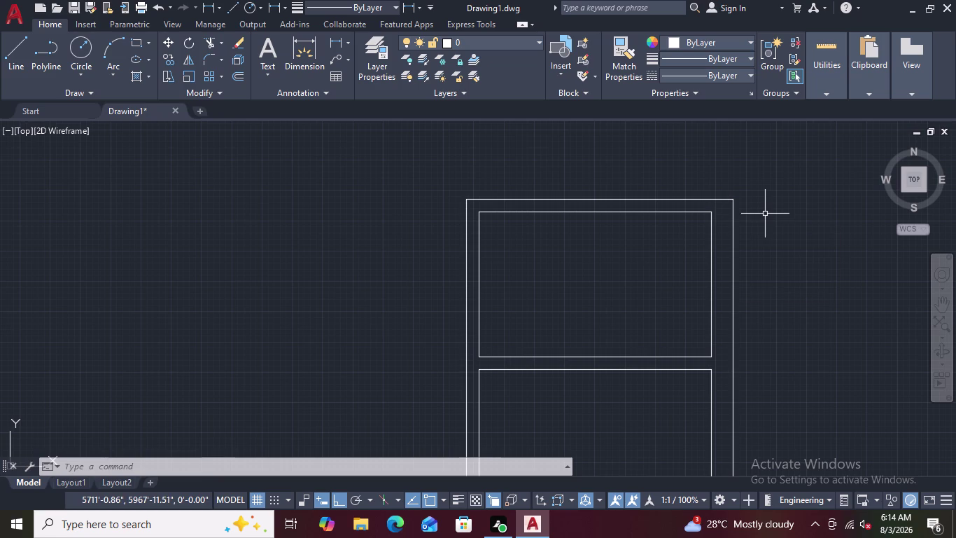
Extend the top room's inner right wall line up to the outer top wall with EX.
text(E)
text(X)
key(space)
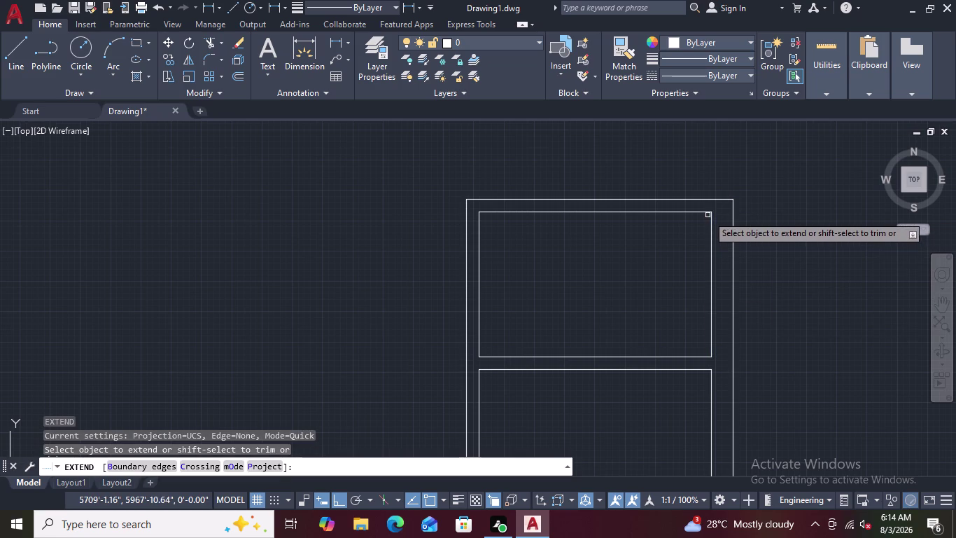
double_click(699, 211)
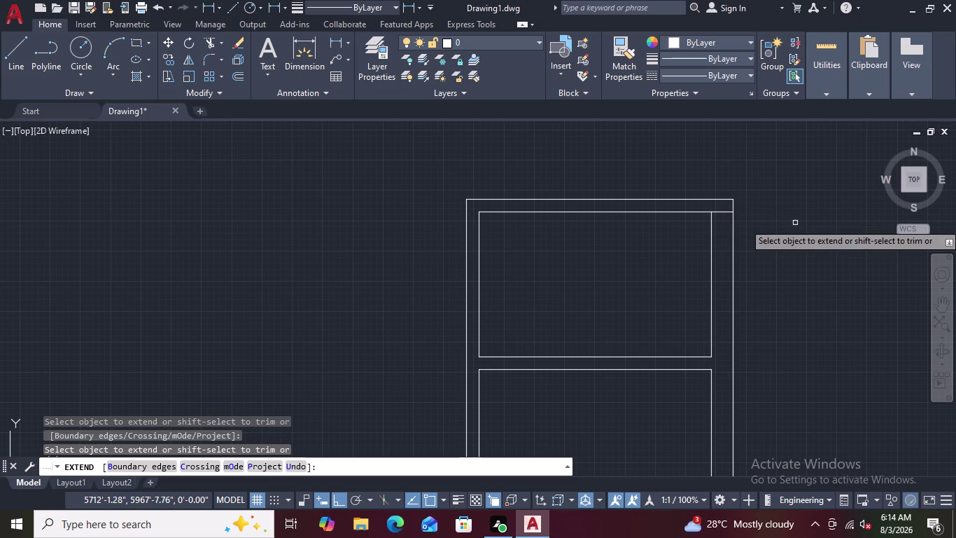
key(Escape)
text(L)
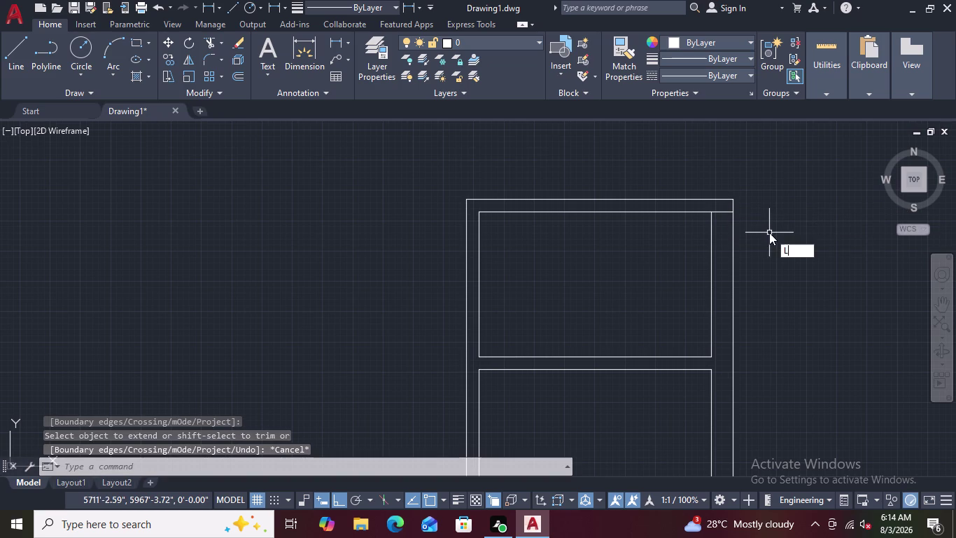
key(space)
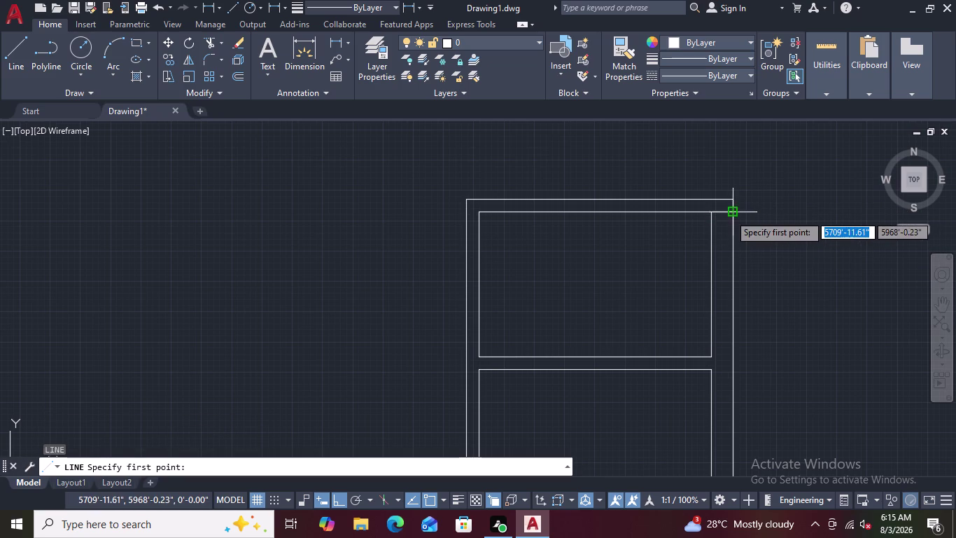
Draw a 2' line running right from the top room's upper corner.
scroll(up, 3)
click(735, 211)
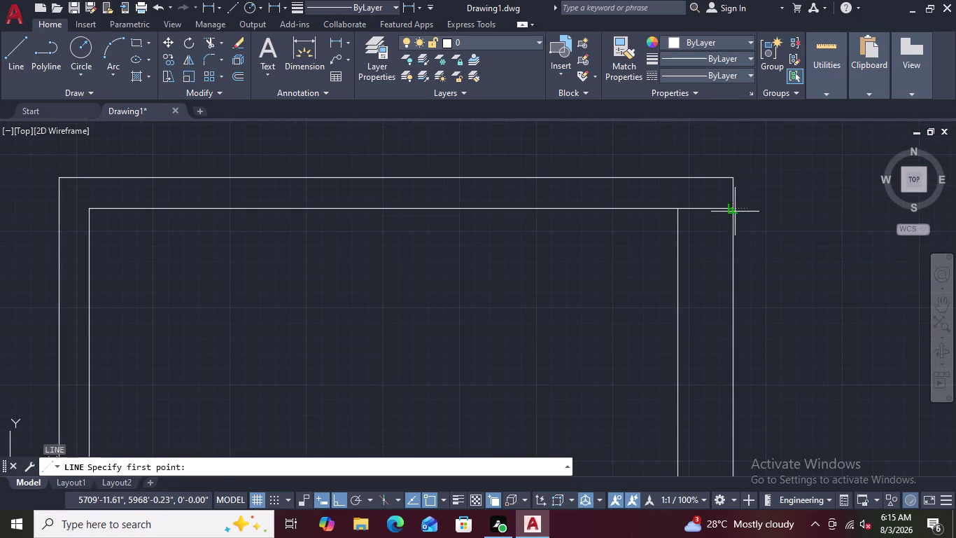
text(2)
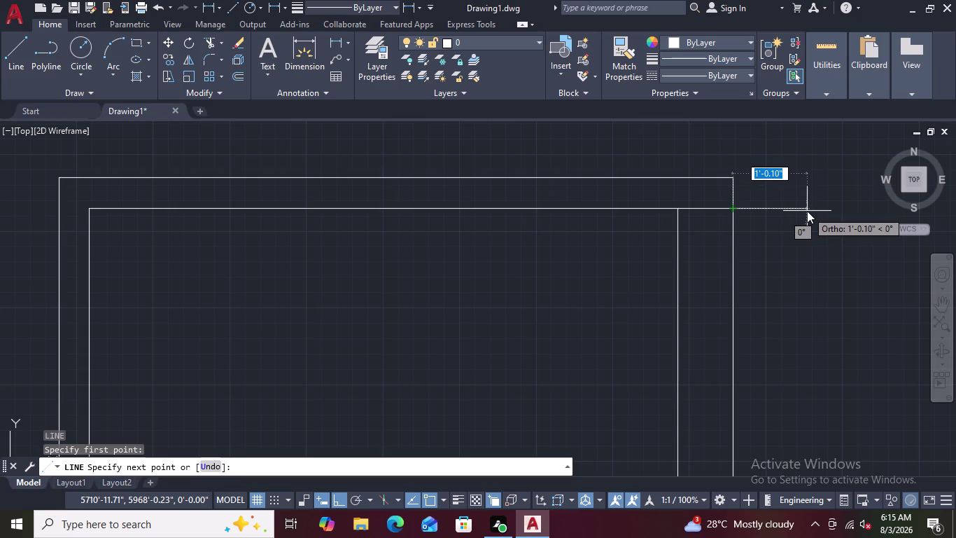
text(')
key(Return)
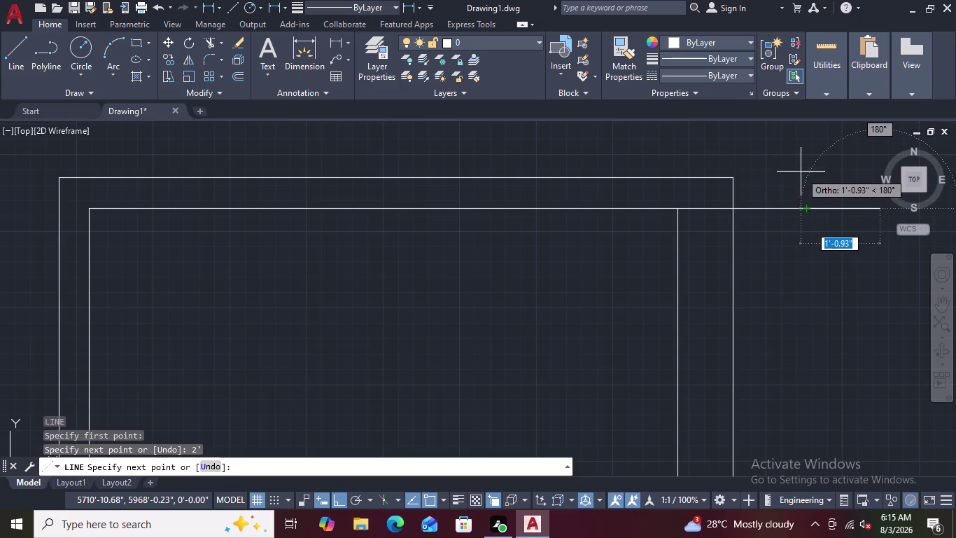
key(space)
scroll(down, 3)
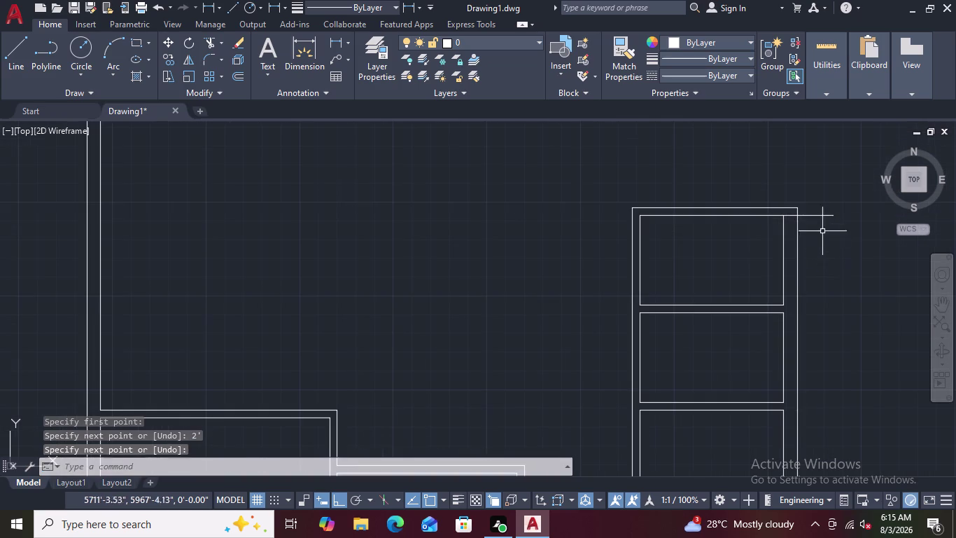
middle_drag(841, 255, 659, 280)
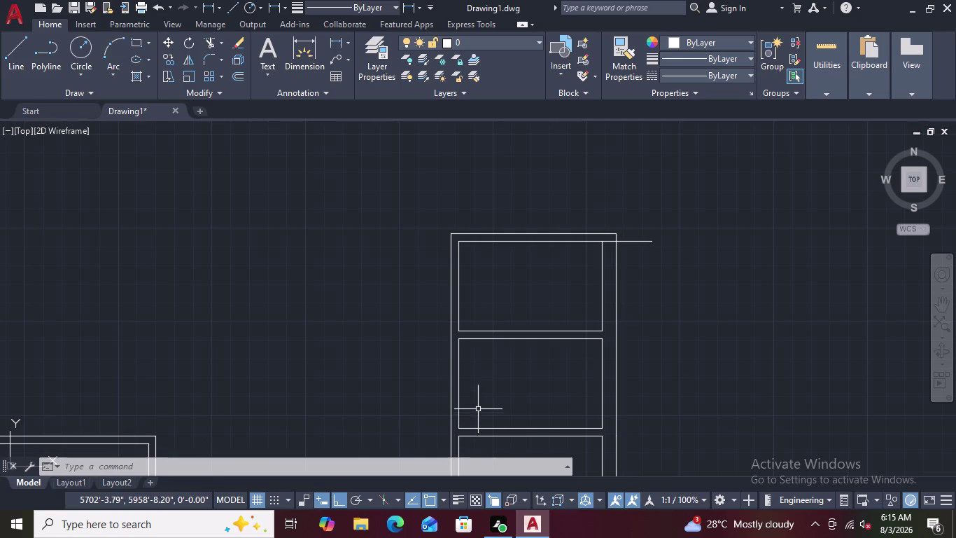
scroll(up, 3)
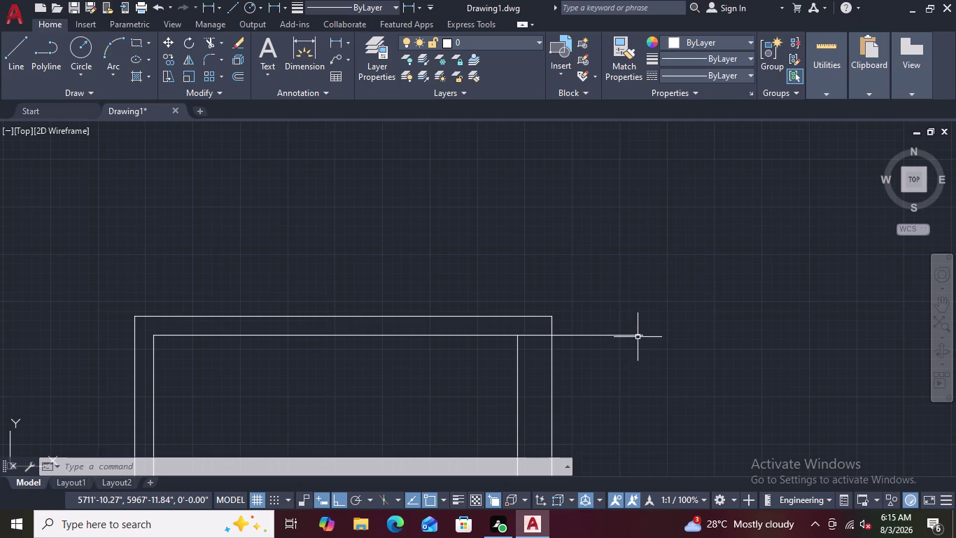
Draw a long vertical wall line rising from the short line's end.
text(L)
key(space)
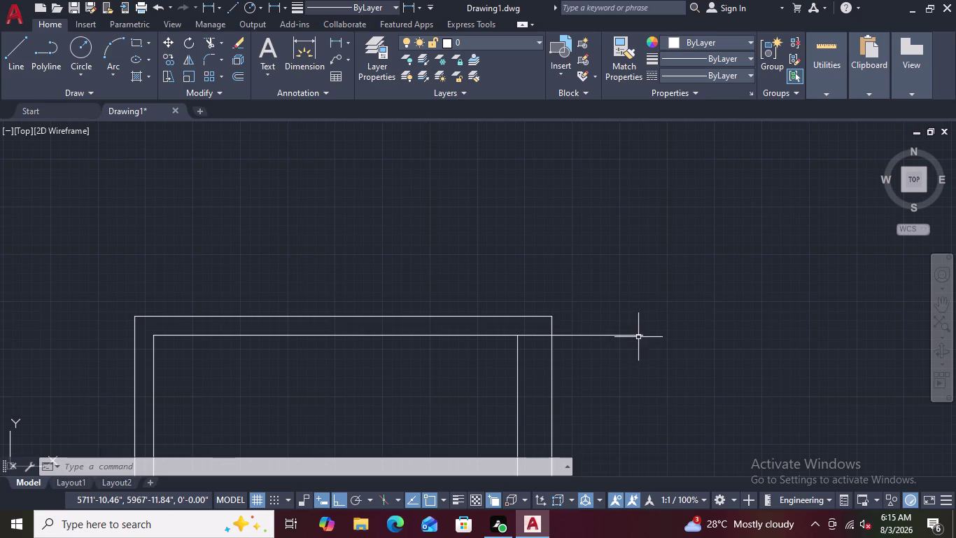
click(637, 338)
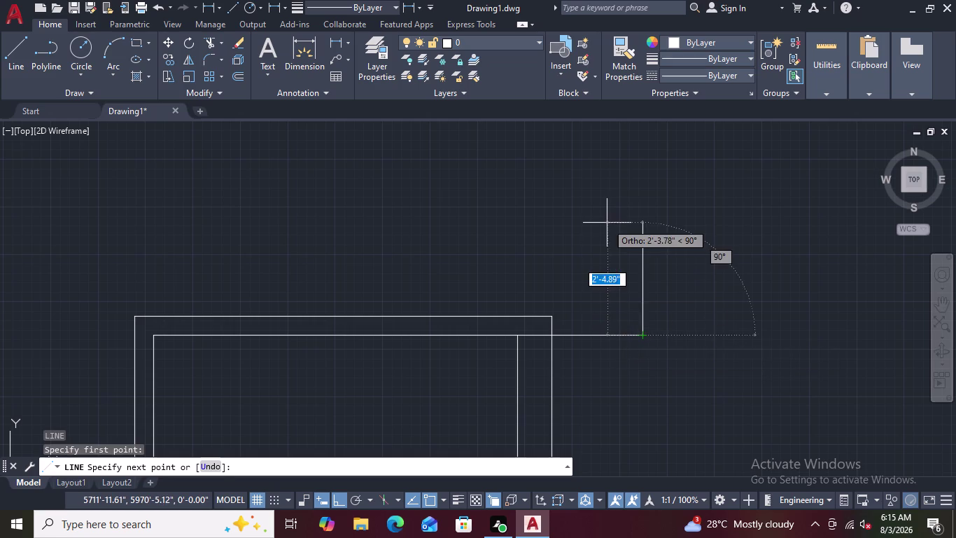
scroll(down, 3)
scroll(up, 3)
scroll(down, 3)
middle_drag(611, 138, 639, 306)
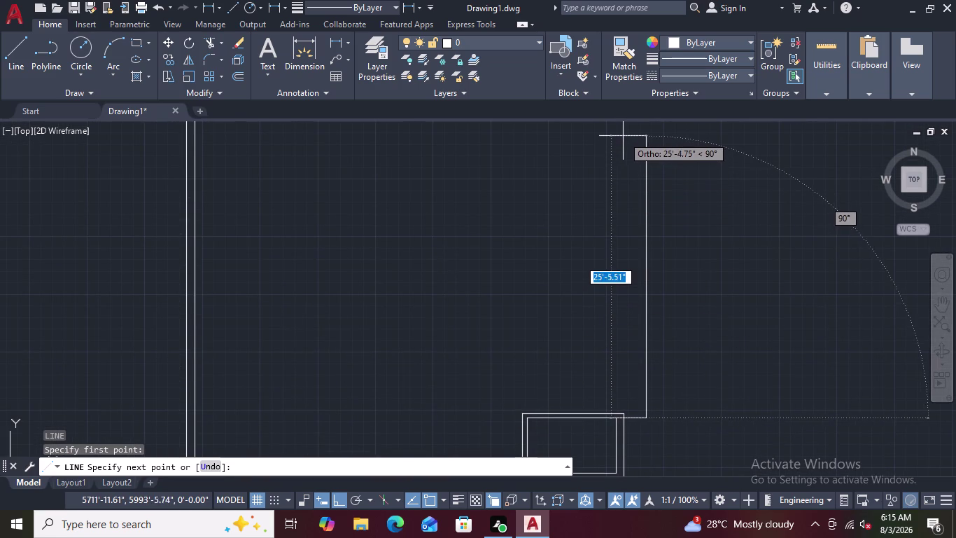
scroll(down, 3)
middle_drag(623, 135, 628, 237)
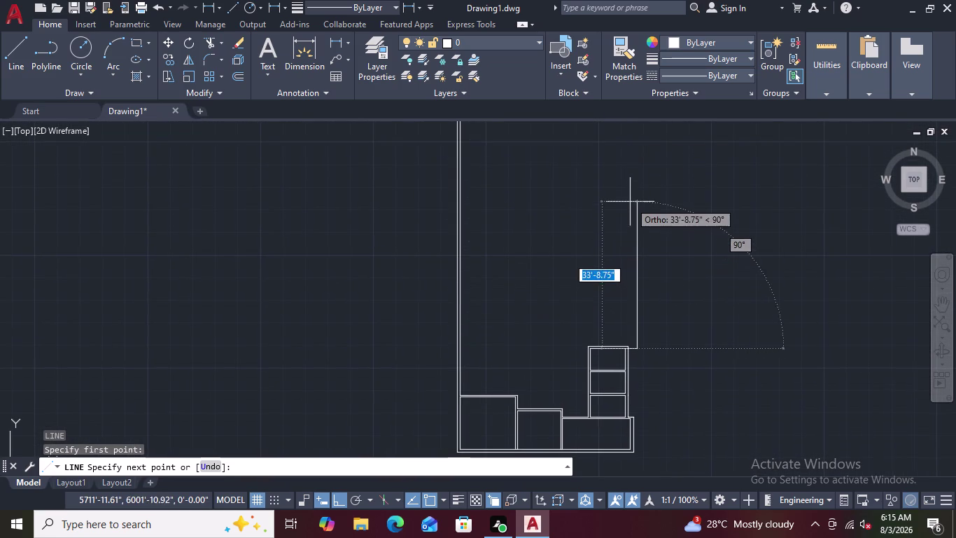
click(630, 168)
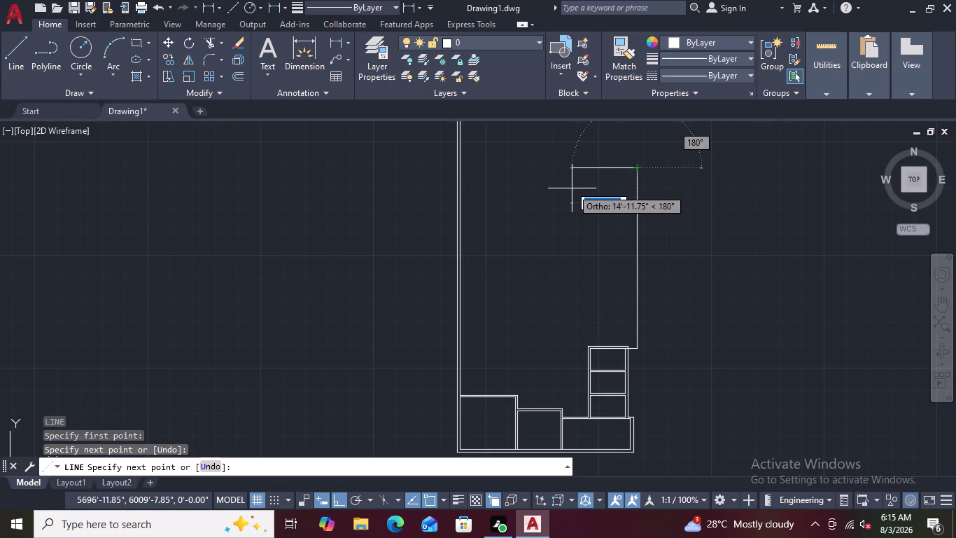
key(Escape)
scroll(down, 3)
scroll(up, 3)
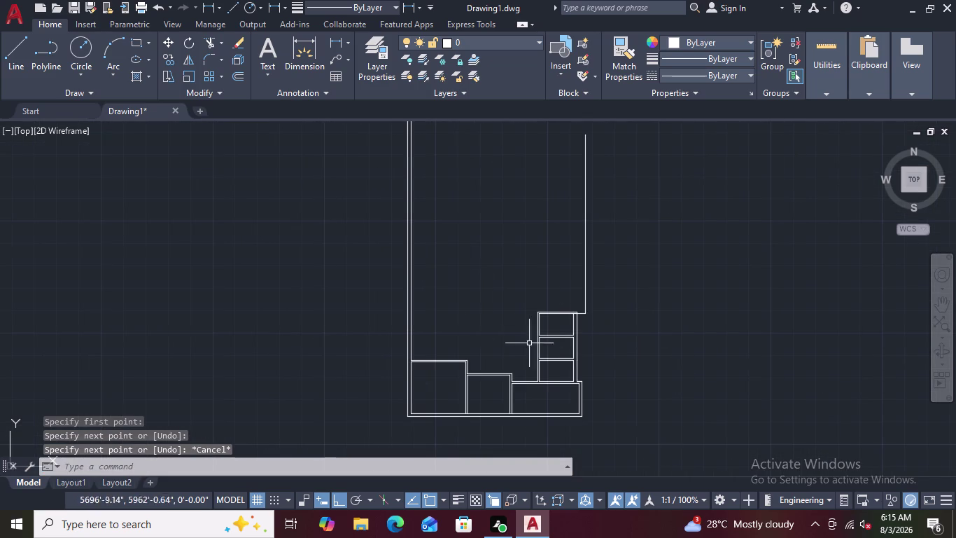
scroll(up, 3)
middle_drag(559, 320, 559, 223)
scroll(up, 3)
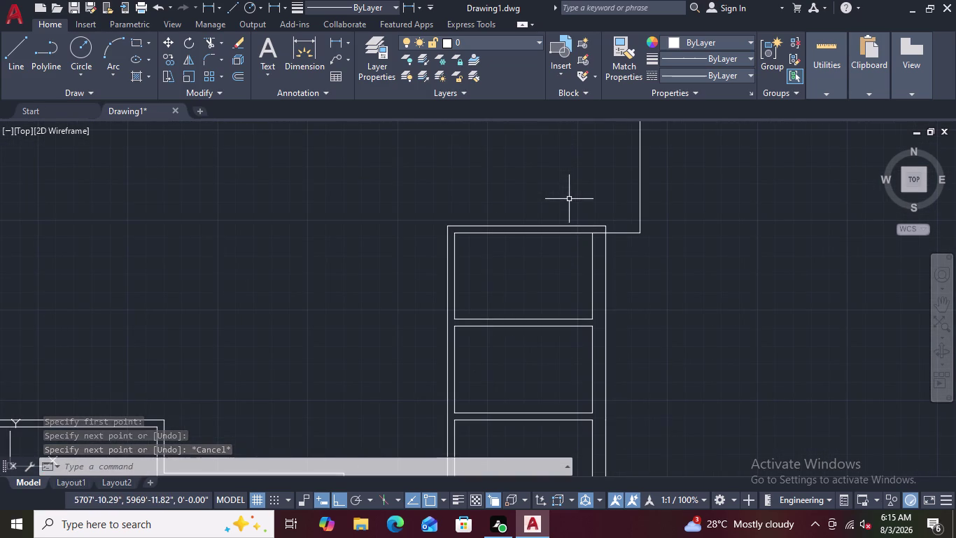
scroll(up, 3)
scroll(up, 3)
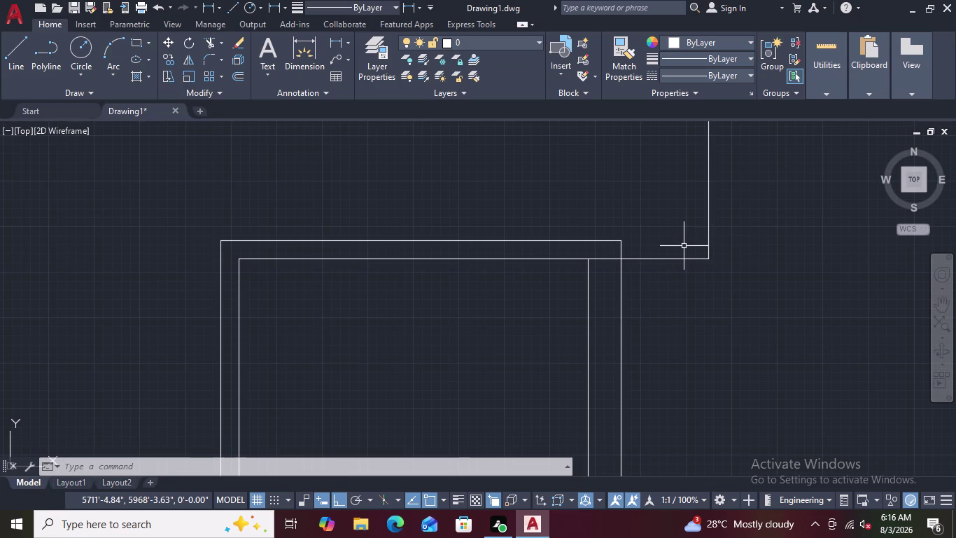
Offset the new vertical wall line 9" to form a double-line wall.
text(O)
key(space)
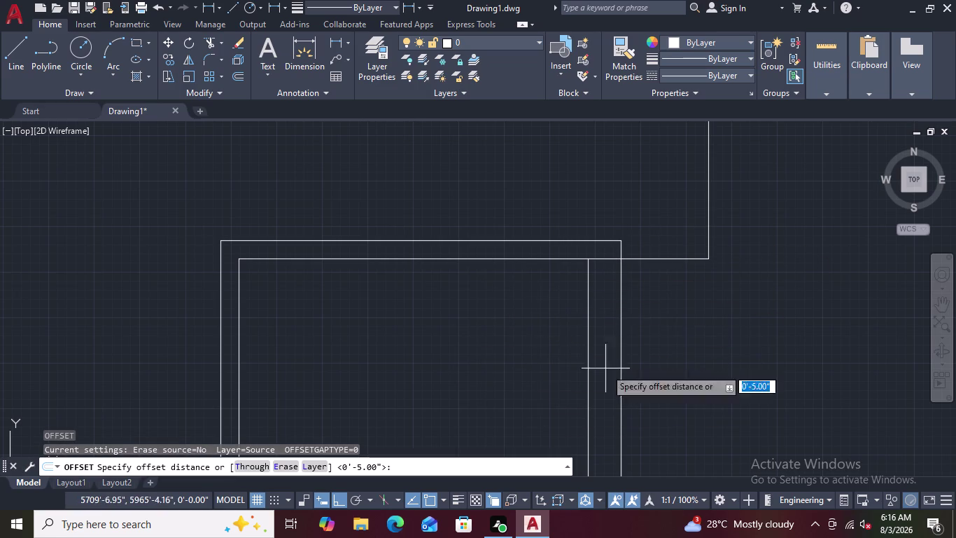
key(9)
key(shift+quotedbl)
key(Return)
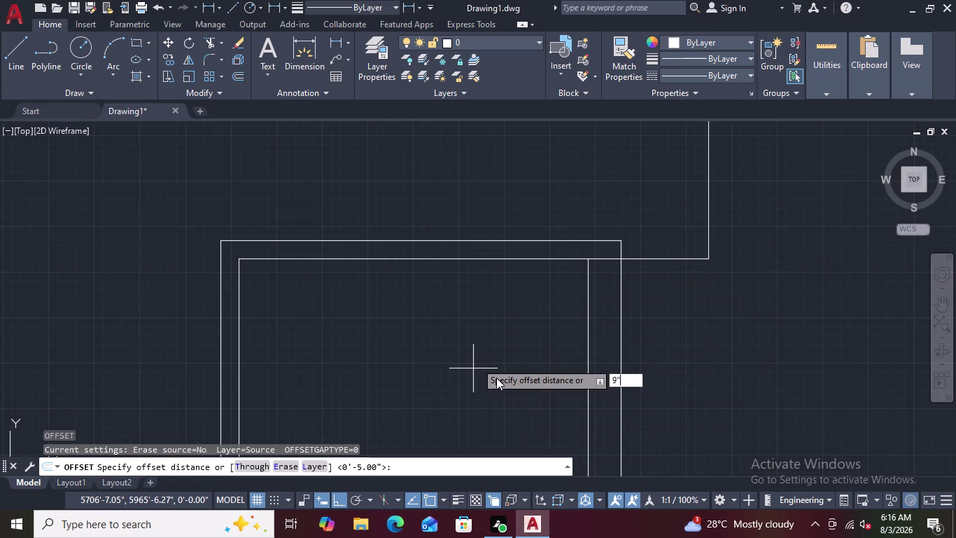
scroll(down, 3)
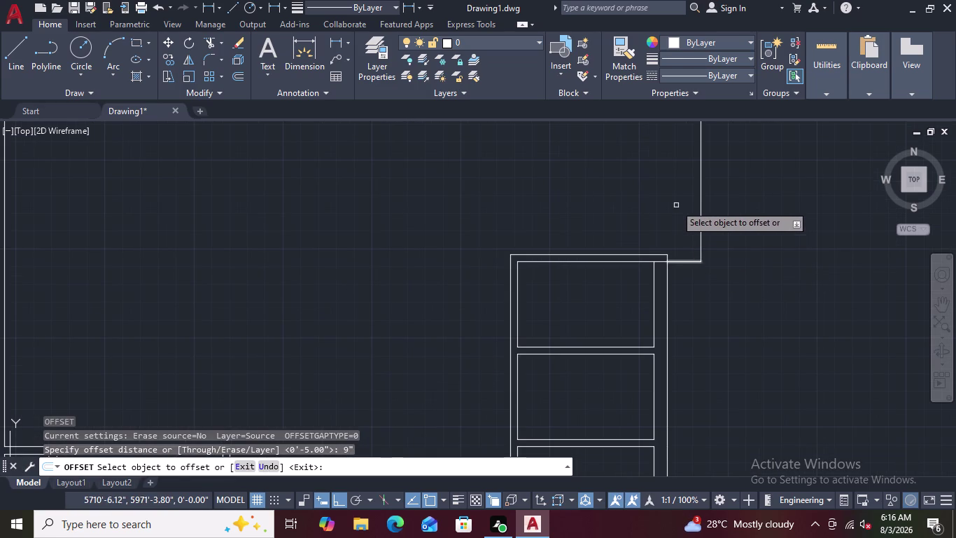
middle_drag(672, 197, 625, 248)
scroll(down, 3)
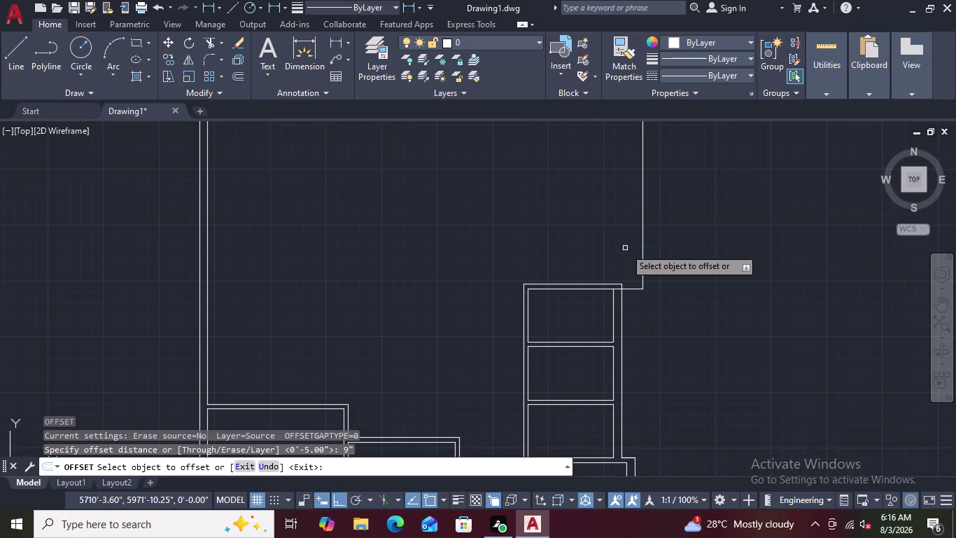
click(643, 239)
click(626, 238)
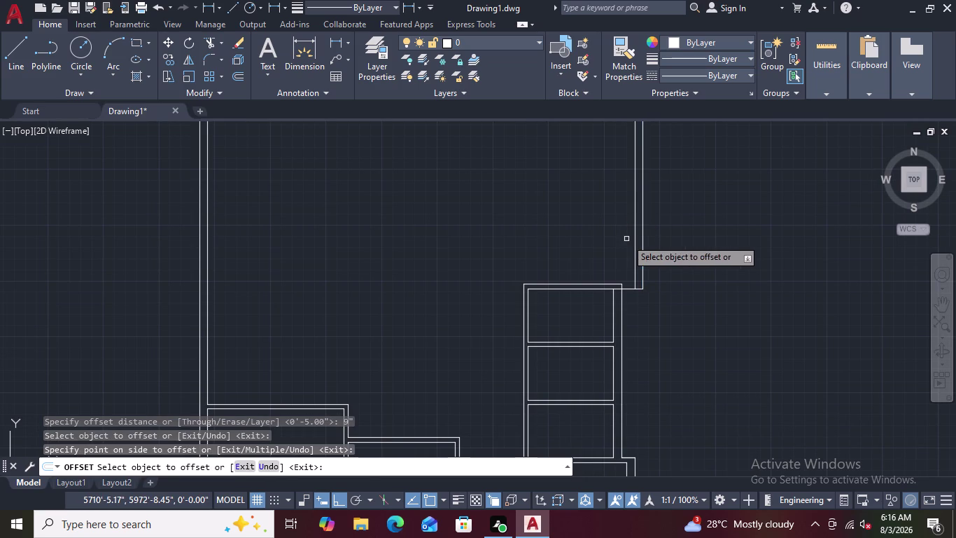
scroll(up, 3)
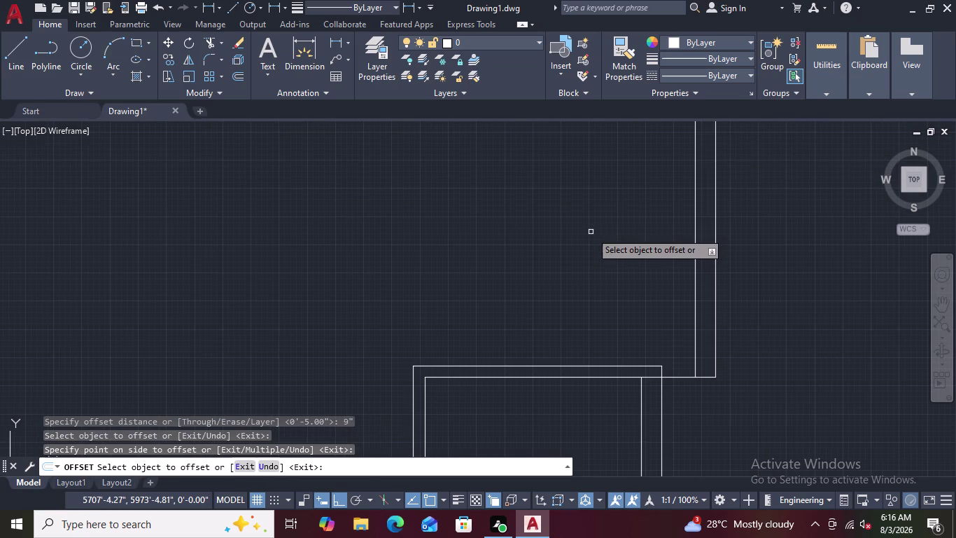
key(Escape)
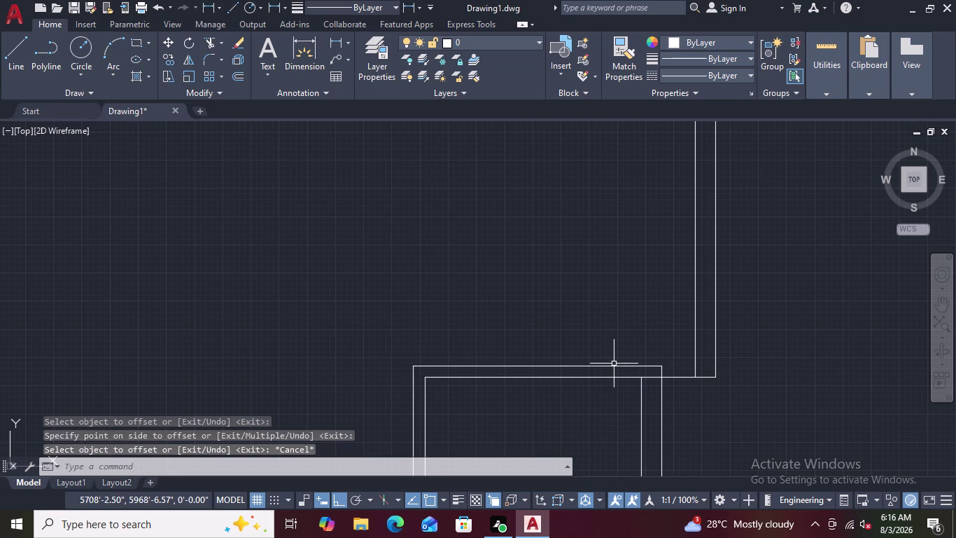
Start the EXTEND command (X) to lengthen wall lines.
key(e)
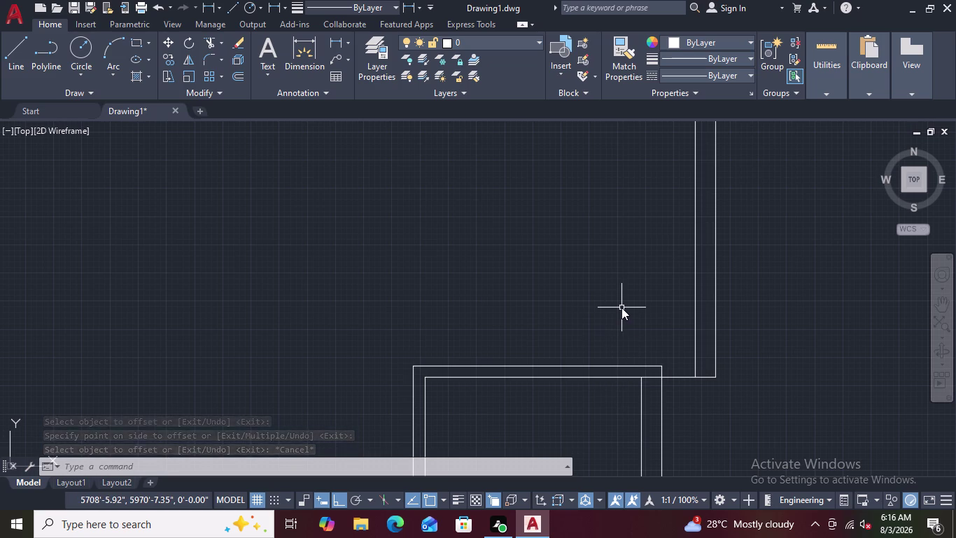
text(X)
key(space)
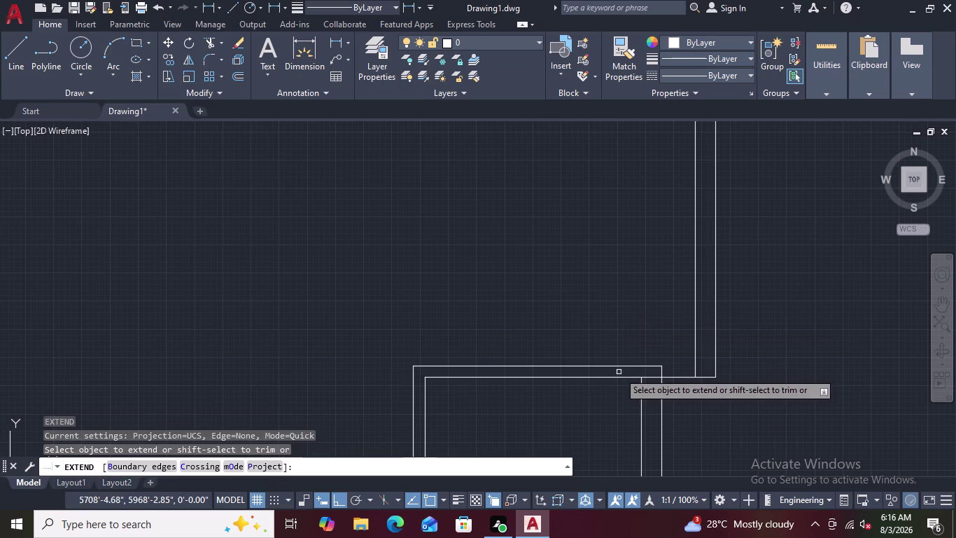
Extend the outer top wall line to the new wall, then begin trimming with TR.
click(633, 366)
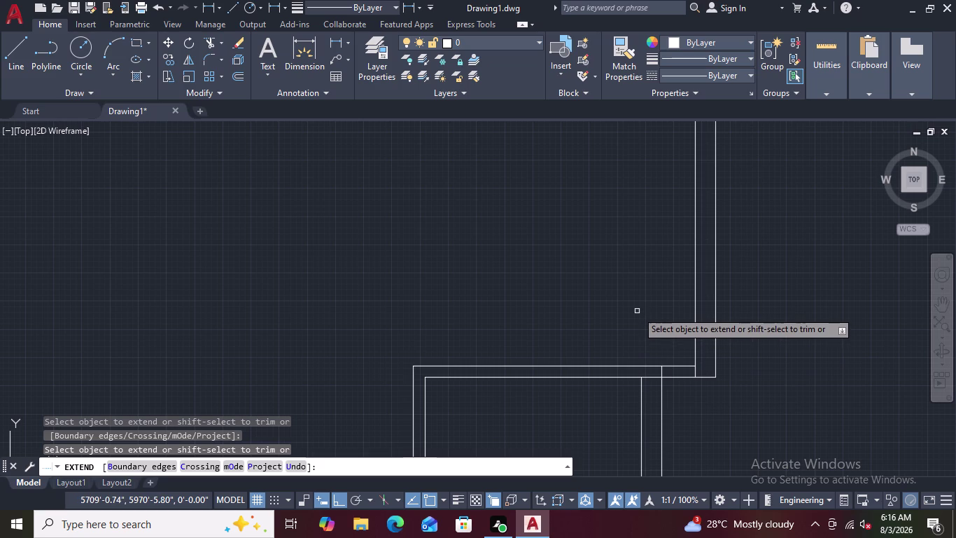
key(Escape)
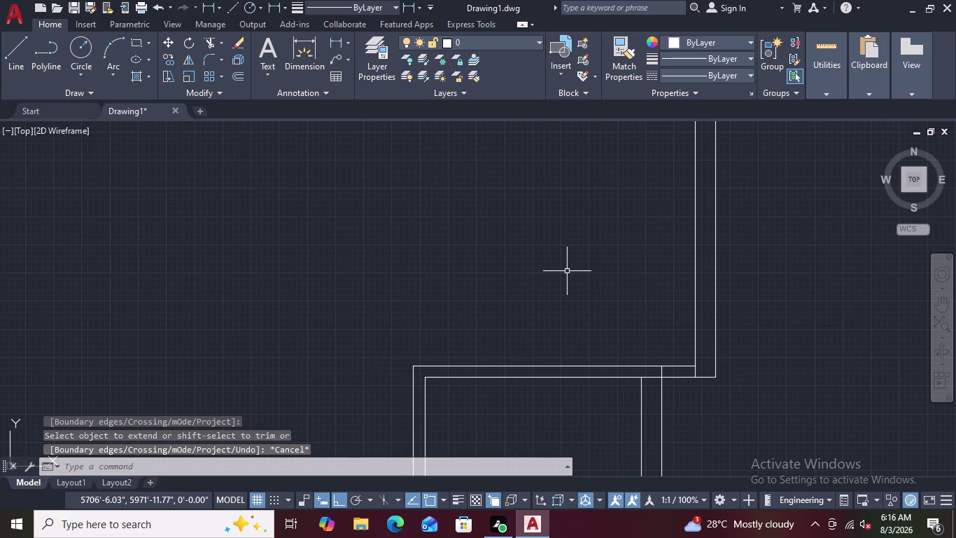
key(t)
text(TR)
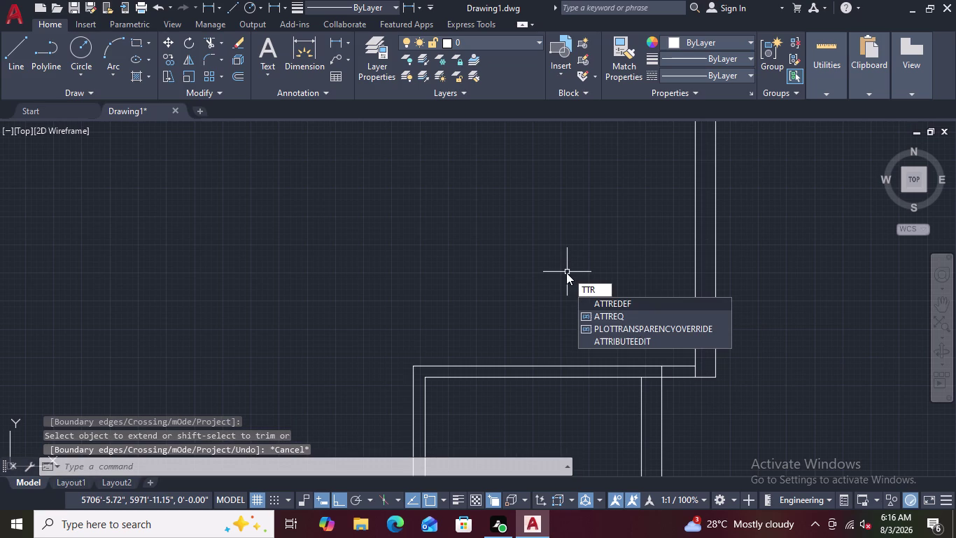
key(BackSpace)
key(BackSpace)
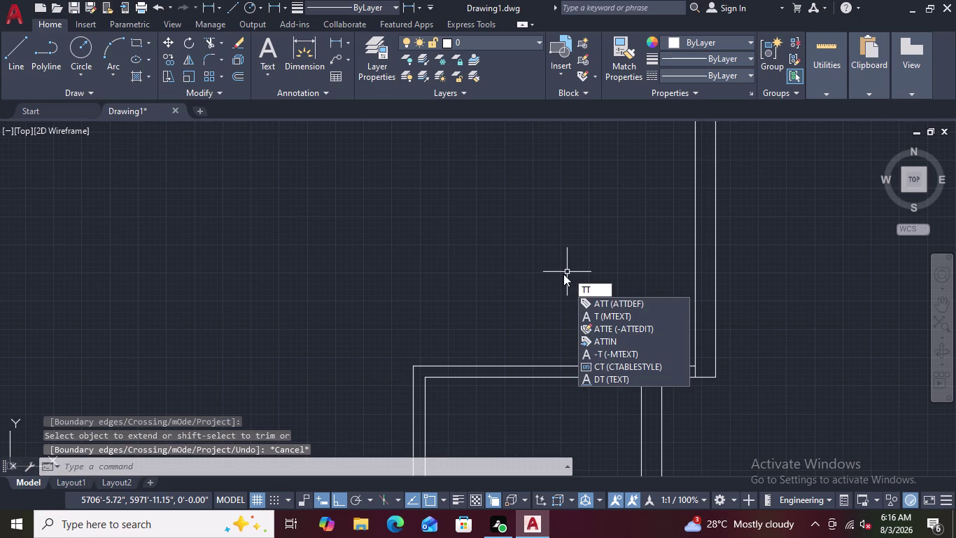
key(r)
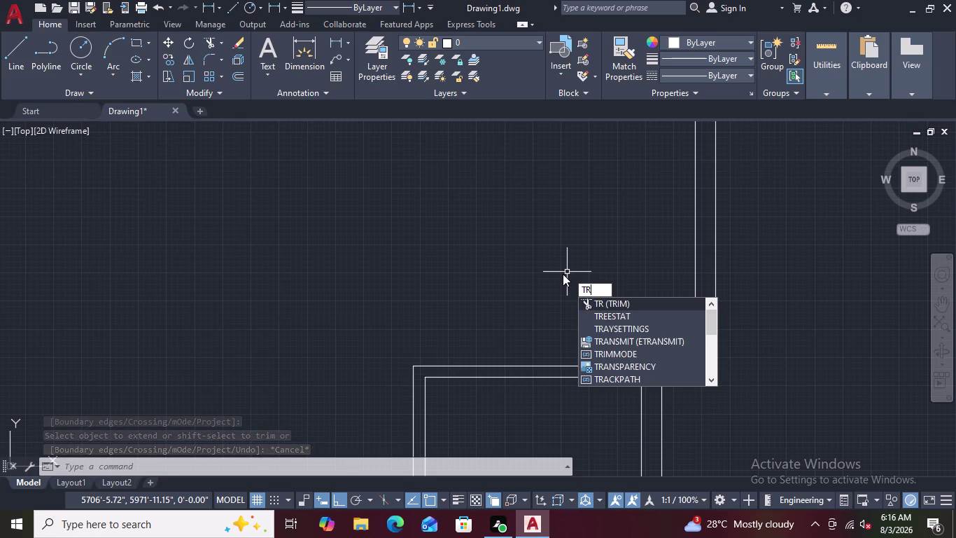
key(space)
scroll(up, 3)
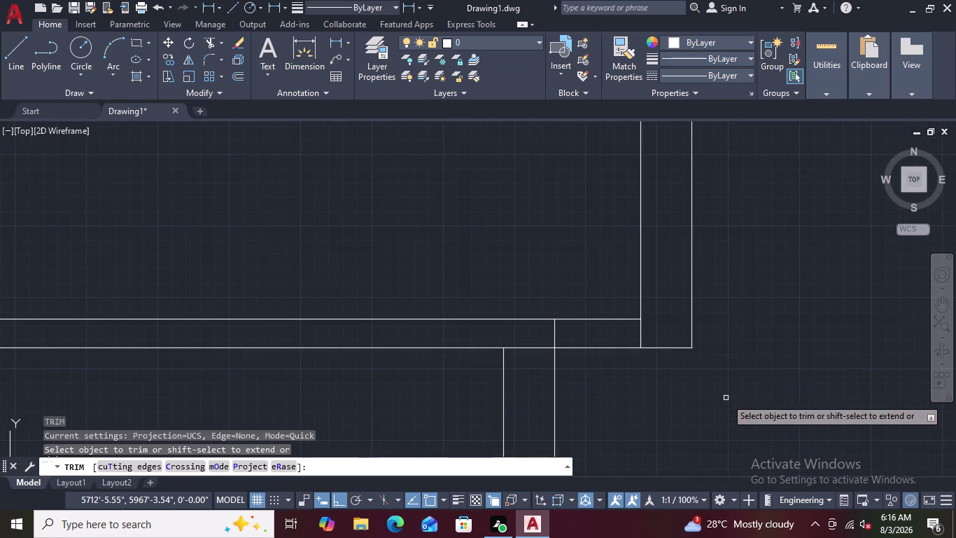
click(641, 332)
Trim the excess lines at the wall junction and pan out to check.
scroll(down, 3)
scroll(down, 3)
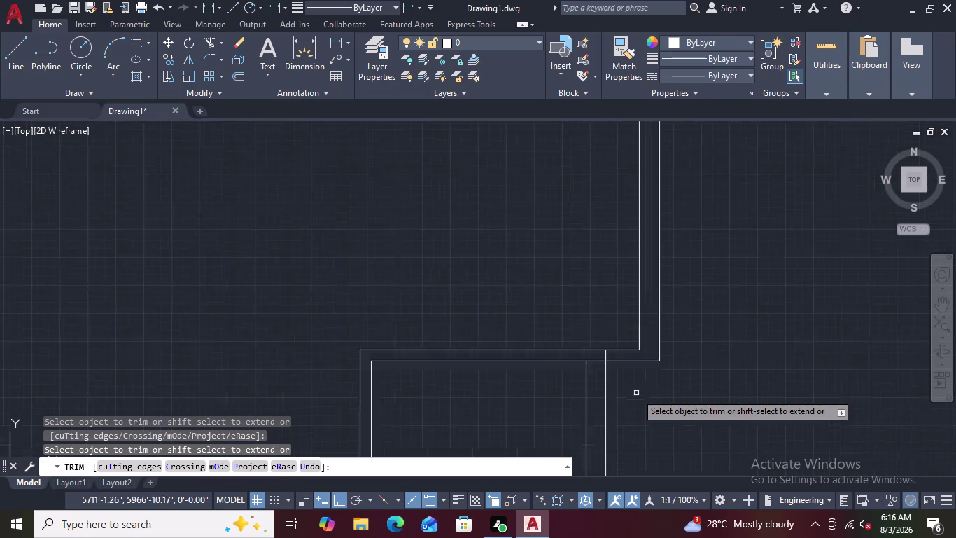
scroll(down, 3)
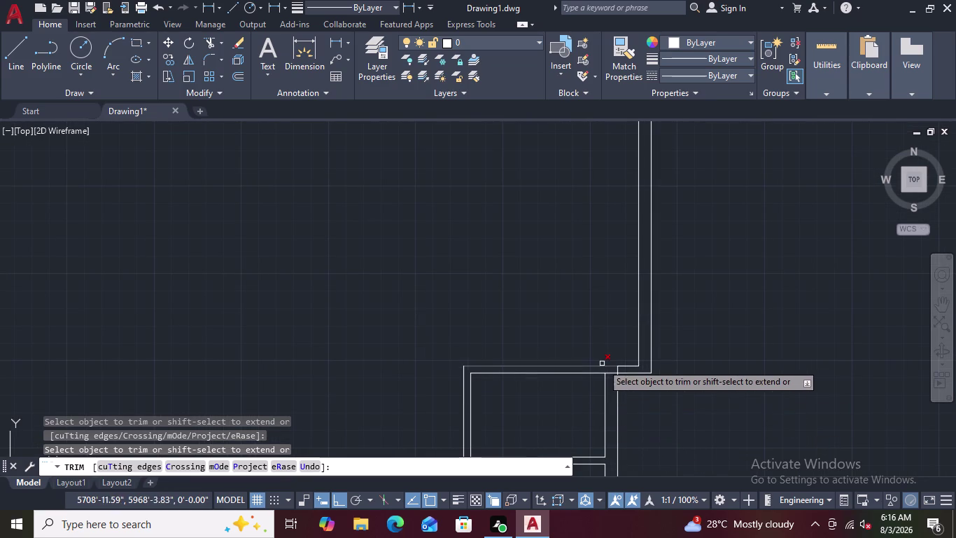
scroll(up, 3)
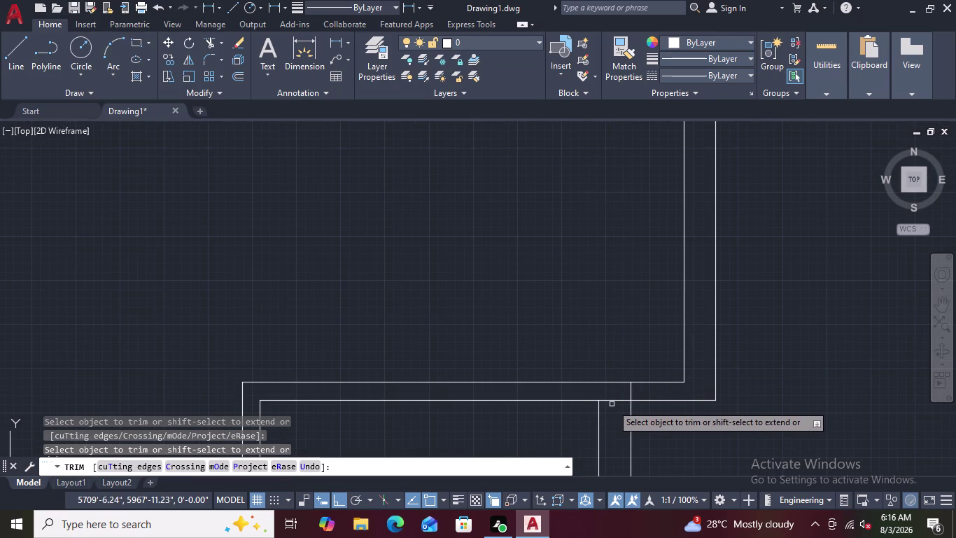
click(617, 400)
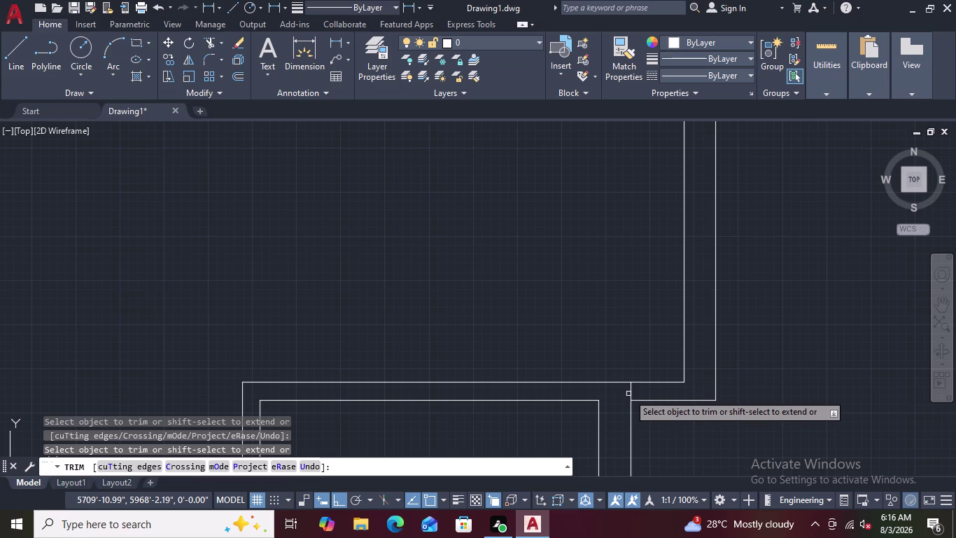
click(632, 394)
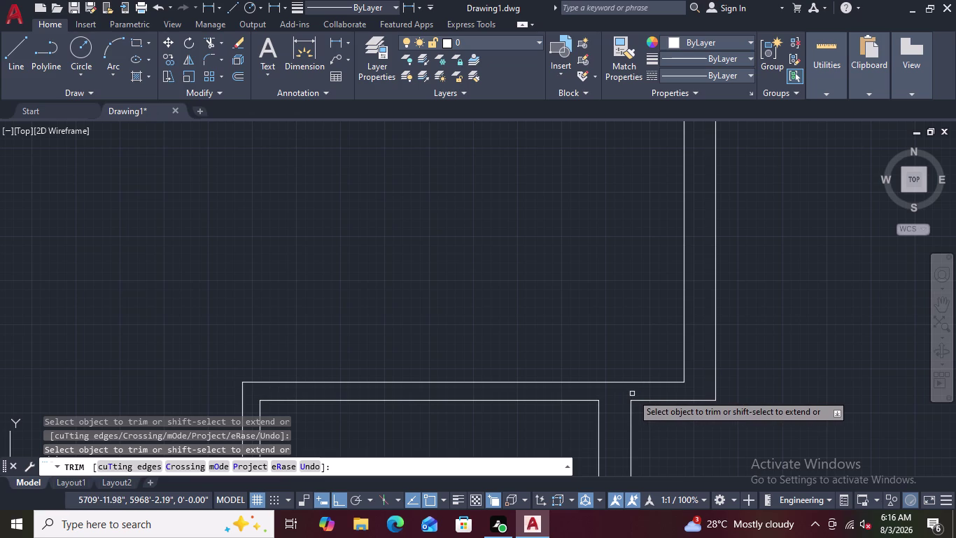
scroll(down, 3)
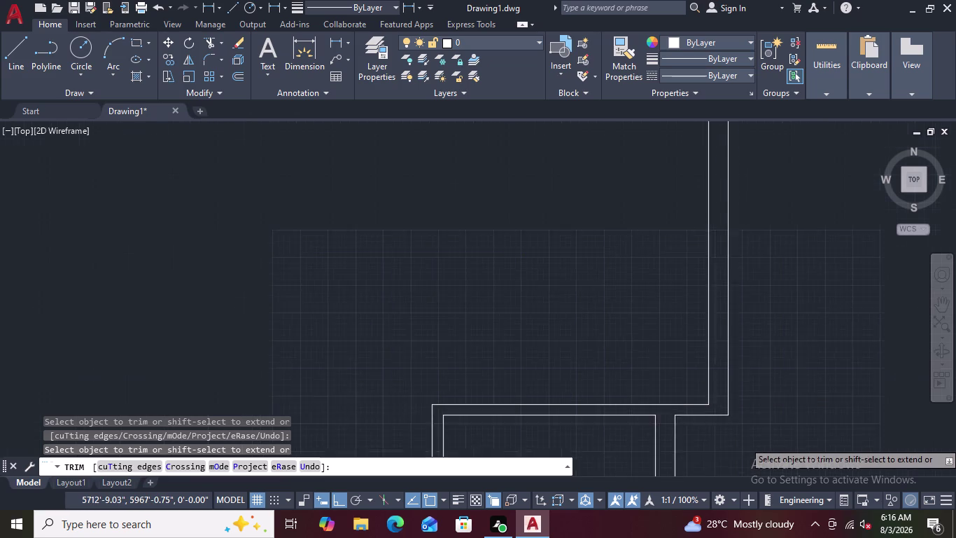
scroll(down, 3)
scroll(down, 3)
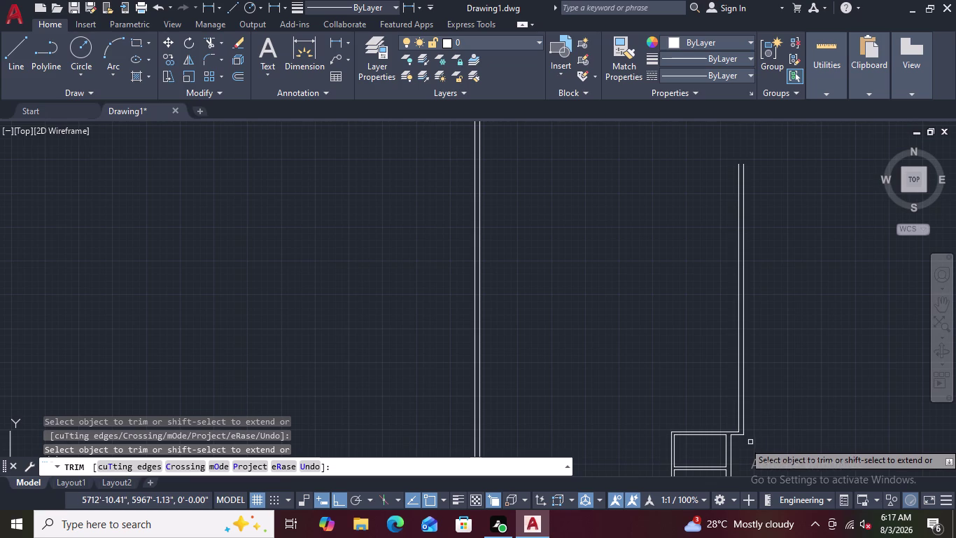
scroll(down, 3)
middle_drag(754, 436, 700, 324)
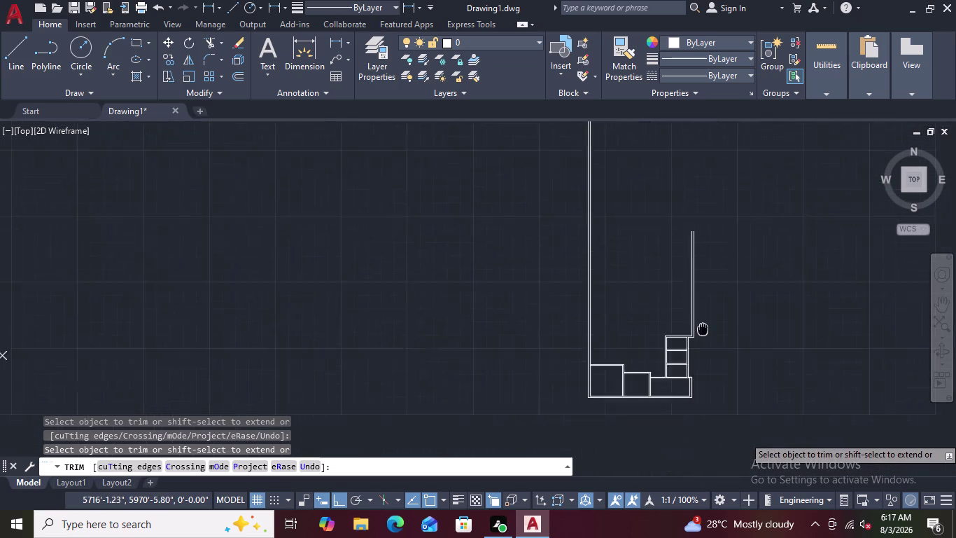
middle_drag(700, 324, 681, 275)
scroll(up, 3)
scroll(up, 3)
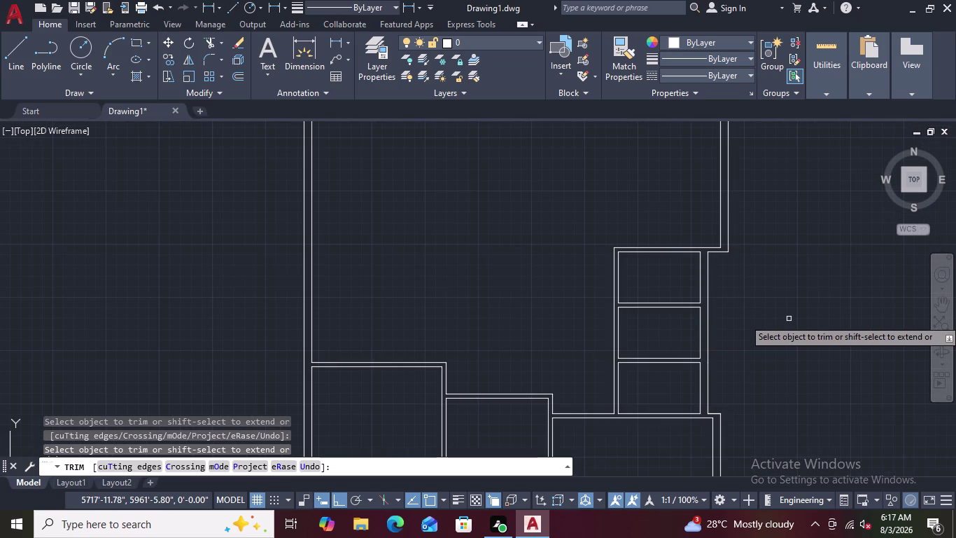
key(Escape)
key(Escape)
key(Escape)
key(Escape)
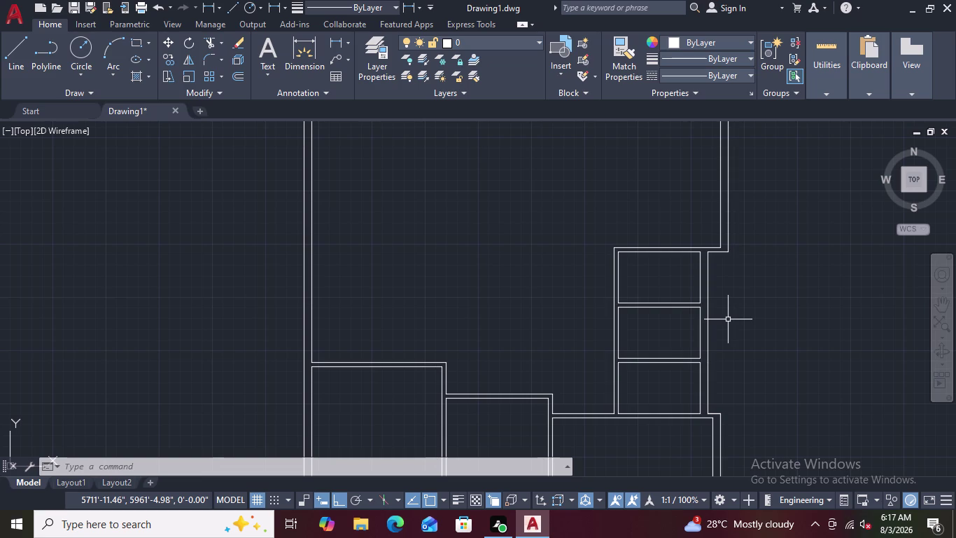
key(o)
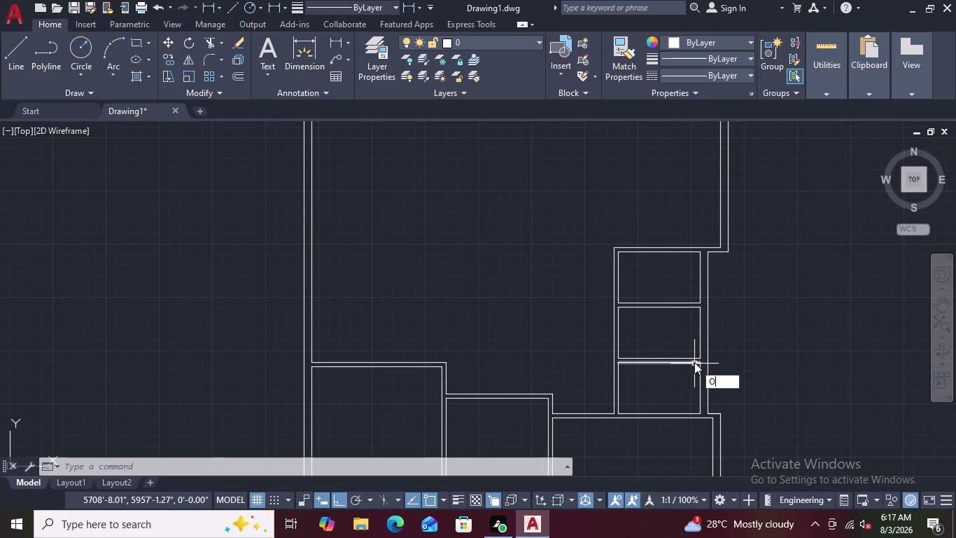
Offset the wall line 5' upward to create a new wall line.
key(space)
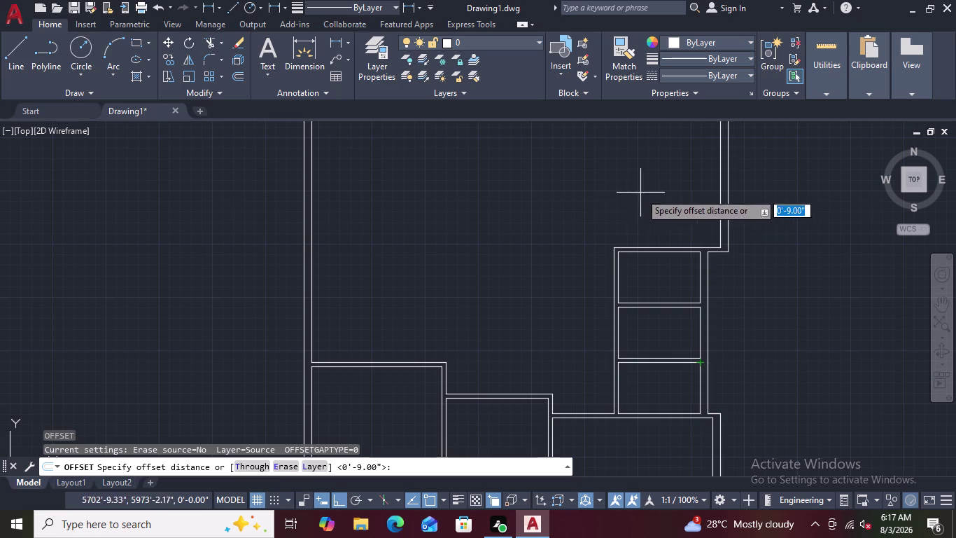
key(5)
key(apostrophe)
key(Return)
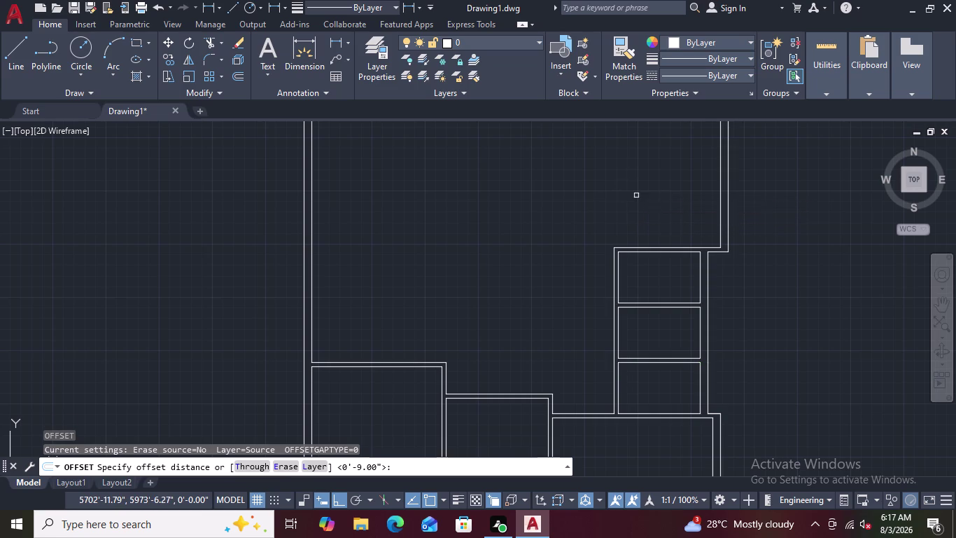
scroll(up, 3)
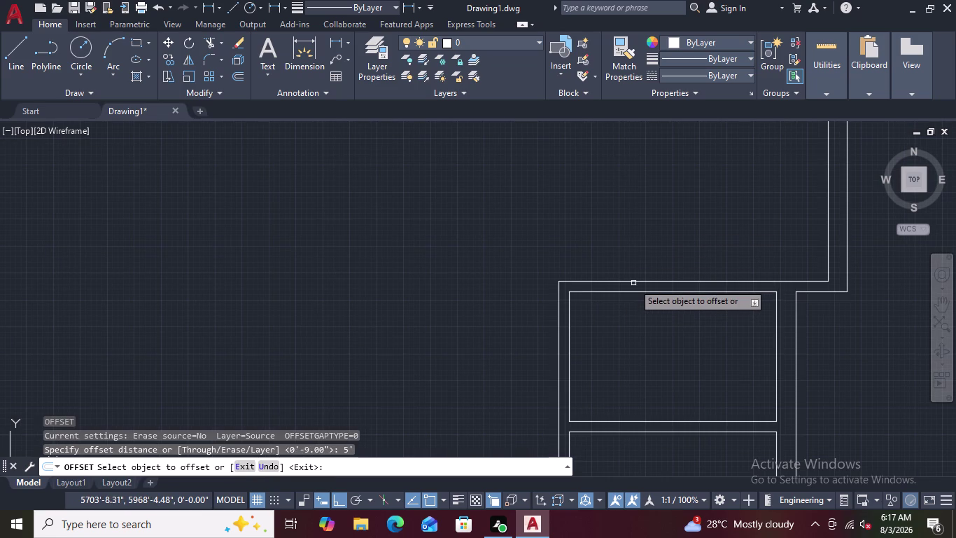
click(633, 283)
click(635, 229)
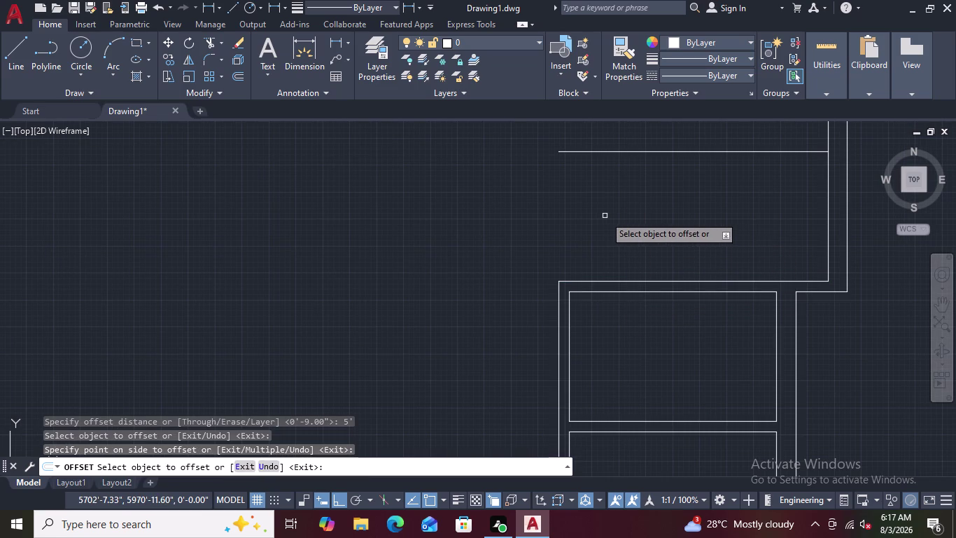
scroll(up, 3)
scroll(down, 3)
scroll(down, 3)
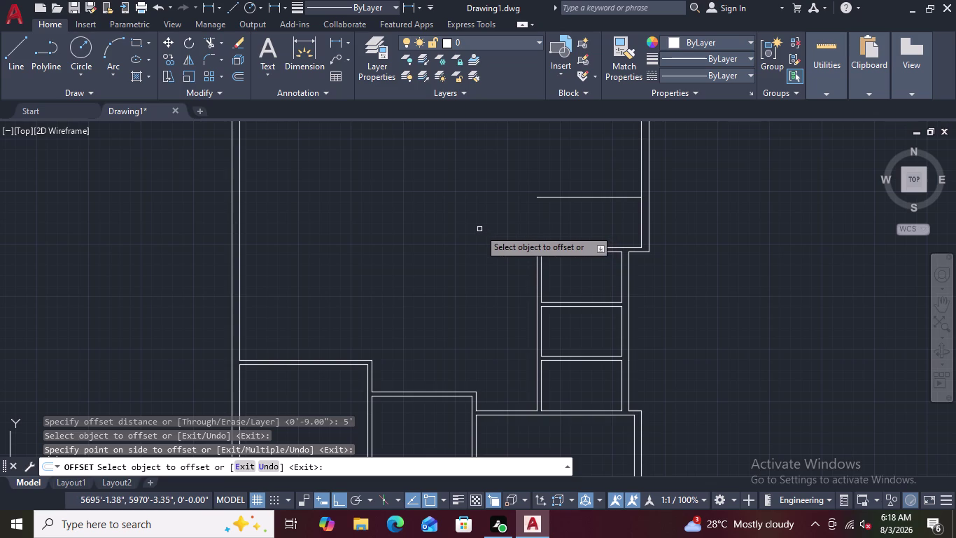
key(space)
Offset the new line 5" to make it a double-line wall.
key(space)
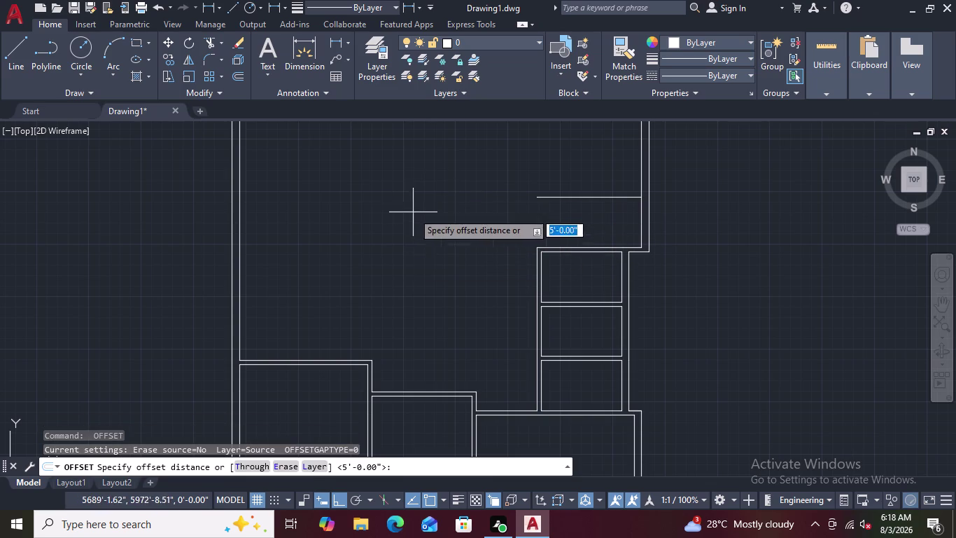
key(5)
key(shift+quotedbl)
key(Return)
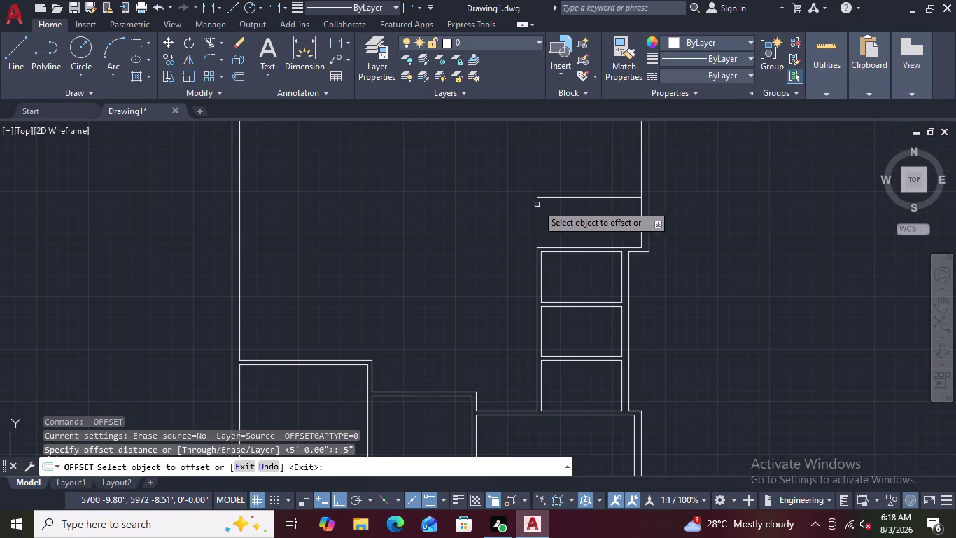
click(556, 197)
click(546, 174)
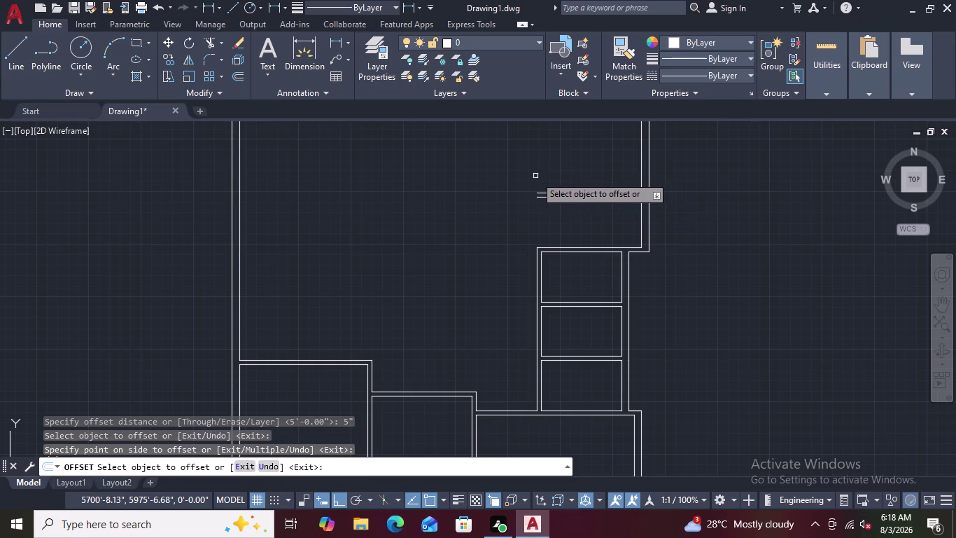
scroll(up, 3)
key(Escape)
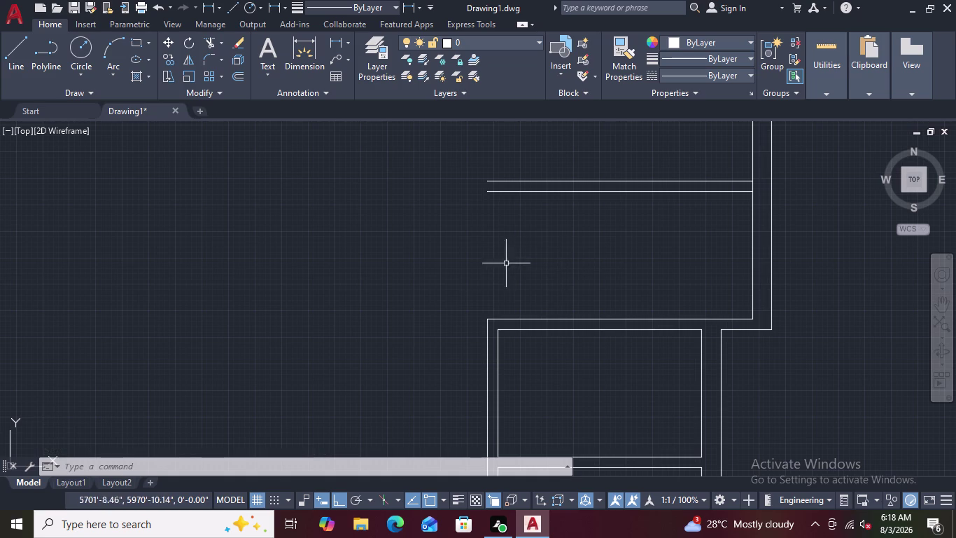
Extend the left vertical wall line up to both new wall lines.
key(e)
text(X)
key(space)
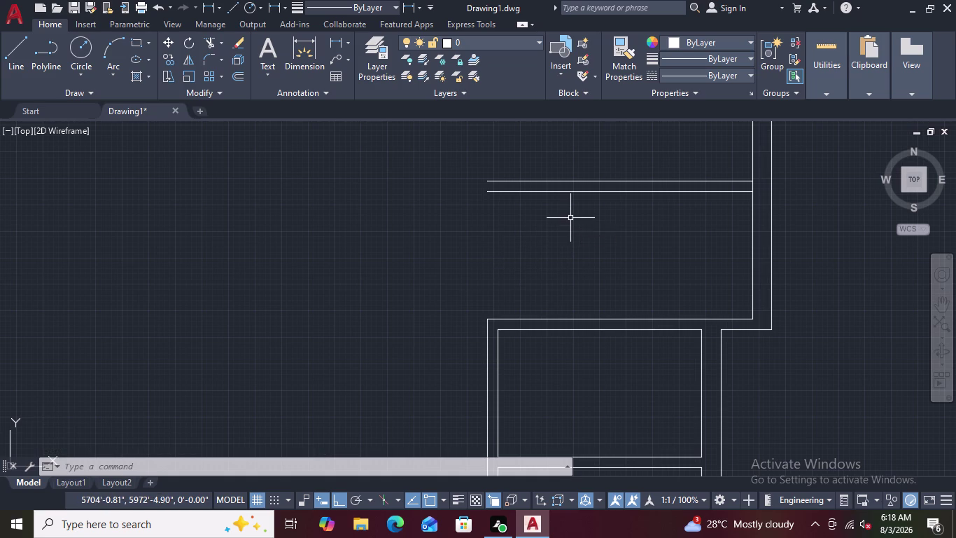
click(488, 326)
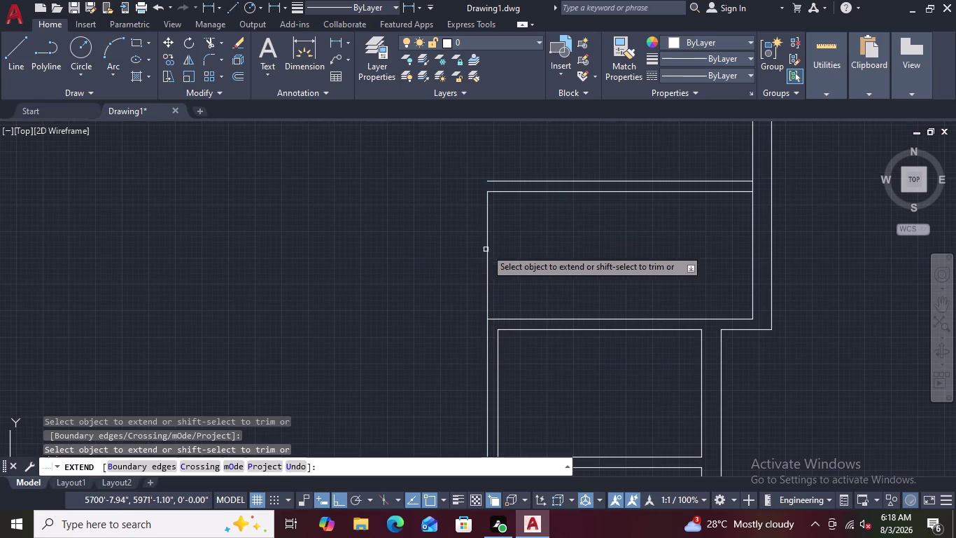
click(485, 210)
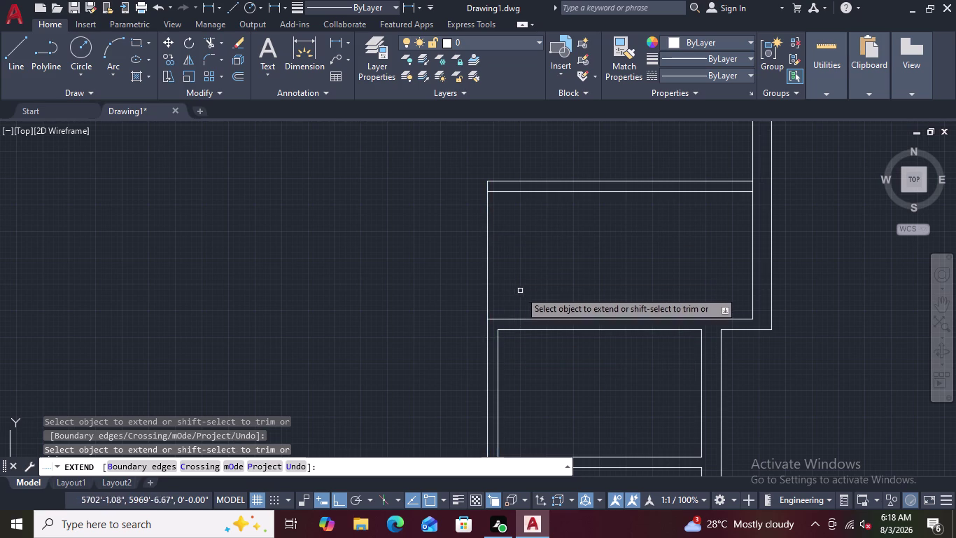
key(Escape)
text(O)
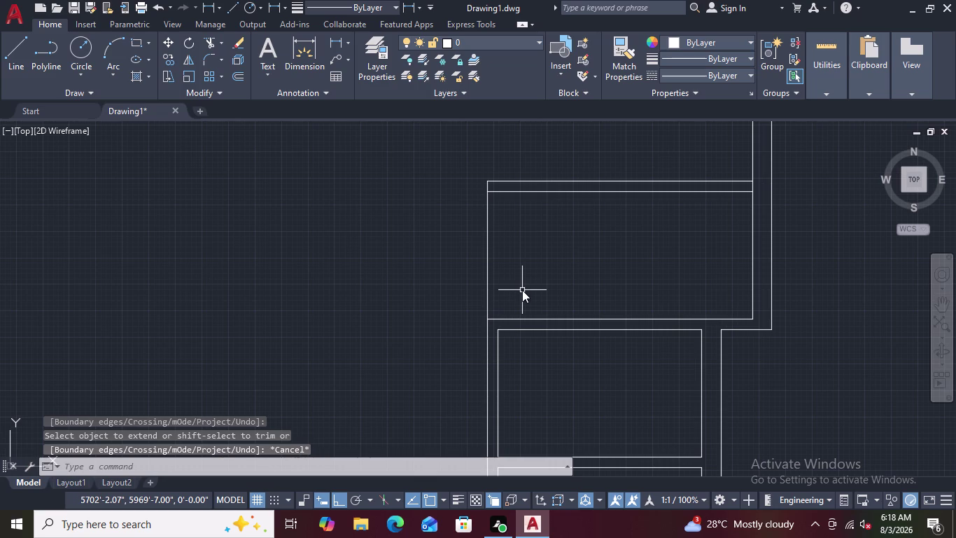
key(space)
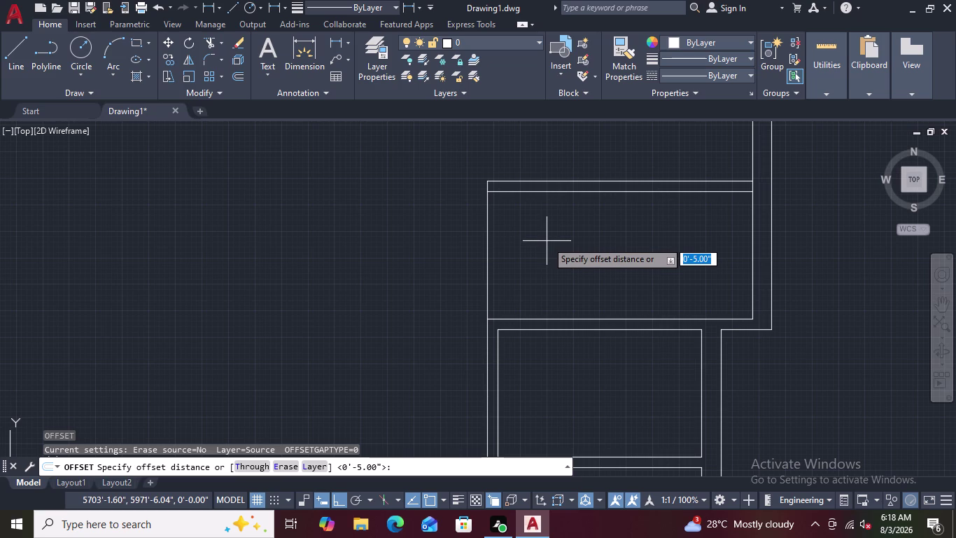
Abandon a 5" offset of the left wall line and pan to the small rooms.
key(5)
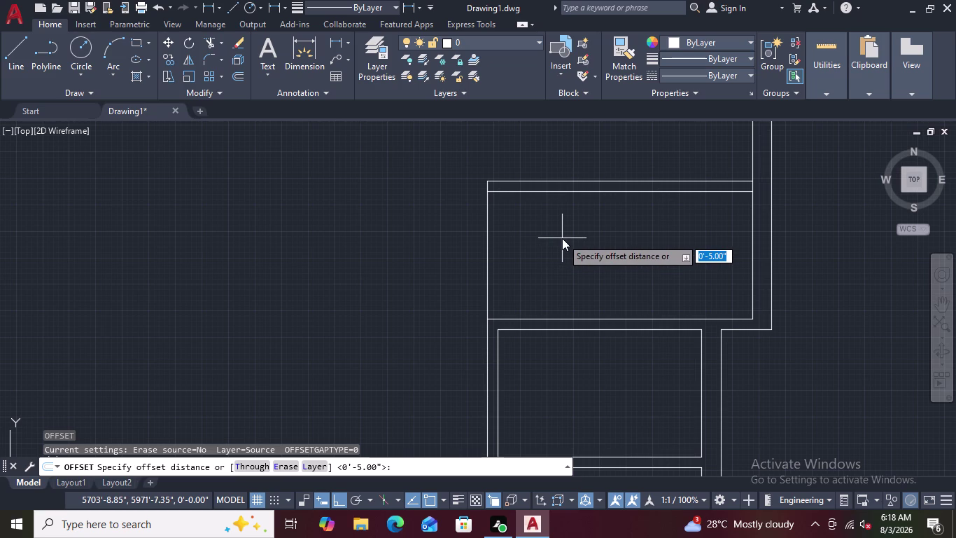
key(shift+quotedbl)
key(Return)
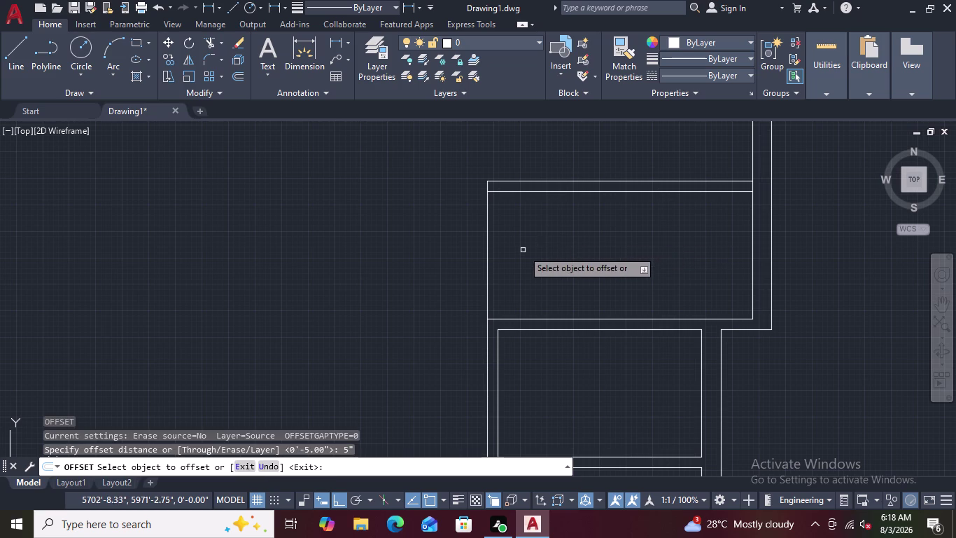
click(489, 250)
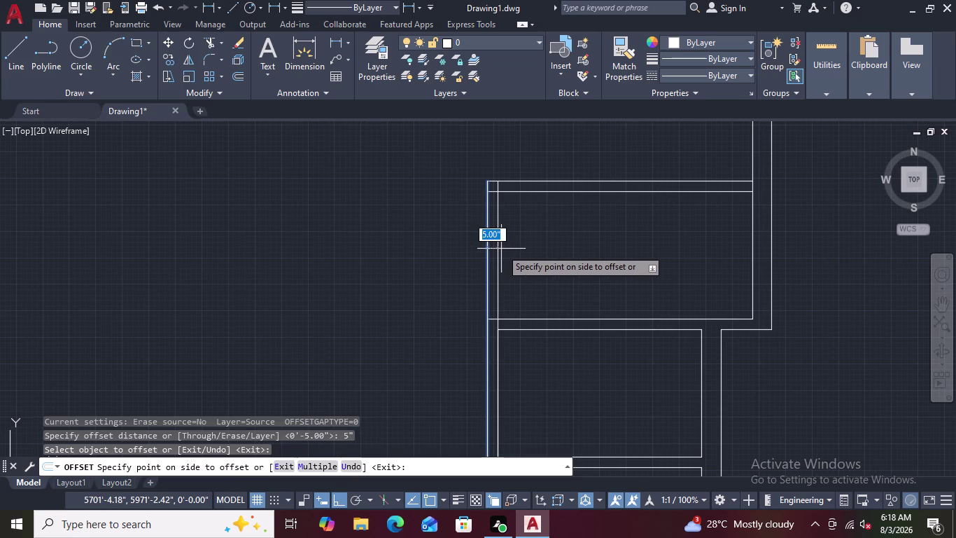
click(505, 247)
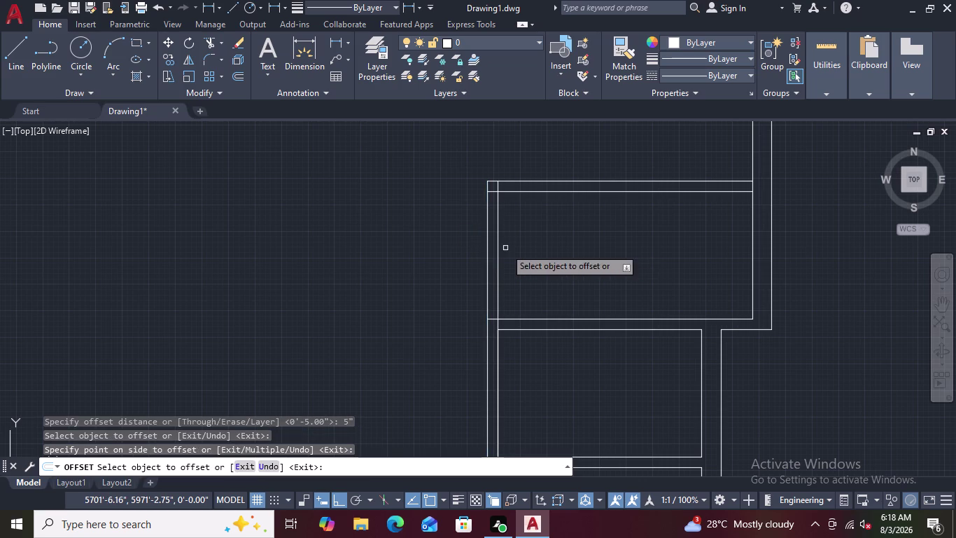
key(Escape)
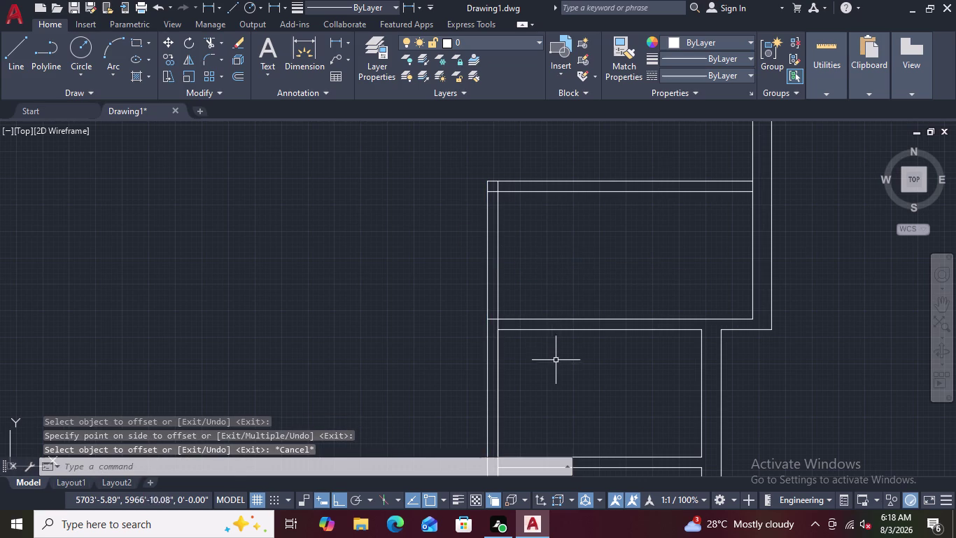
scroll(down, 3)
middle_drag(558, 373, 563, 296)
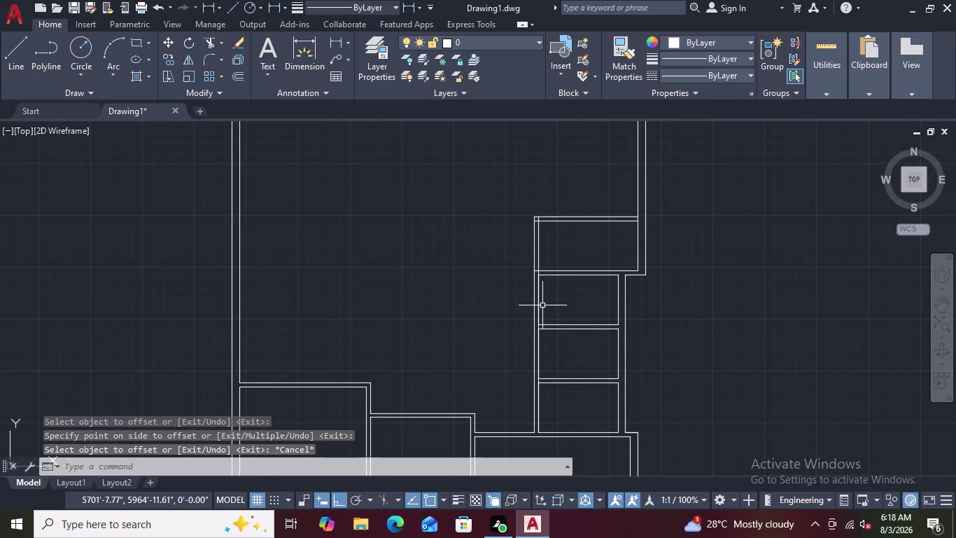
scroll(up, 3)
scroll(down, 3)
scroll(up, 3)
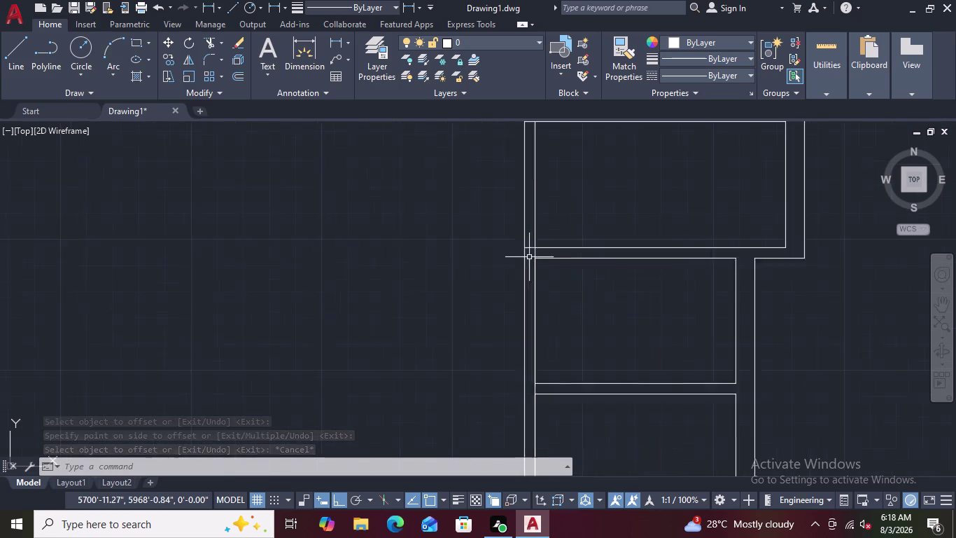
scroll(up, 3)
scroll(up, 3)
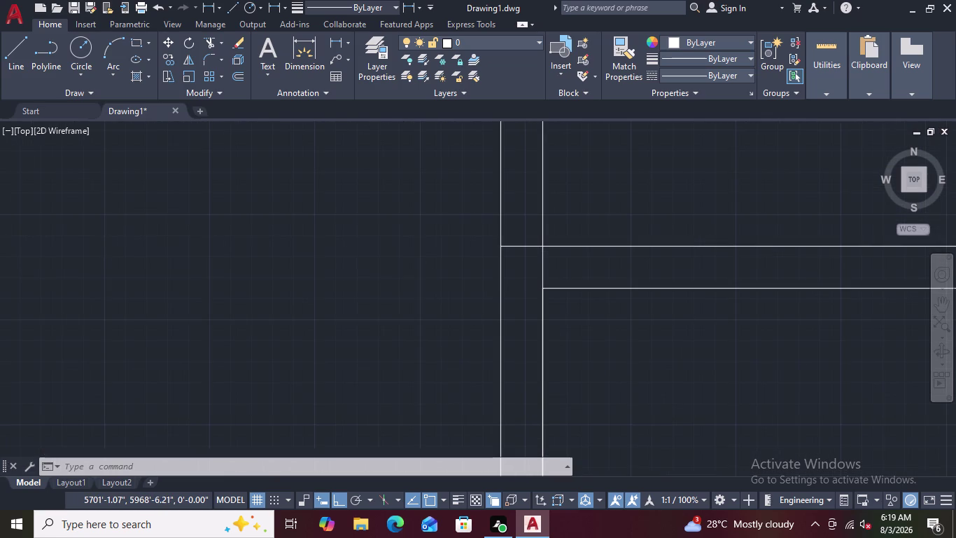
Trim the overlapping line pieces at the upper partition junction and top corner.
key(t)
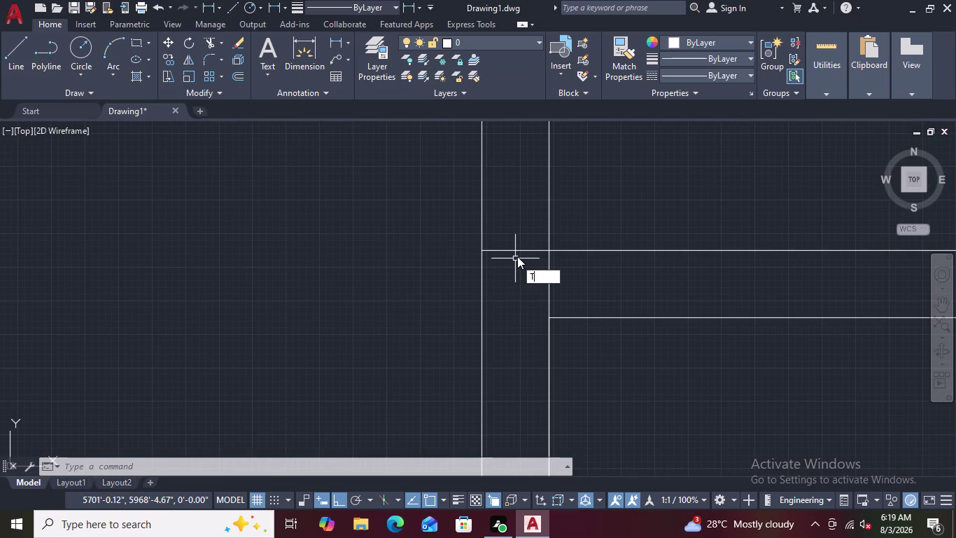
key(r)
key(space)
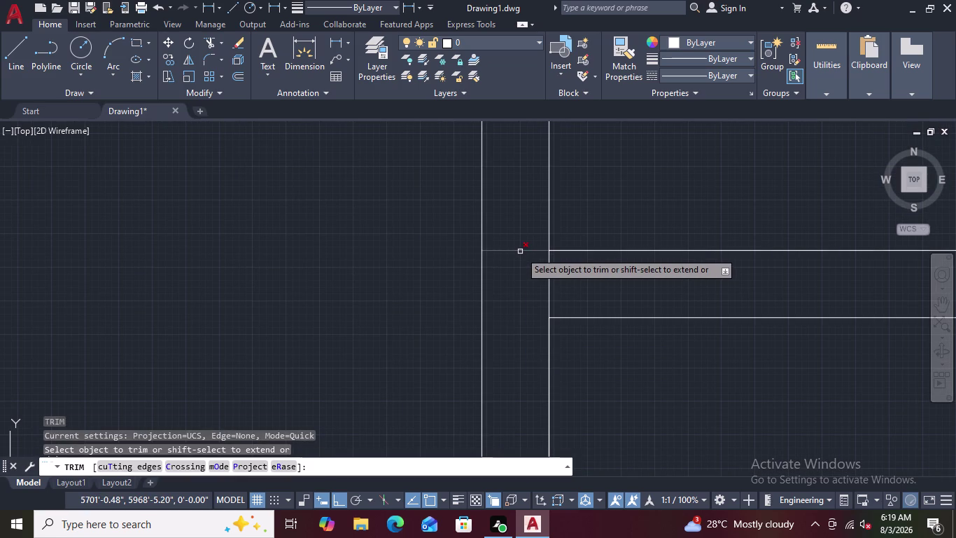
click(520, 251)
scroll(up, 3)
scroll(down, 3)
scroll(down, 3)
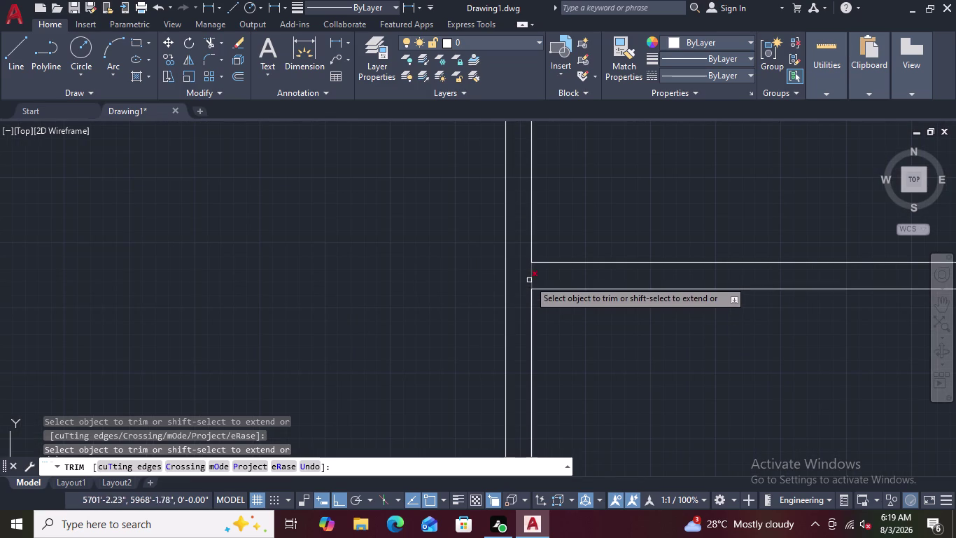
click(530, 275)
scroll(down, 3)
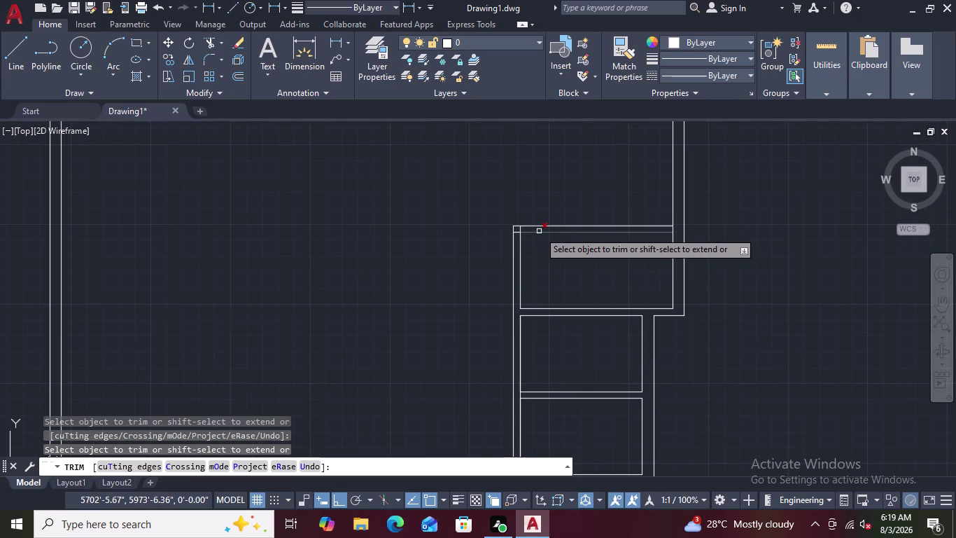
scroll(up, 3)
scroll(up, 3)
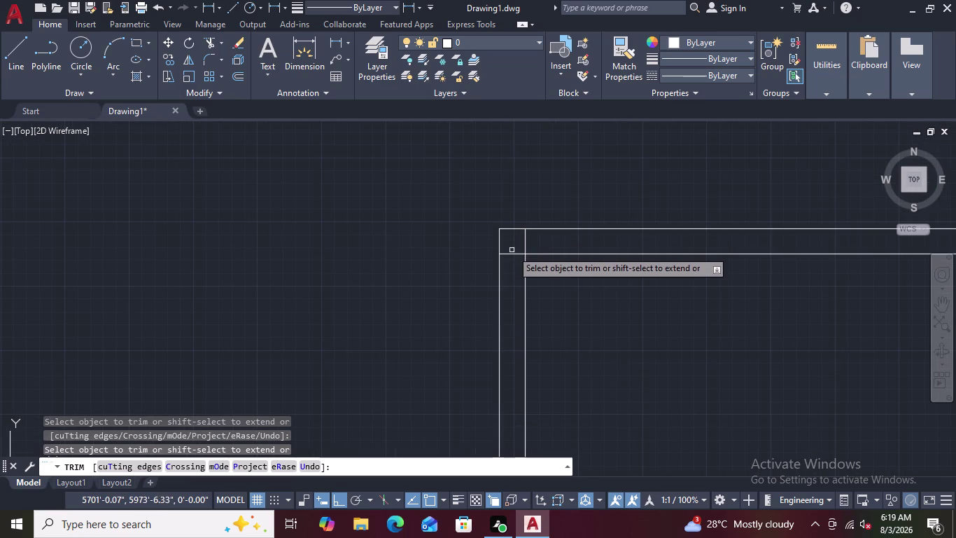
click(512, 254)
click(527, 243)
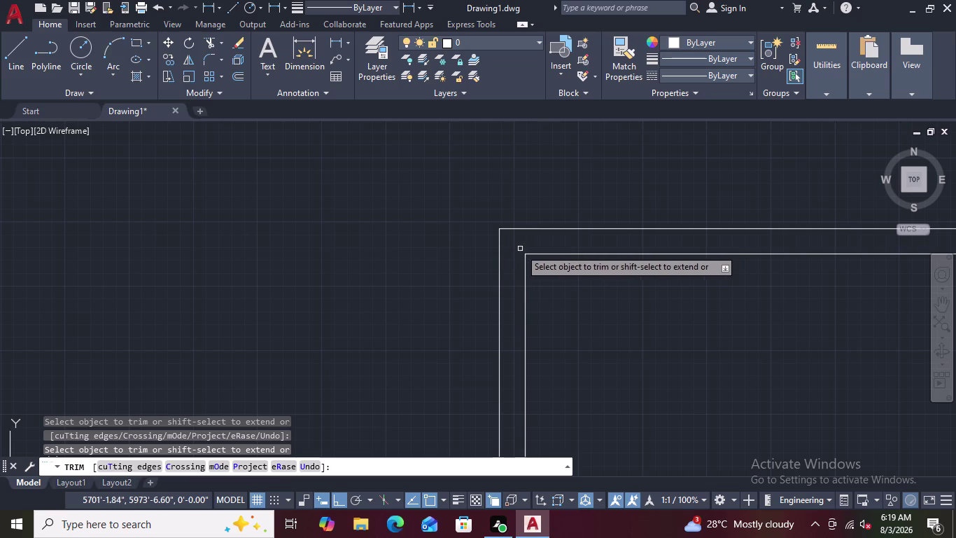
scroll(down, 3)
Trim the stray lines at the lower junction and along the left wall.
middle_drag(548, 431, 543, 321)
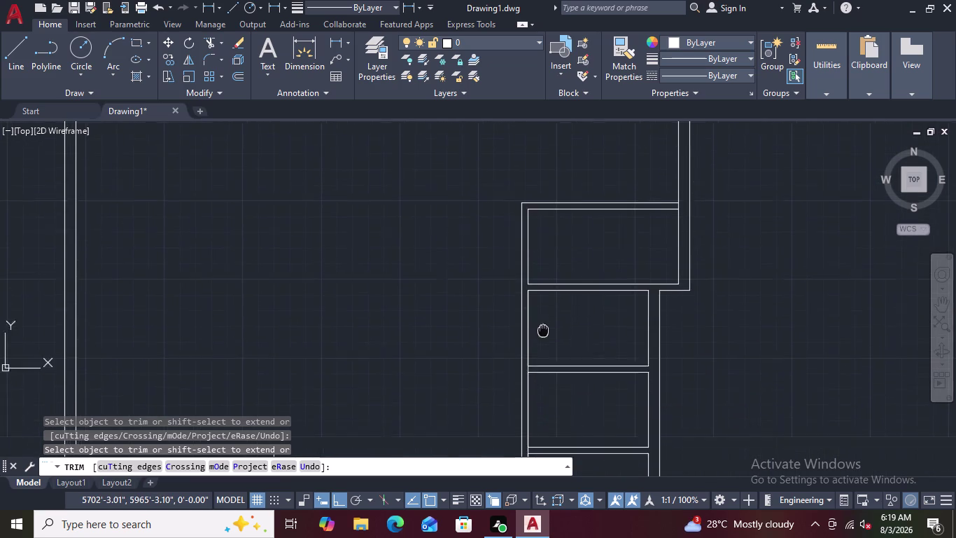
middle_drag(543, 320, 544, 315)
scroll(up, 3)
scroll(up, 3)
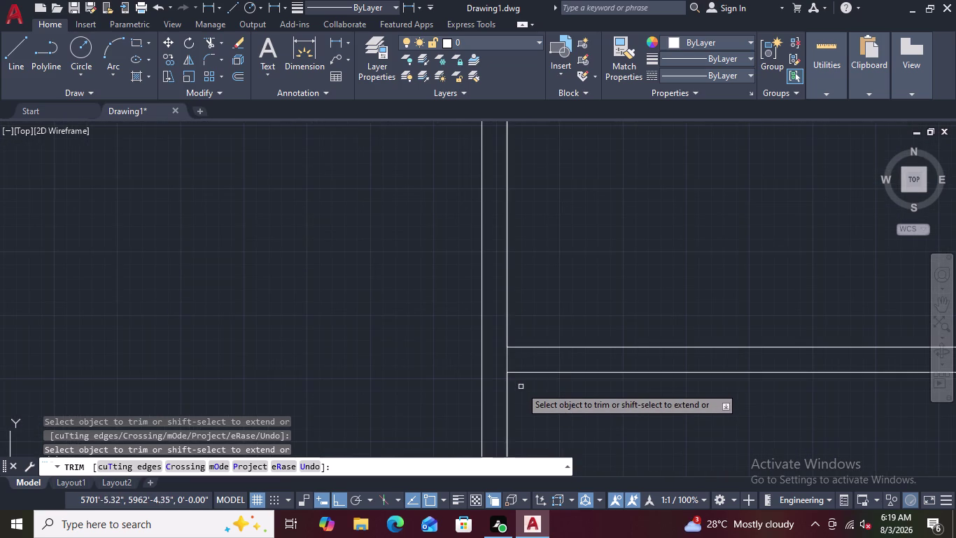
click(506, 360)
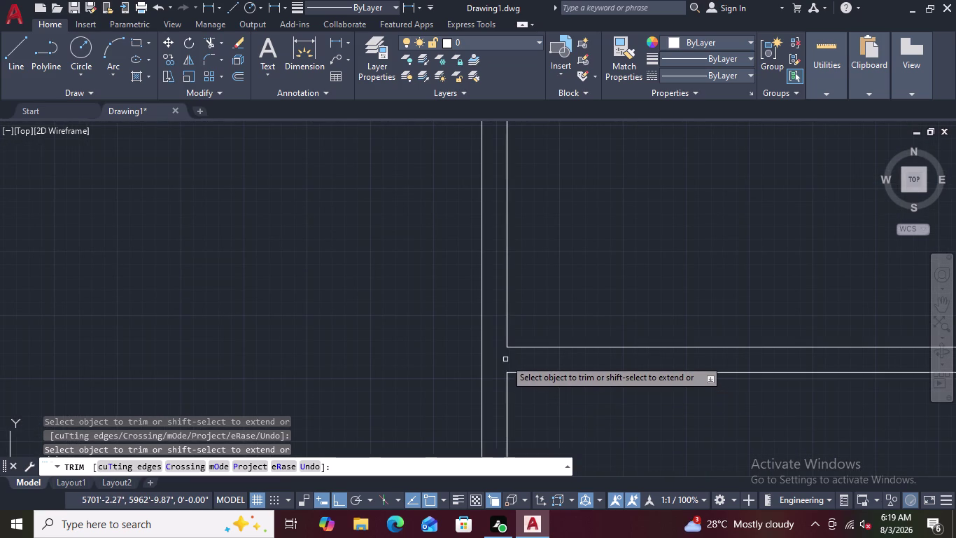
scroll(down, 3)
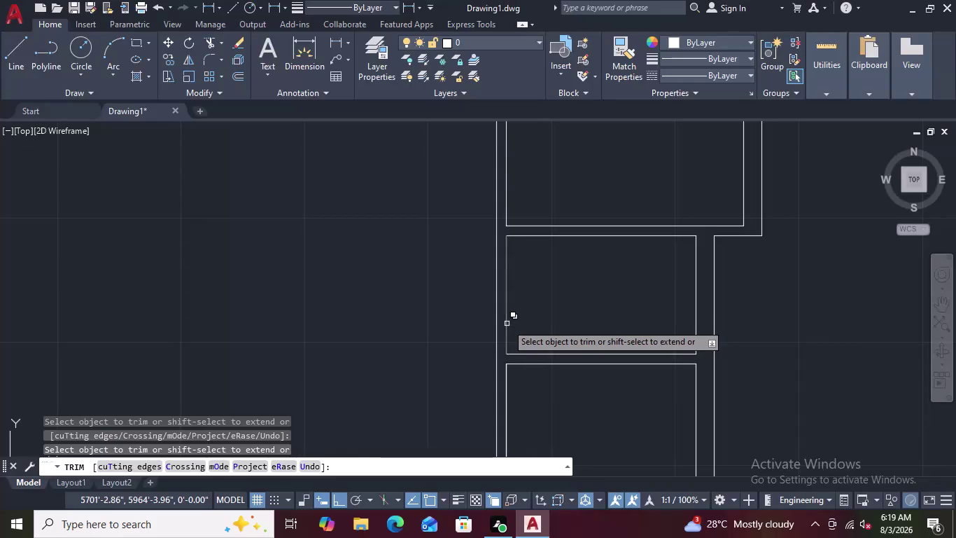
click(507, 323)
click(543, 372)
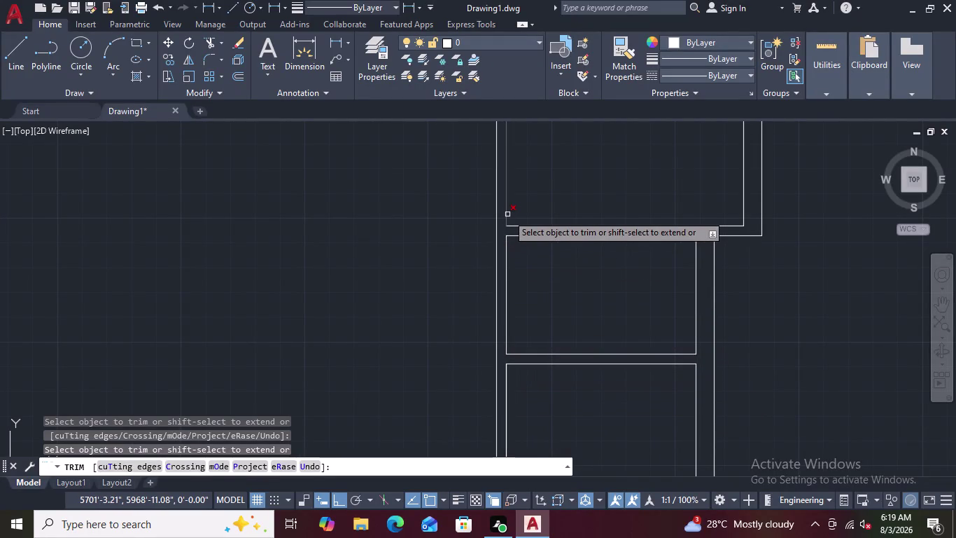
key(Escape)
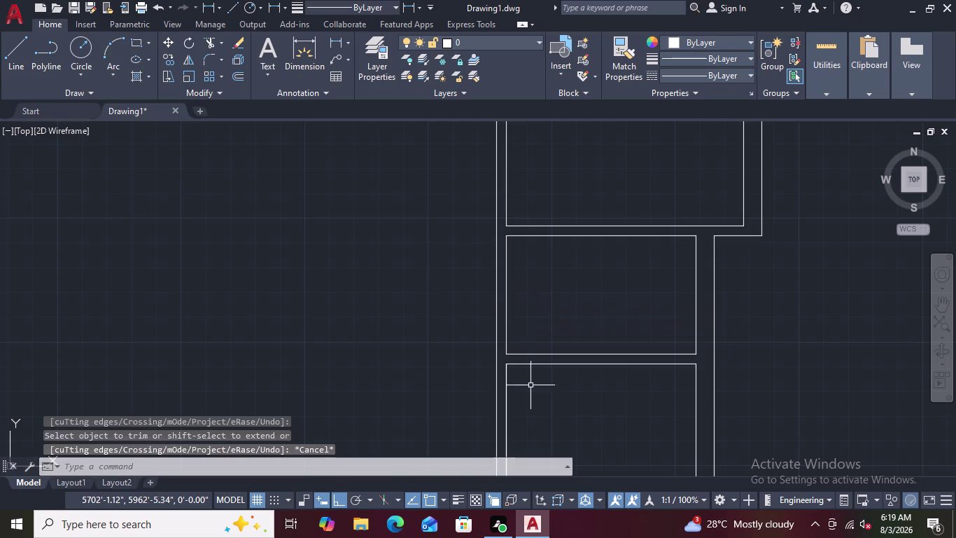
Fence-trim the crossing lines at the next partition junction.
scroll(down, 3)
middle_drag(539, 434, 542, 264)
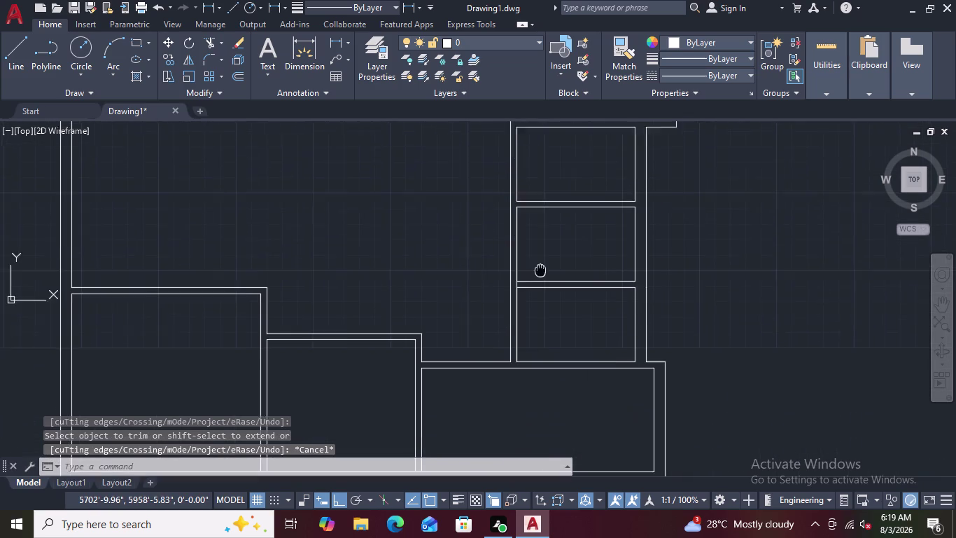
middle_drag(541, 264, 545, 254)
scroll(up, 3)
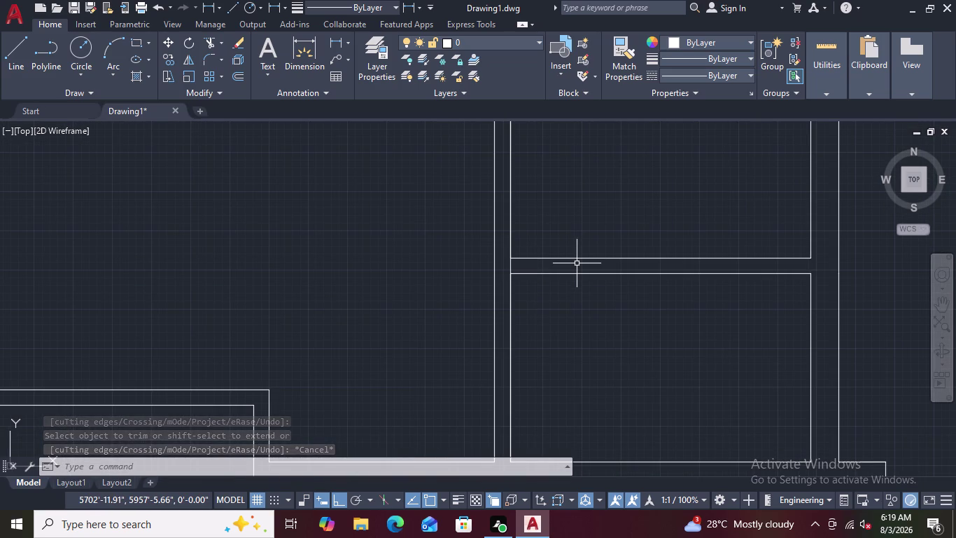
key(t)
text(R)
key(space)
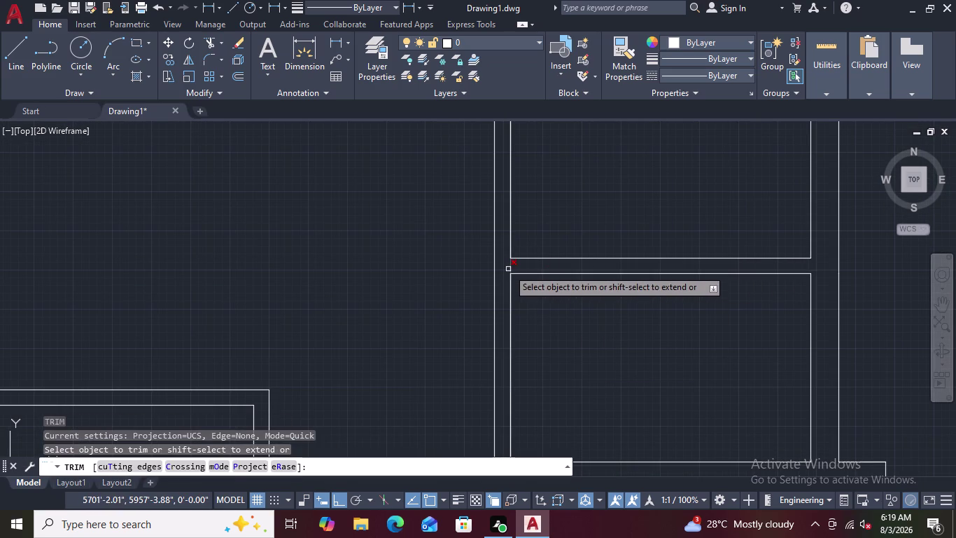
click(507, 268)
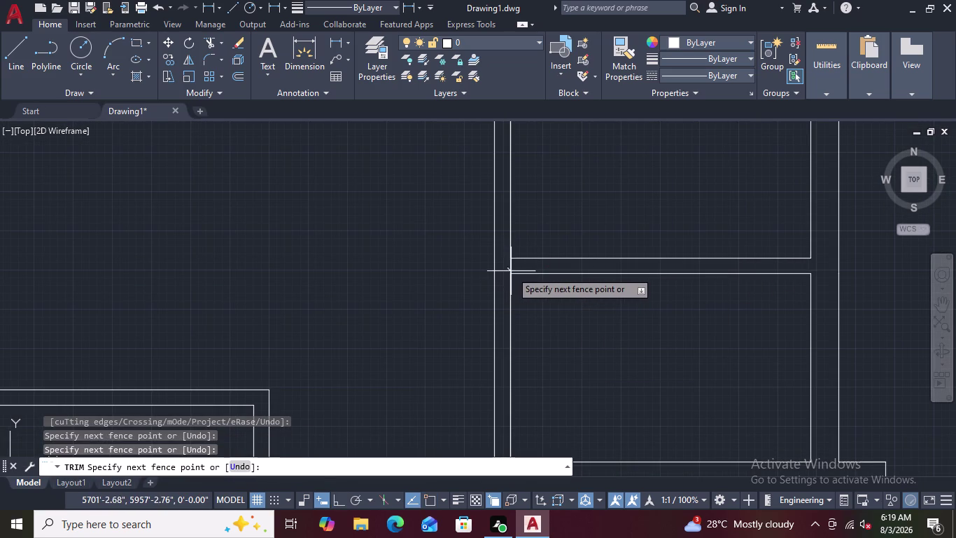
click(511, 266)
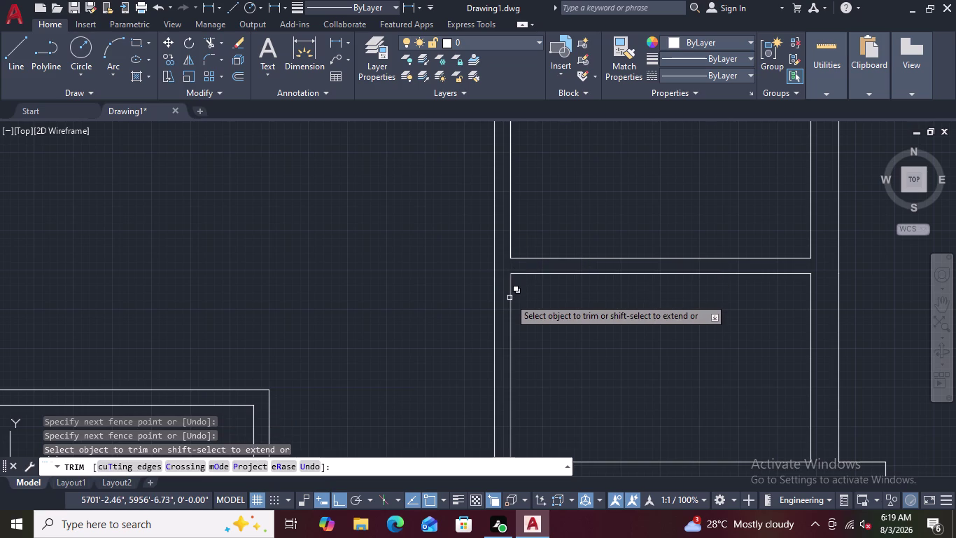
key(Escape)
key(Escape)
key(Escape)
scroll(down, 3)
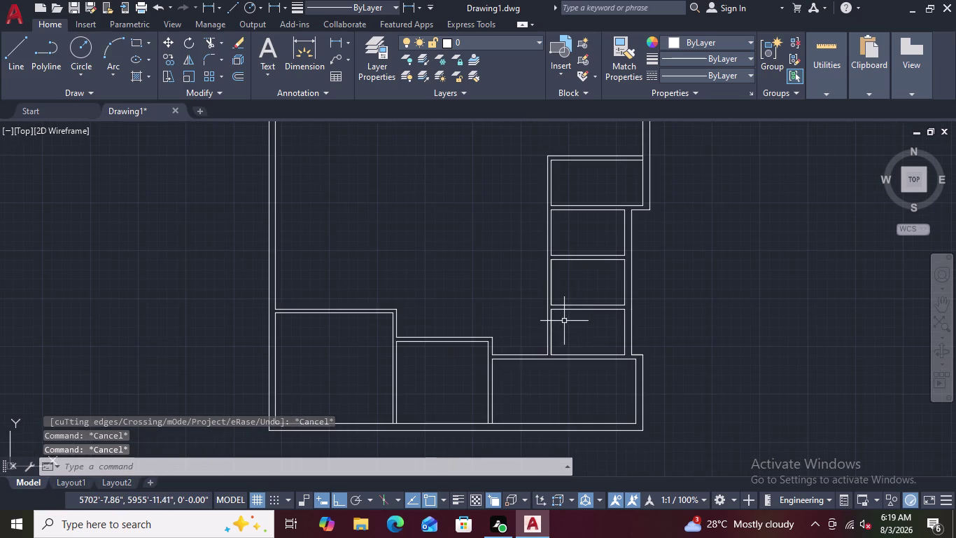
Zoom around the left room's right wall and the four stacked small rooms.
scroll(down, 3)
scroll(up, 3)
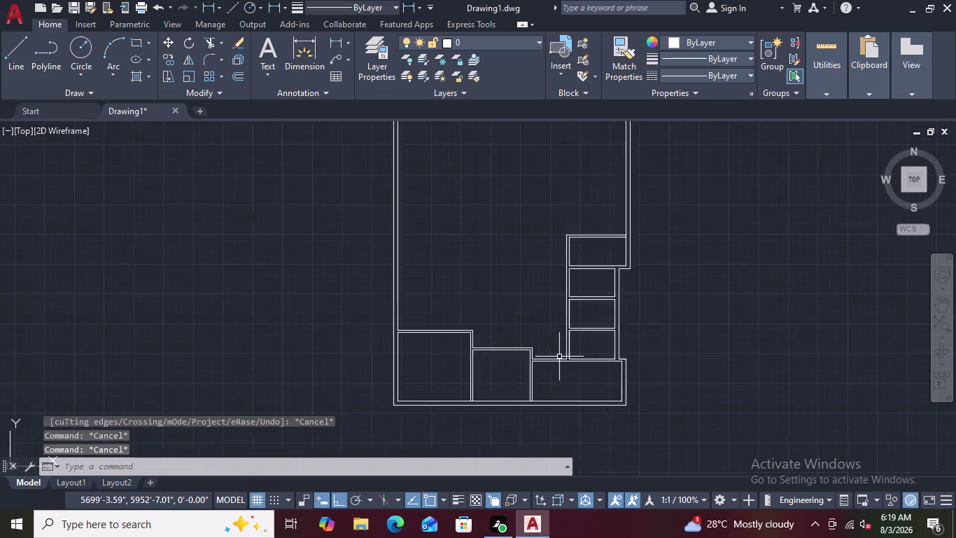
scroll(up, 3)
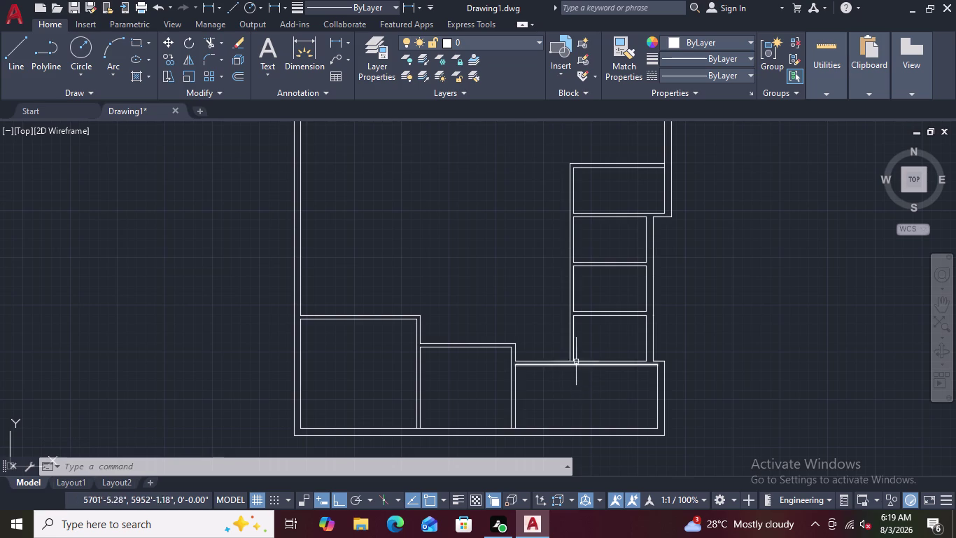
scroll(down, 3)
scroll(up, 3)
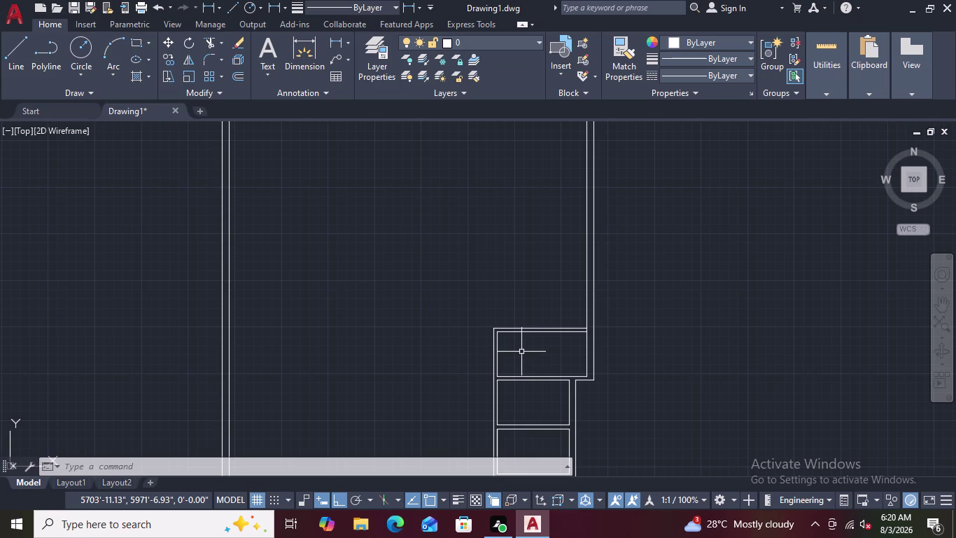
scroll(down, 3)
scroll(up, 3)
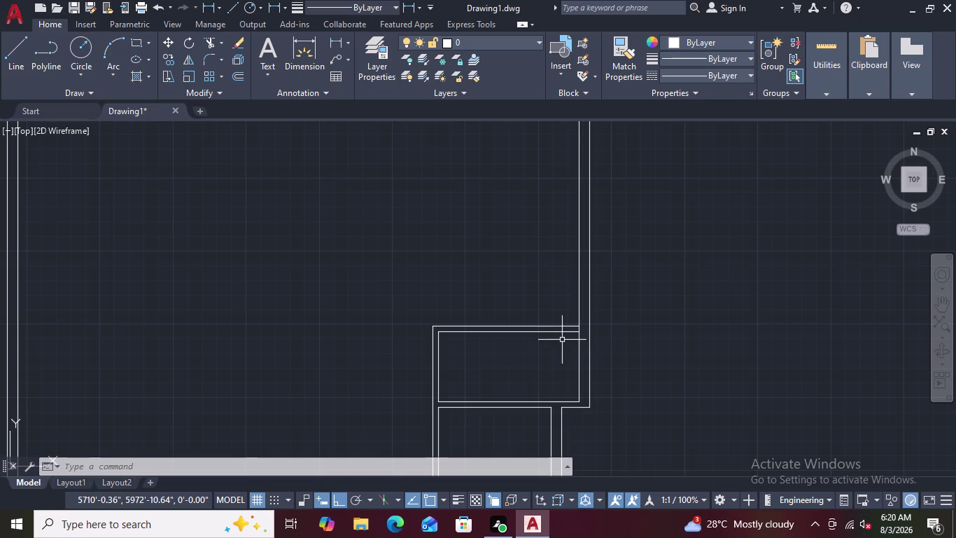
scroll(down, 3)
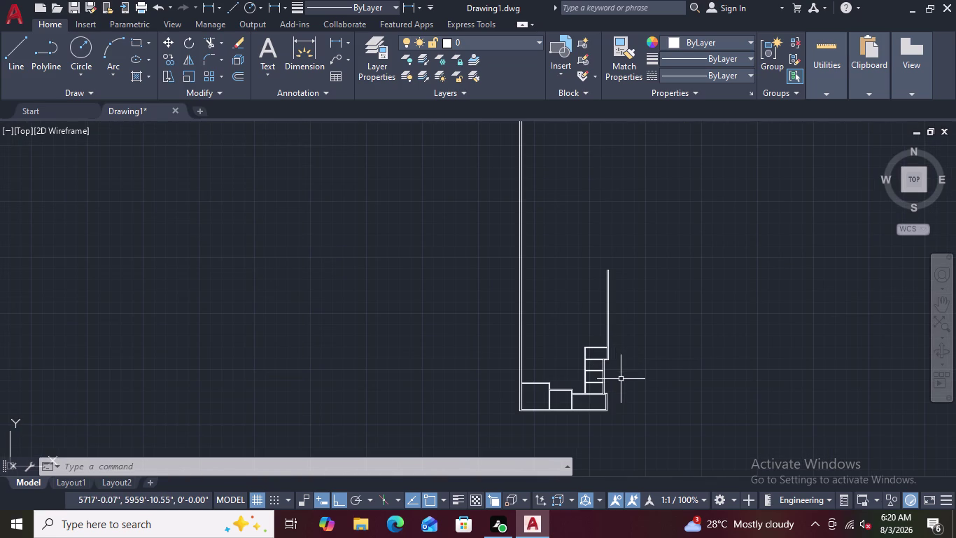
scroll(up, 3)
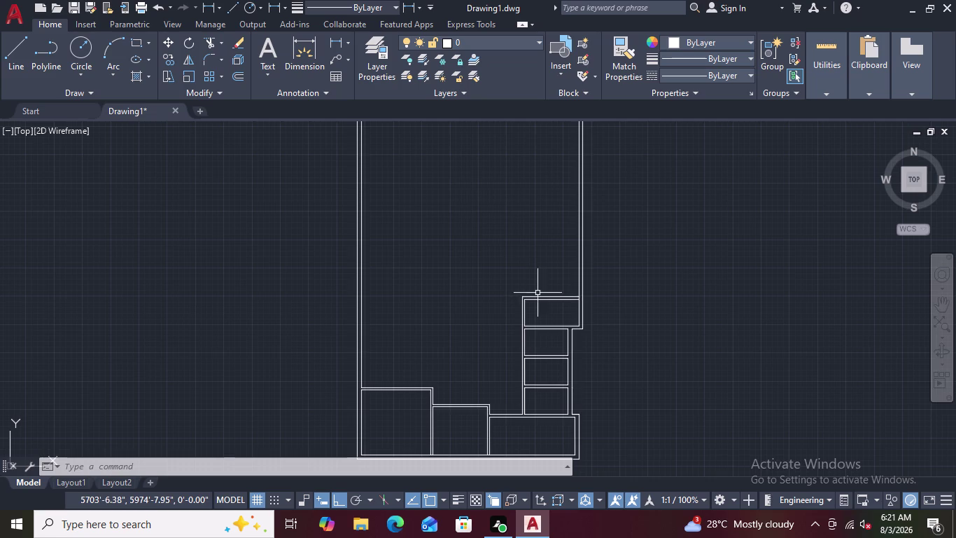
scroll(up, 3)
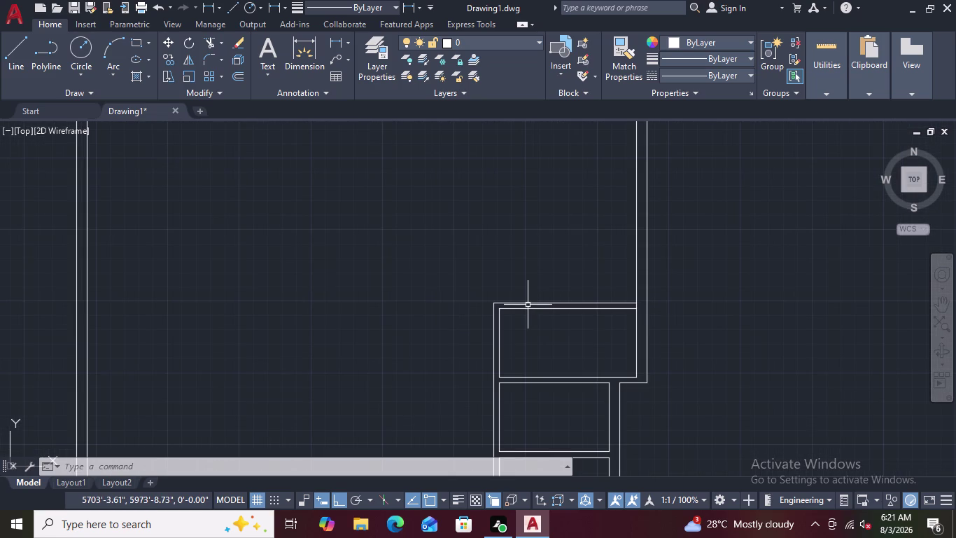
scroll(up, 3)
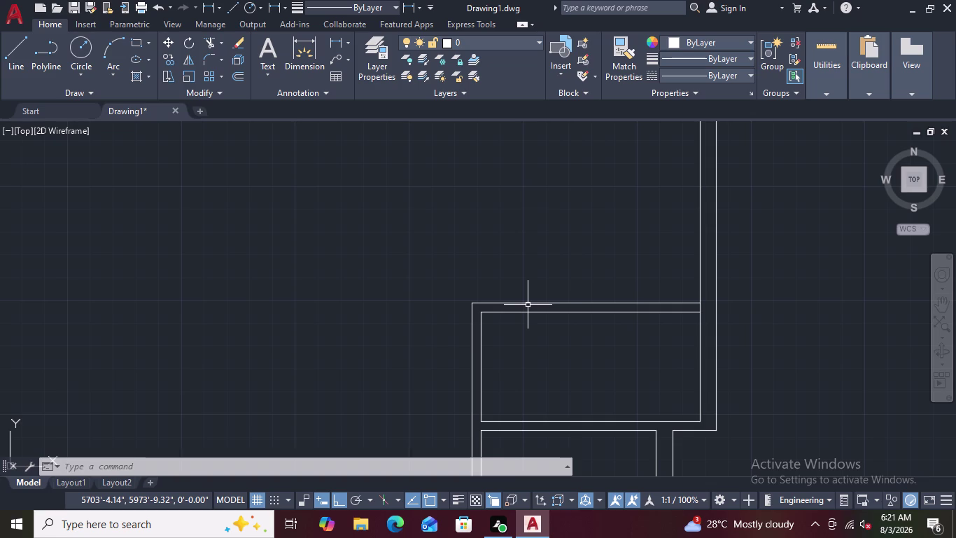
scroll(down, 3)
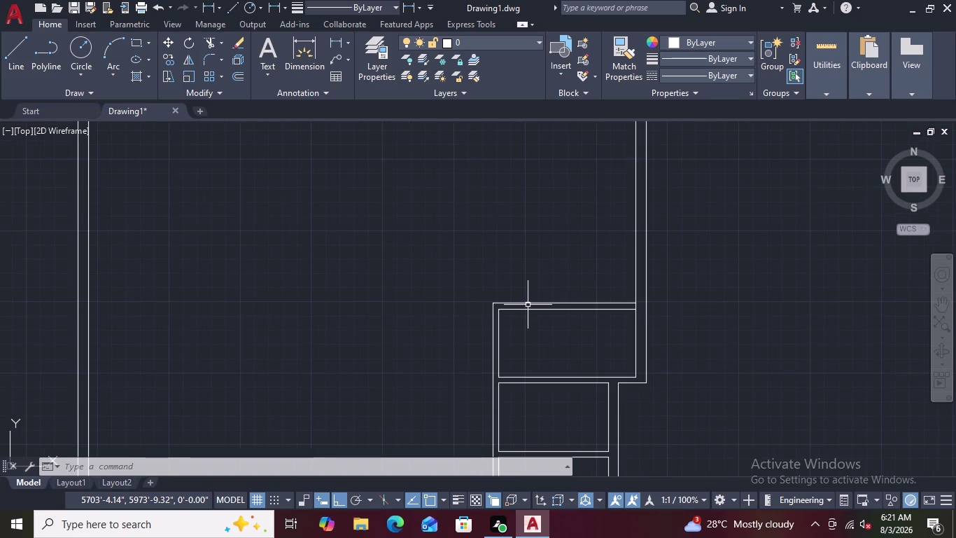
scroll(down, 3)
scroll(down, 3)
scroll(up, 3)
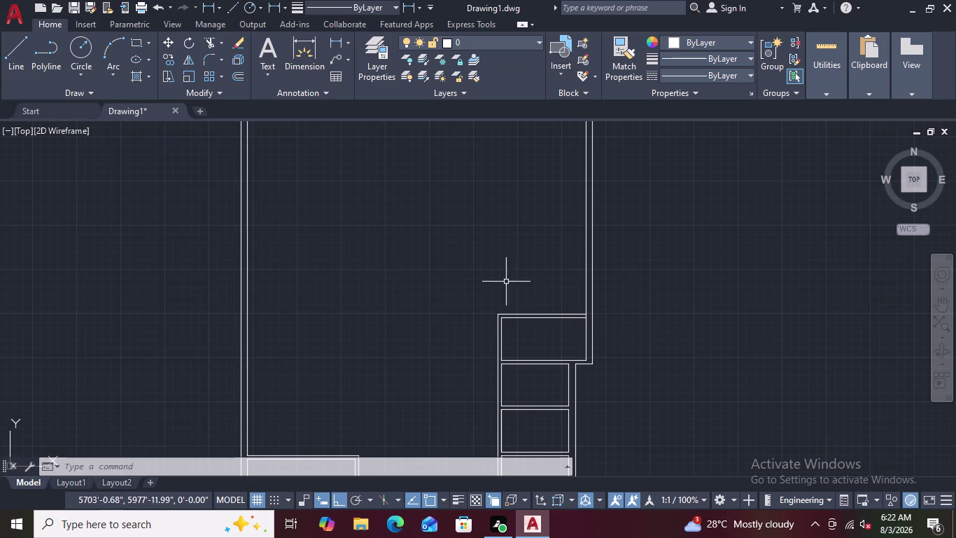
Offset the left room's inner right wall 12' inward to create a vertical partition line.
key(o)
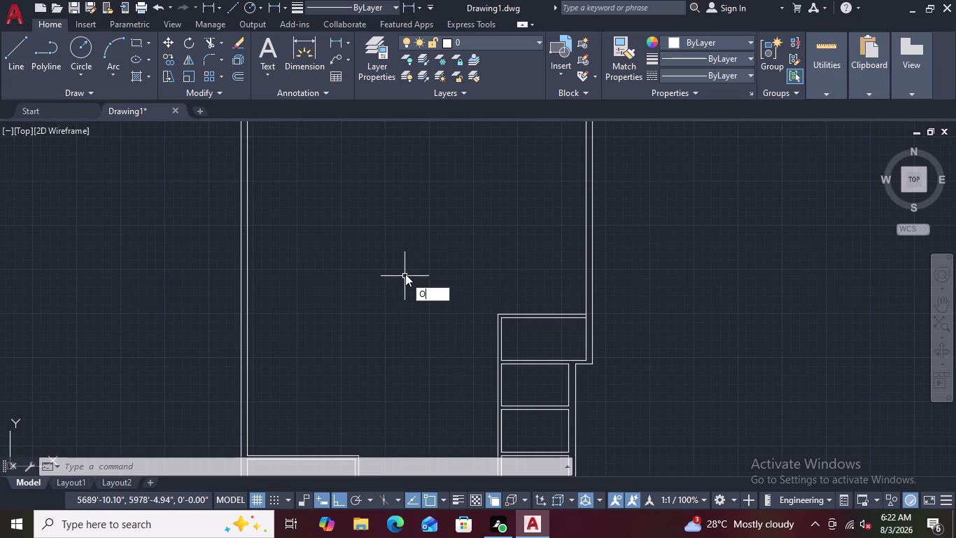
key(space)
key(1)
key(2)
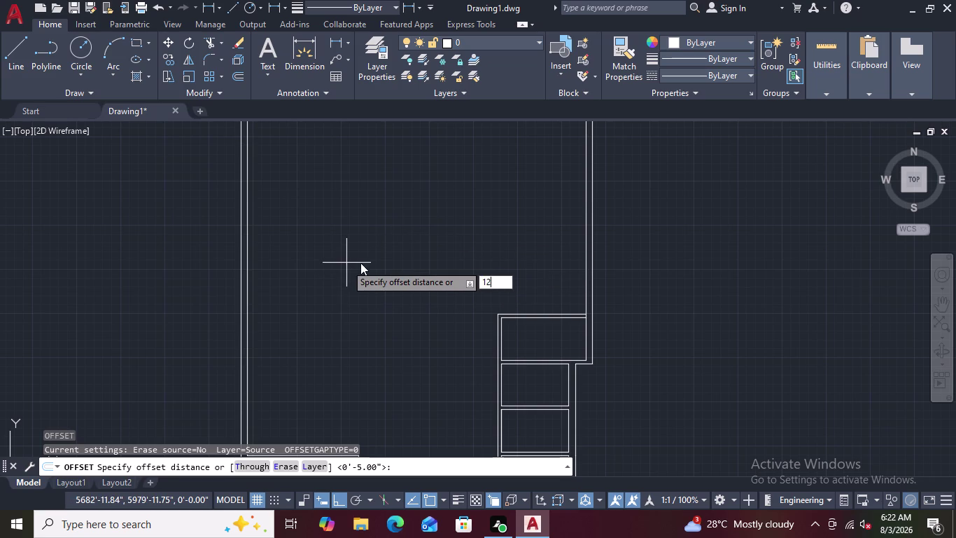
key(apostrophe)
key(Return)
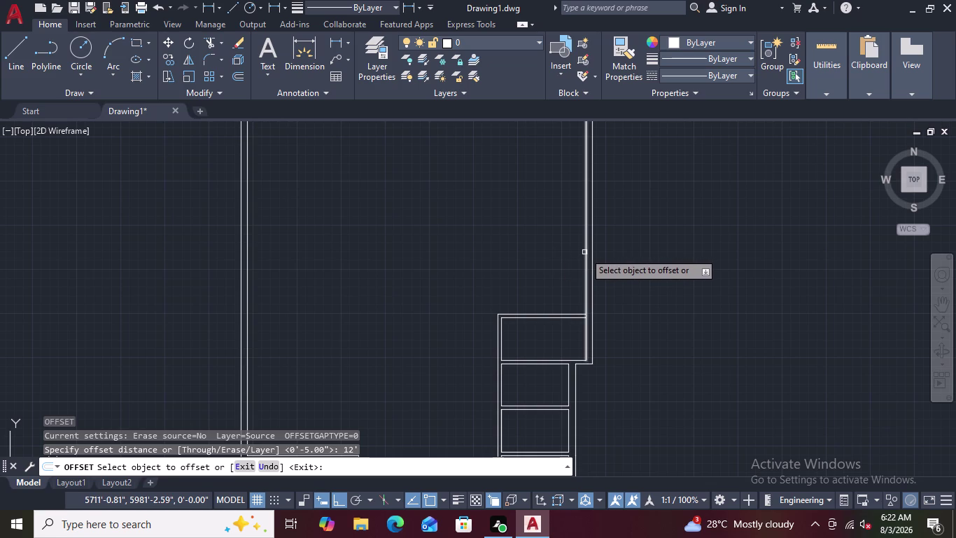
click(584, 252)
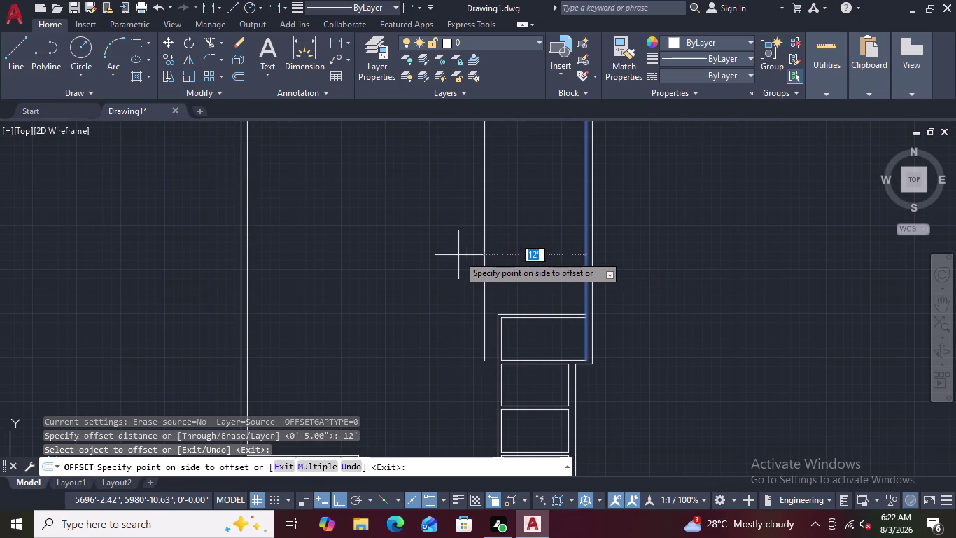
click(459, 255)
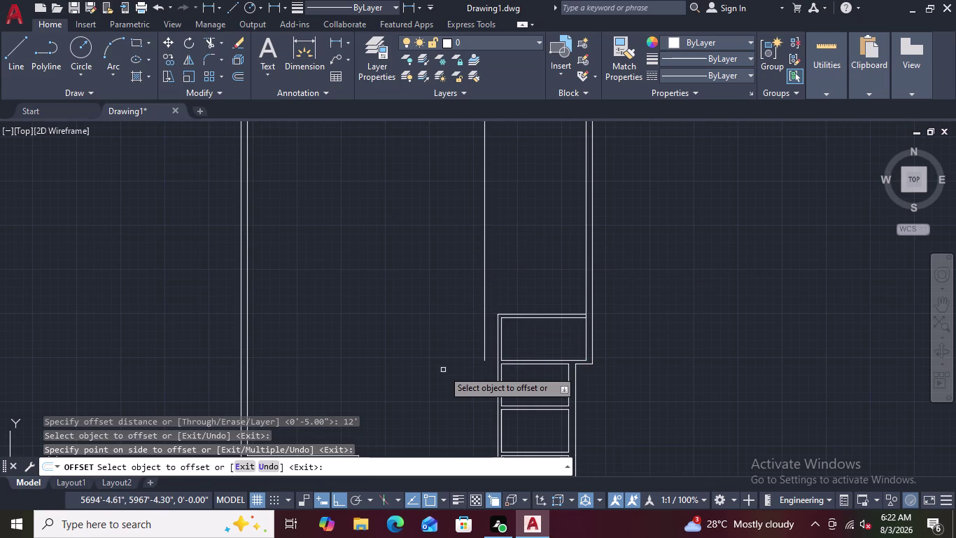
scroll(up, 3)
key(Escape)
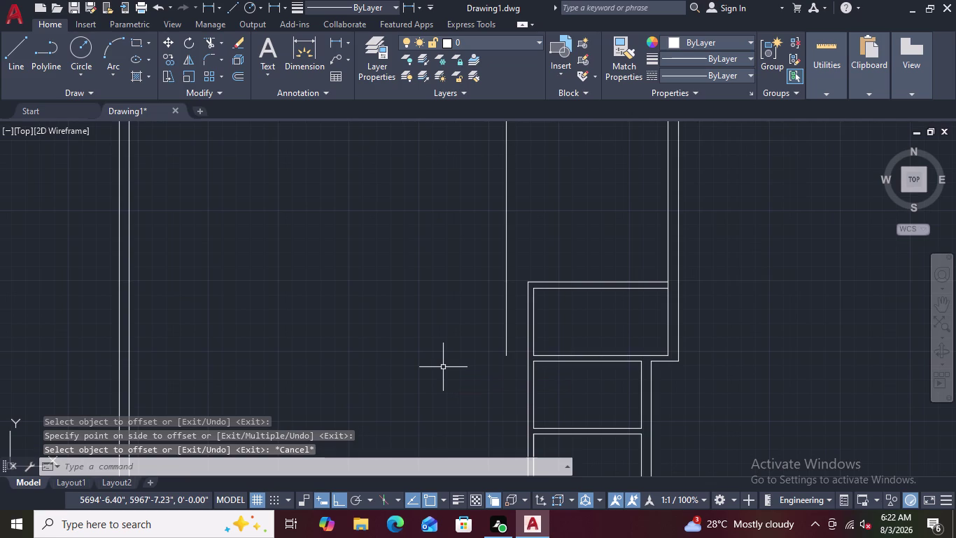
text(EX)
key(space)
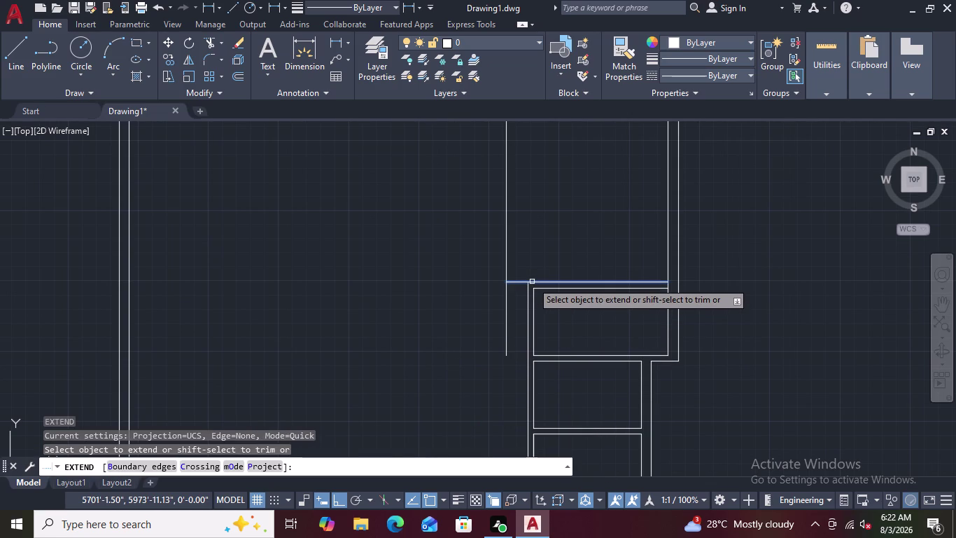
Extend the small rooms' top edge to the partition, then trim the partition's lower stub.
click(532, 281)
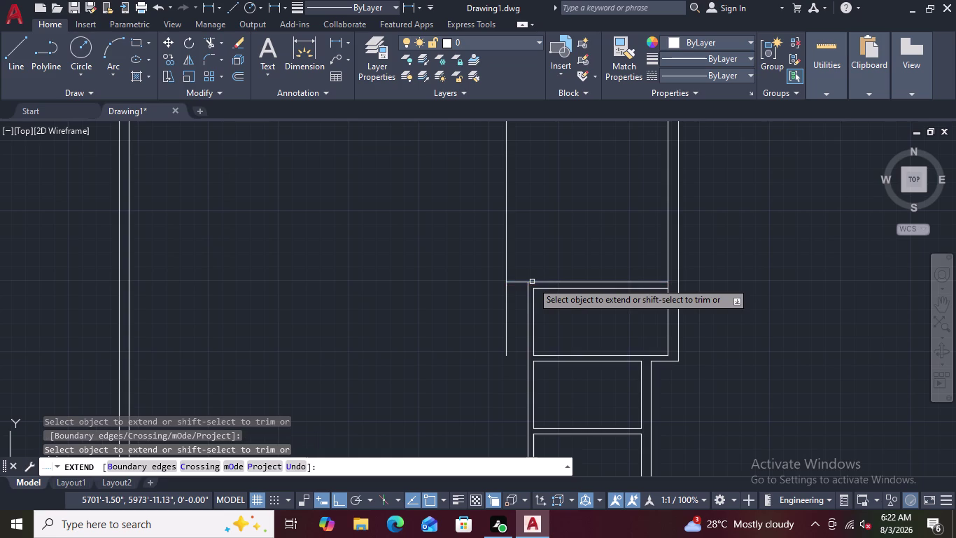
key(Escape)
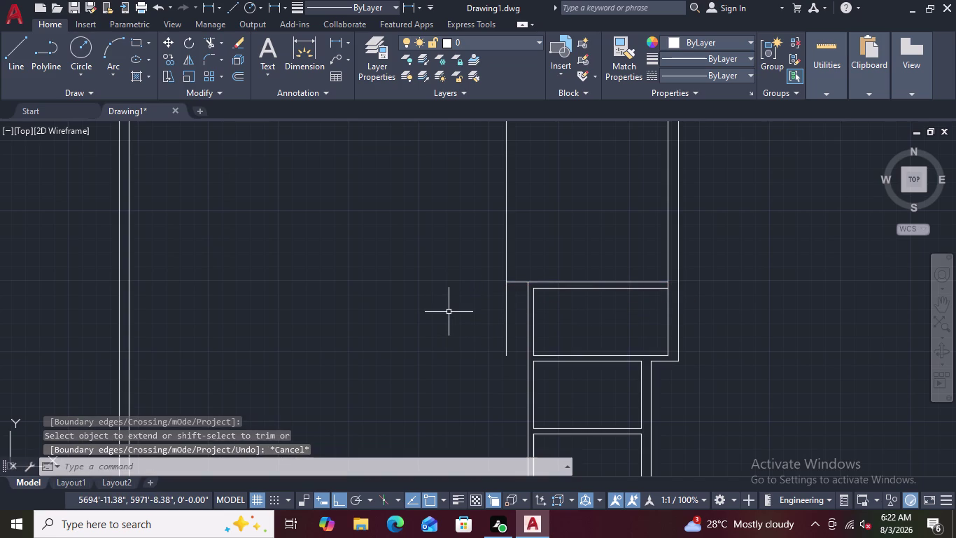
text(TR)
key(space)
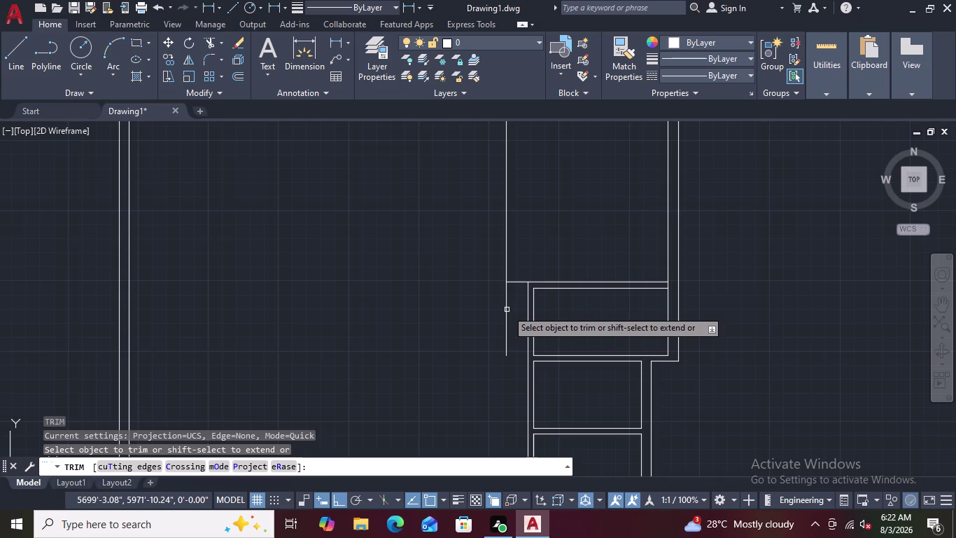
click(506, 309)
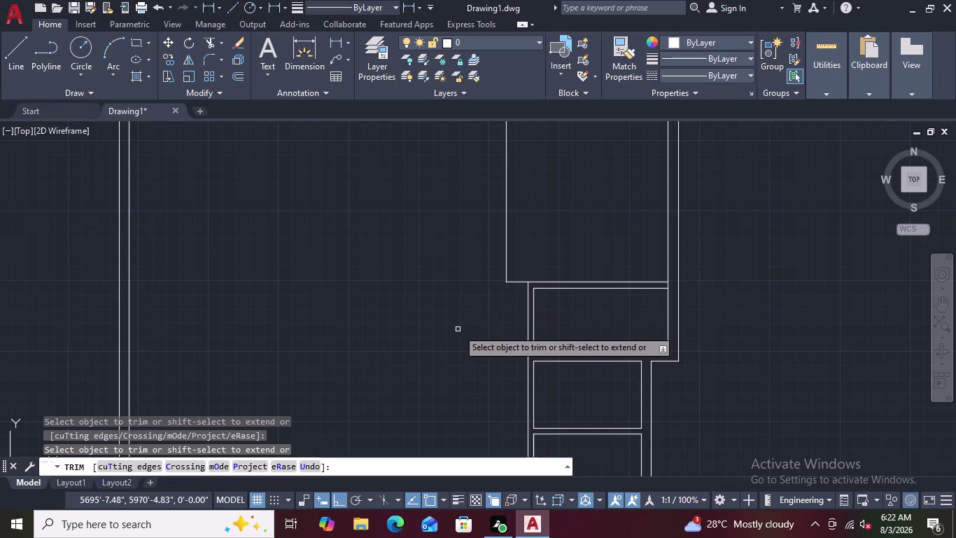
scroll(down, 3)
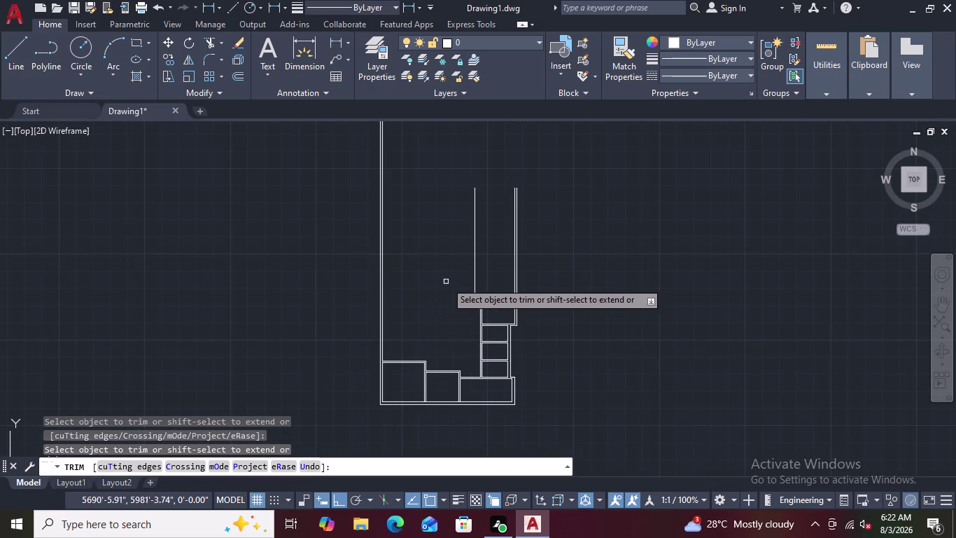
scroll(up, 3)
scroll(down, 3)
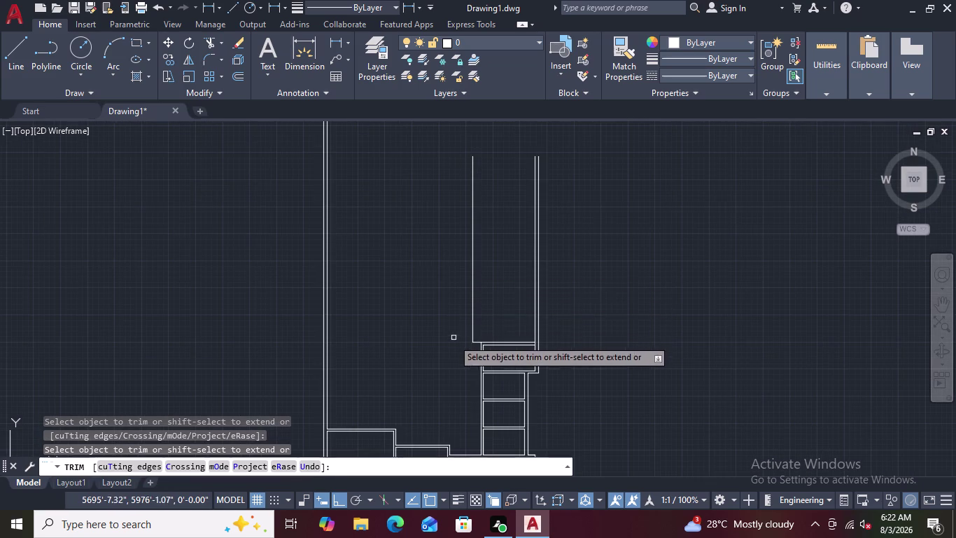
scroll(up, 3)
key(Escape)
key(Escape)
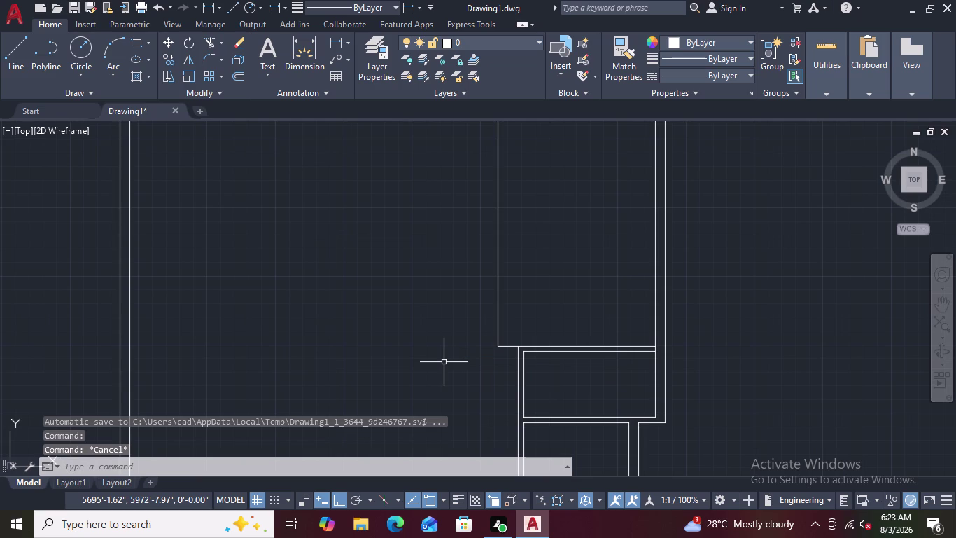
scroll(up, 3)
scroll(down, 3)
scroll(up, 3)
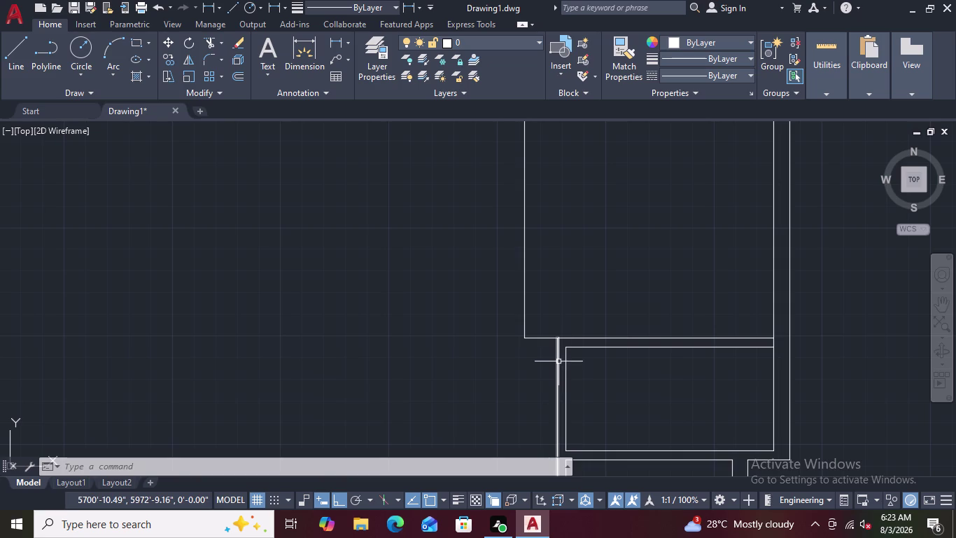
scroll(down, 3)
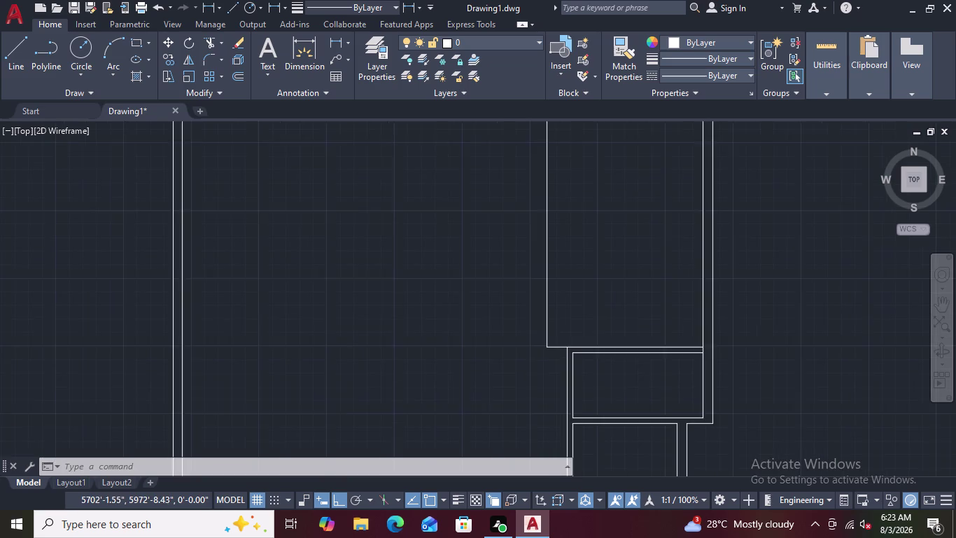
scroll(down, 3)
middle_drag(599, 434, 601, 341)
scroll(up, 3)
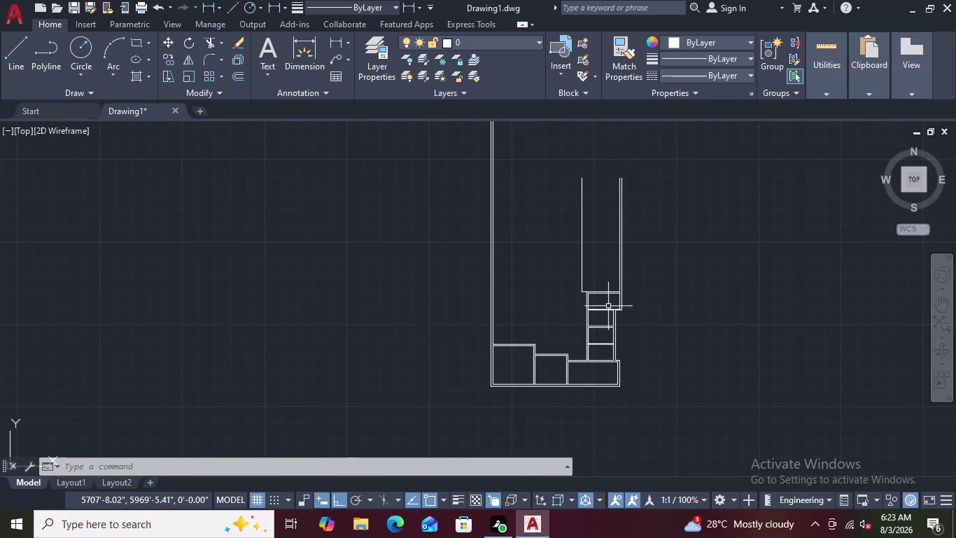
scroll(up, 3)
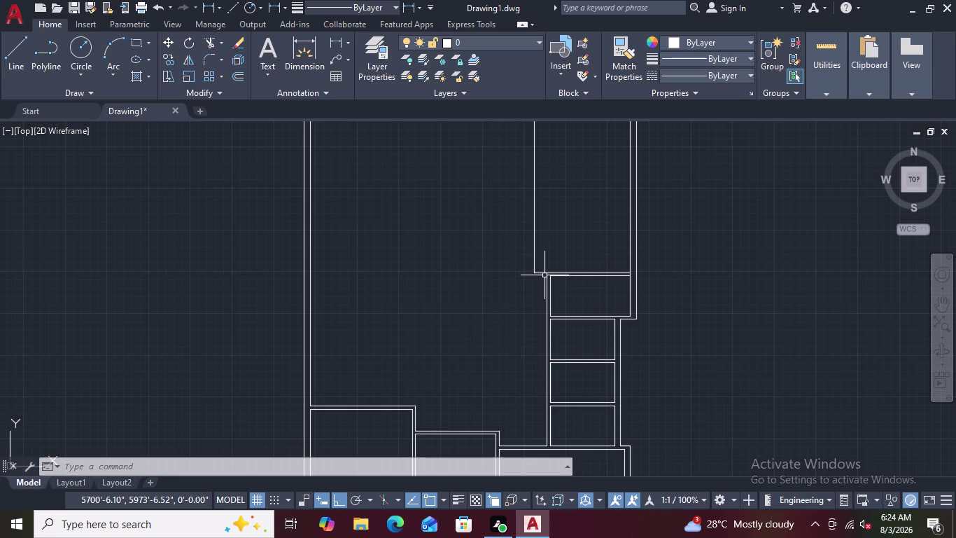
scroll(up, 3)
scroll(down, 3)
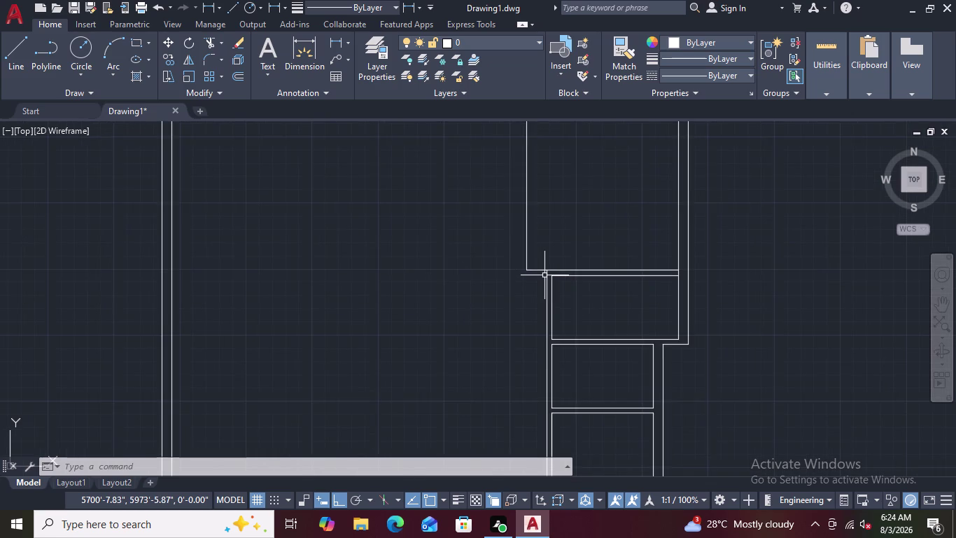
scroll(down, 3)
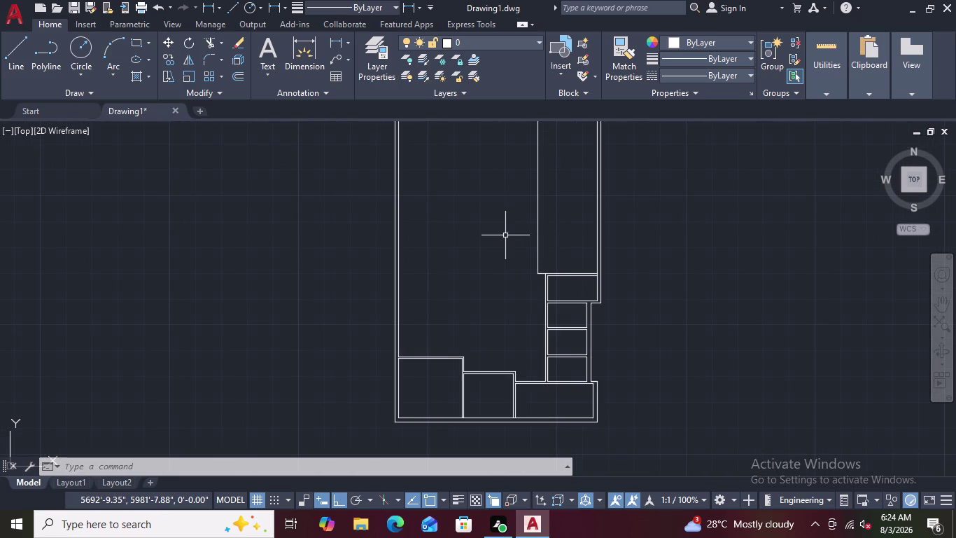
key(o)
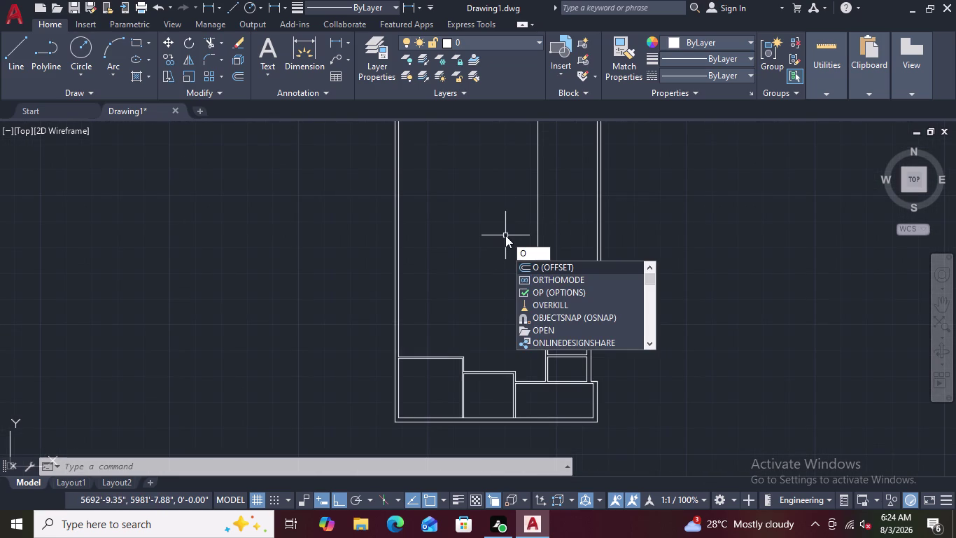
Offset the vertical partition line 5" to its left, doubling the wall.
key(Return)
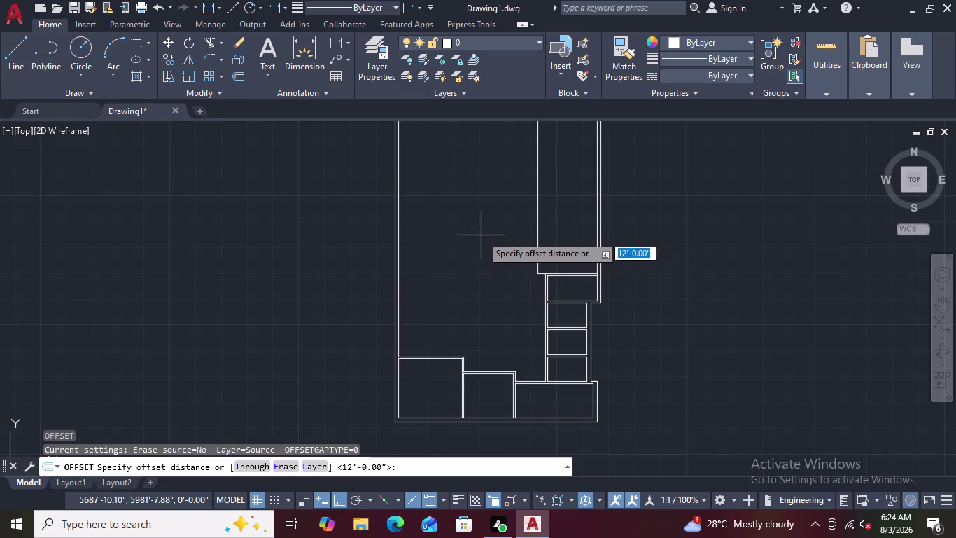
key(5)
key(shift+quotedbl)
key(Return)
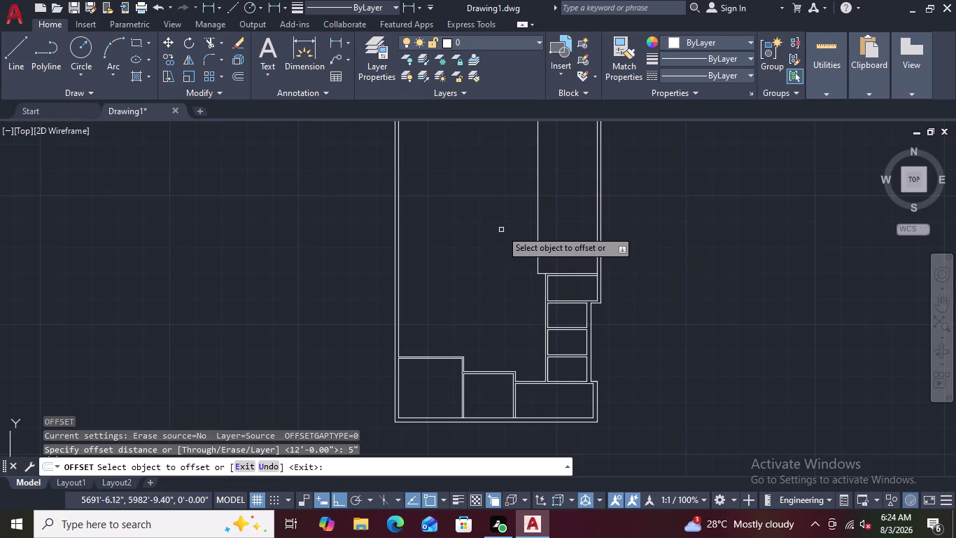
double_click(537, 225)
click(519, 225)
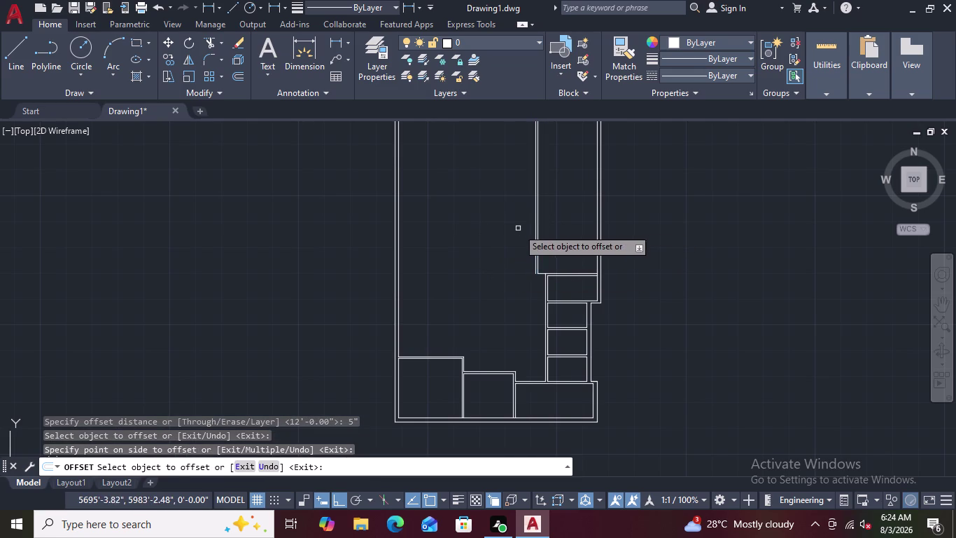
scroll(up, 3)
scroll(up, 3)
scroll(up, 3)
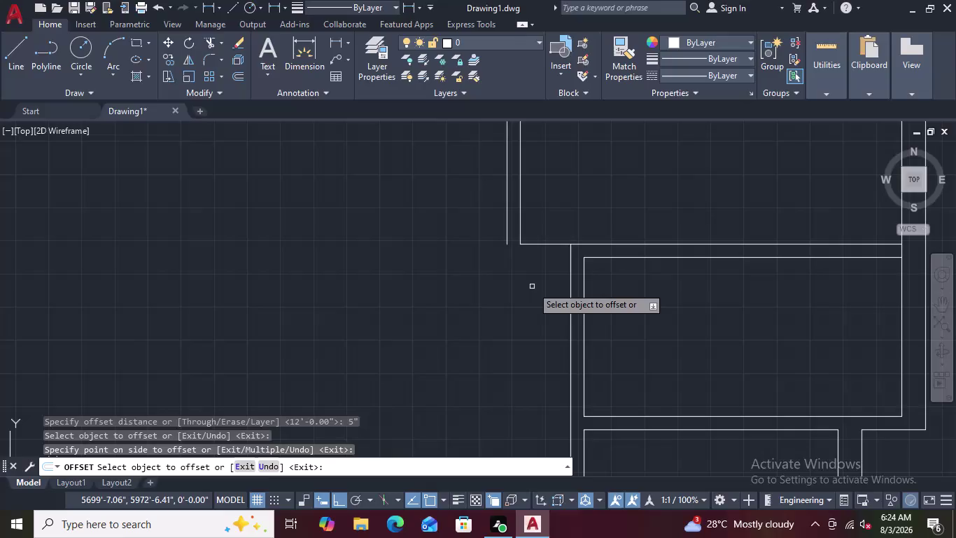
key(Escape)
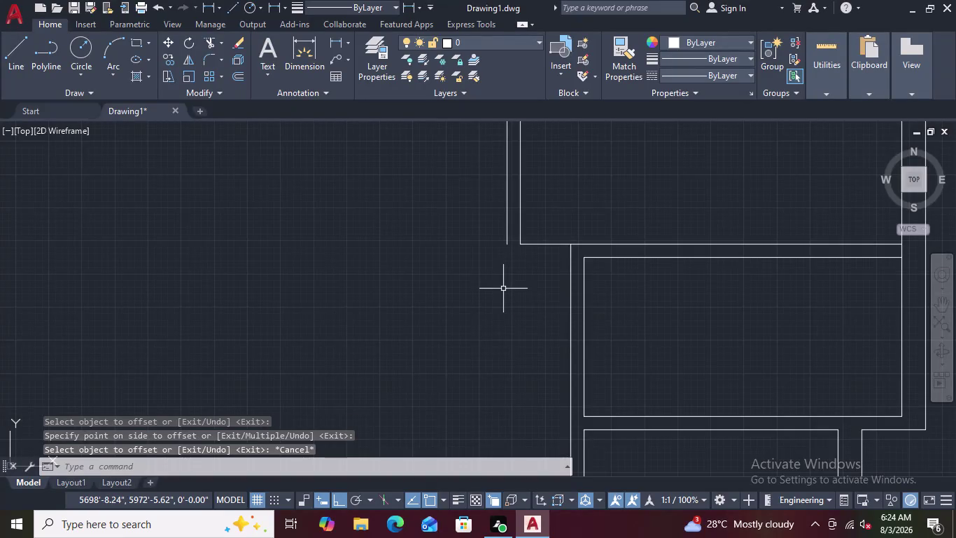
scroll(down, 3)
scroll(down, 3)
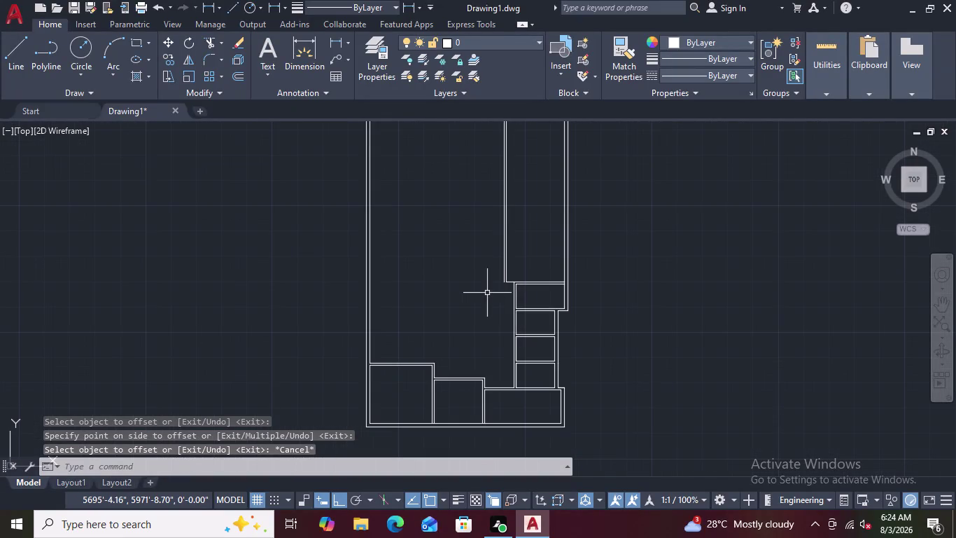
scroll(up, 3)
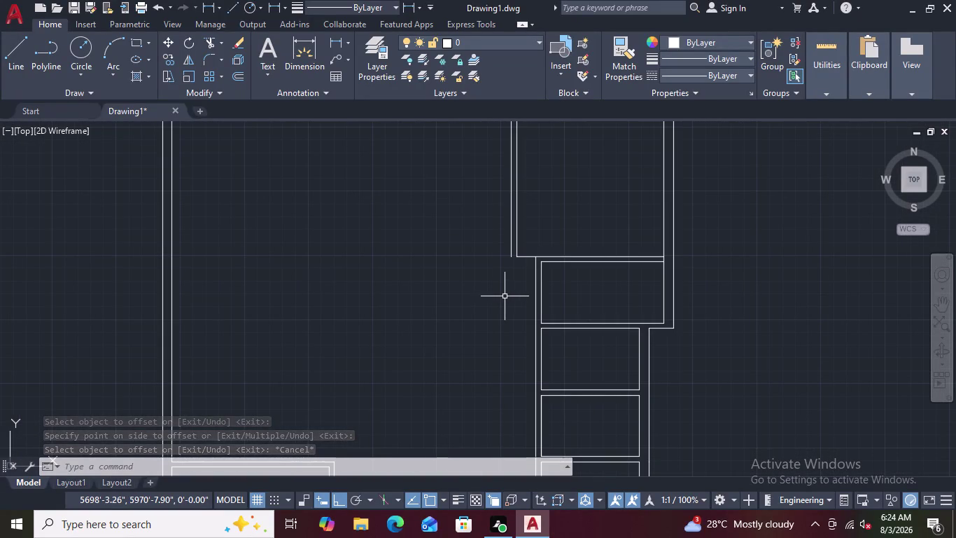
text(EX)
key(space)
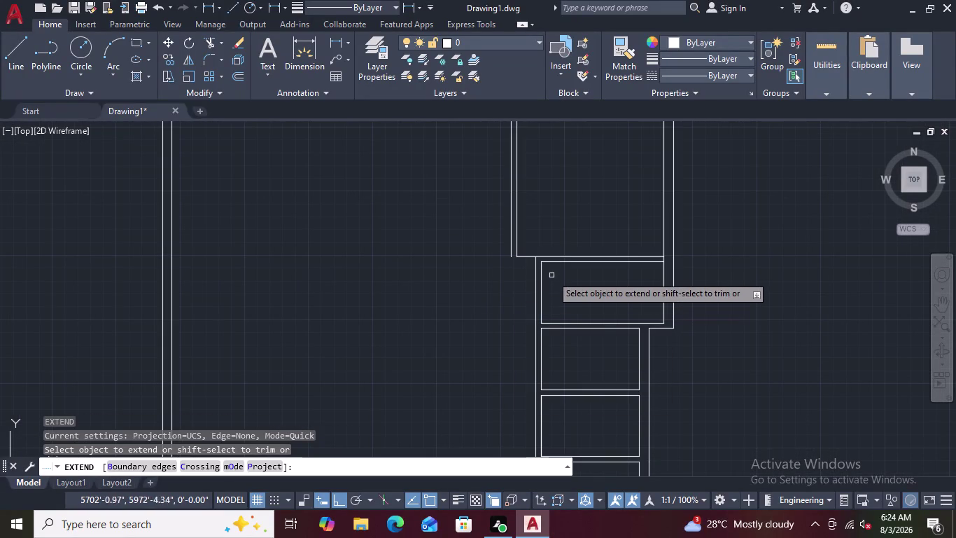
click(555, 263)
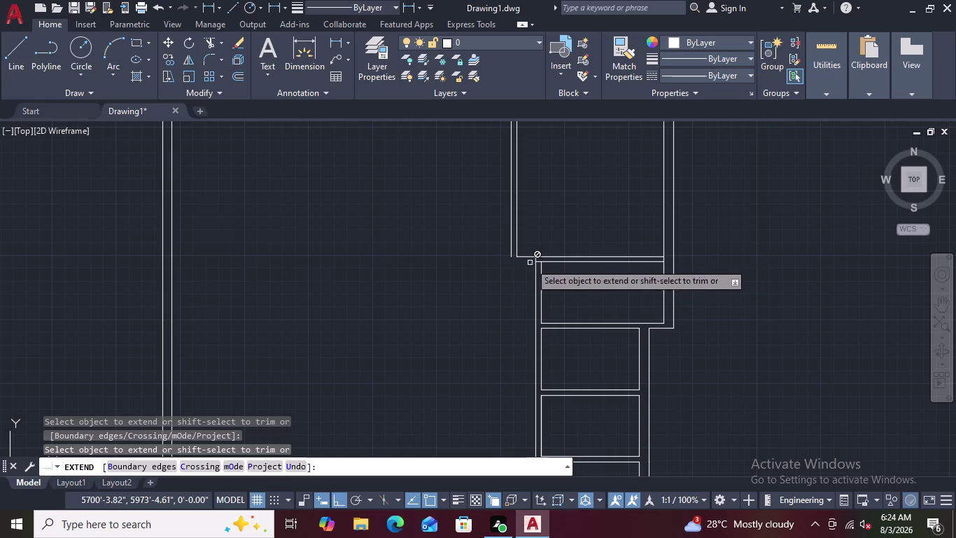
scroll(up, 3)
scroll(up, 3)
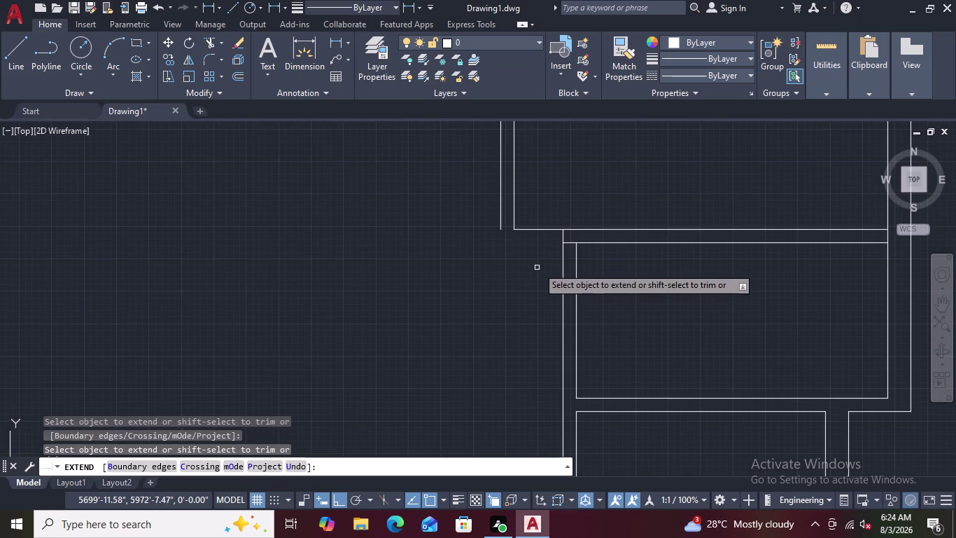
scroll(up, 3)
scroll(up, 3)
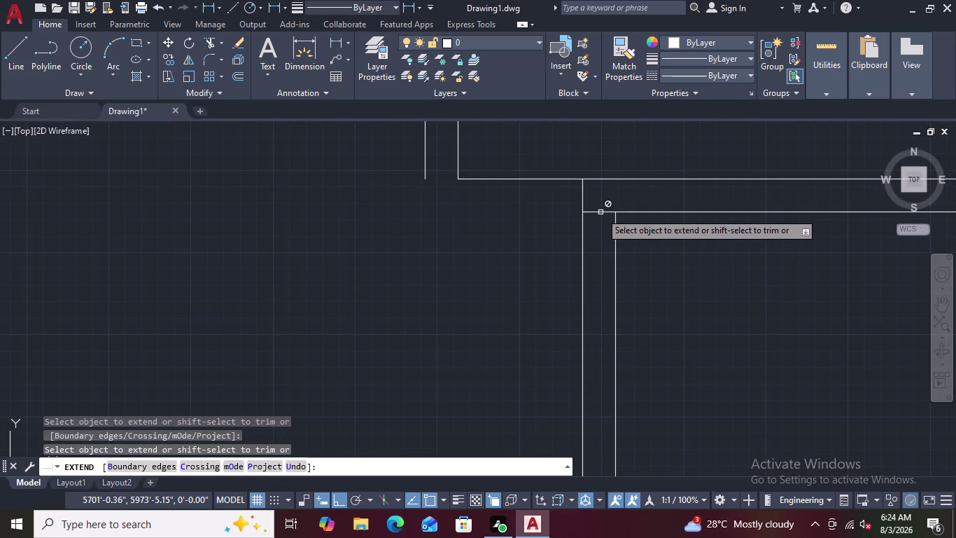
scroll(down, 3)
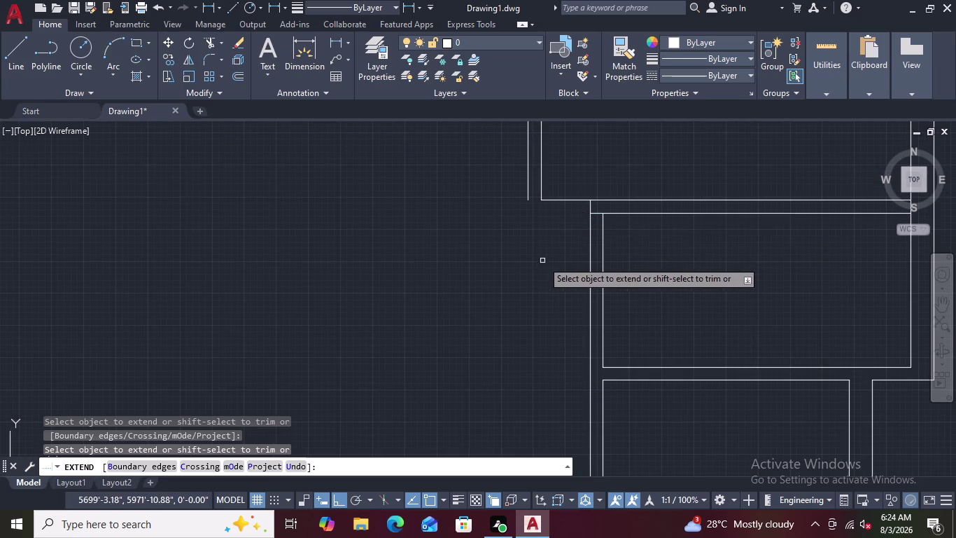
scroll(down, 3)
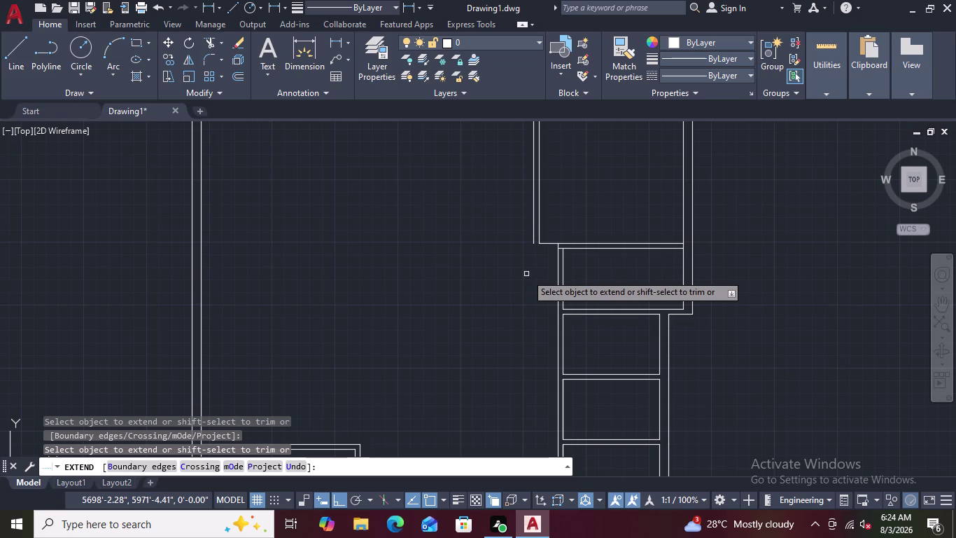
scroll(down, 3)
scroll(down, 3)
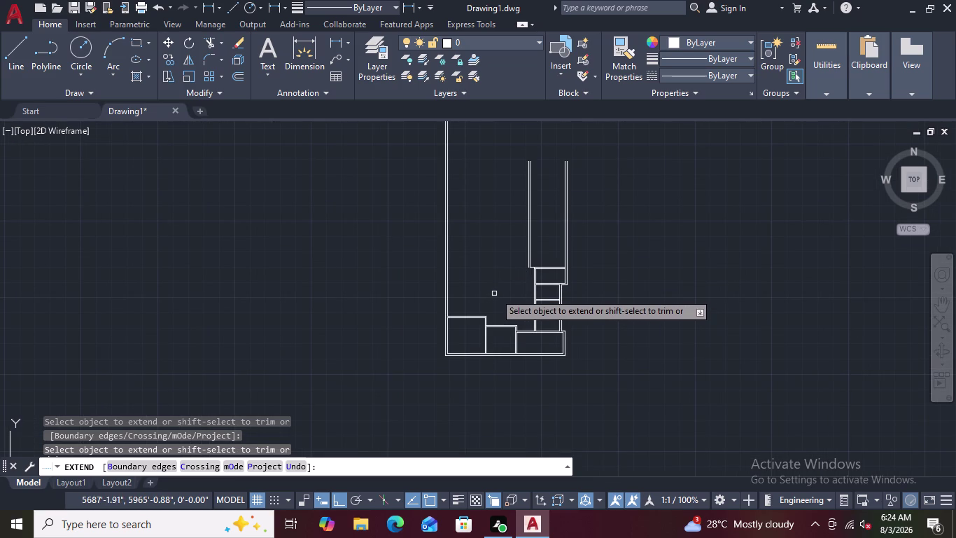
key(Escape)
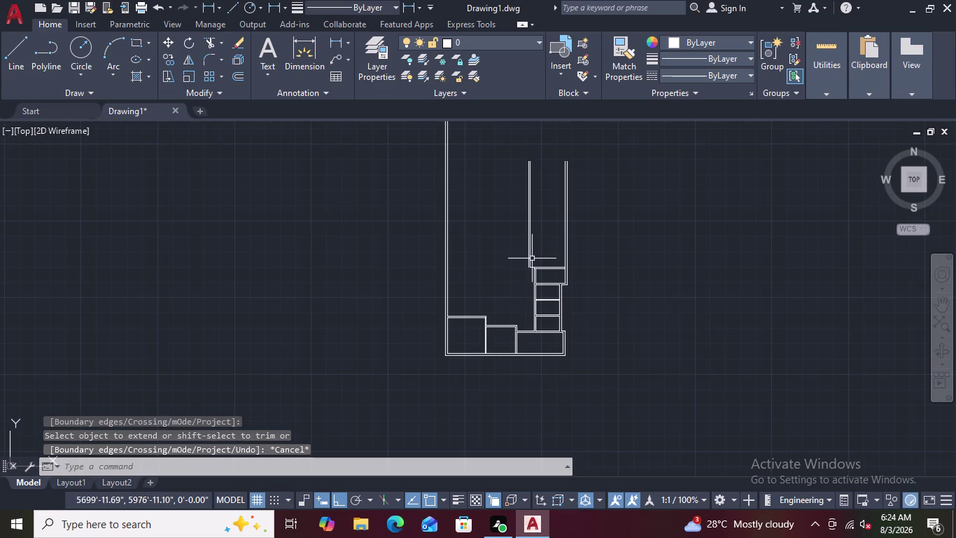
scroll(up, 3)
scroll(up, 3)
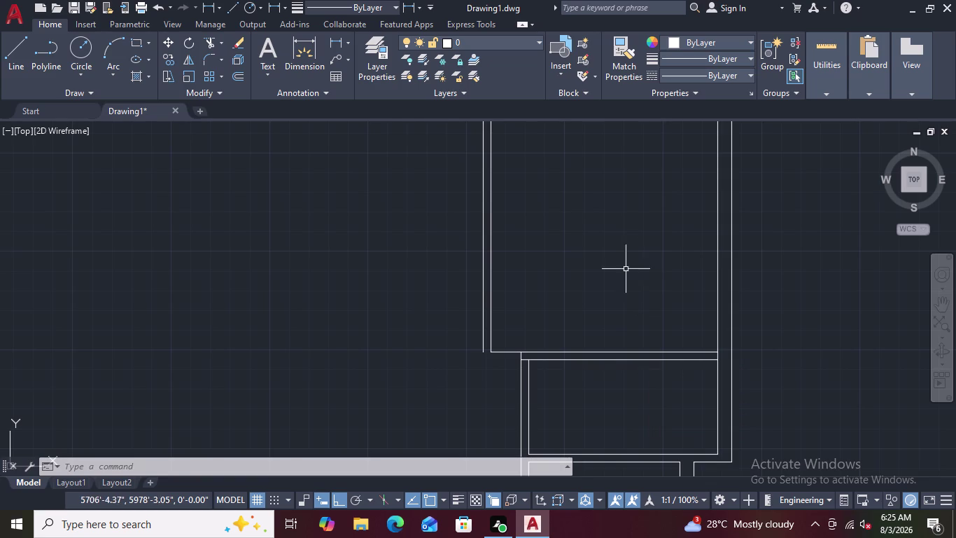
Offset the tall room's bottom wall line 10' upward as a cross partition.
text(O)
key(space)
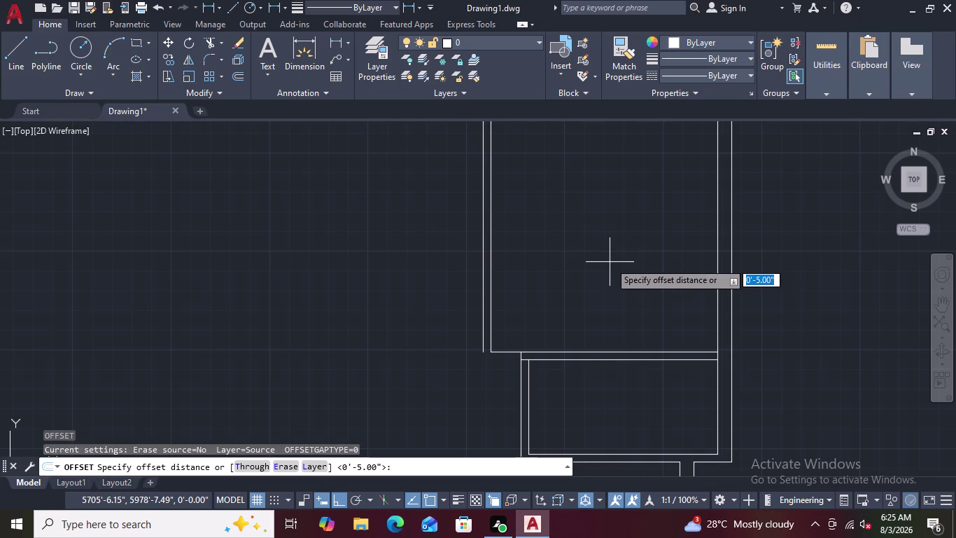
key(1)
key(0)
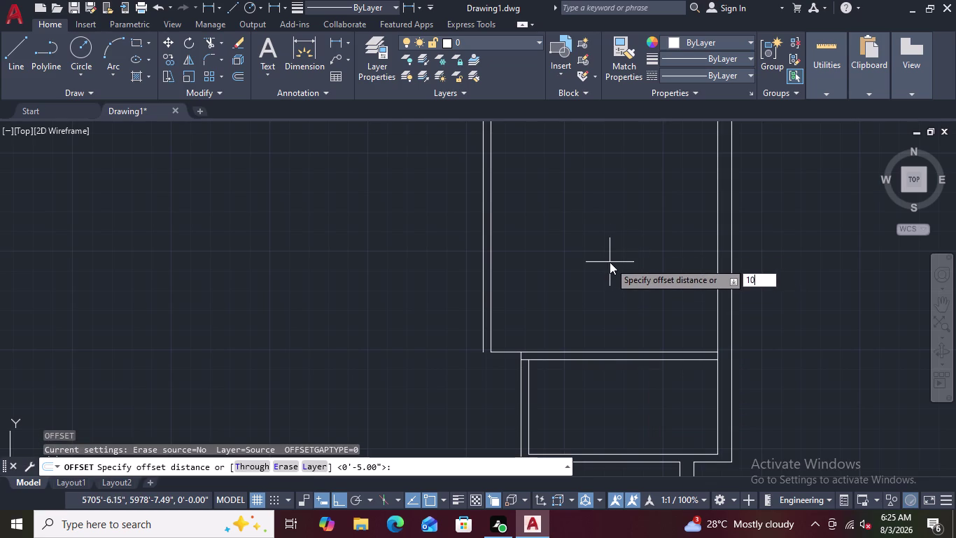
key(apostrophe)
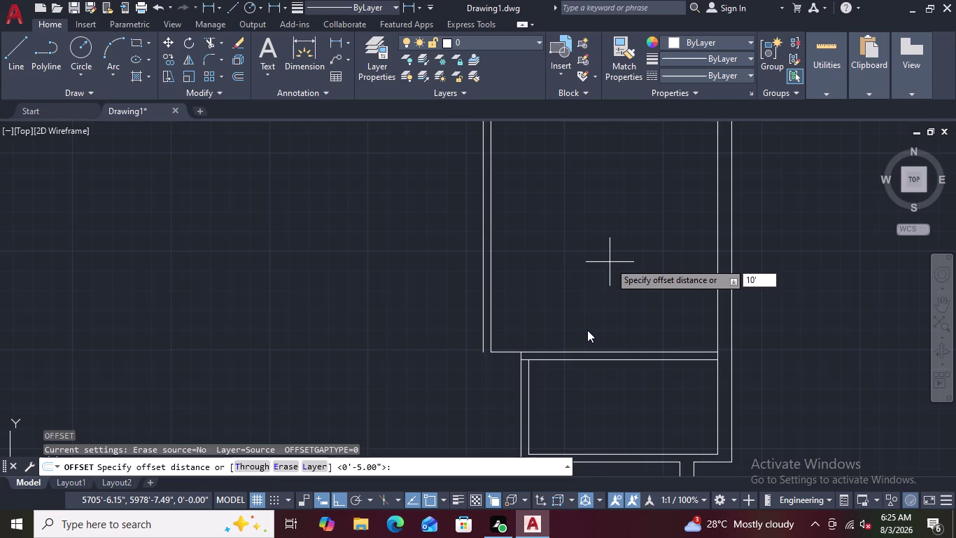
key(Return)
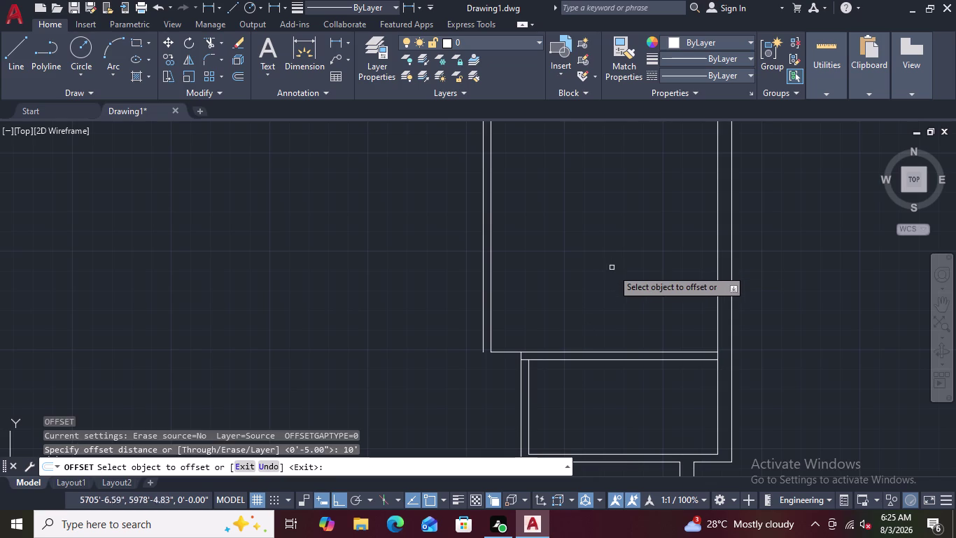
click(612, 353)
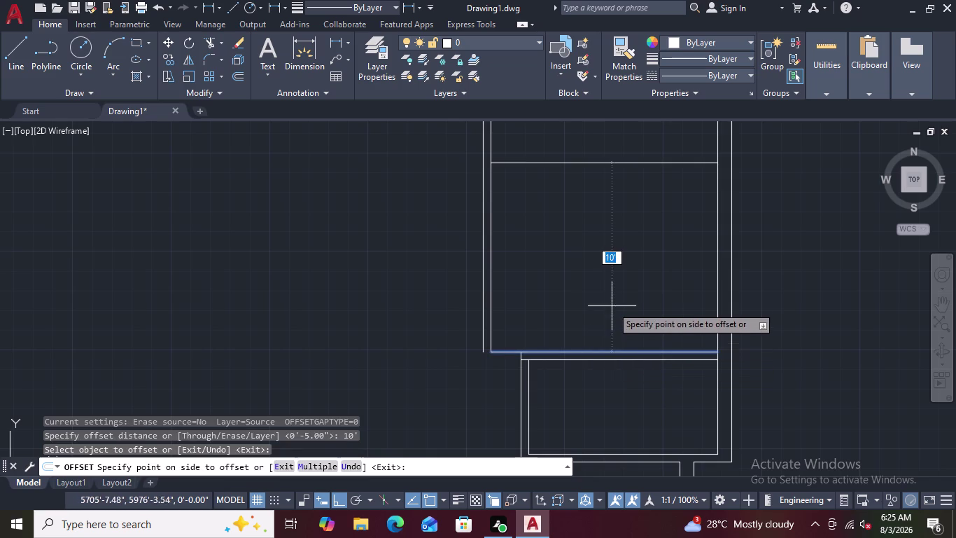
click(605, 252)
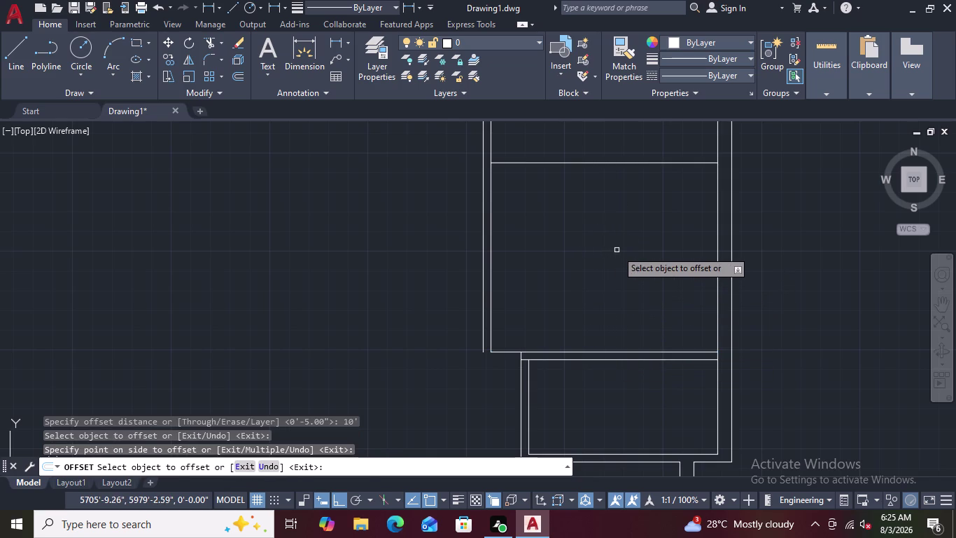
key(space)
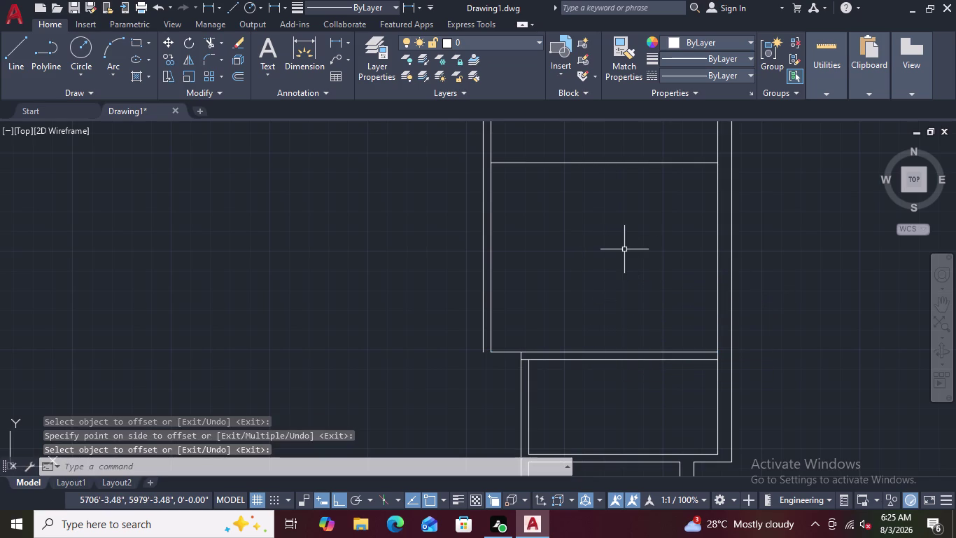
Double the new cross partition with a 5" parallel line above it.
key(space)
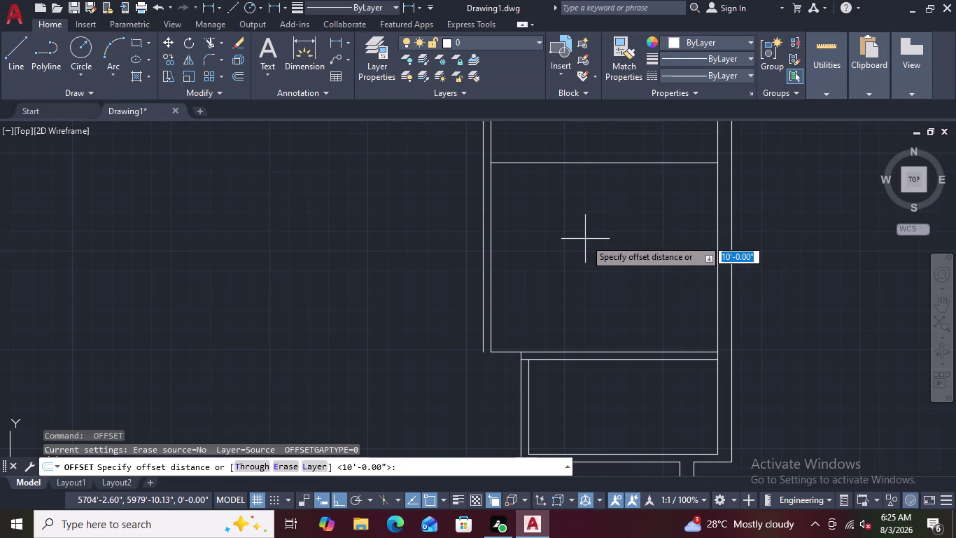
key(5)
key(shift+quotedbl)
key(Return)
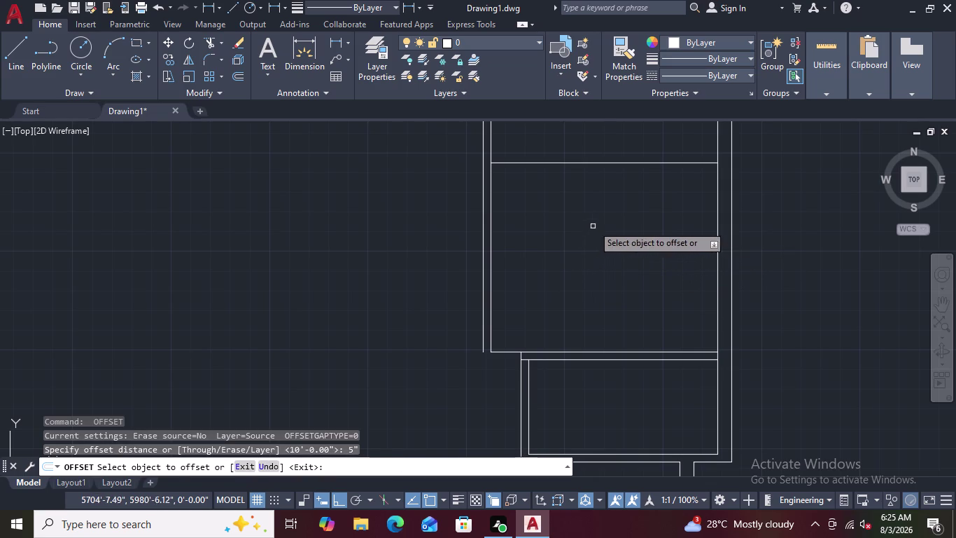
click(603, 163)
click(614, 140)
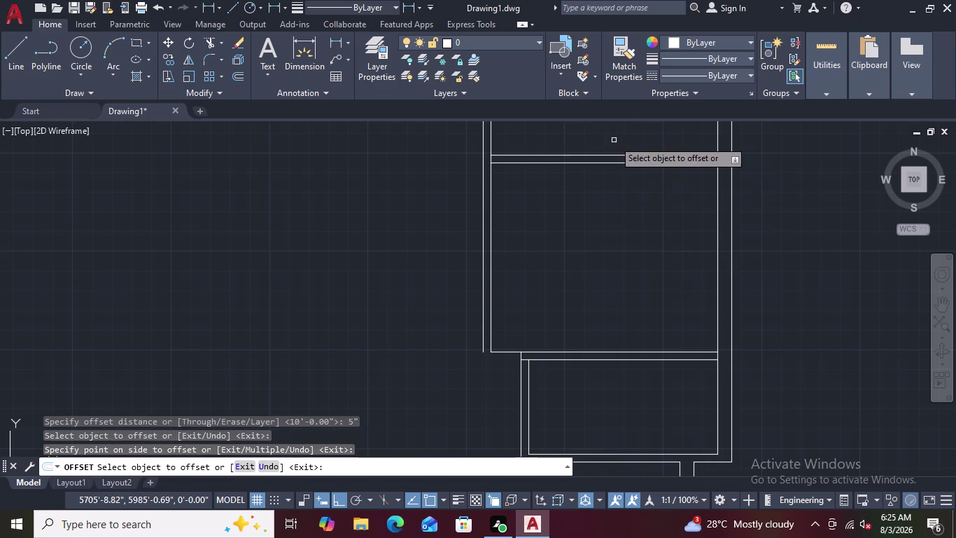
click(583, 220)
key(Escape)
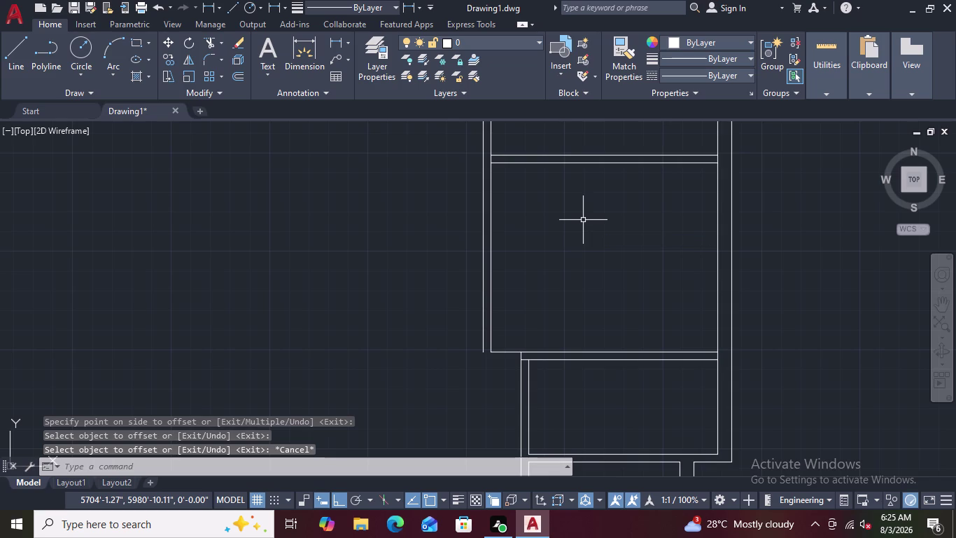
scroll(down, 3)
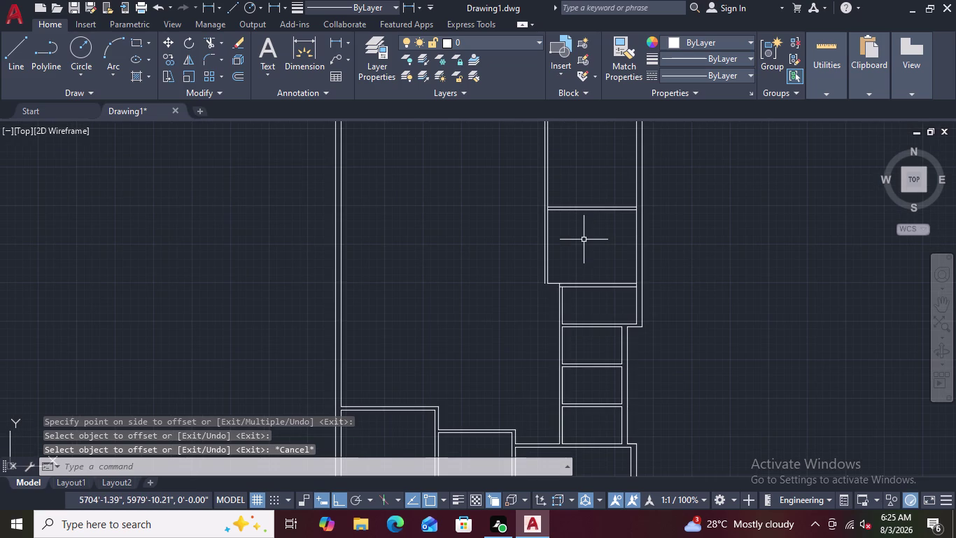
scroll(down, 3)
scroll(down, 3)
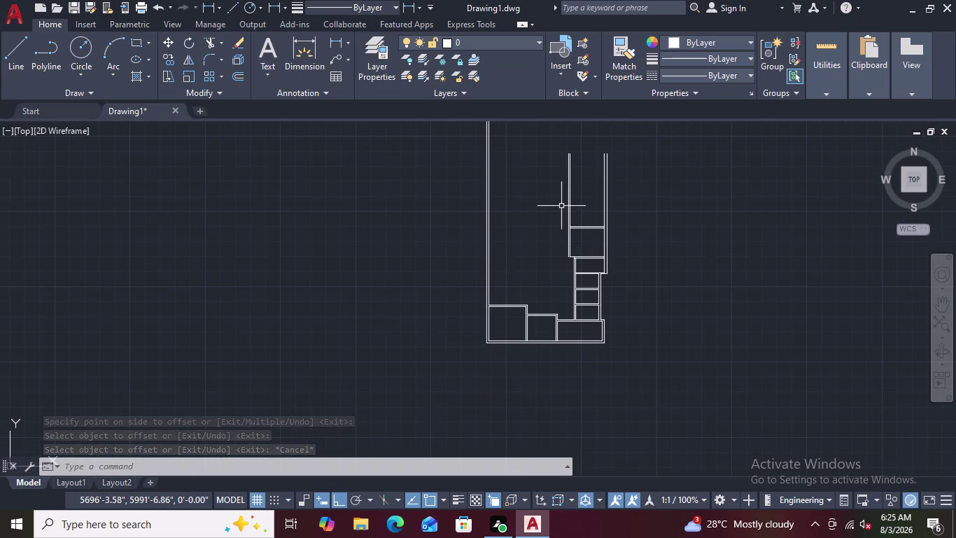
scroll(up, 3)
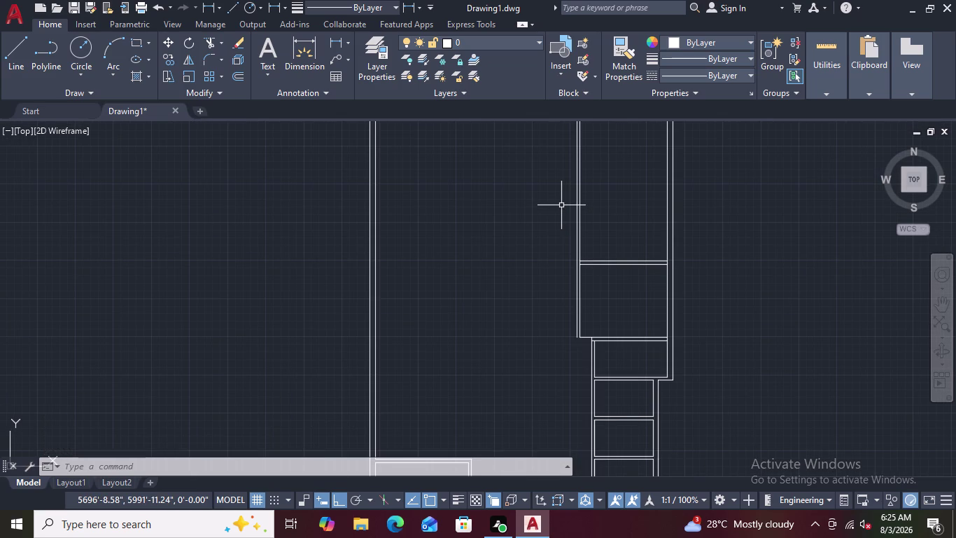
Try a fence trim across the wall line, then undo it.
text(T)
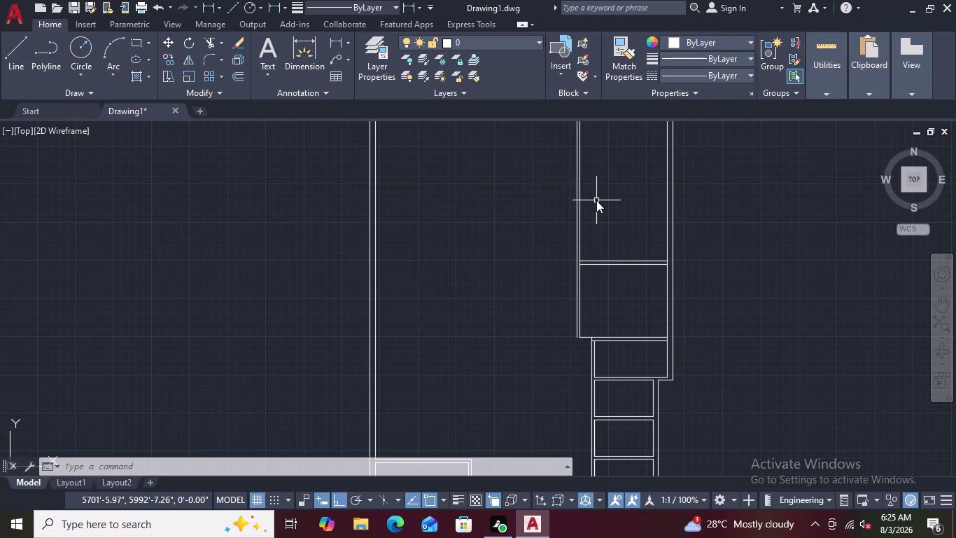
text(R)
key(space)
drag(608, 185, 582, 219)
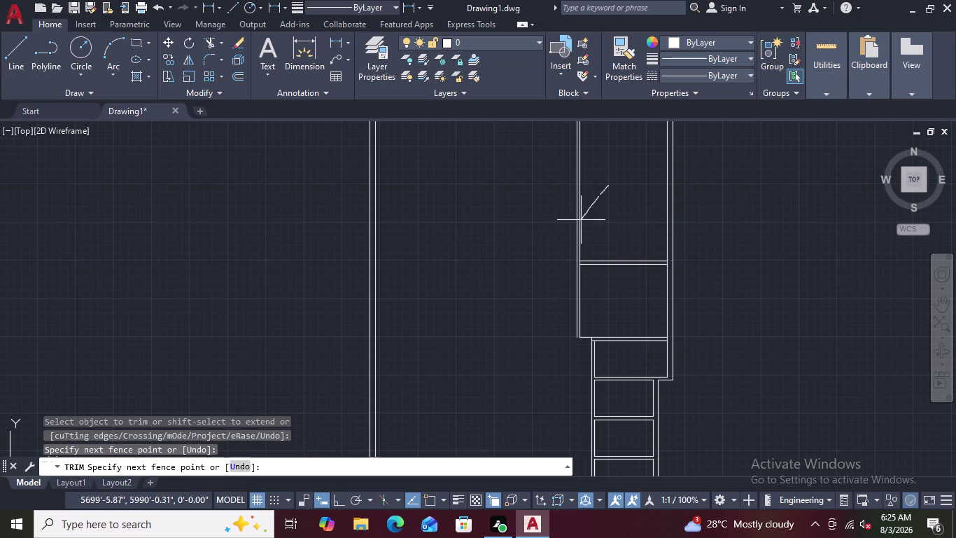
drag(582, 219, 561, 252)
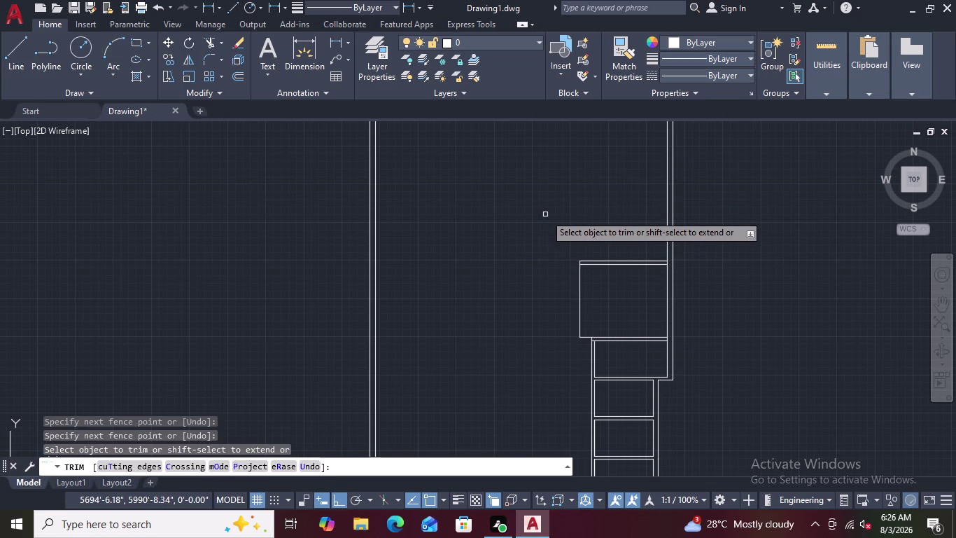
key(ctrl+z)
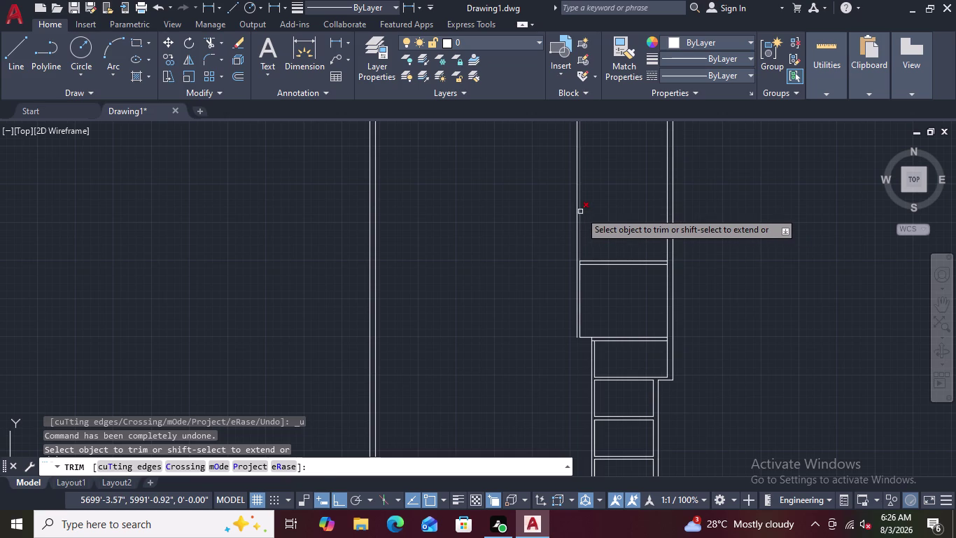
click(580, 211)
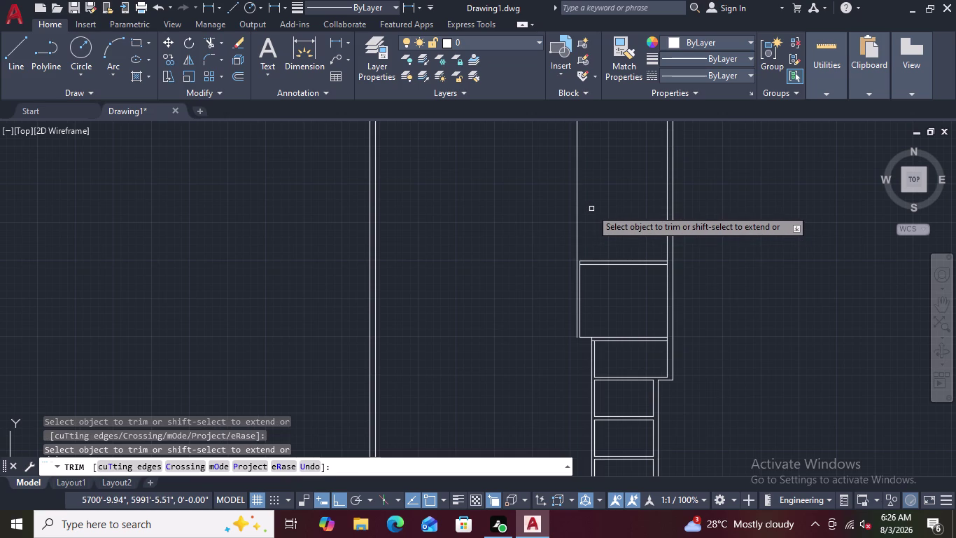
key(Escape)
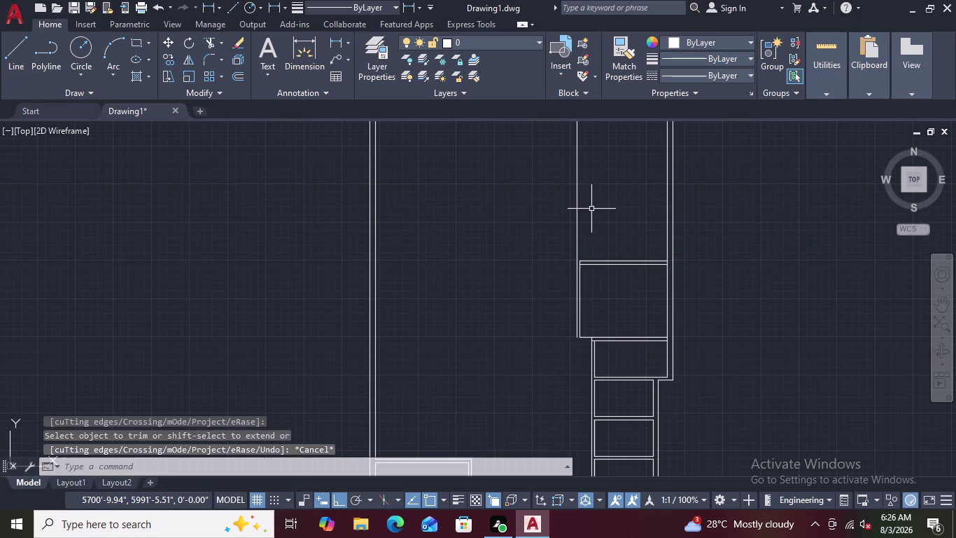
scroll(up, 3)
scroll(up, 3)
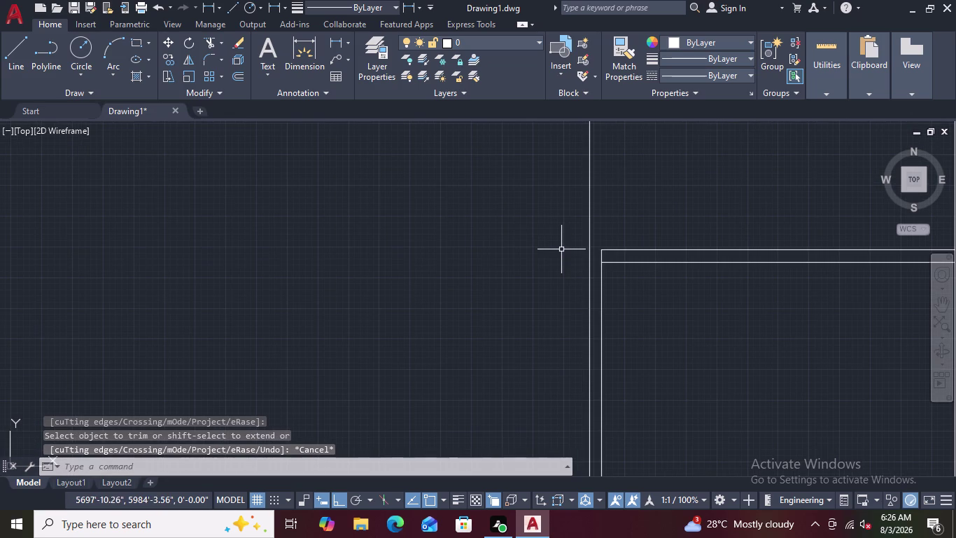
key(Escape)
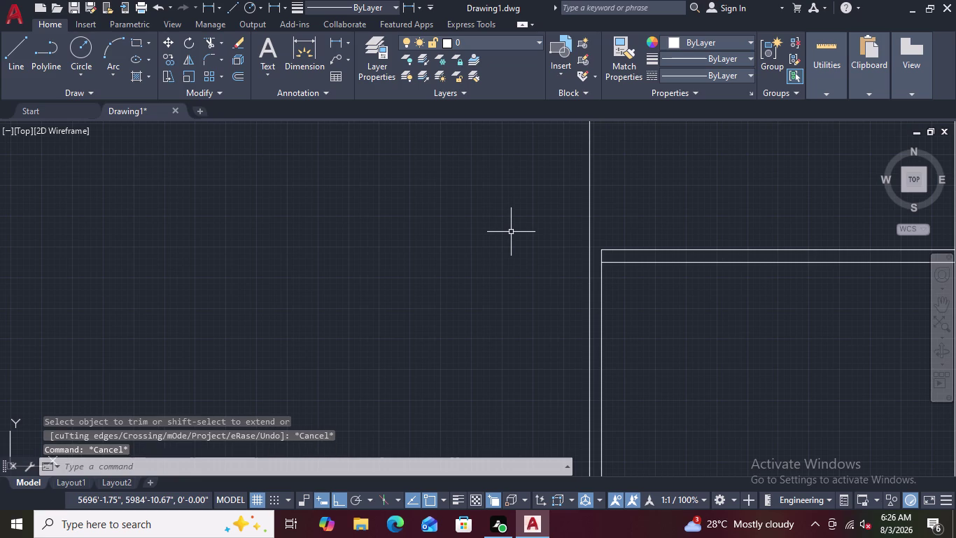
Attempt to extend a wall line to the boundary, then cancel.
text(EX)
key(space)
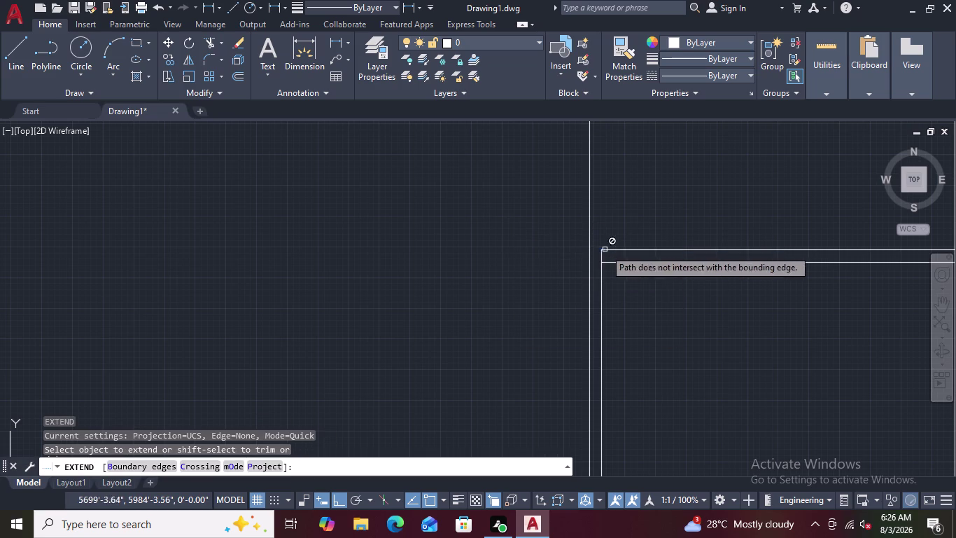
click(607, 250)
key(Escape)
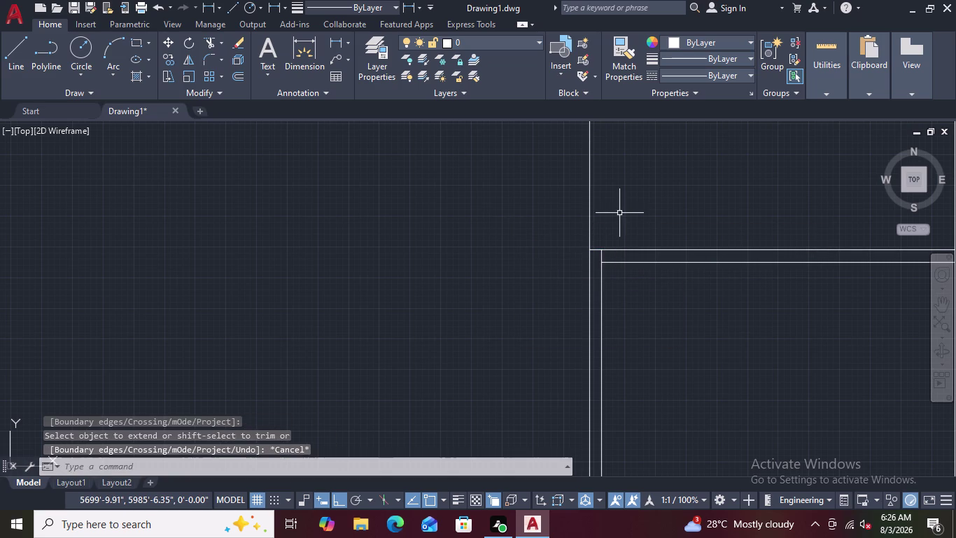
key(r)
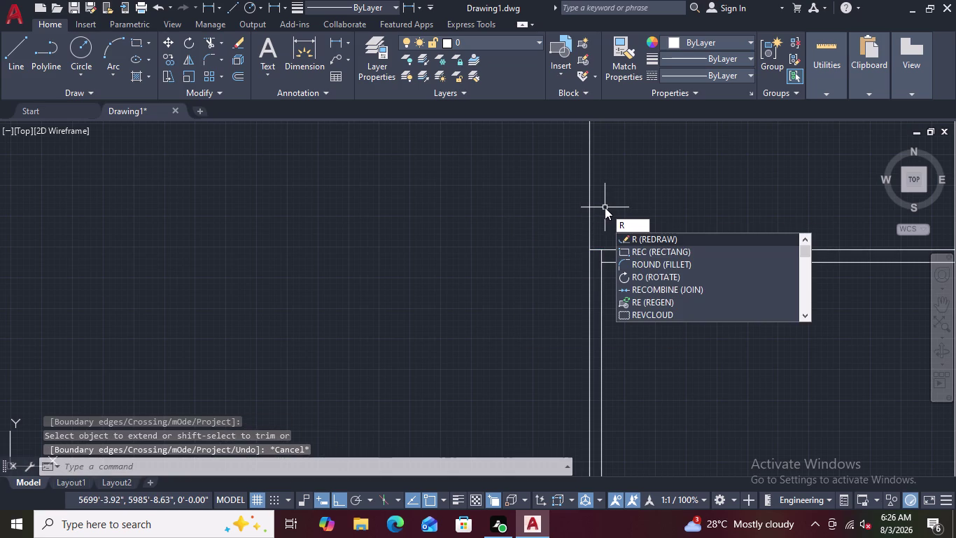
key(BackSpace)
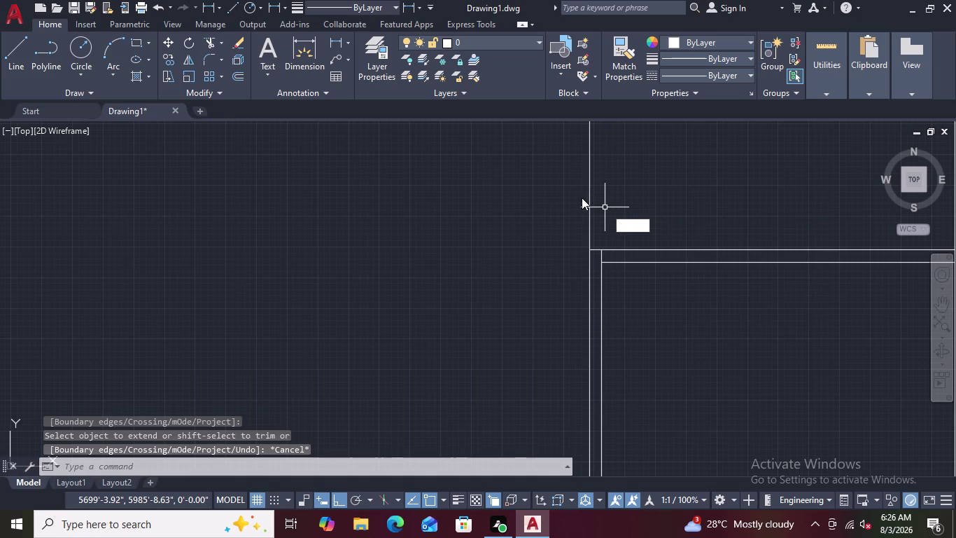
Try another fence trim, cancel it, and pan to the room's top corner.
text(TR)
key(space)
drag(619, 182, 580, 211)
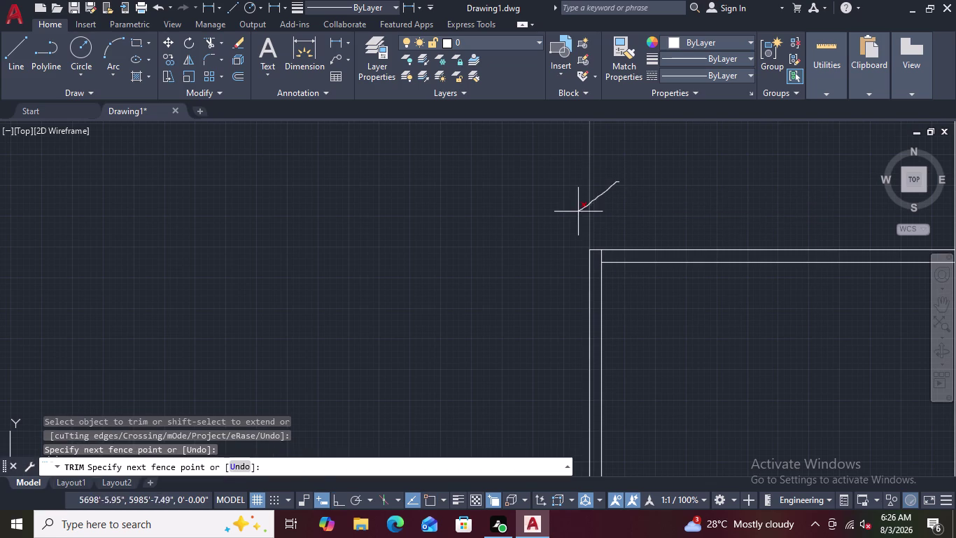
drag(580, 211, 575, 214)
scroll(down, 3)
scroll(down, 3)
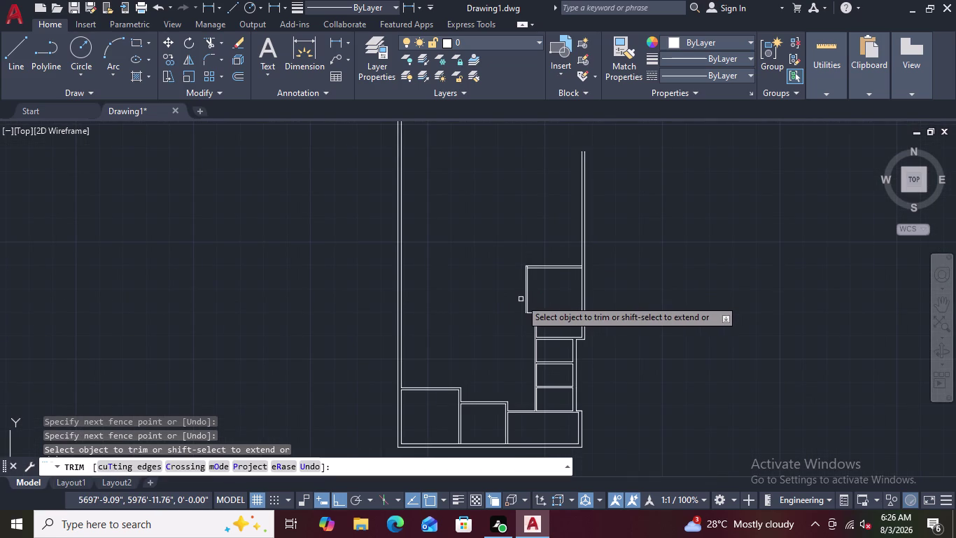
key(Escape)
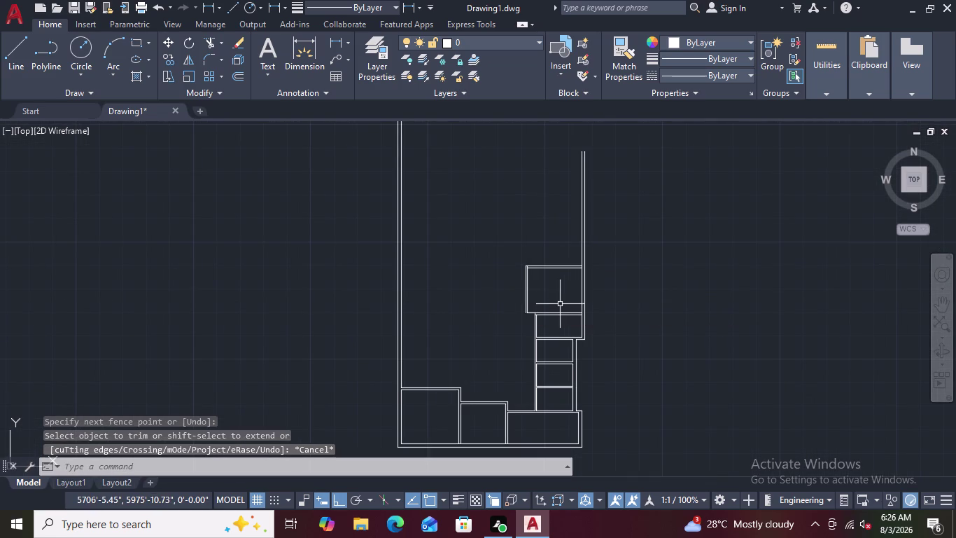
middle_drag(560, 304, 589, 208)
scroll(up, 3)
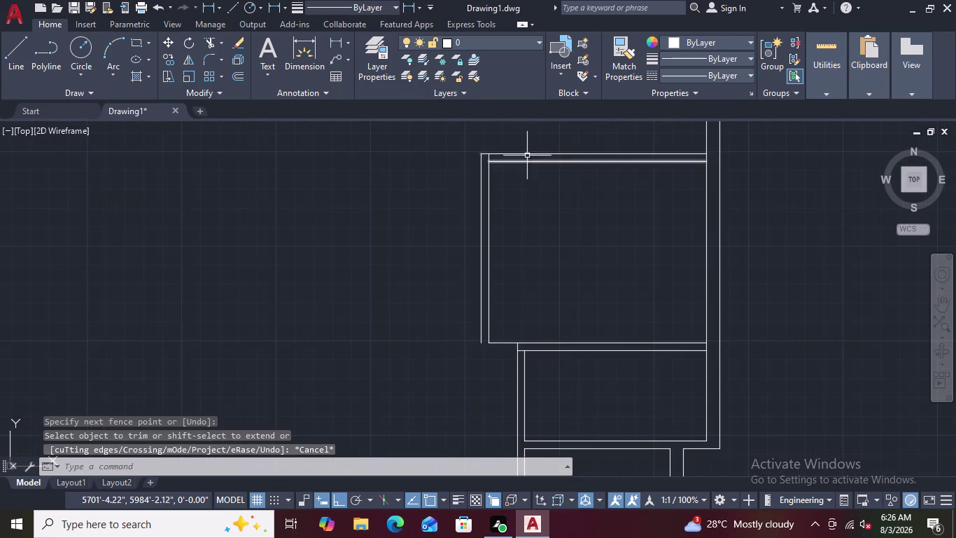
scroll(up, 3)
Trim the overhanging line end at the room's upper-left corner.
text(T)
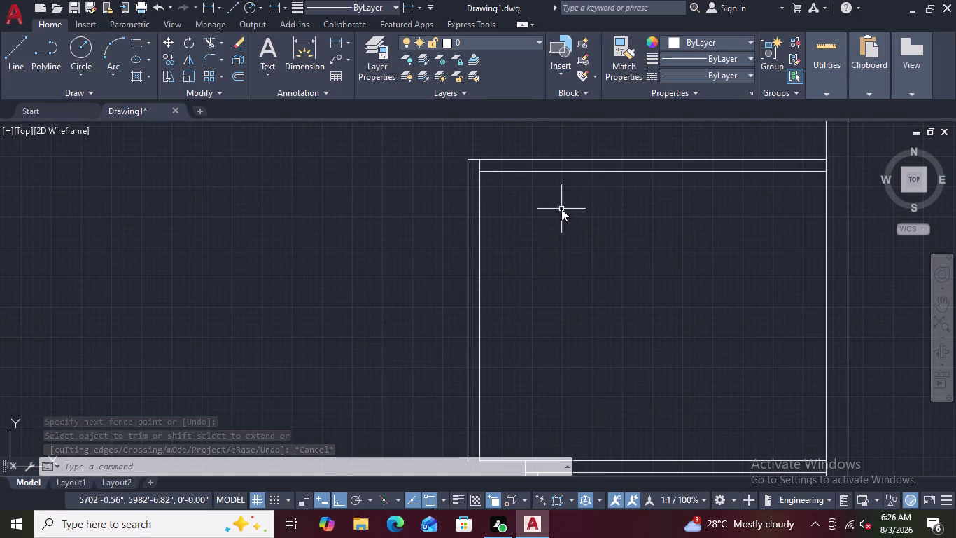
text(R)
key(space)
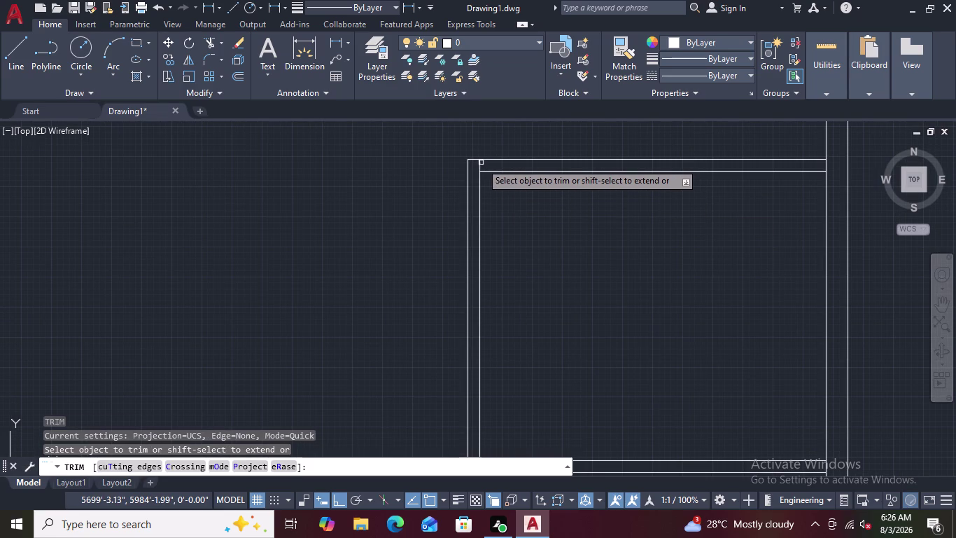
click(480, 166)
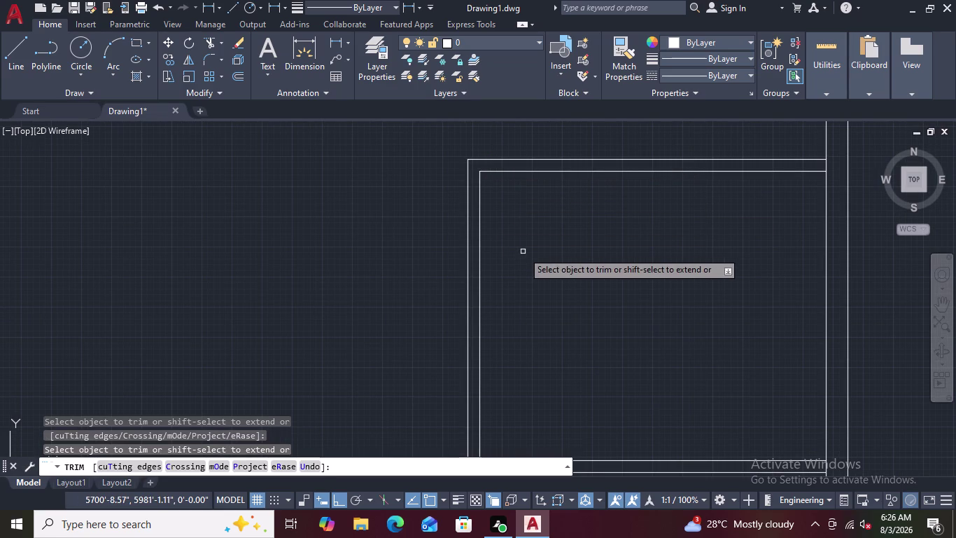
key(Escape)
key(Escape)
Cancel any leftover commands before joining the corner.
scroll(down, 3)
scroll(up, 3)
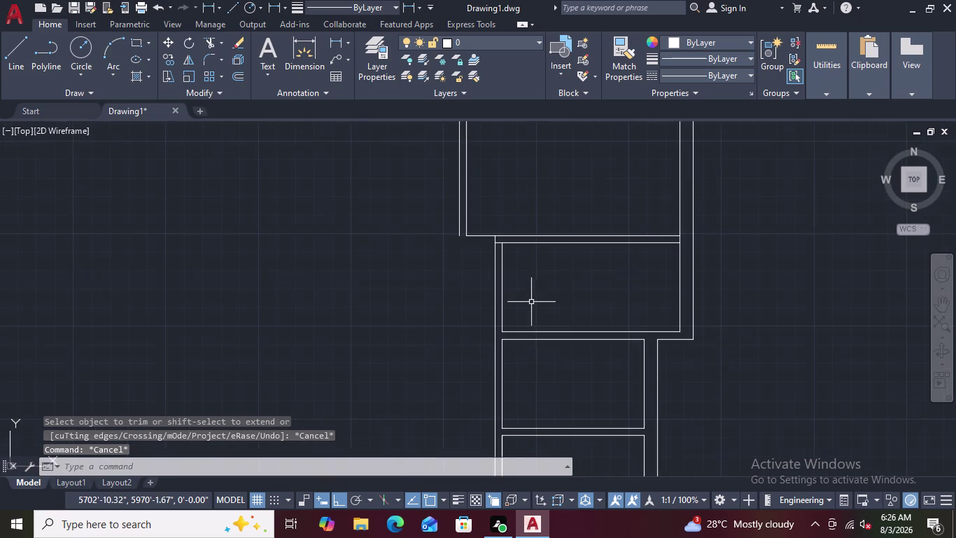
scroll(up, 3)
key(Escape)
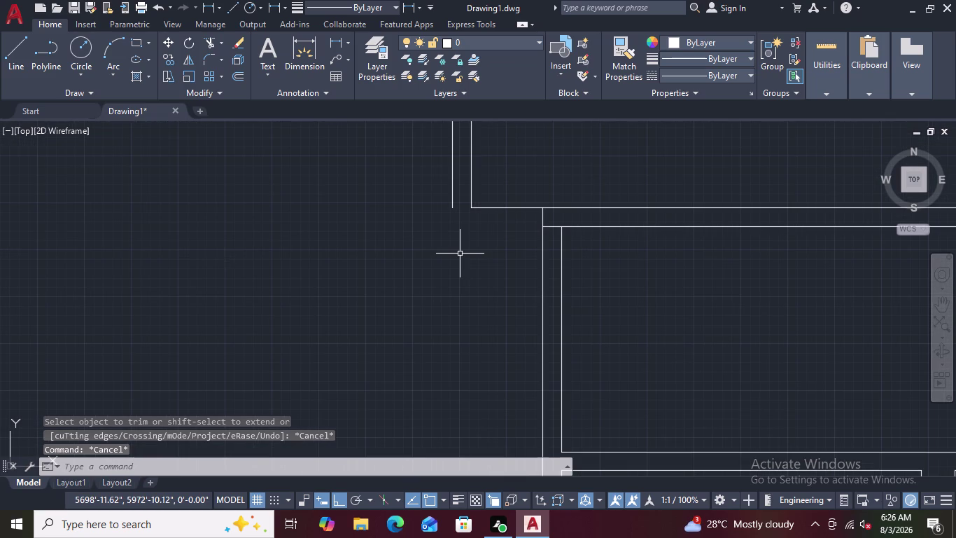
key(Escape)
key(Escape)
key(Escape)
key(Escape)
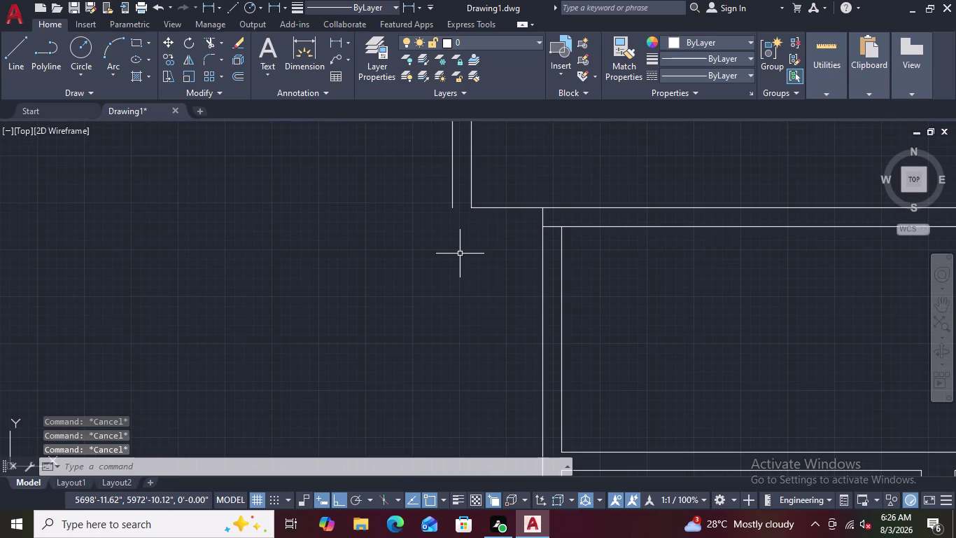
key(Escape)
key(Escape)
key(Escape)
key(Escape)
key(Escape)
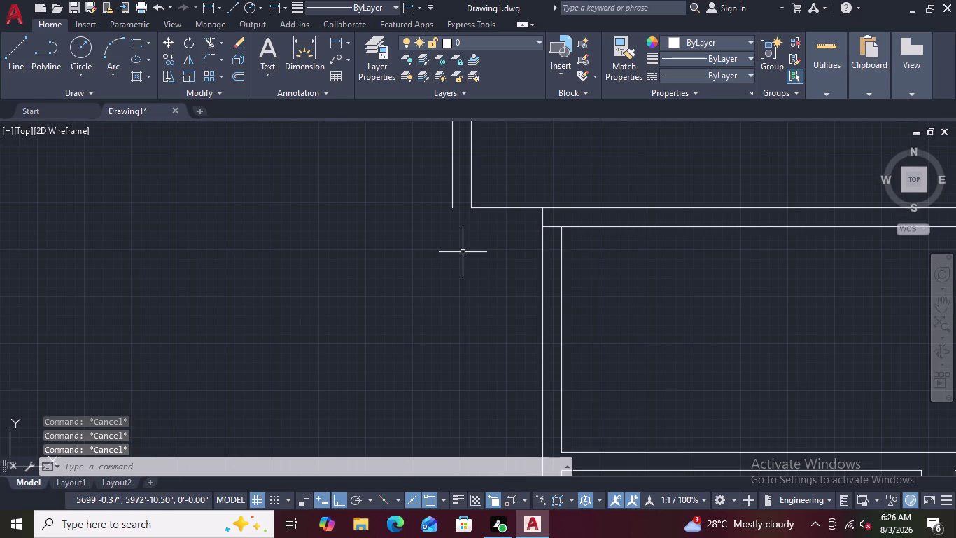
Fillet the left vertical wall line with the room's top line at radius 0.
key(f)
key(space)
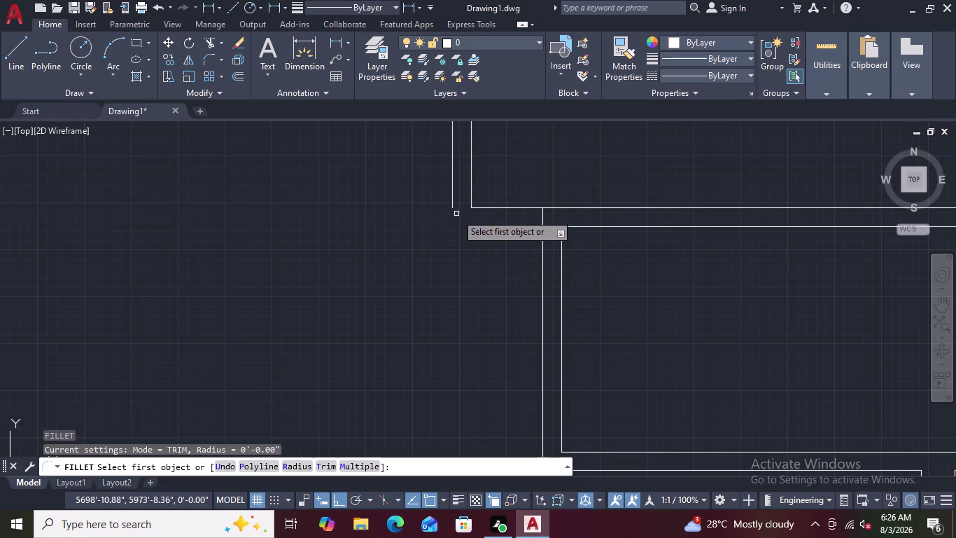
click(451, 205)
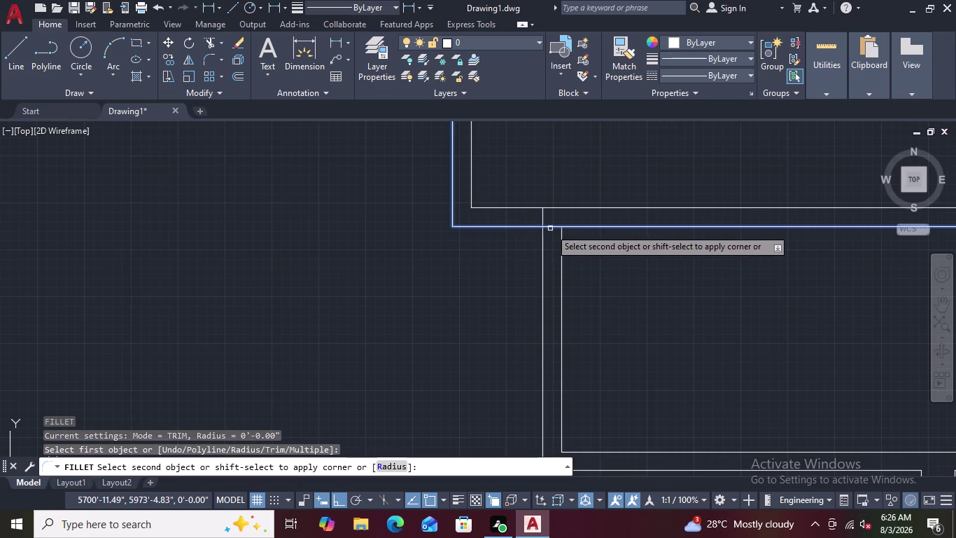
click(551, 228)
key(Escape)
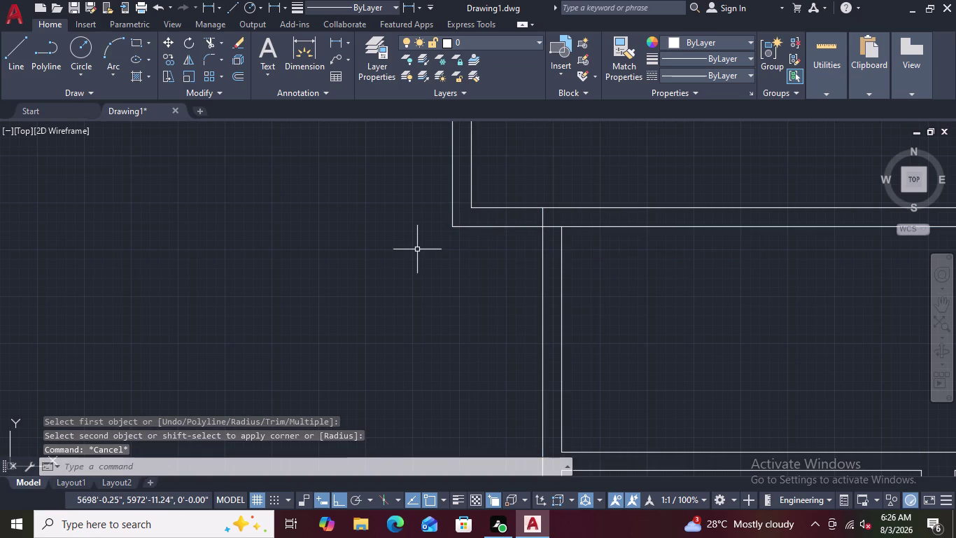
scroll(down, 3)
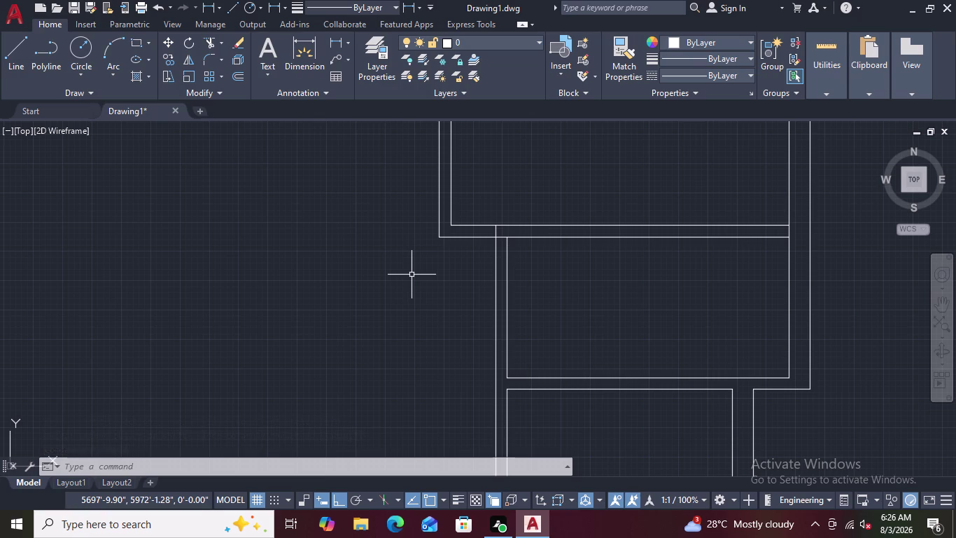
Trim the wall line pieces lying between the double partition's two lines.
text(TR)
key(space)
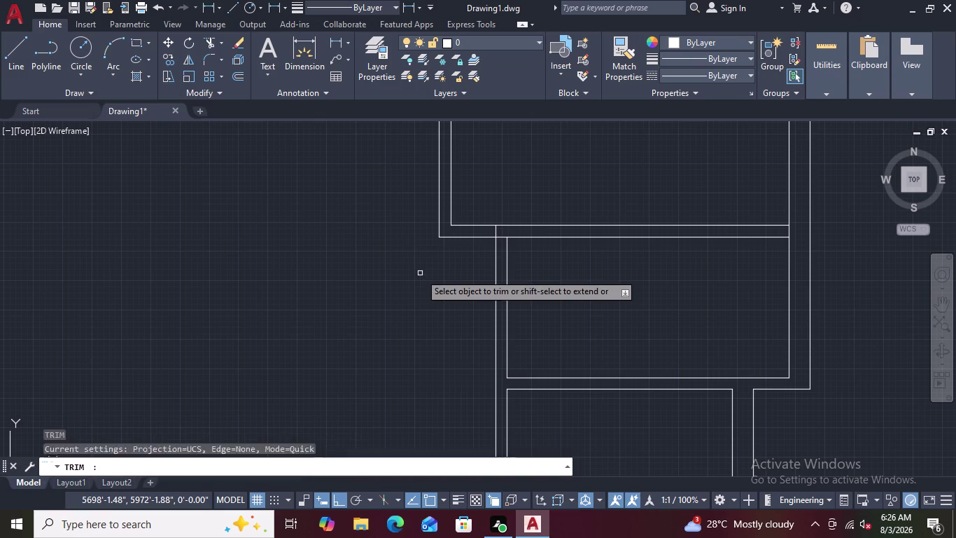
scroll(up, 3)
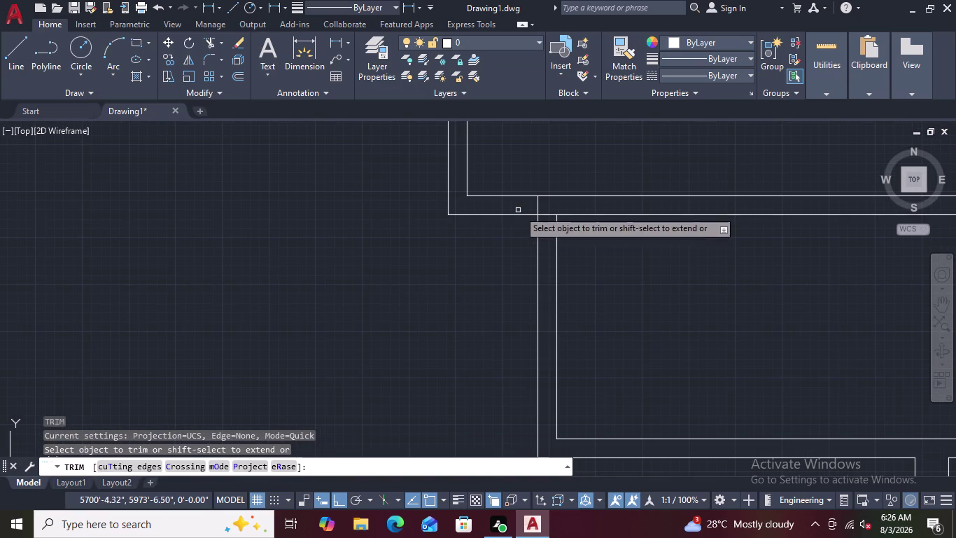
click(539, 206)
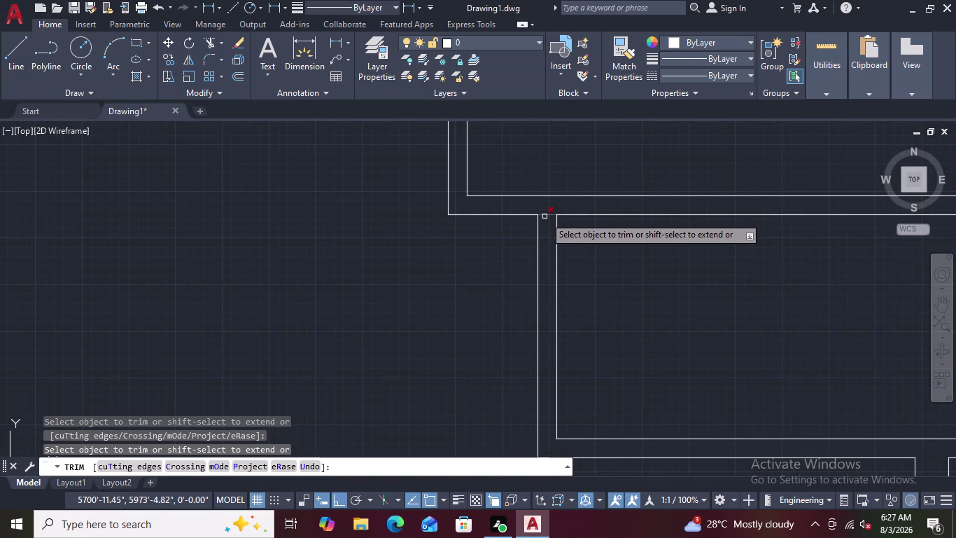
click(546, 216)
right_click(546, 216)
key(Escape)
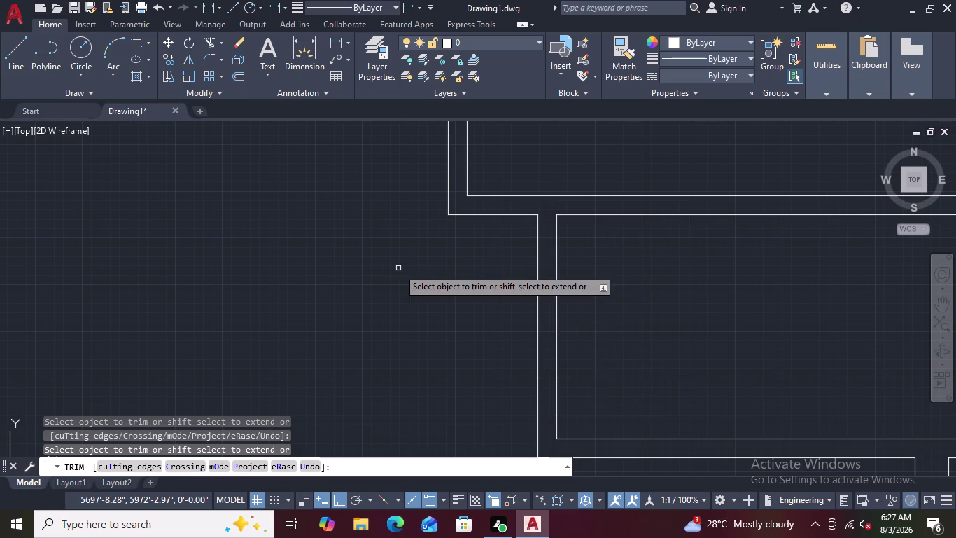
scroll(down, 3)
key(Escape)
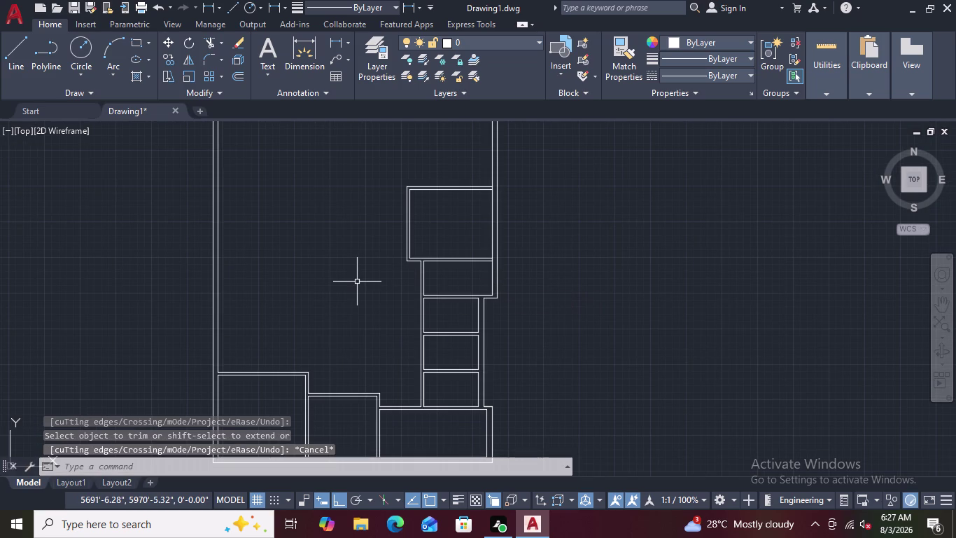
scroll(up, 3)
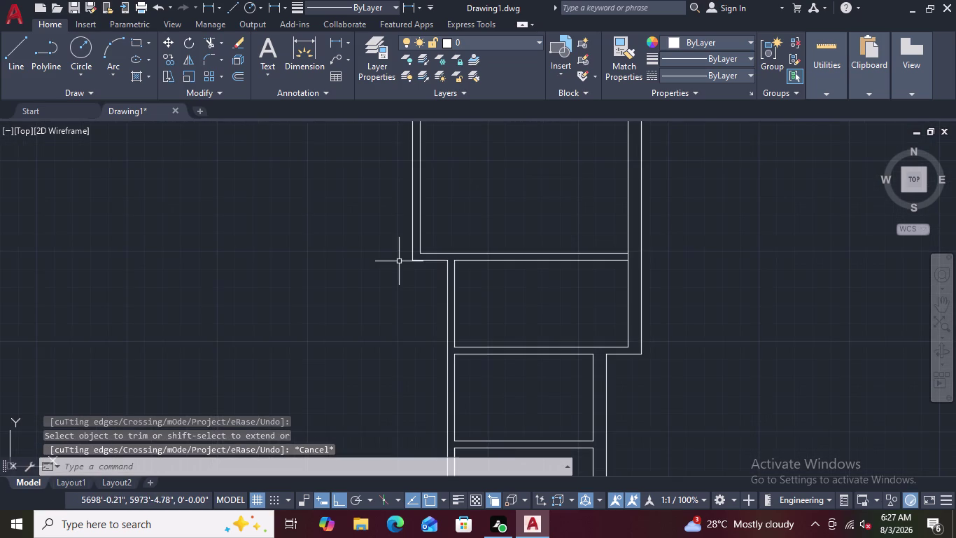
scroll(down, 3)
scroll(up, 3)
scroll(down, 3)
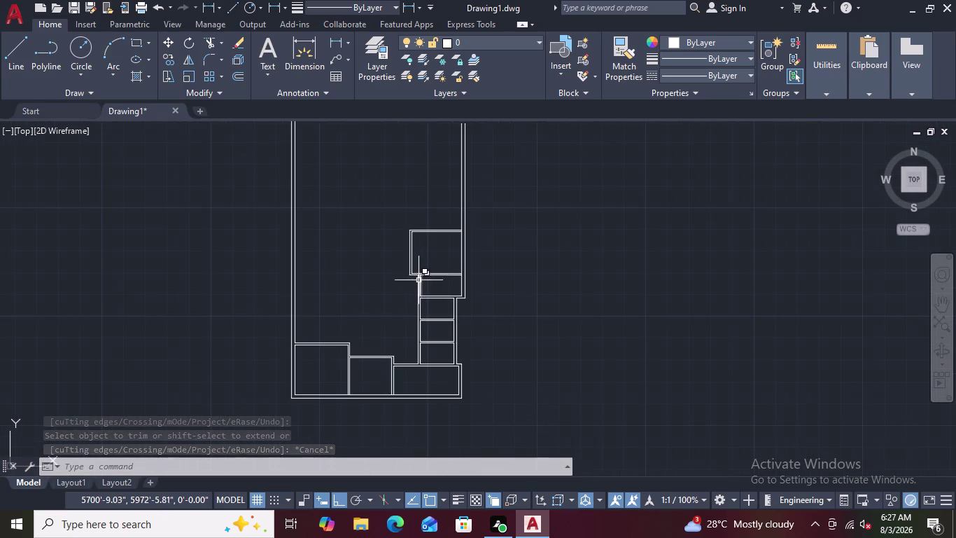
scroll(down, 3)
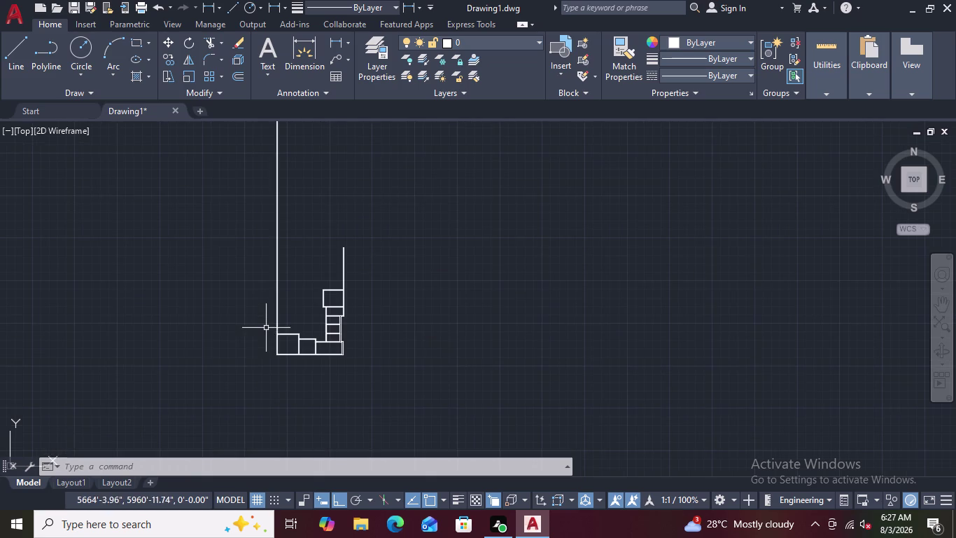
scroll(up, 3)
scroll(down, 3)
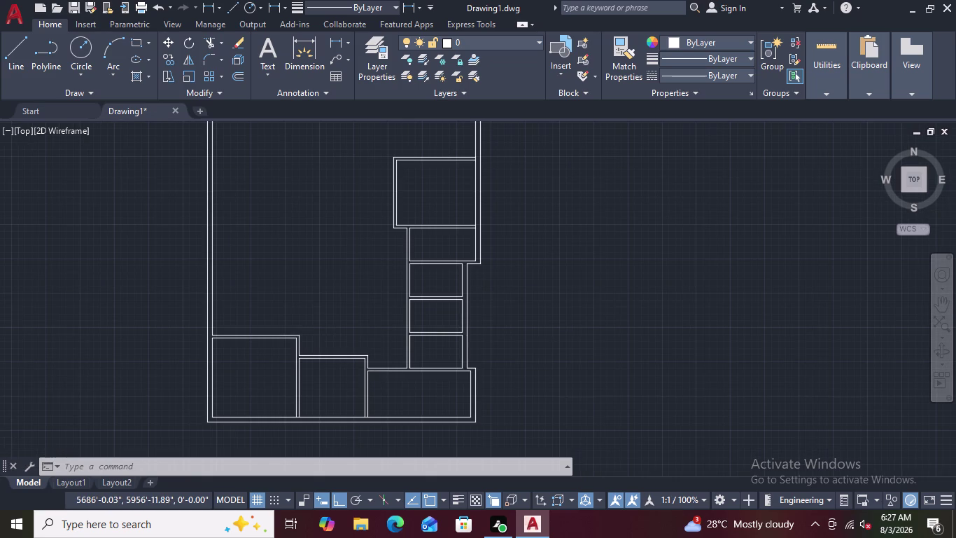
scroll(up, 3)
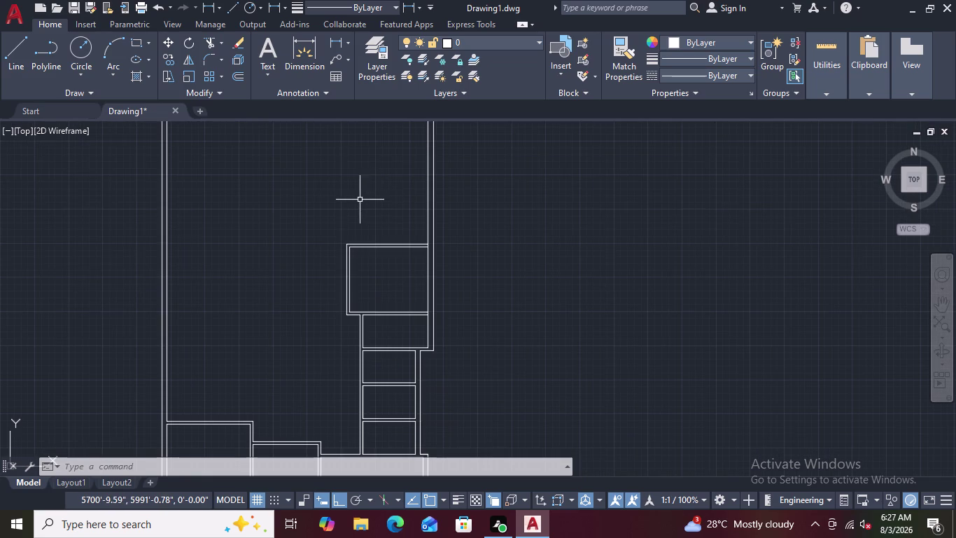
middle_drag(360, 199, 620, 215)
scroll(up, 3)
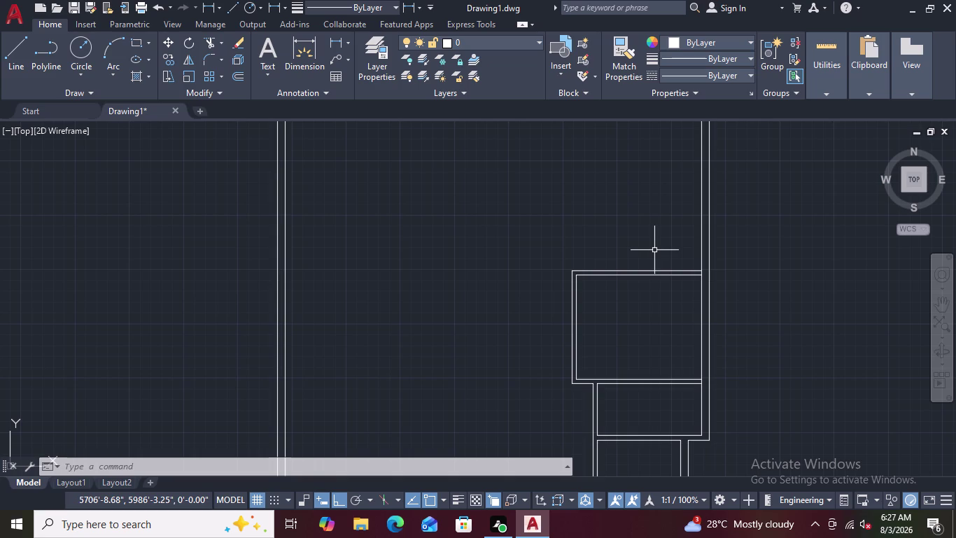
scroll(down, 3)
middle_drag(631, 229, 607, 282)
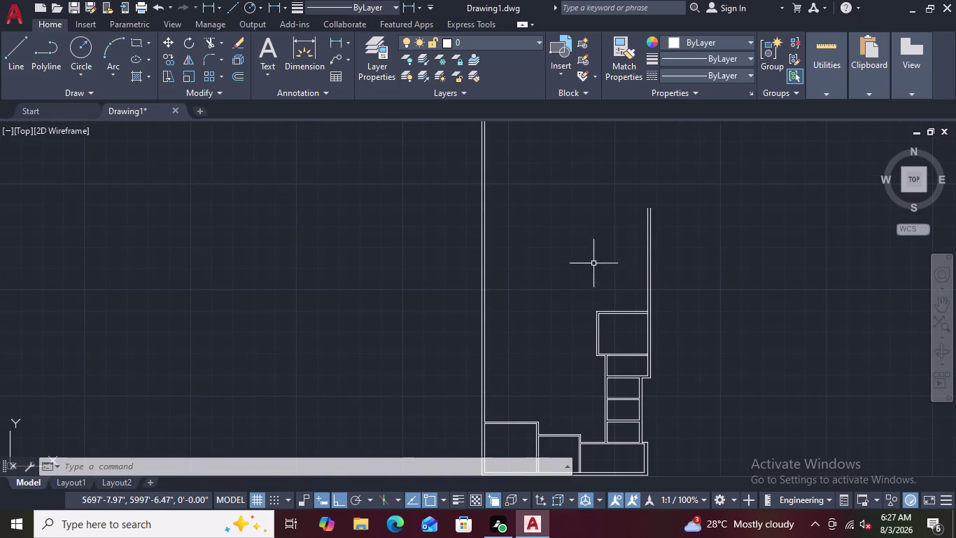
scroll(up, 3)
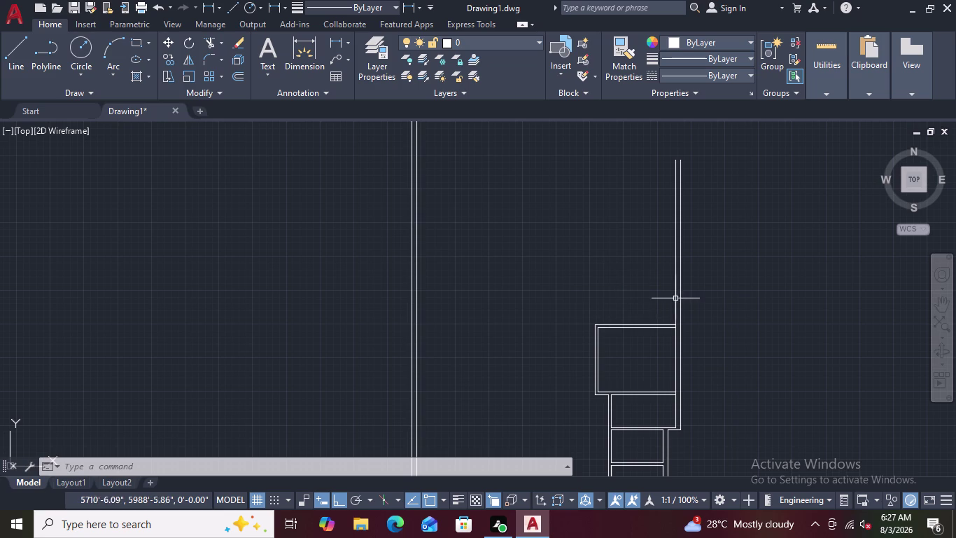
scroll(up, 3)
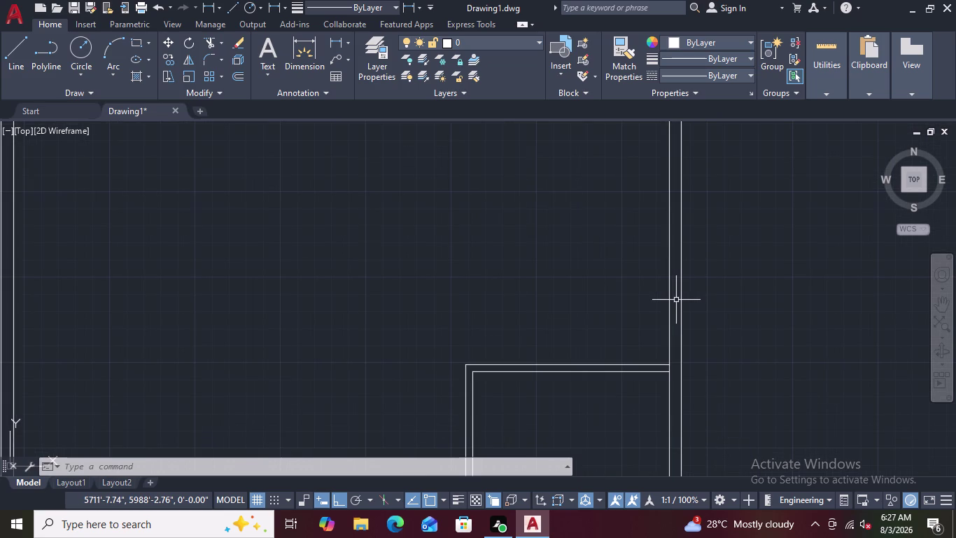
scroll(down, 3)
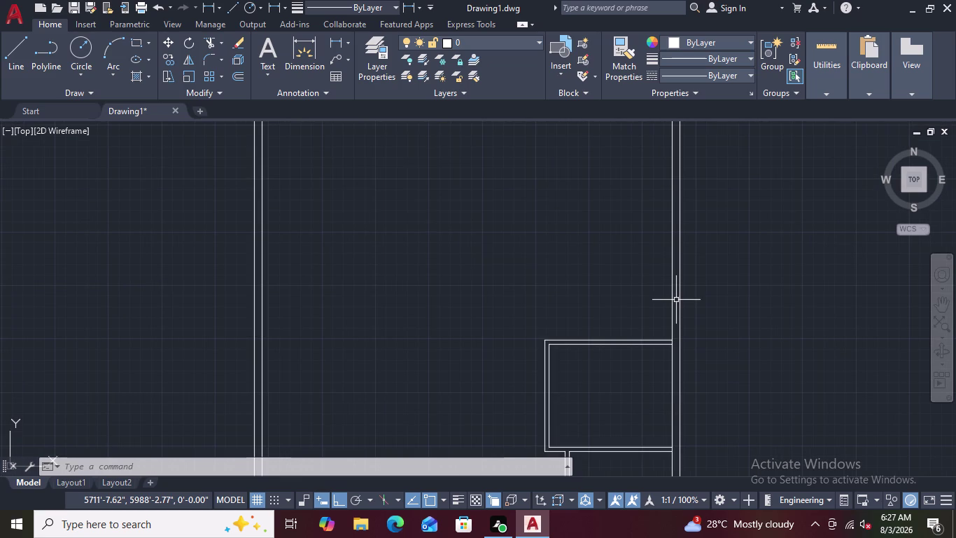
scroll(down, 3)
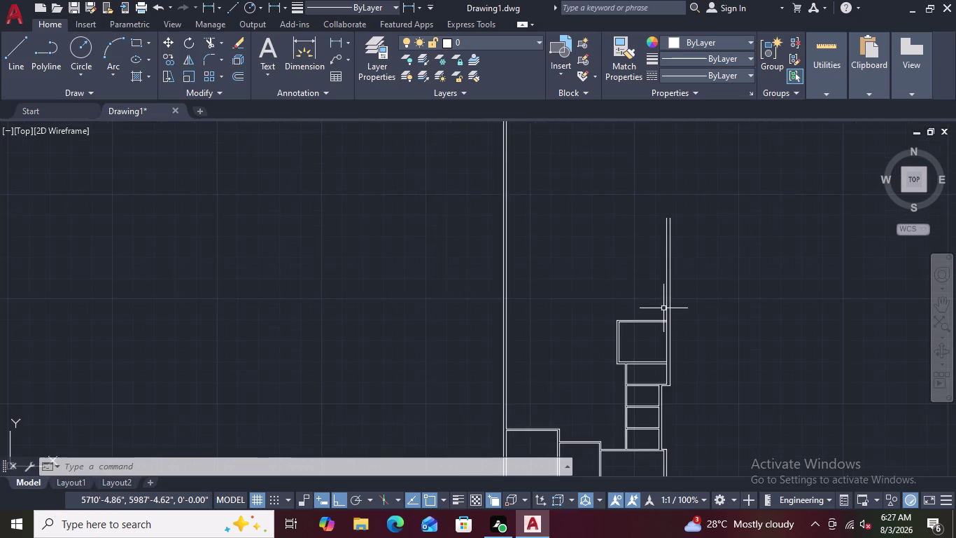
scroll(up, 3)
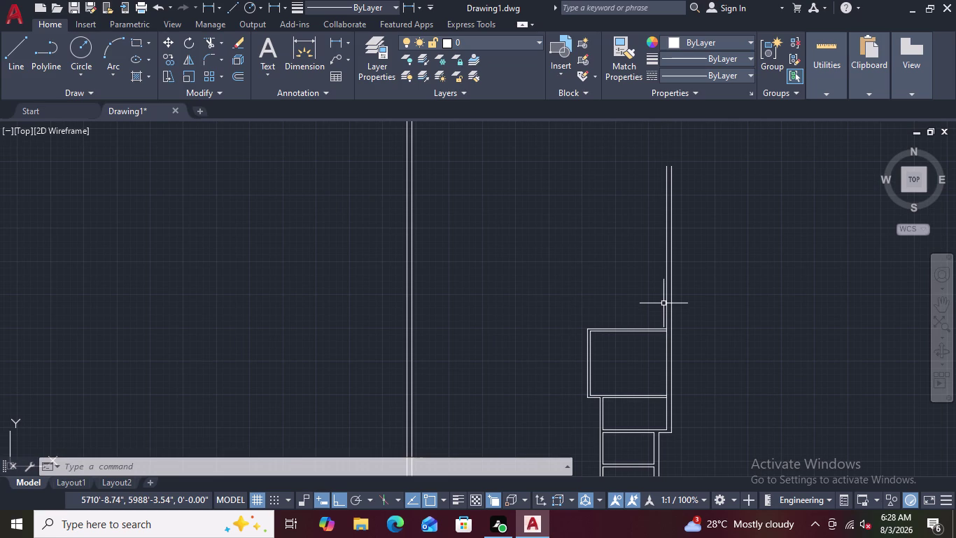
scroll(up, 3)
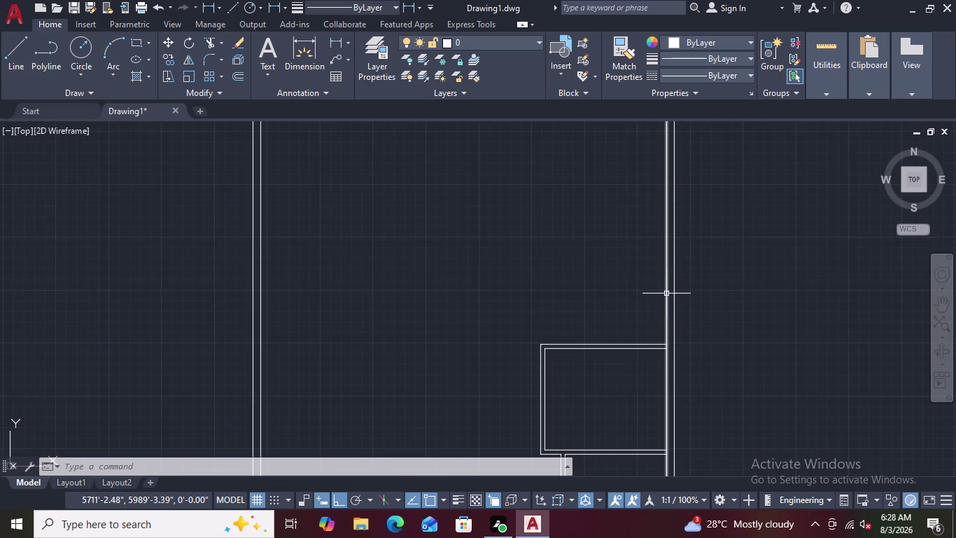
scroll(up, 3)
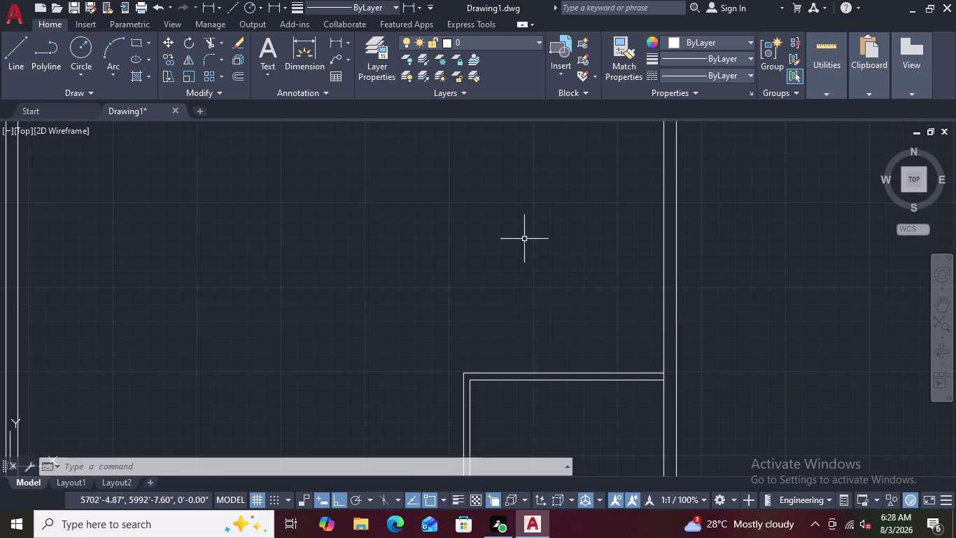
Offset the right wall line 10' inward into the room.
text(O)
key(space)
key(1)
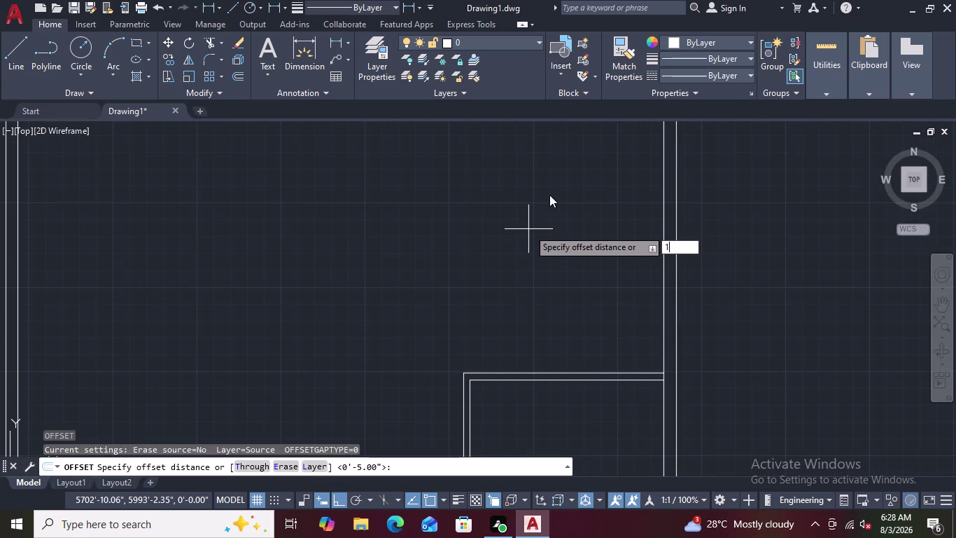
key(0)
key(apostrophe)
key(Return)
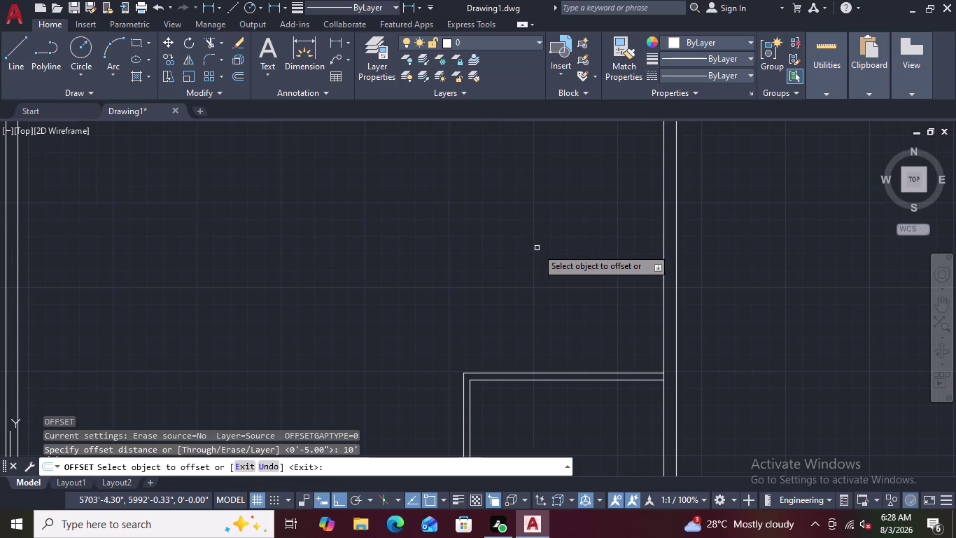
scroll(down, 3)
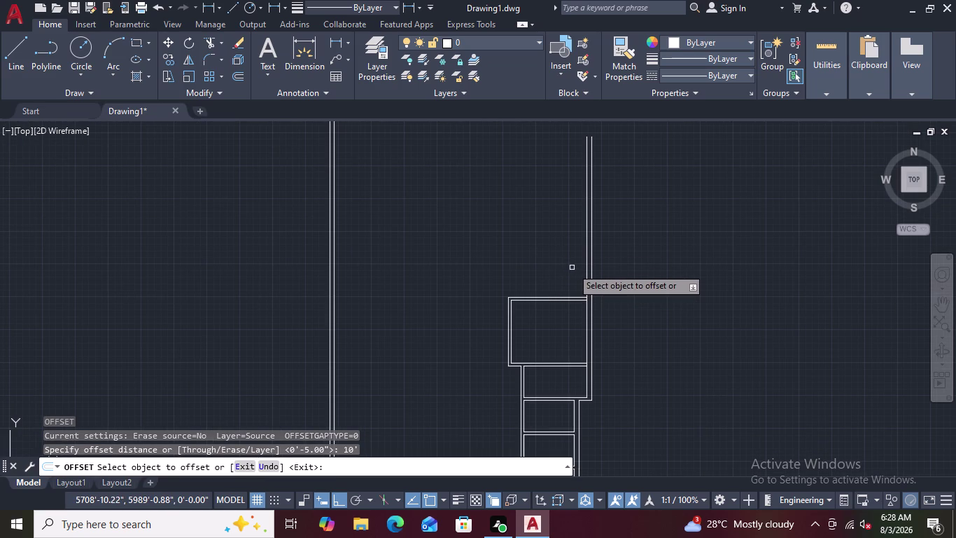
scroll(up, 3)
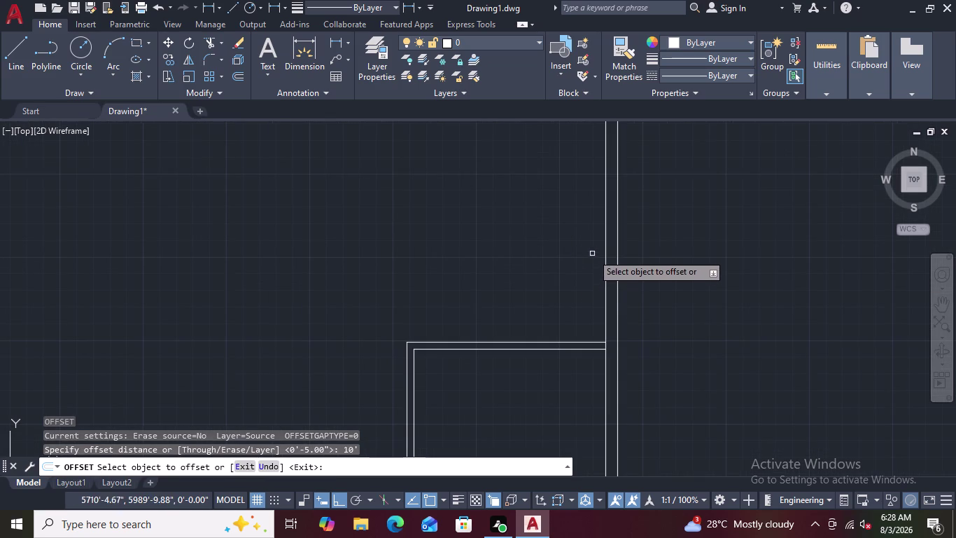
click(604, 248)
click(540, 250)
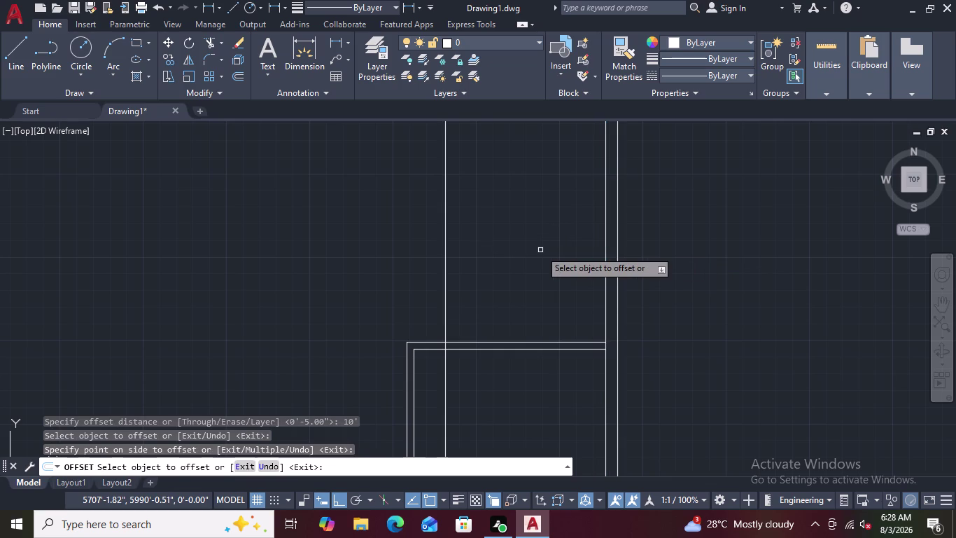
Offset the small room's top line 10' upward.
scroll(down, 3)
scroll(up, 3)
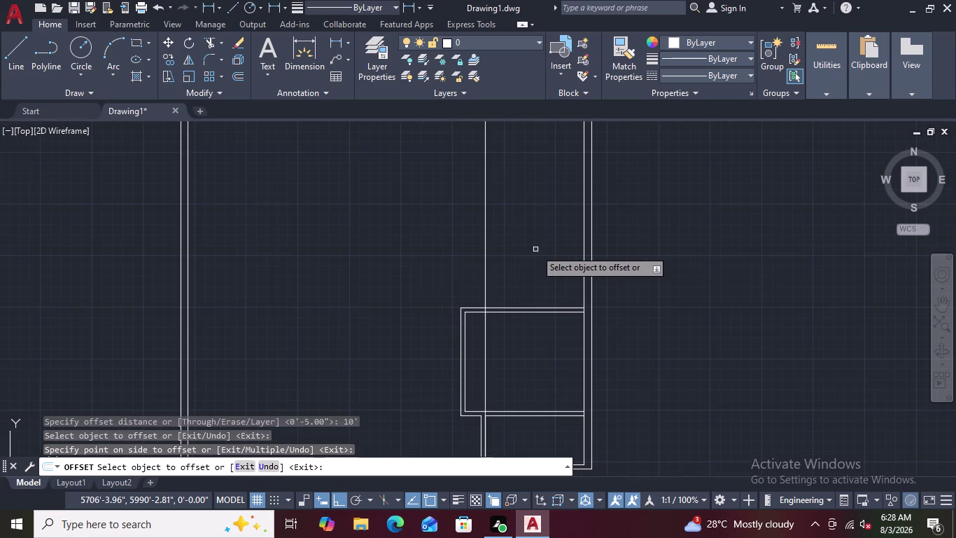
scroll(down, 3)
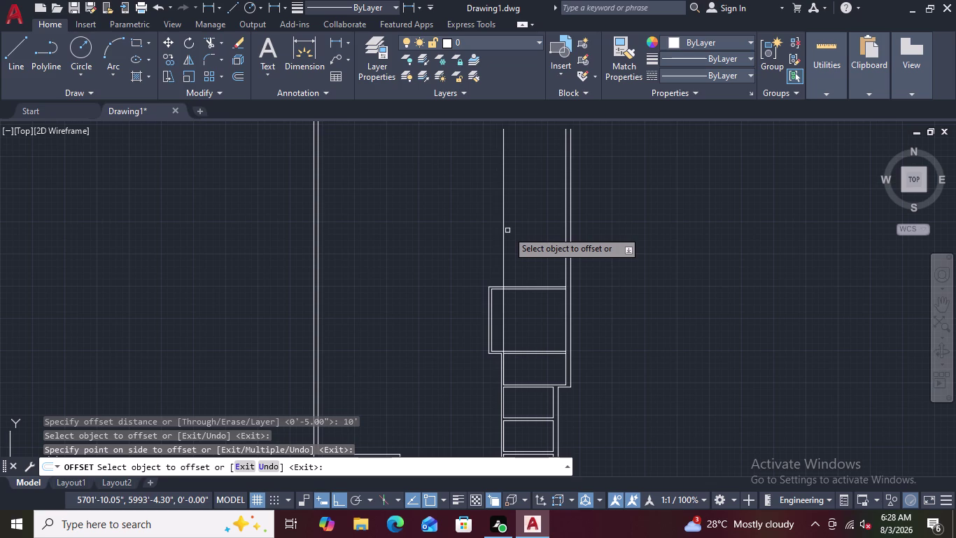
scroll(up, 3)
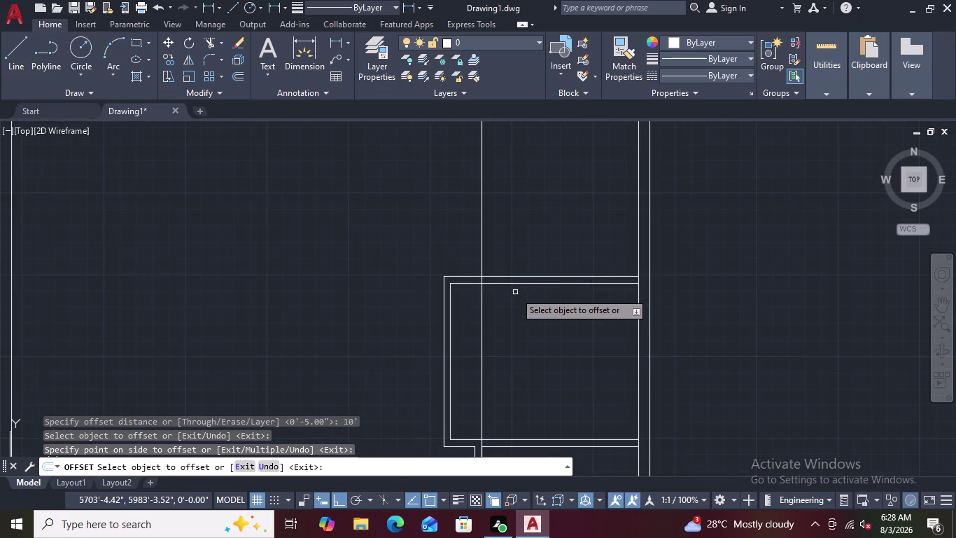
click(521, 278)
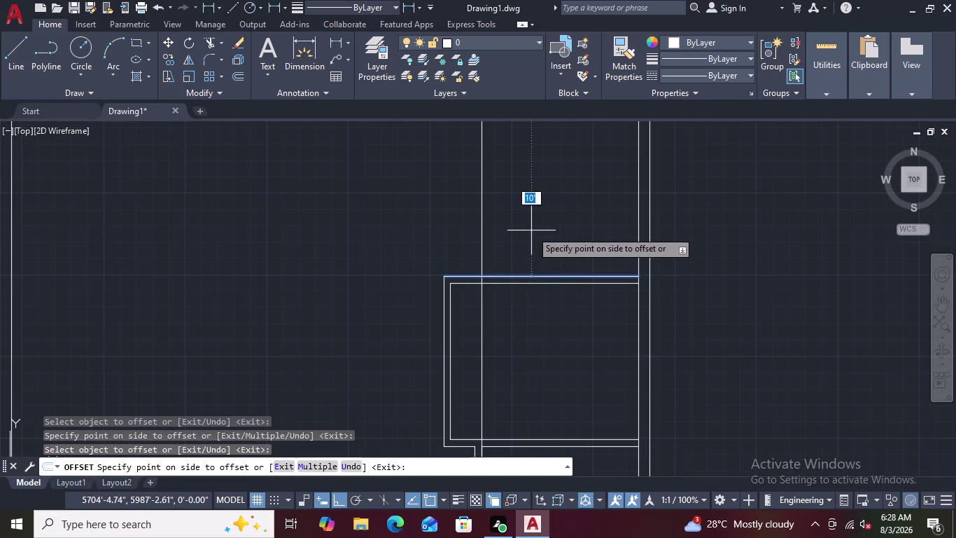
scroll(down, 3)
click(543, 175)
key(Escape)
key(Escape)
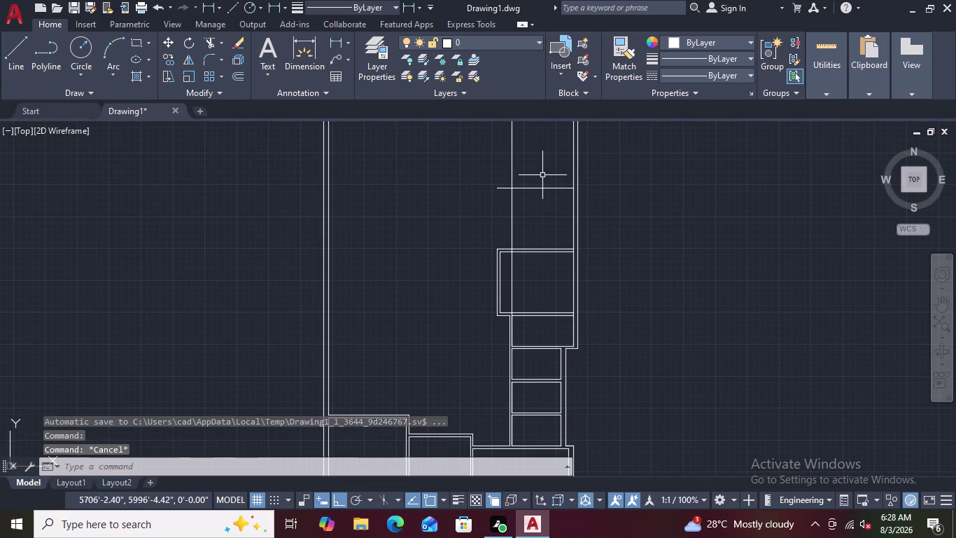
Clear any active command, zoom out over the plan, and start TRIM with TR.
key(Escape)
scroll(up, 3)
scroll(down, 3)
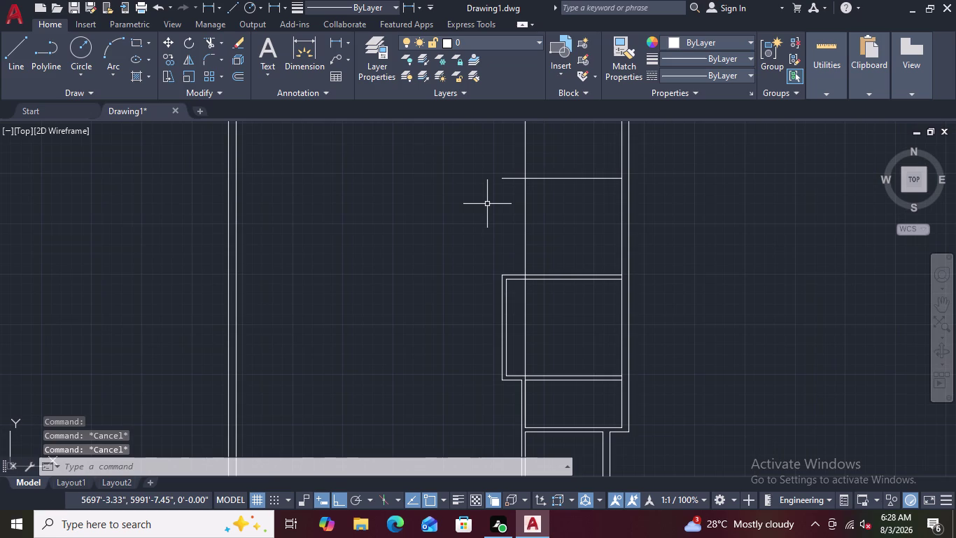
scroll(down, 3)
text(T)
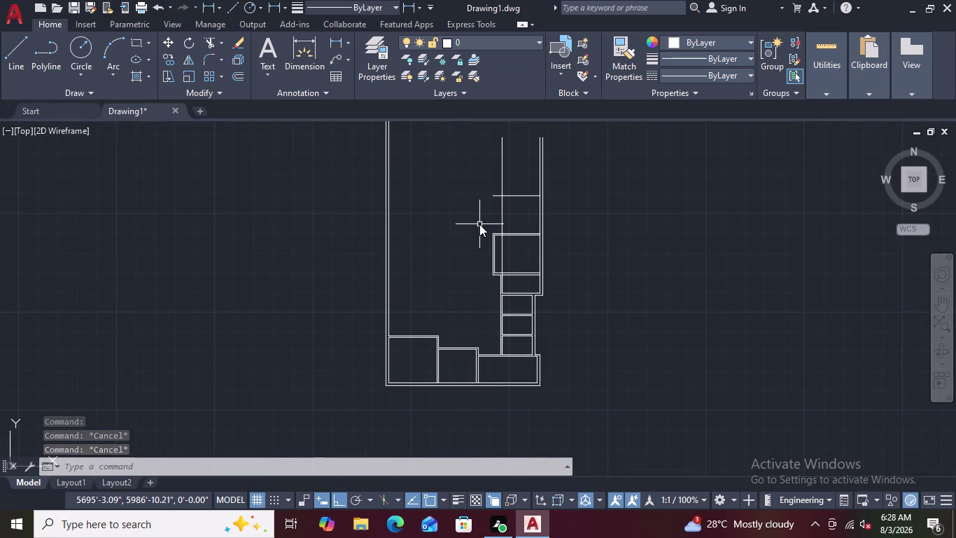
text(R)
key(space)
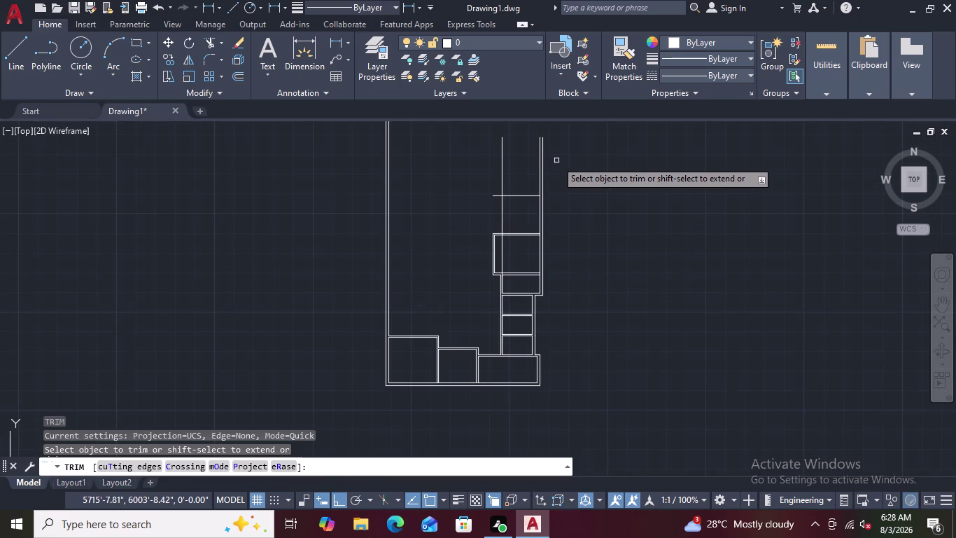
Trim the three overhanging line ends past the new corner of the 10-foot lines.
scroll(up, 3)
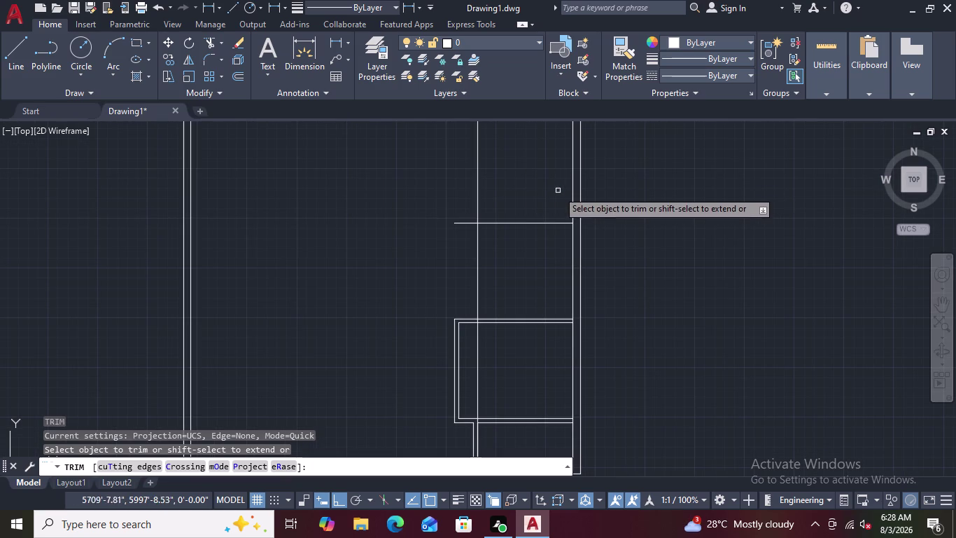
click(476, 201)
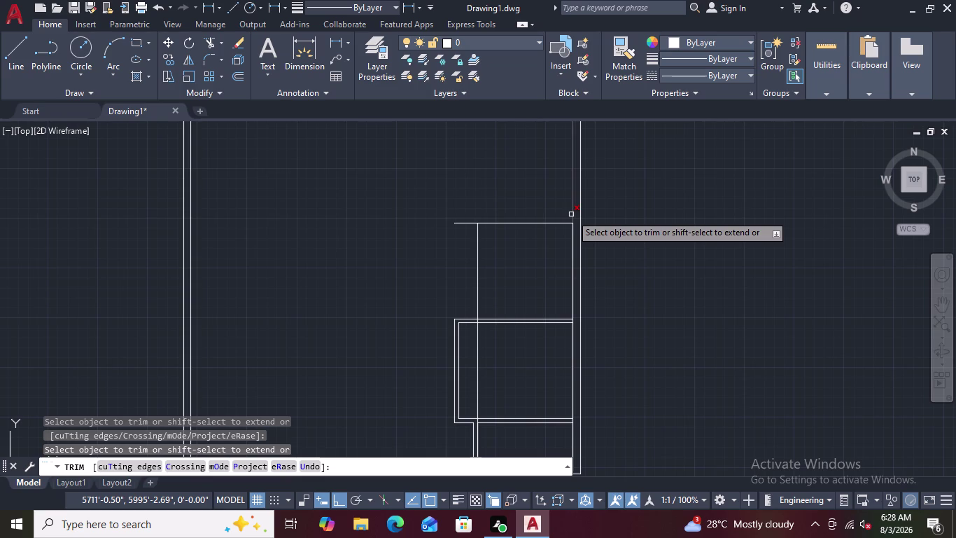
click(571, 214)
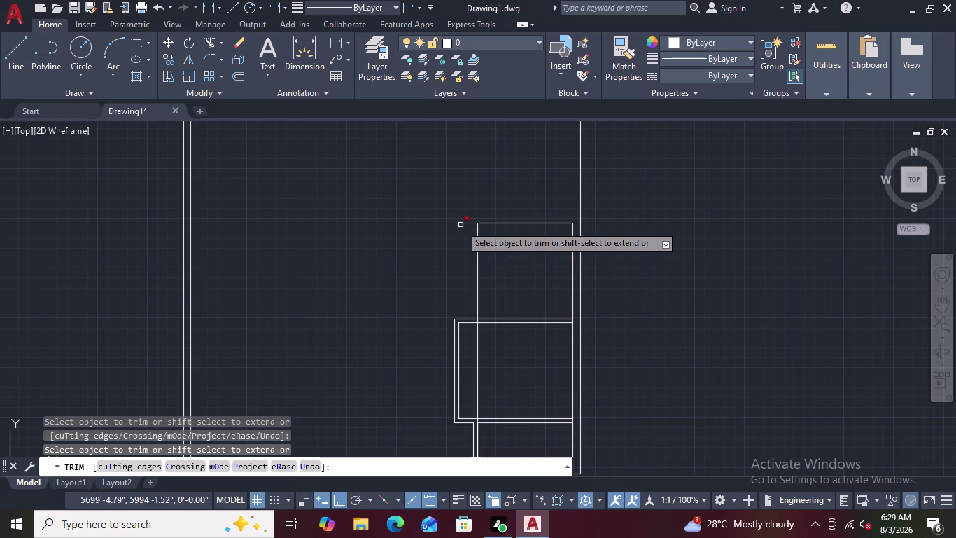
click(462, 224)
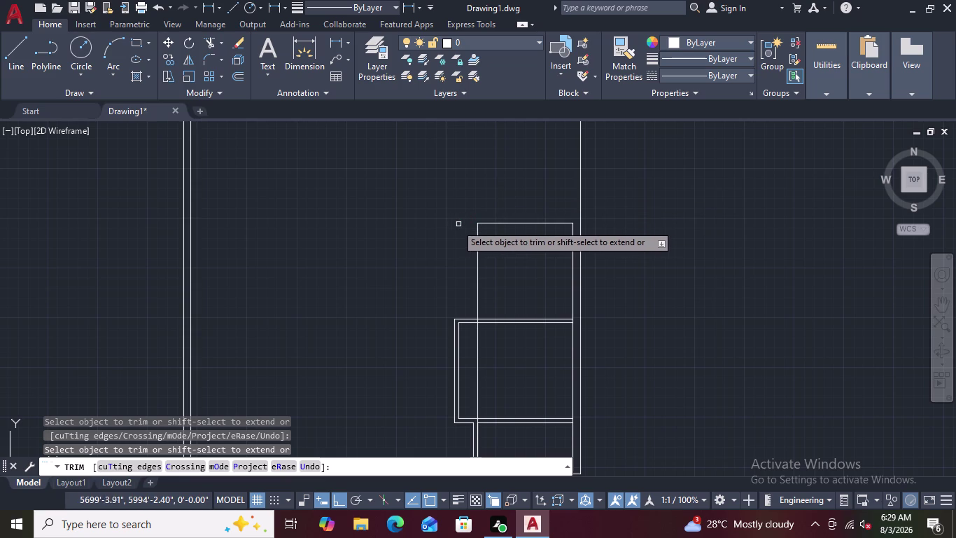
key(Escape)
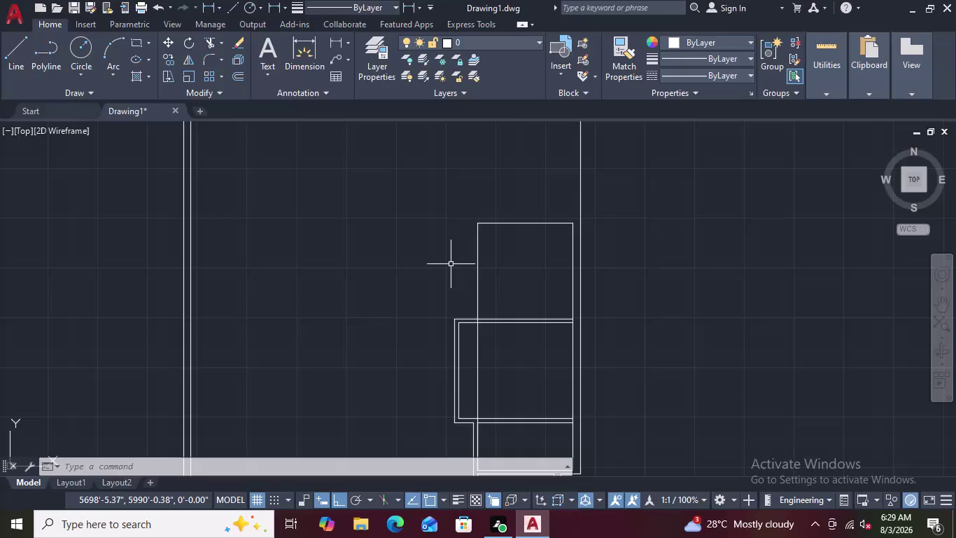
scroll(up, 3)
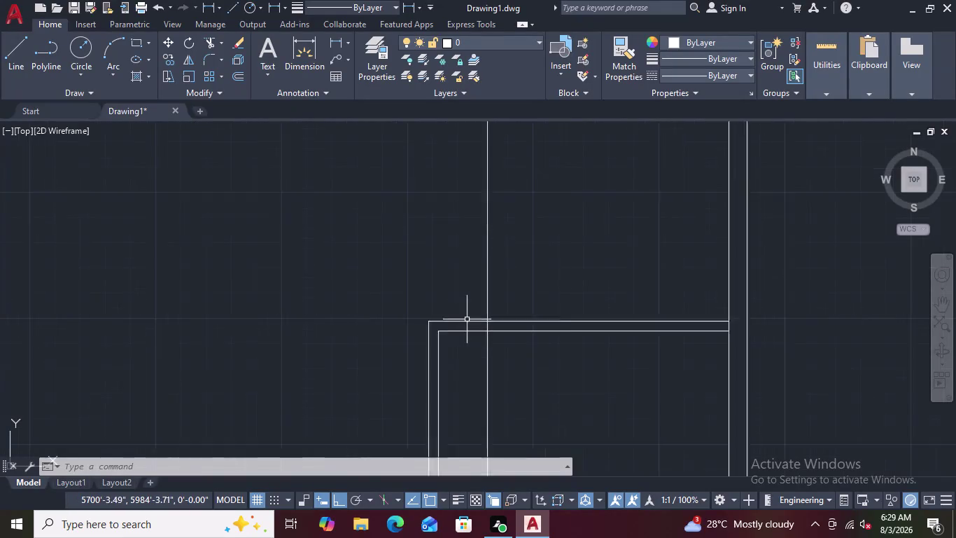
scroll(up, 3)
text(TR)
key(space)
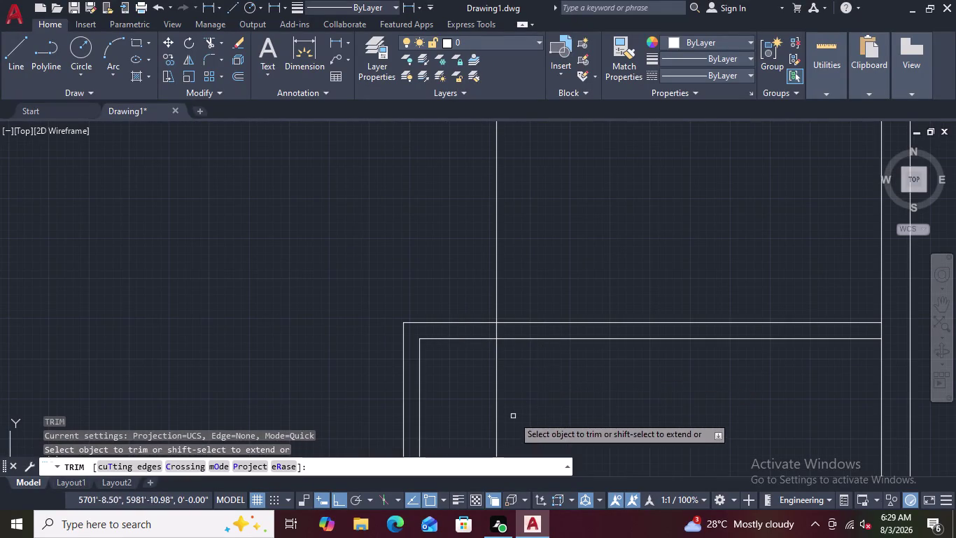
click(494, 332)
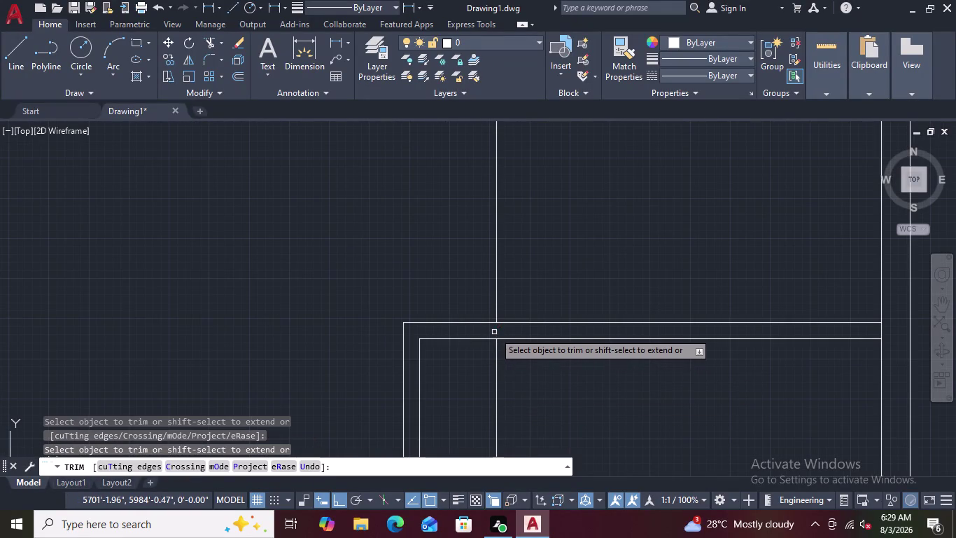
scroll(down, 3)
scroll(down, 3)
middle_drag(521, 411, 545, 355)
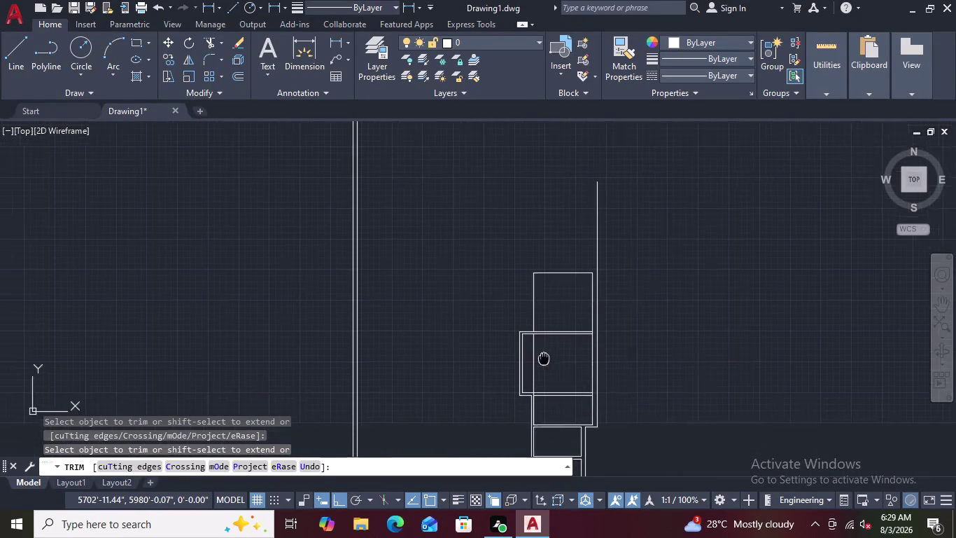
middle_drag(544, 355, 555, 338)
scroll(up, 3)
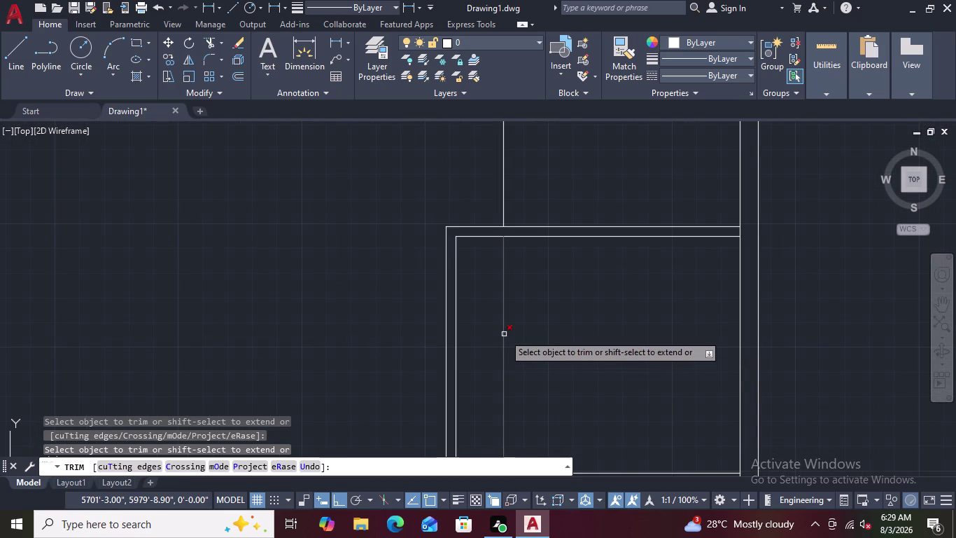
click(504, 334)
scroll(down, 3)
middle_drag(525, 362, 543, 255)
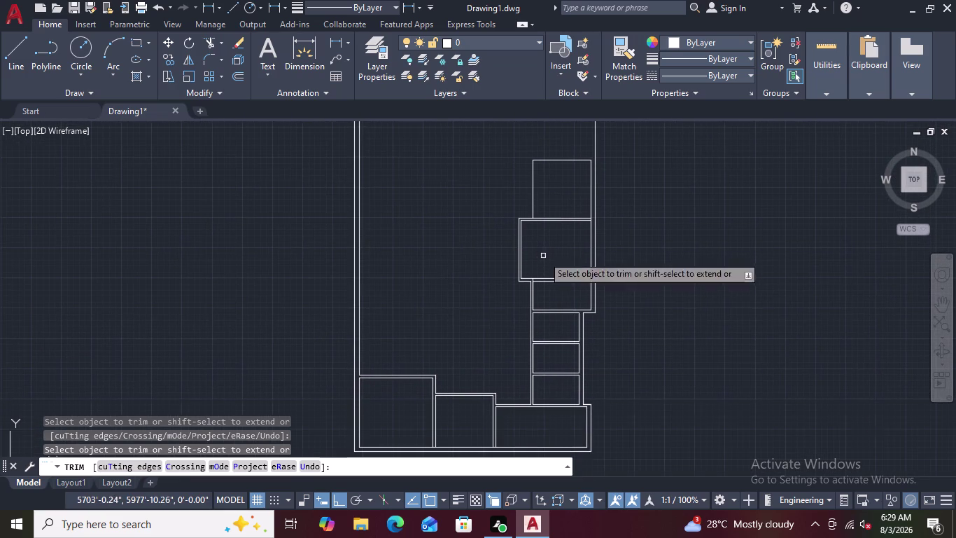
scroll(up, 3)
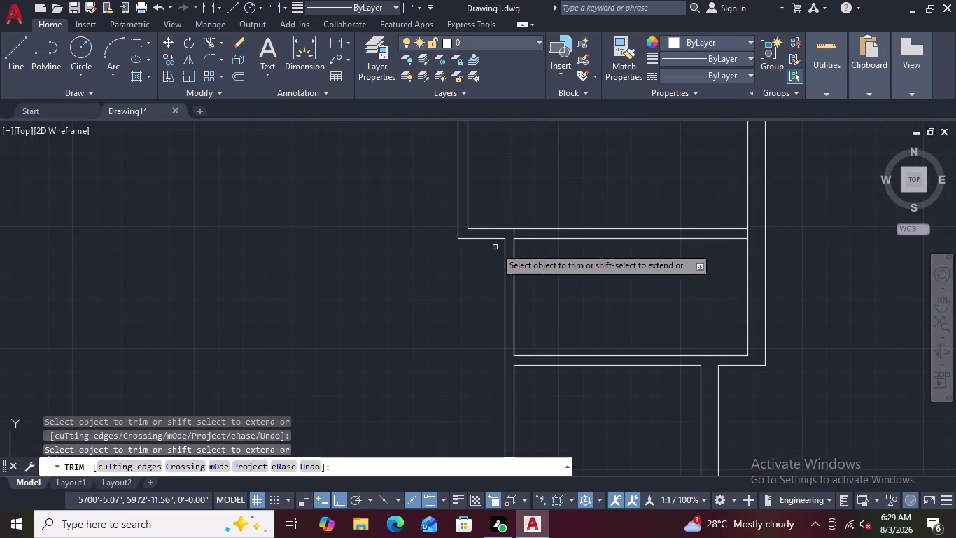
scroll(up, 3)
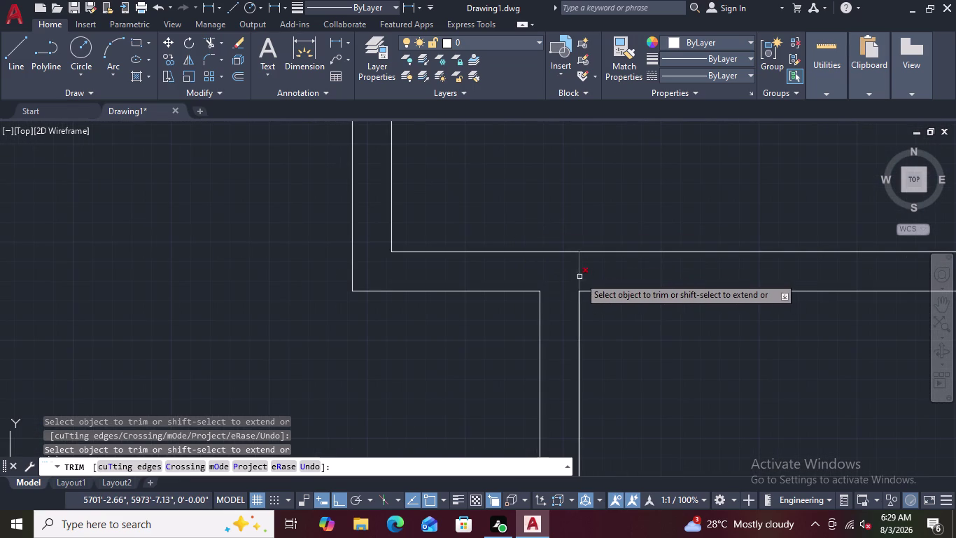
click(579, 276)
scroll(down, 3)
scroll(down, 3)
middle_drag(625, 392, 617, 380)
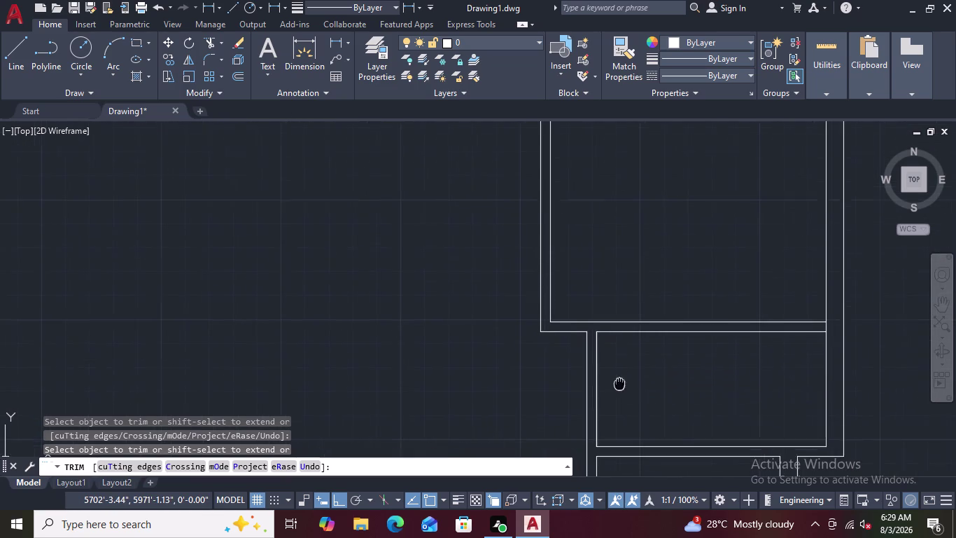
middle_drag(618, 380, 576, 237)
scroll(down, 3)
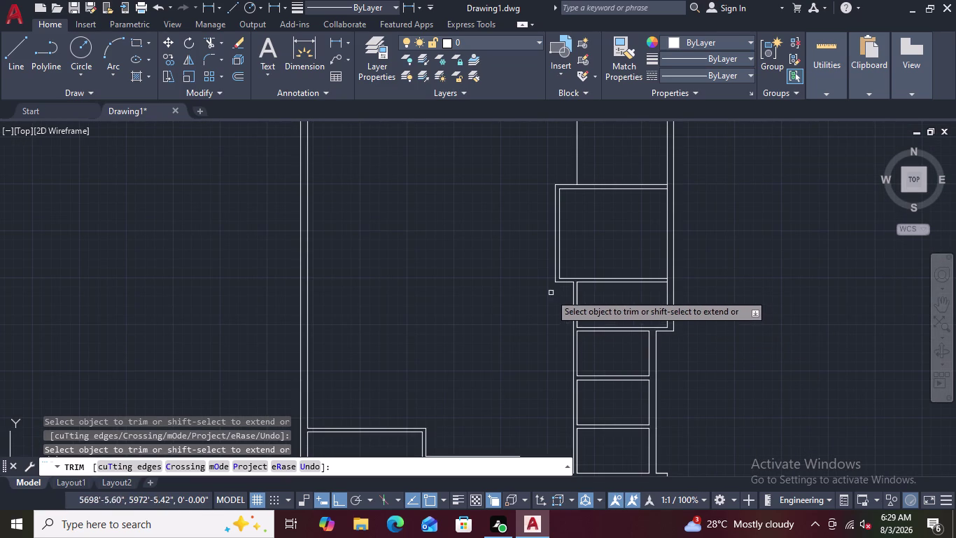
key(Escape)
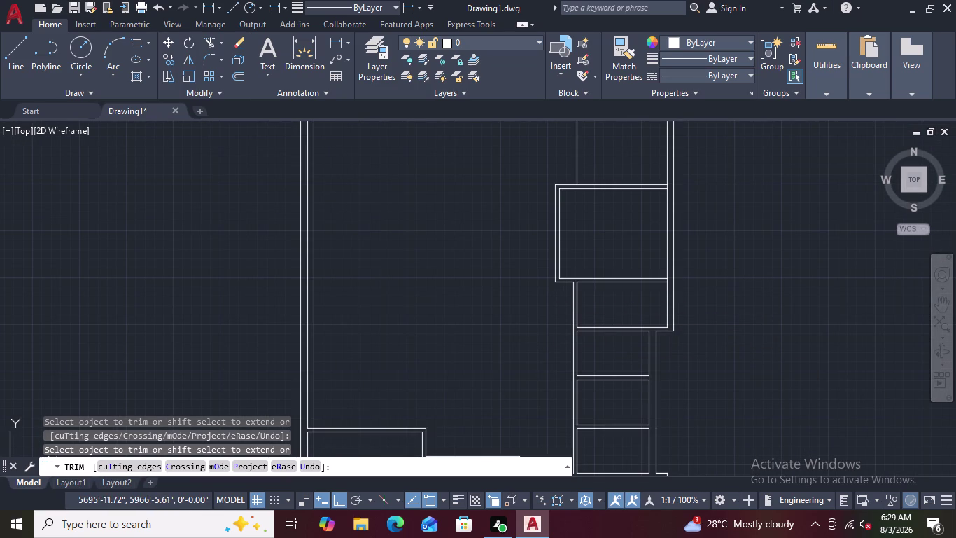
scroll(up, 3)
scroll(down, 3)
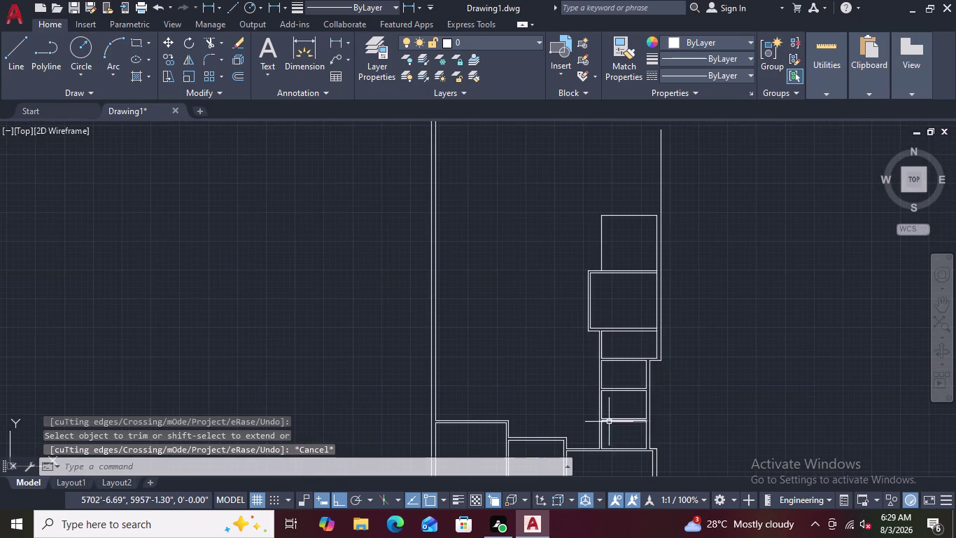
scroll(up, 3)
scroll(down, 3)
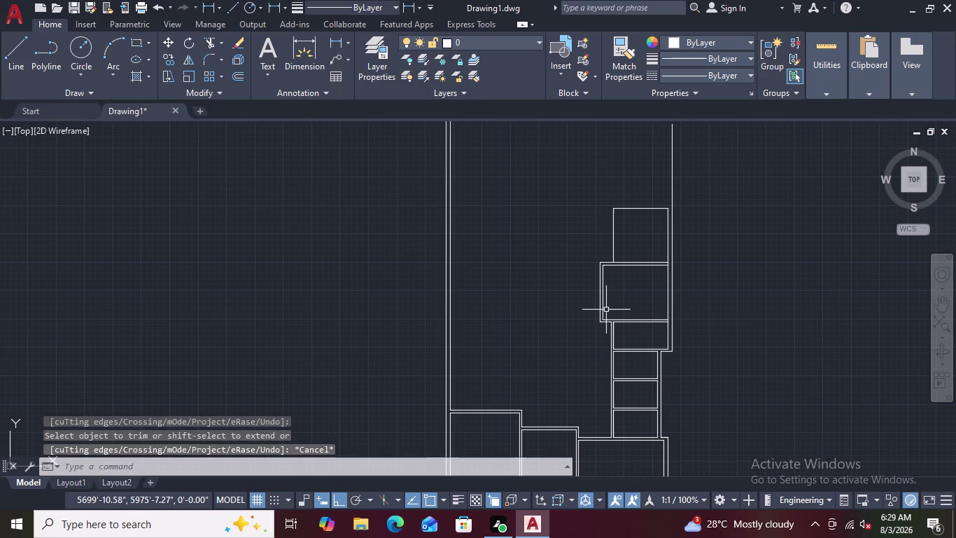
middle_drag(615, 302, 397, 454)
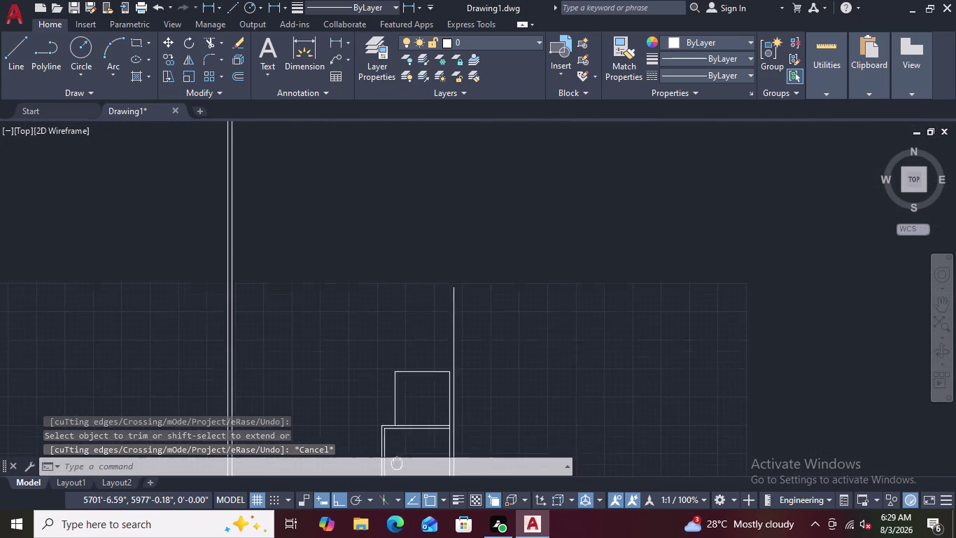
middle_drag(397, 454, 419, 382)
scroll(up, 3)
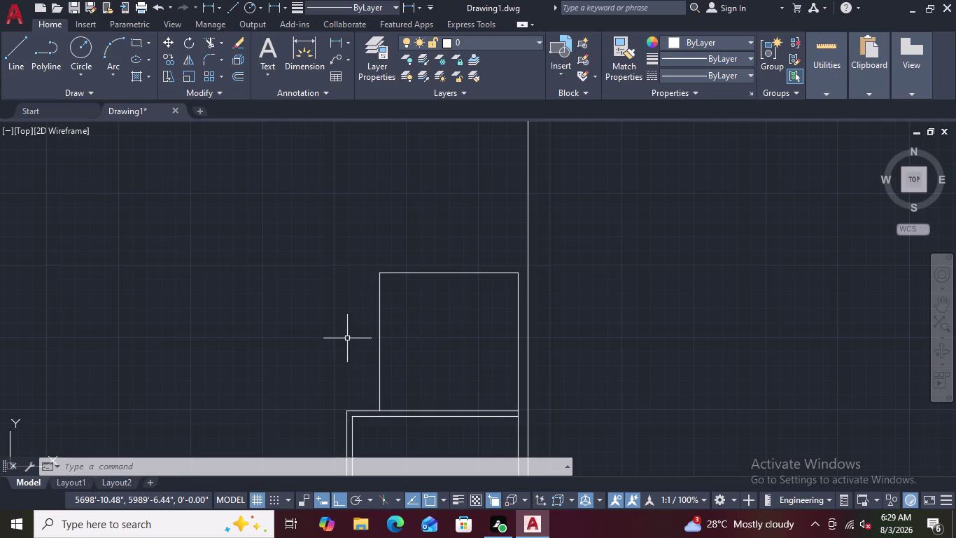
Offset the new room's top wall line 9 inches upward.
key(o)
key(Return)
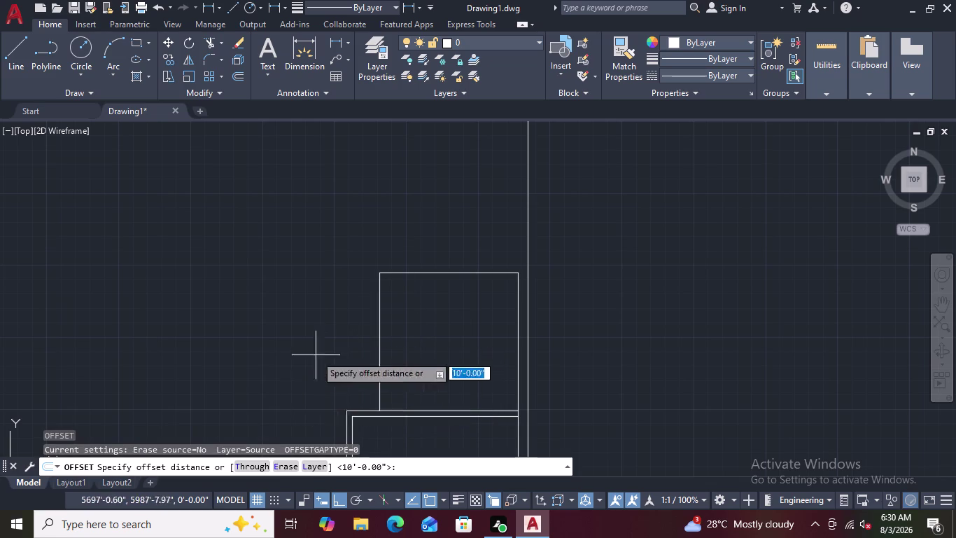
key(9)
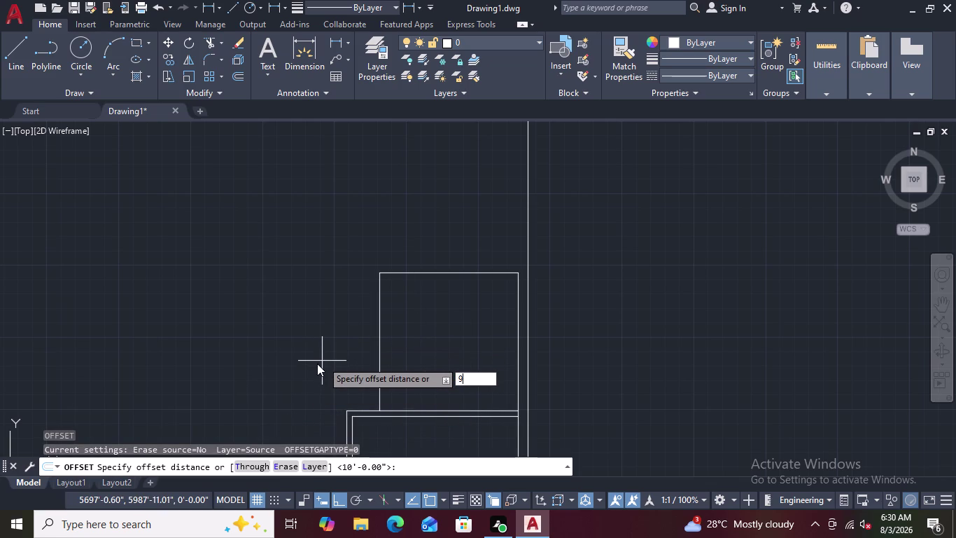
key(shift+quotedbl)
key(Return)
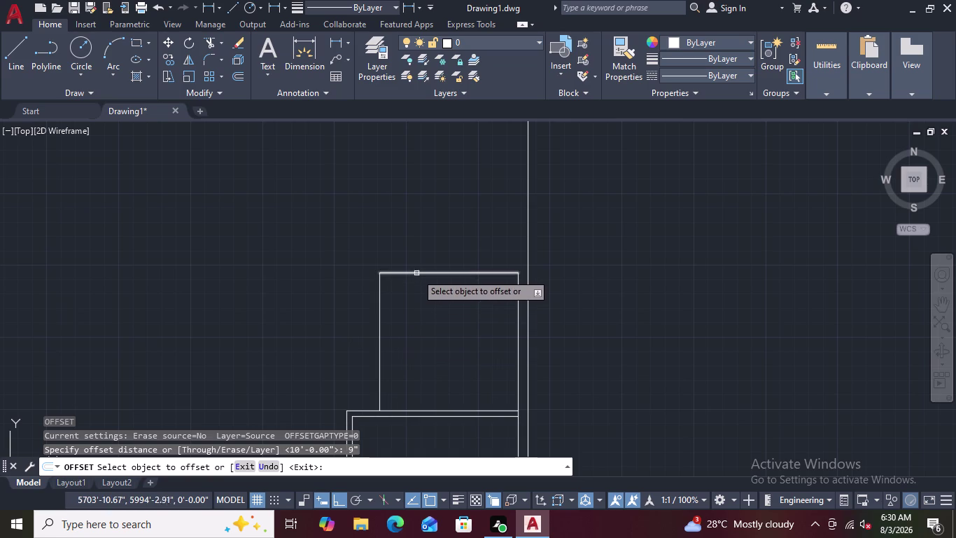
click(416, 272)
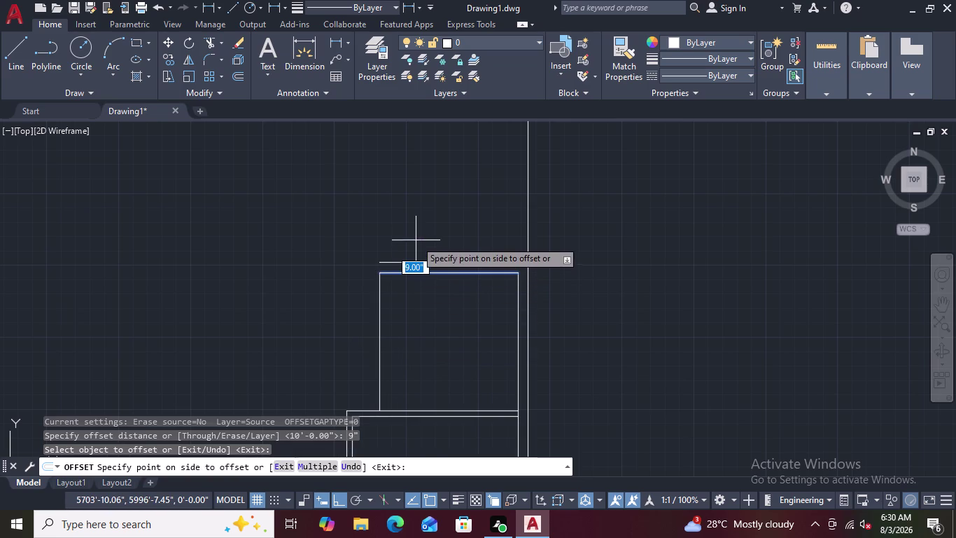
click(415, 240)
key(Escape)
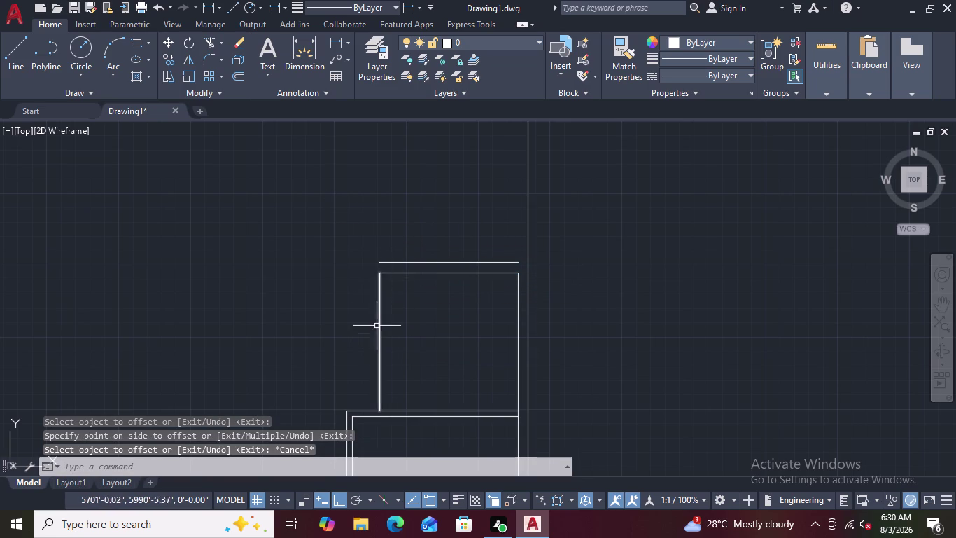
scroll(down, 3)
scroll(up, 3)
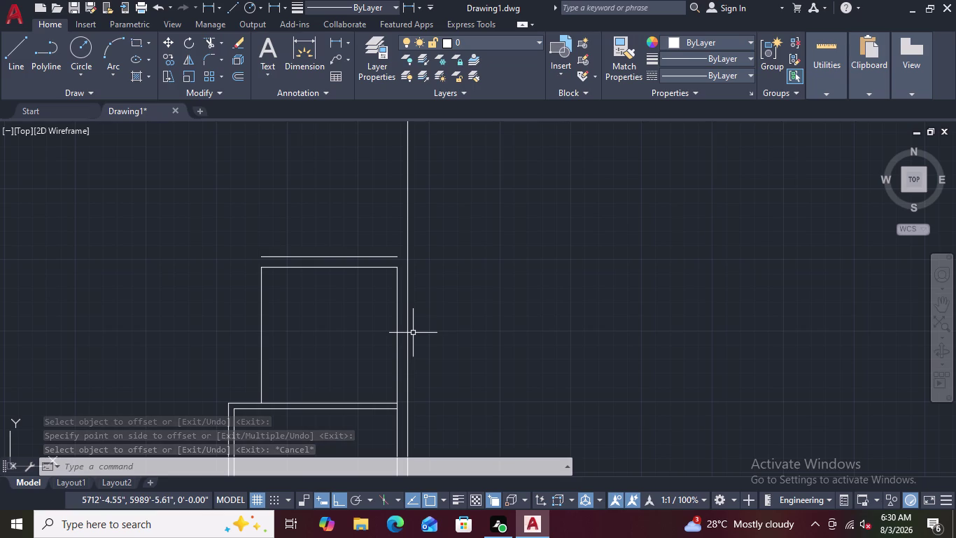
Extend the new 9-inch top line to the tall vertical wall line with EX.
text(EX)
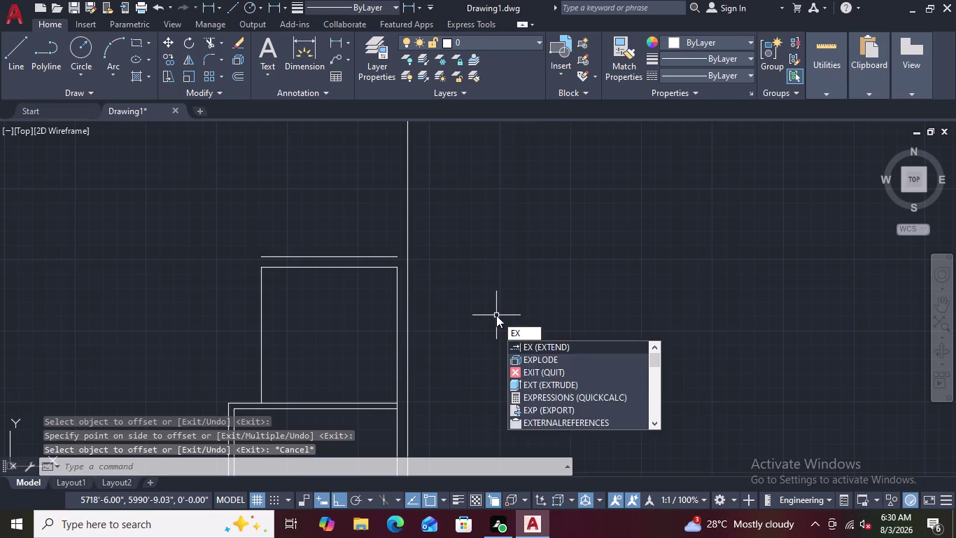
key(space)
click(382, 258)
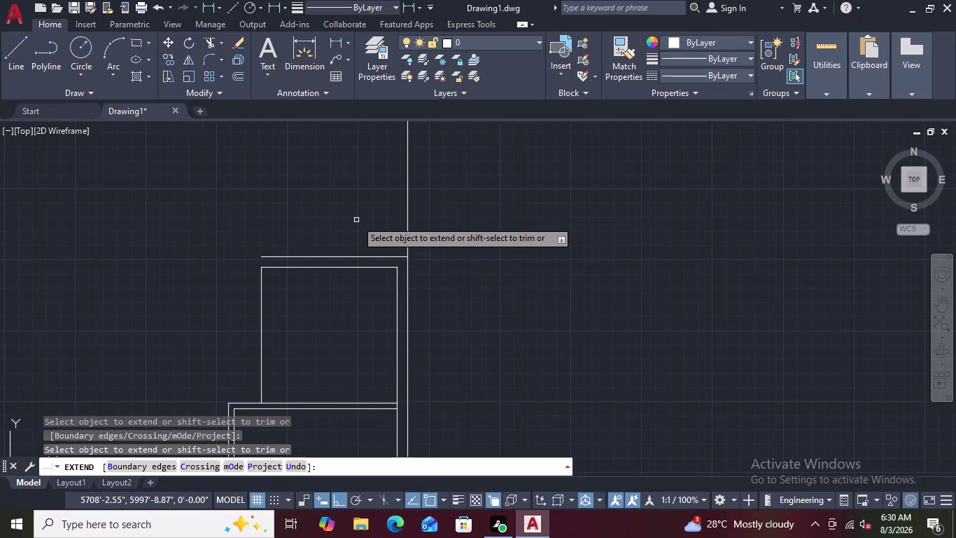
key(Escape)
Trim the vertical wall line's overhang above the corner using a TR fence.
text(TR)
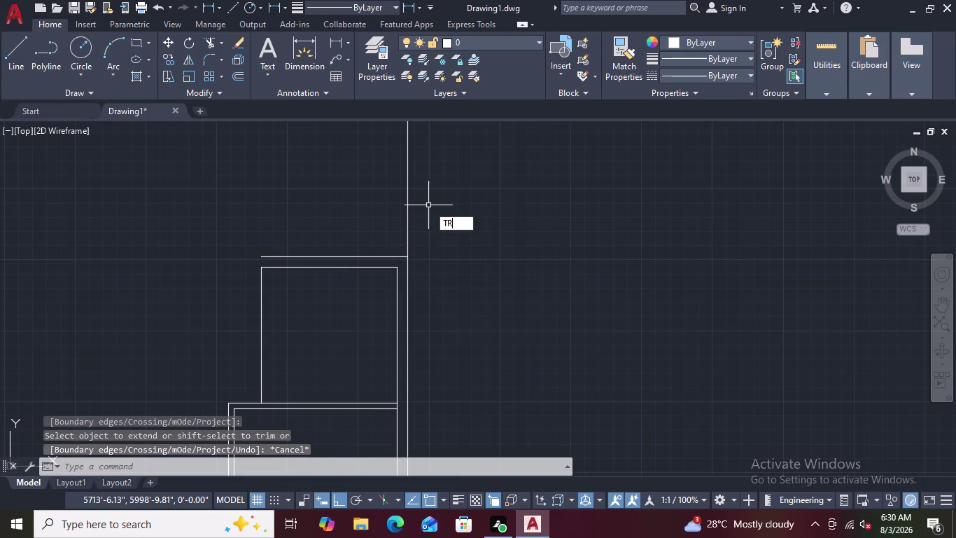
key(space)
drag(441, 199, 381, 227)
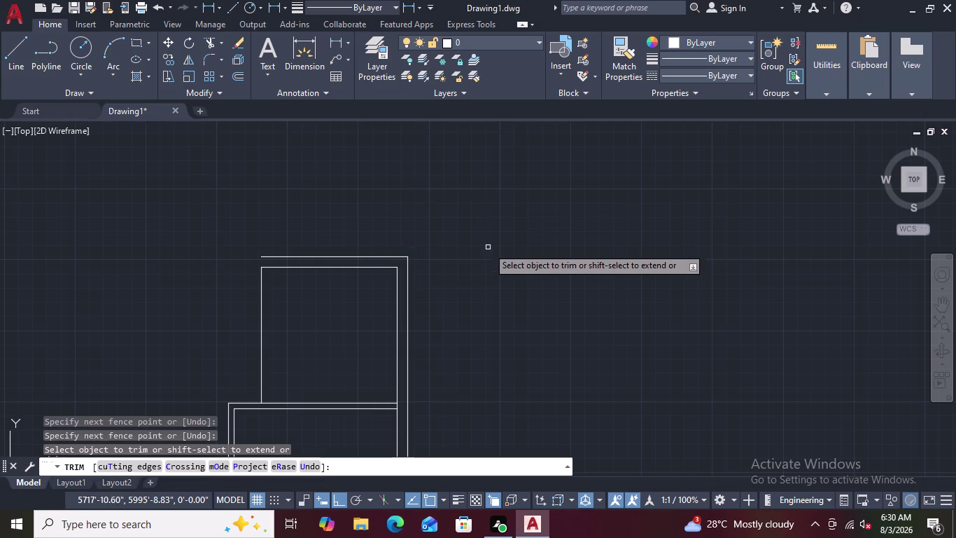
key(Escape)
key(Escape)
scroll(down, 3)
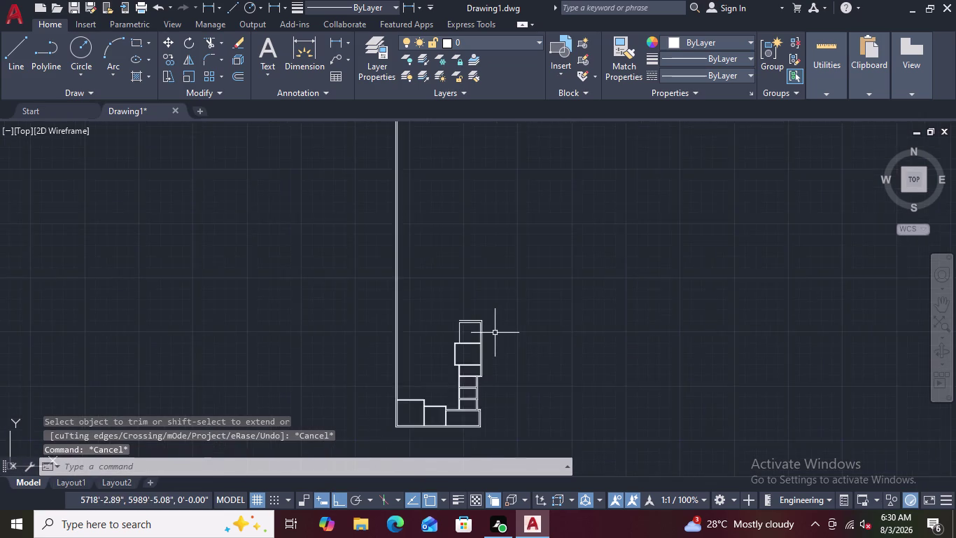
Pan and zoom around the whole floor plan, then begin OFFSET again.
scroll(down, 3)
scroll(up, 3)
scroll(down, 3)
middle_drag(462, 354, 463, 327)
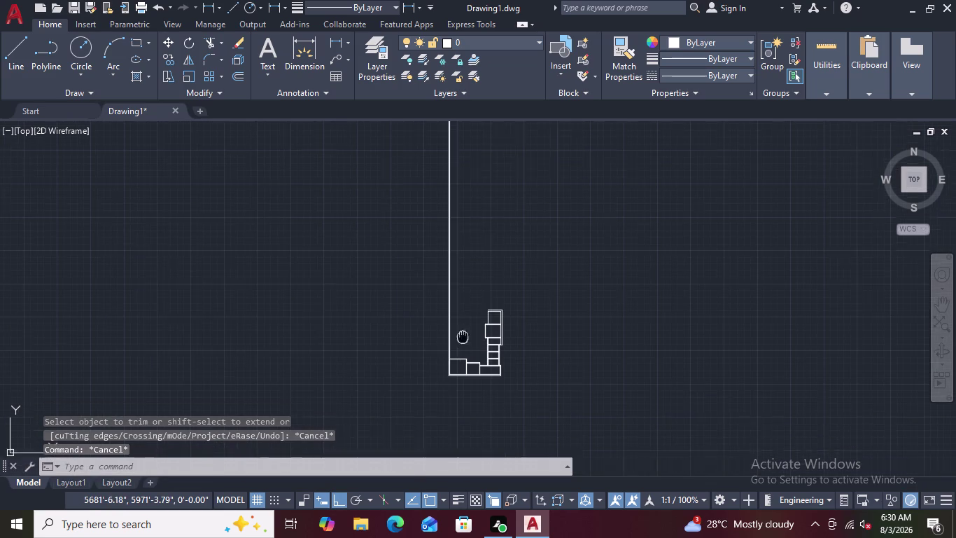
middle_drag(463, 328, 445, 261)
scroll(up, 3)
scroll(up, 3)
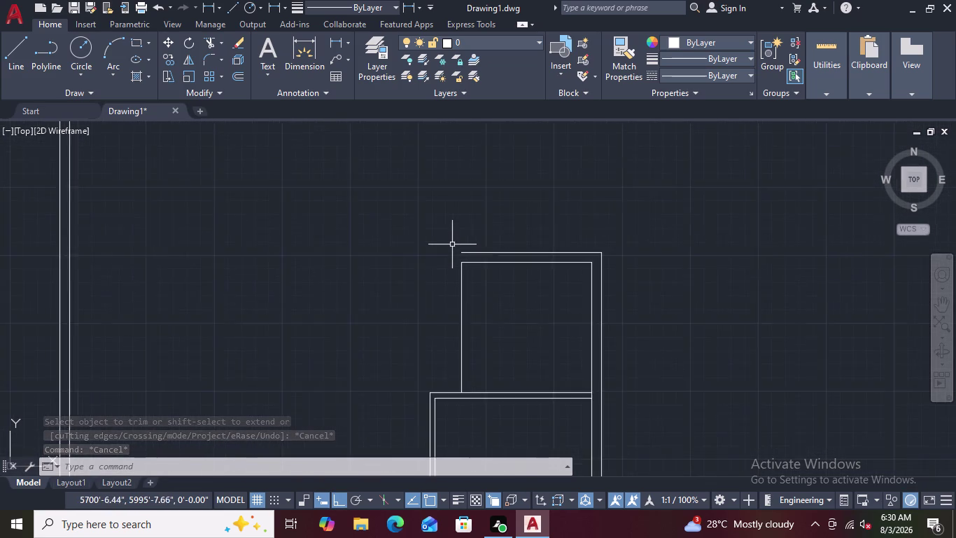
scroll(up, 3)
scroll(down, 3)
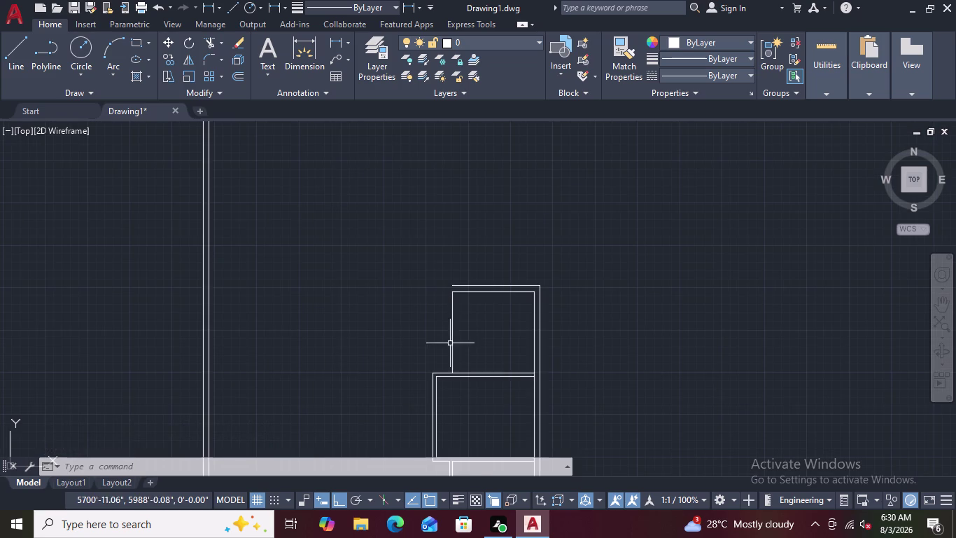
scroll(down, 3)
middle_drag(437, 363, 439, 273)
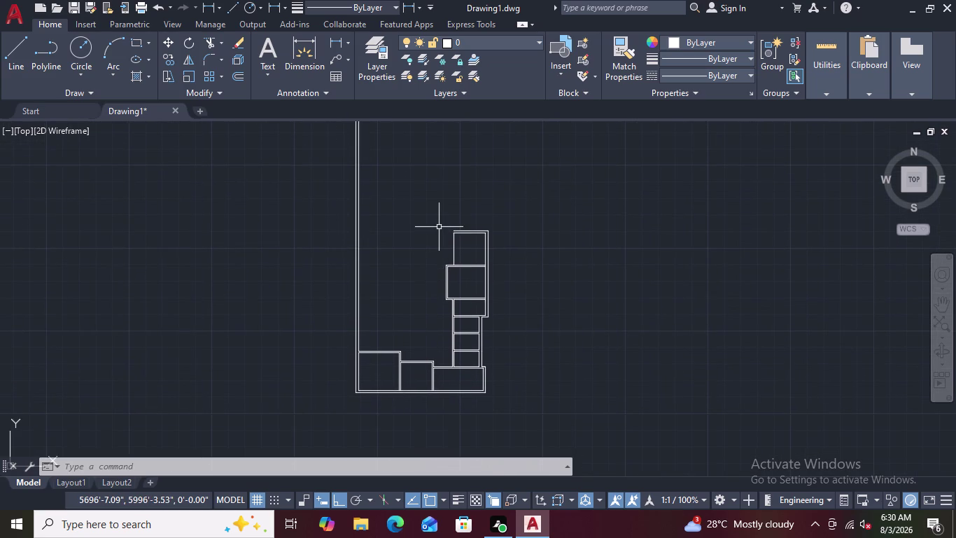
scroll(up, 3)
scroll(up, 3)
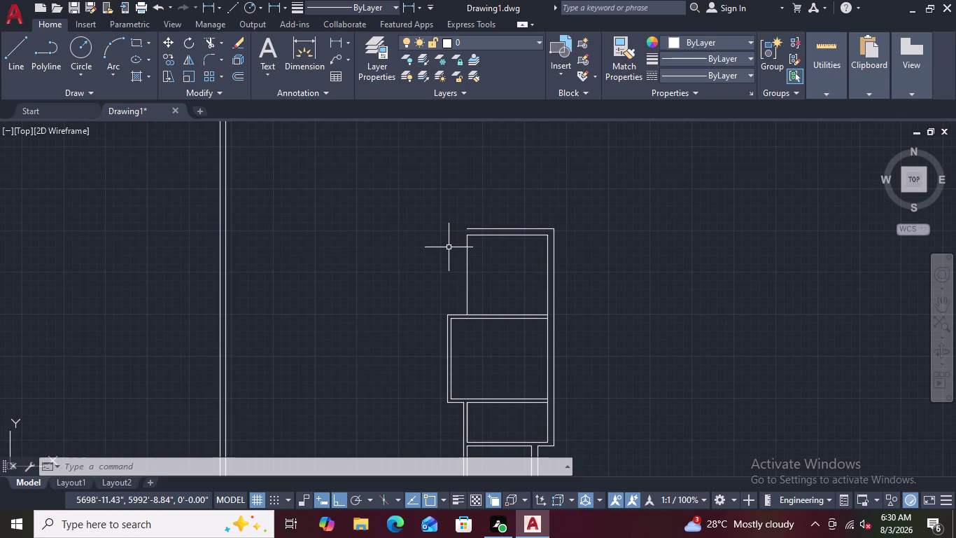
key(o)
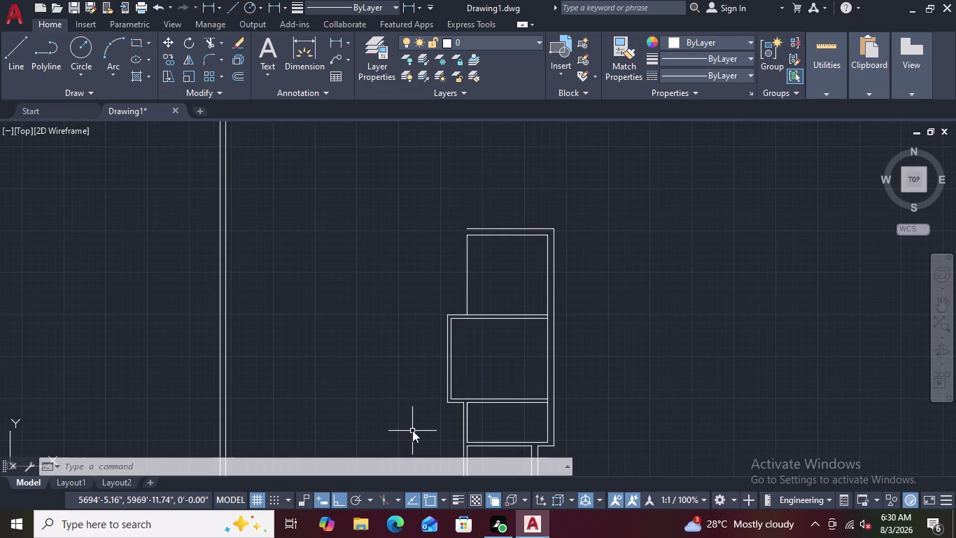
key(space)
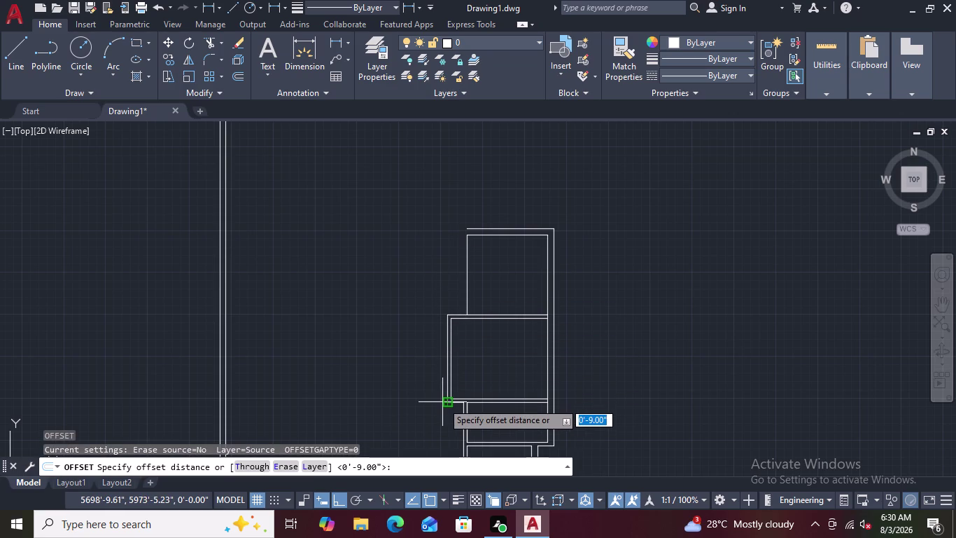
Pan and zoom toward the top partition walls.
scroll(down, 3)
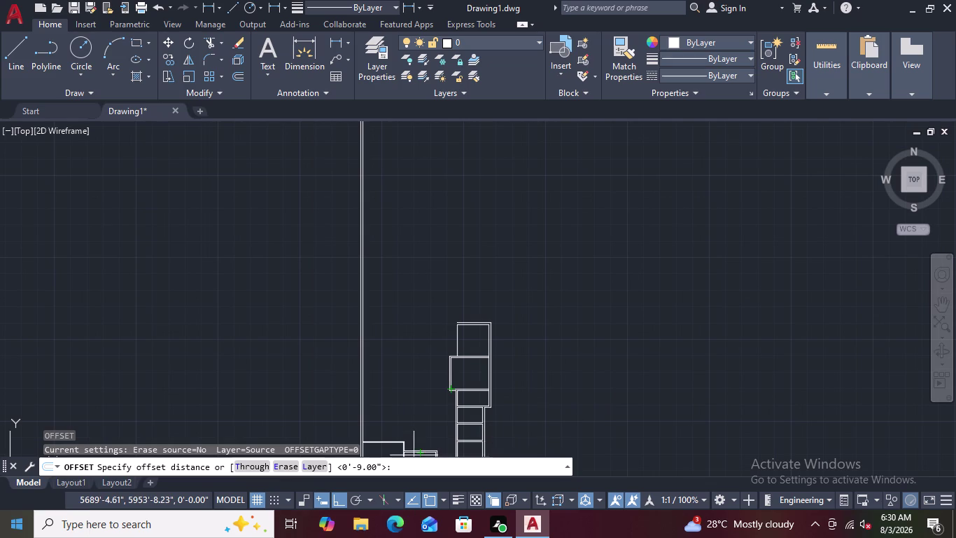
scroll(up, 3)
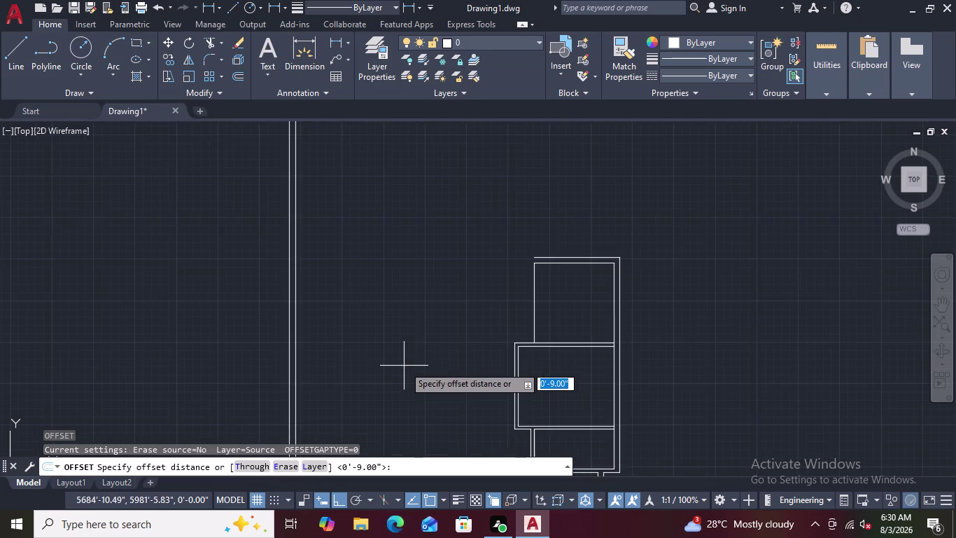
scroll(down, 3)
middle_drag(407, 365, 411, 234)
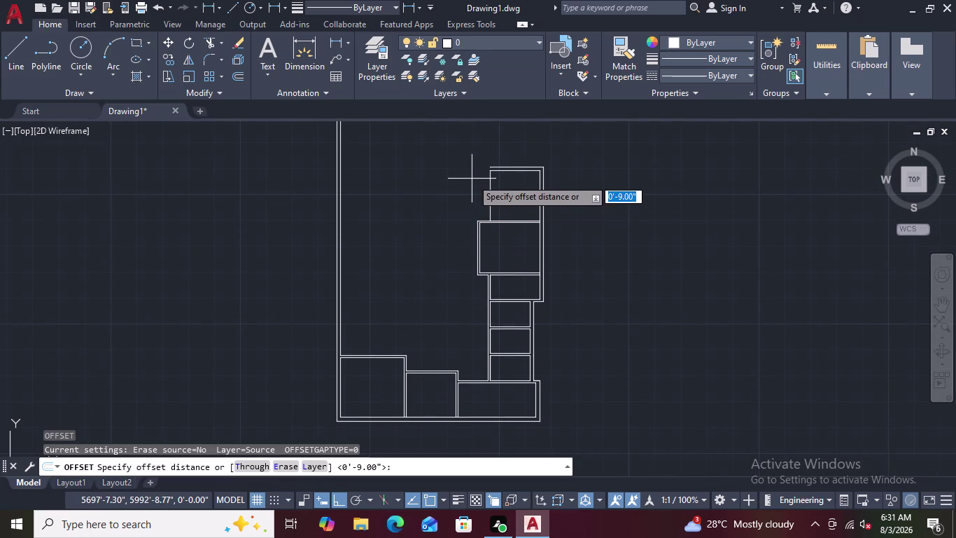
scroll(up, 3)
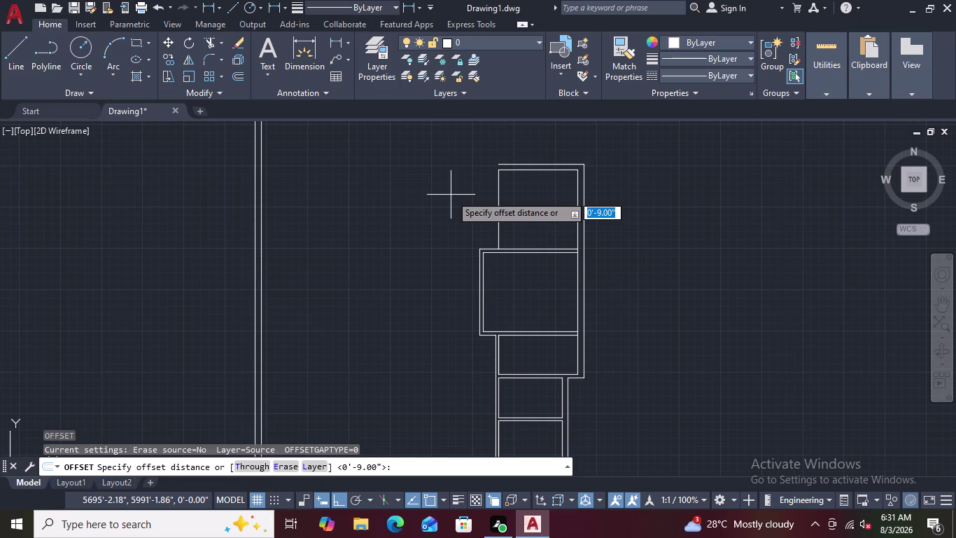
scroll(down, 3)
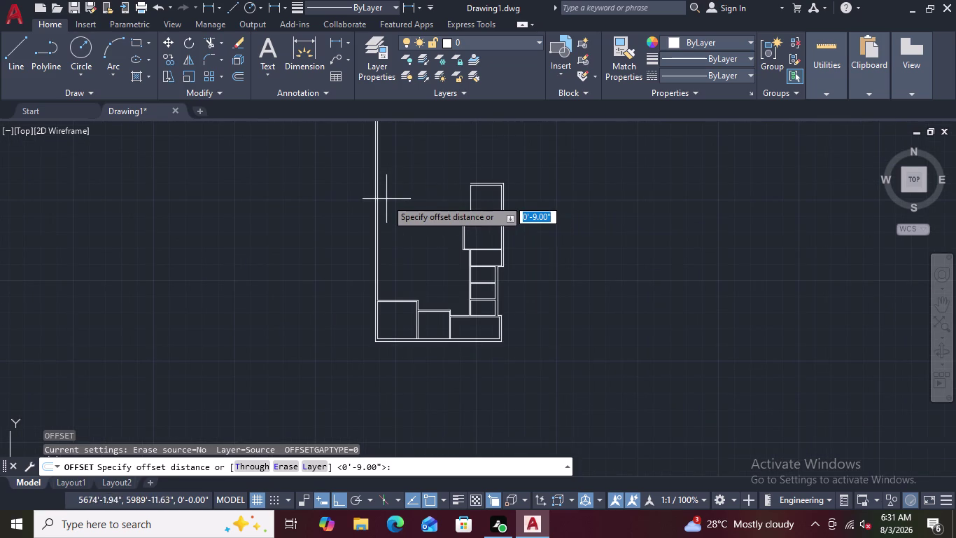
scroll(up, 3)
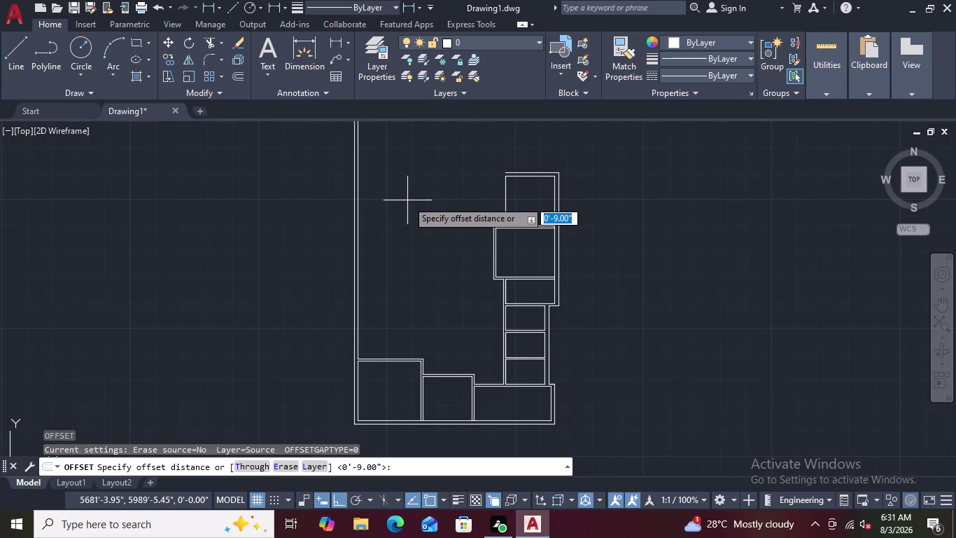
scroll(down, 3)
scroll(up, 3)
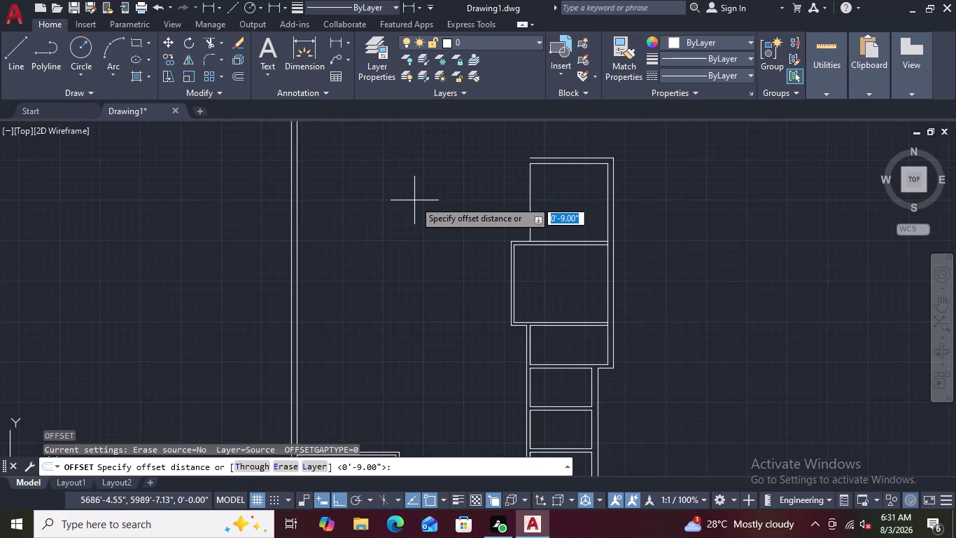
scroll(down, 3)
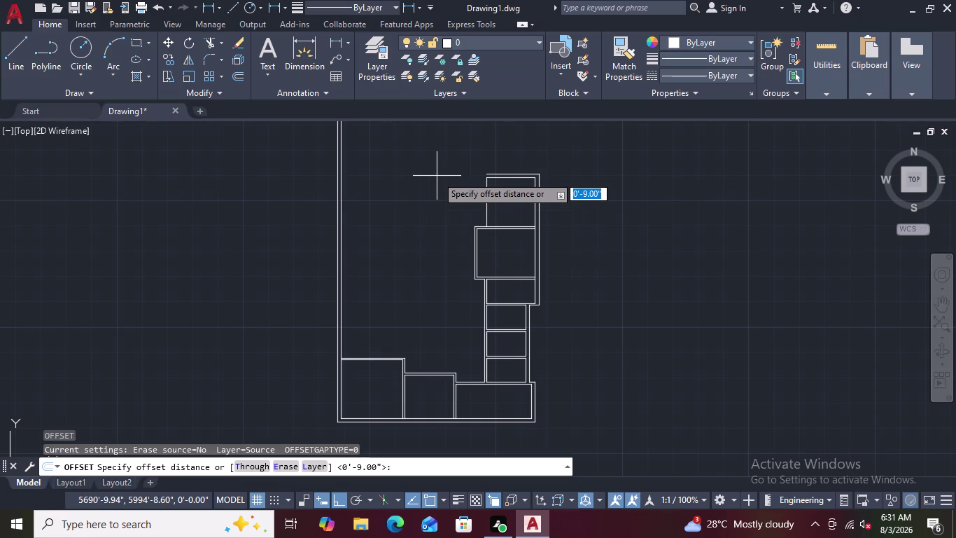
scroll(up, 3)
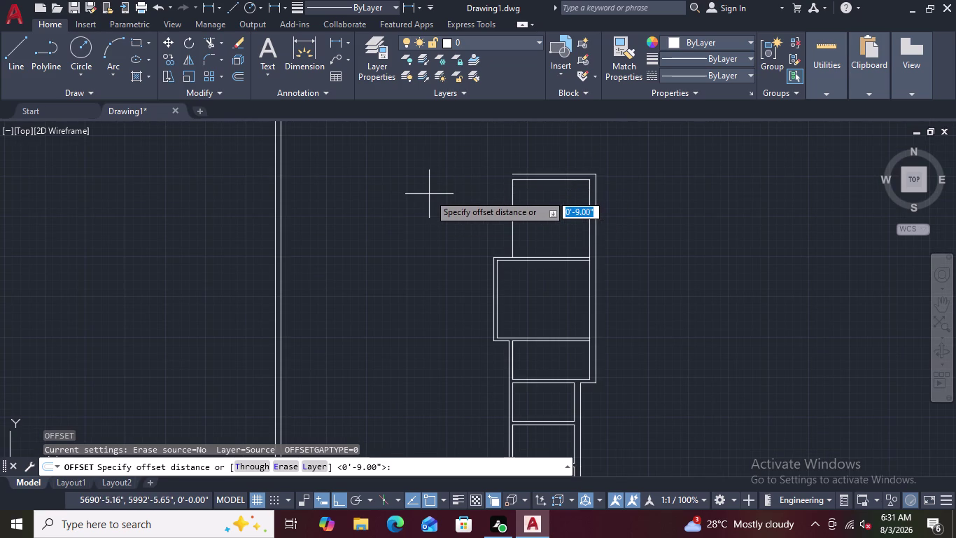
Offset the top room's left wall line 5 inches to the left, then start FILLET.
key(5)
key(shift+quotedbl)
key(Return)
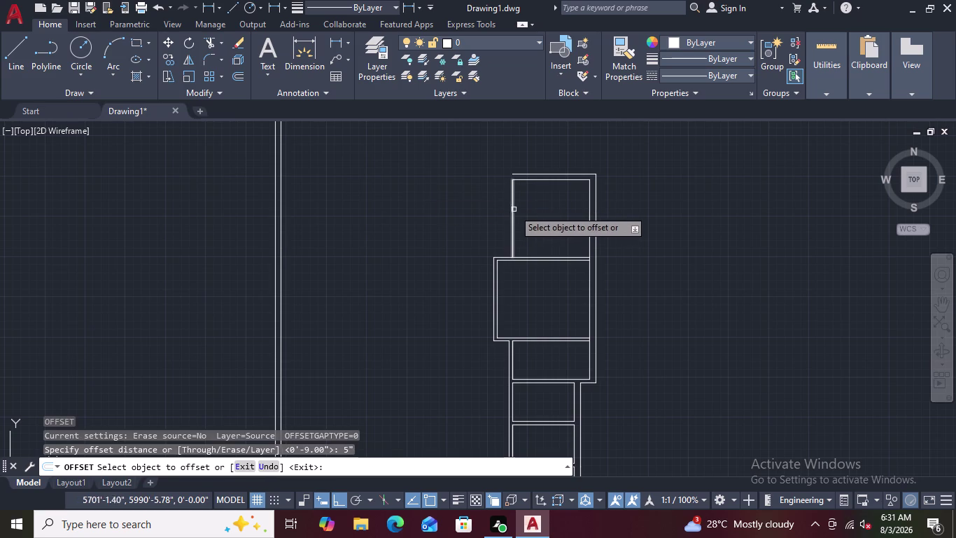
click(512, 209)
click(495, 213)
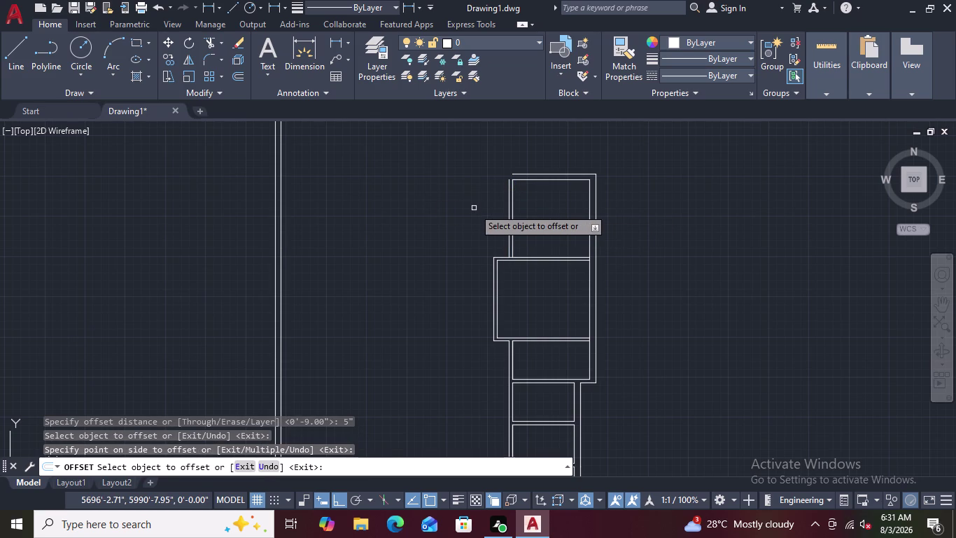
key(Escape)
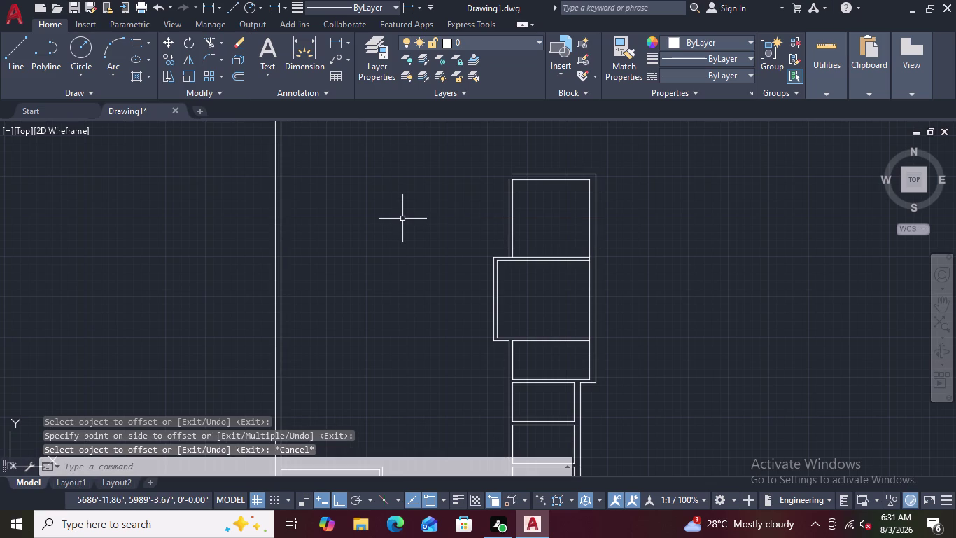
text(F)
key(space)
Fillet the outer left and outer top wall lines into a zero-radius corner.
scroll(up, 3)
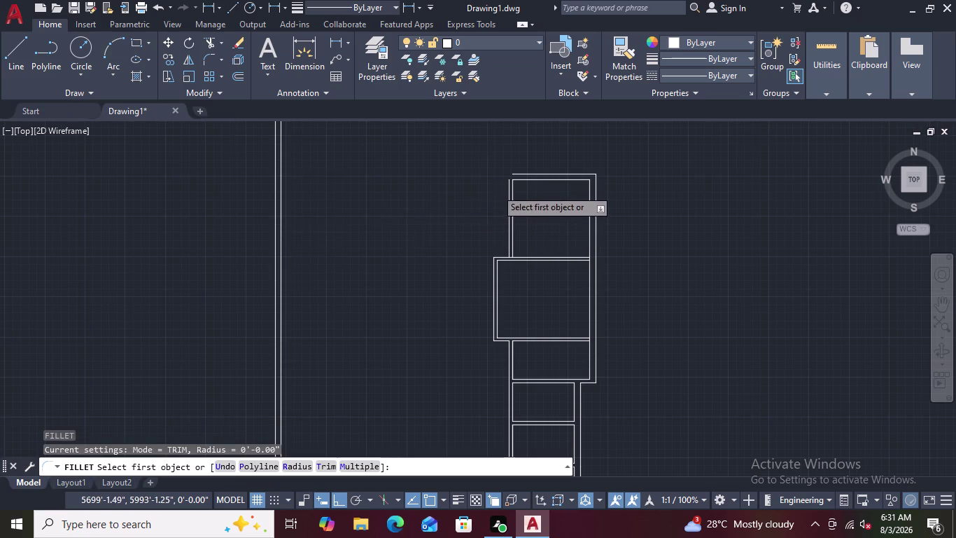
scroll(up, 3)
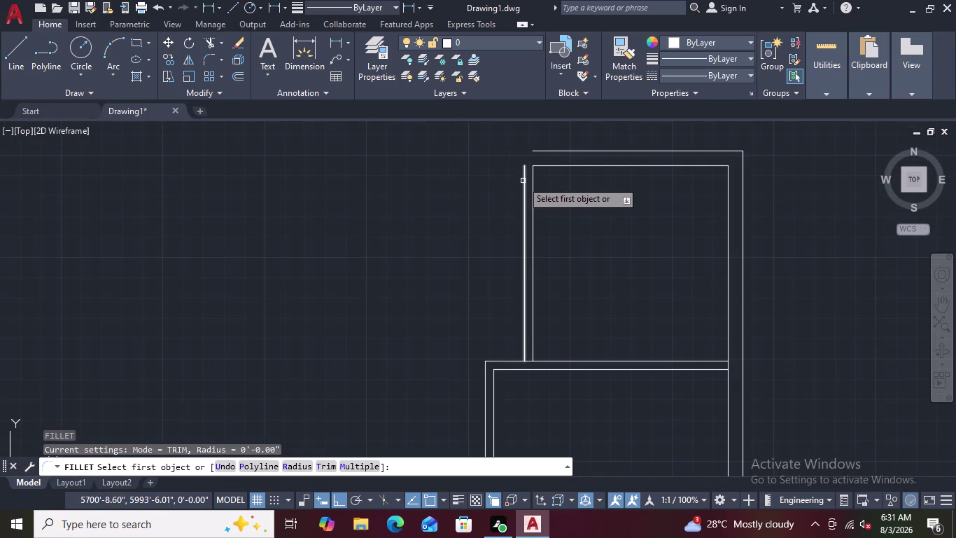
click(524, 180)
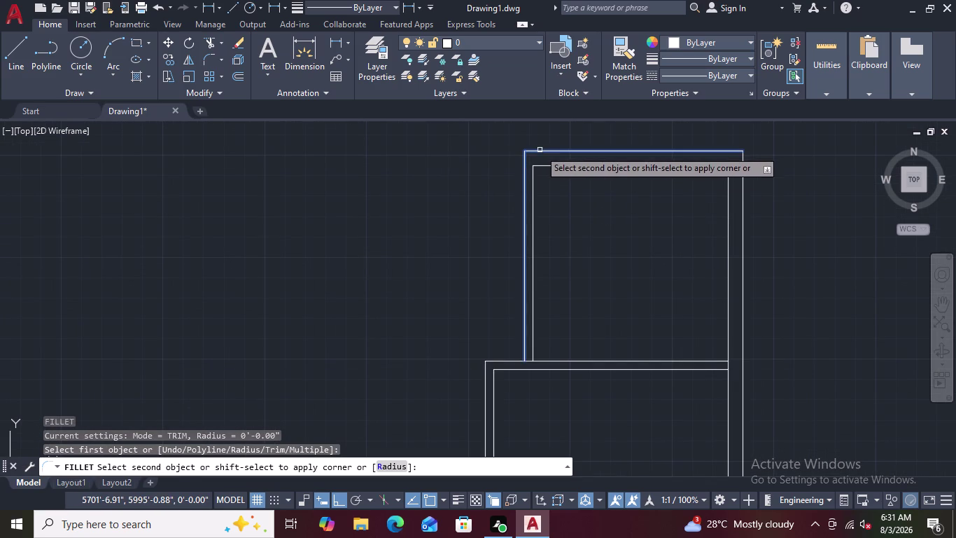
click(540, 149)
key(Escape)
key(Escape)
key(Escape)
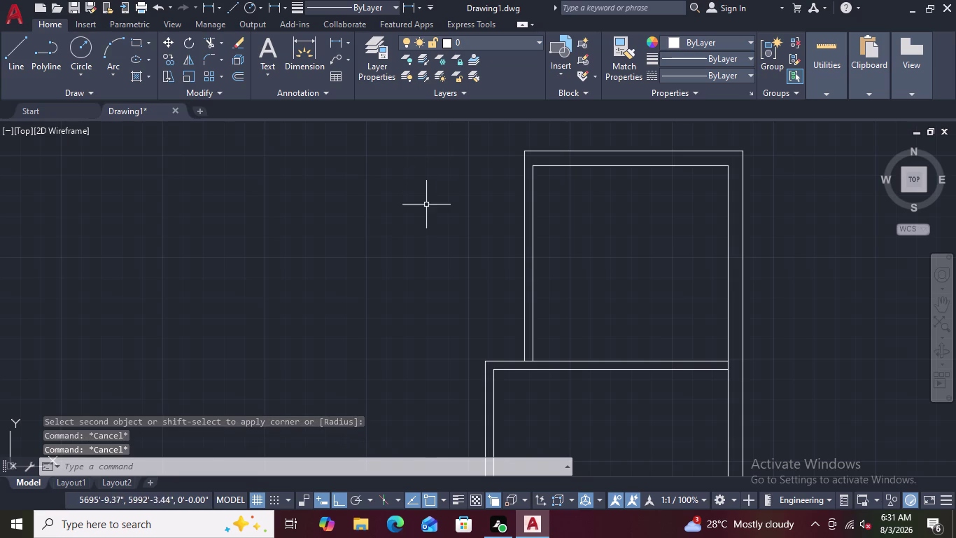
key(Escape)
scroll(down, 3)
key(Escape)
scroll(down, 3)
scroll(up, 3)
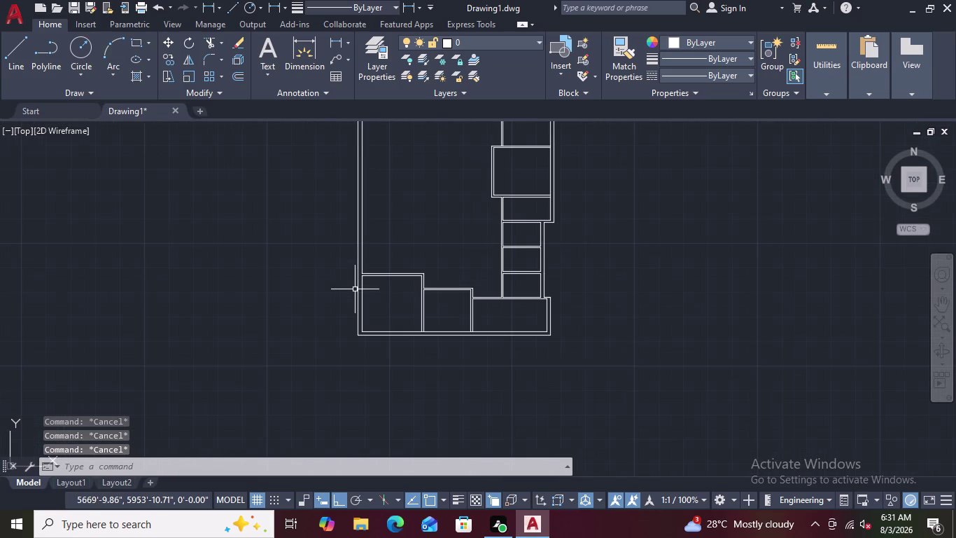
key(Escape)
scroll(down, 3)
scroll(up, 3)
scroll(up, 3)
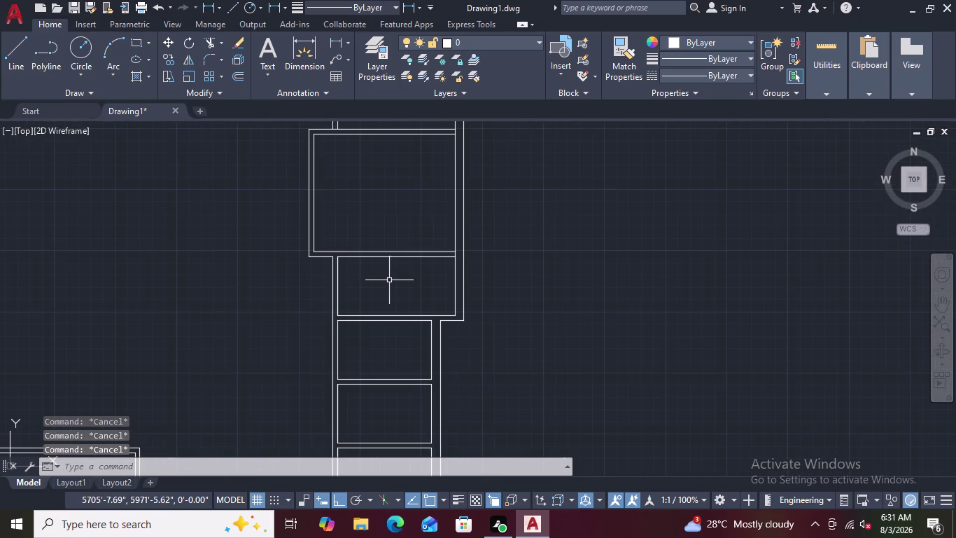
key(Escape)
key(Escape)
scroll(down, 3)
middle_drag(280, 300, 306, 271)
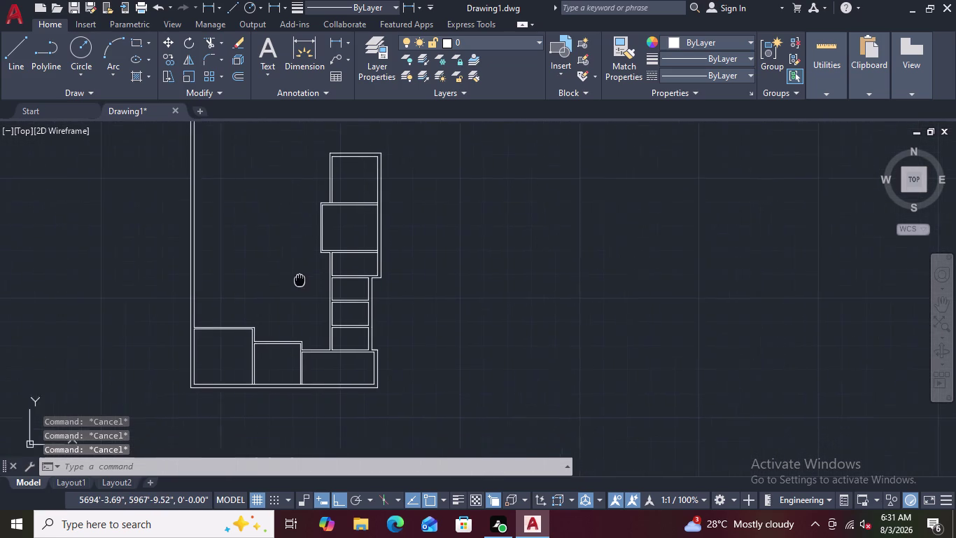
middle_drag(306, 271, 344, 230)
scroll(down, 3)
scroll(up, 3)
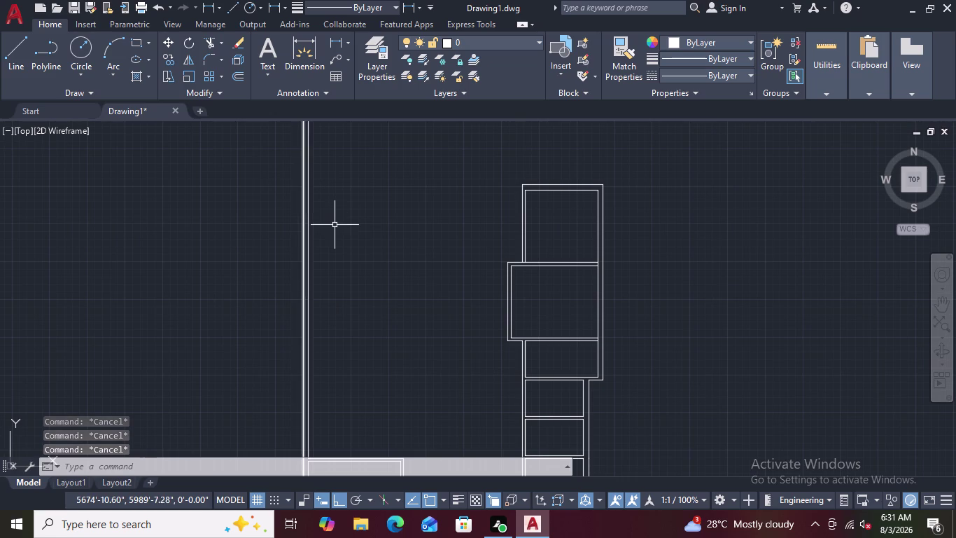
key(Escape)
key(Escape)
key(Escape)
key(Escape)
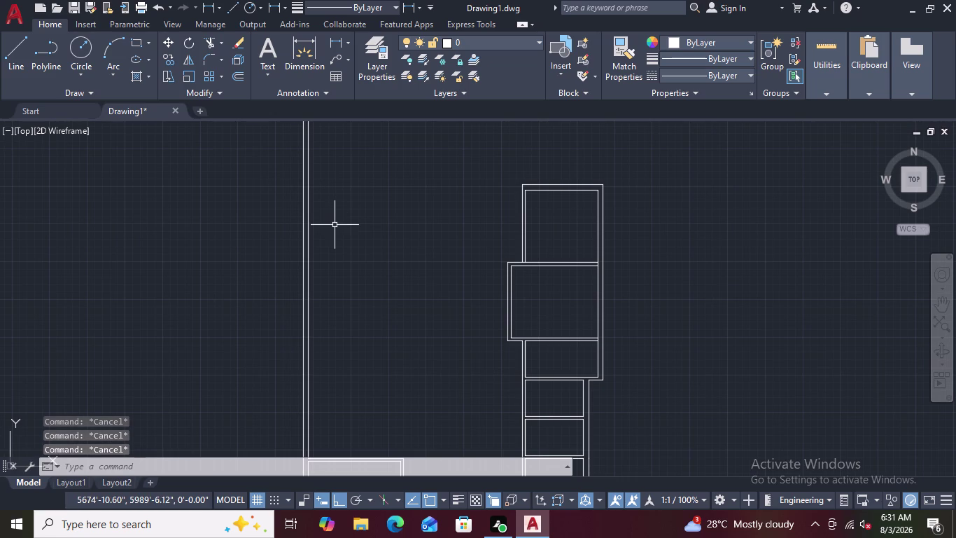
key(Escape)
key(Escape)
scroll(down, 3)
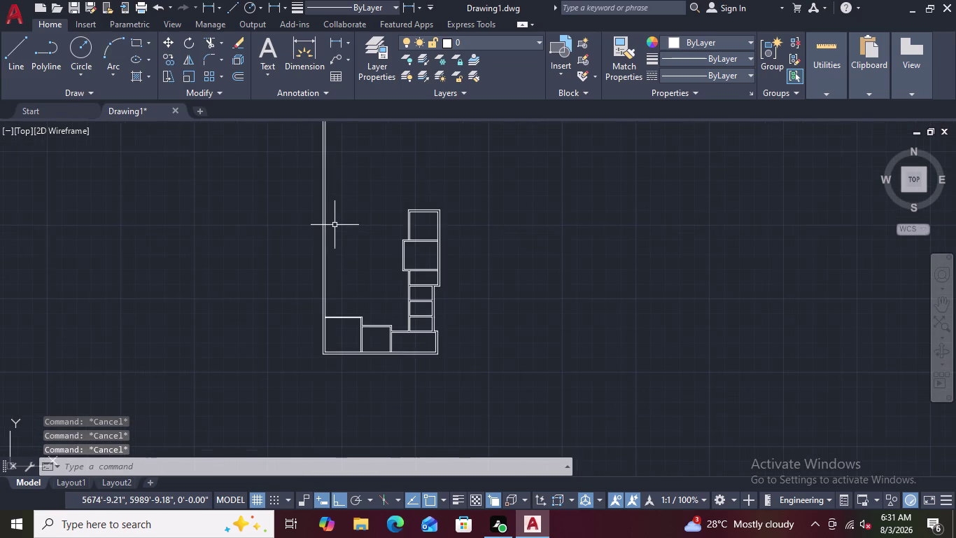
scroll(up, 3)
key(Escape)
key(Escape)
key(Escape)
key(Escape)
key(Escape)
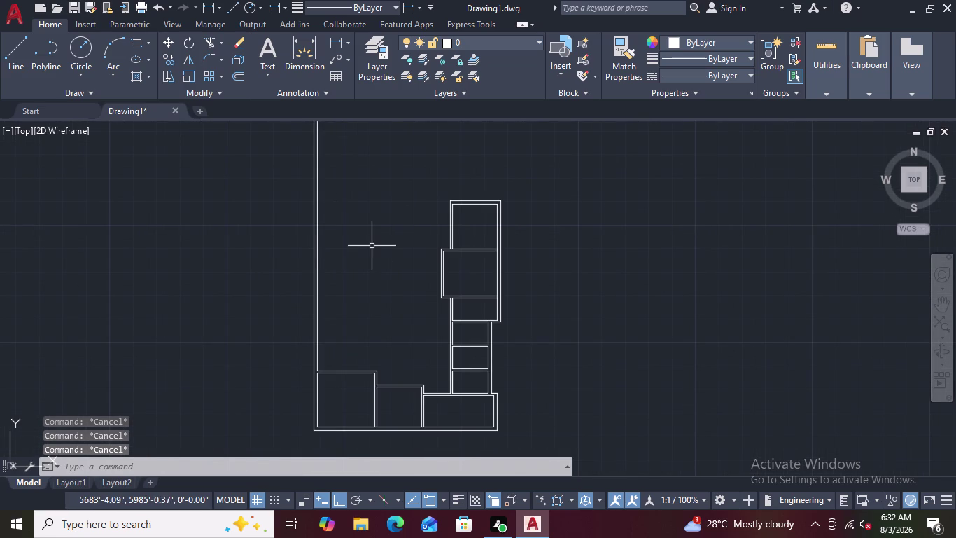
scroll(down, 3)
scroll(up, 3)
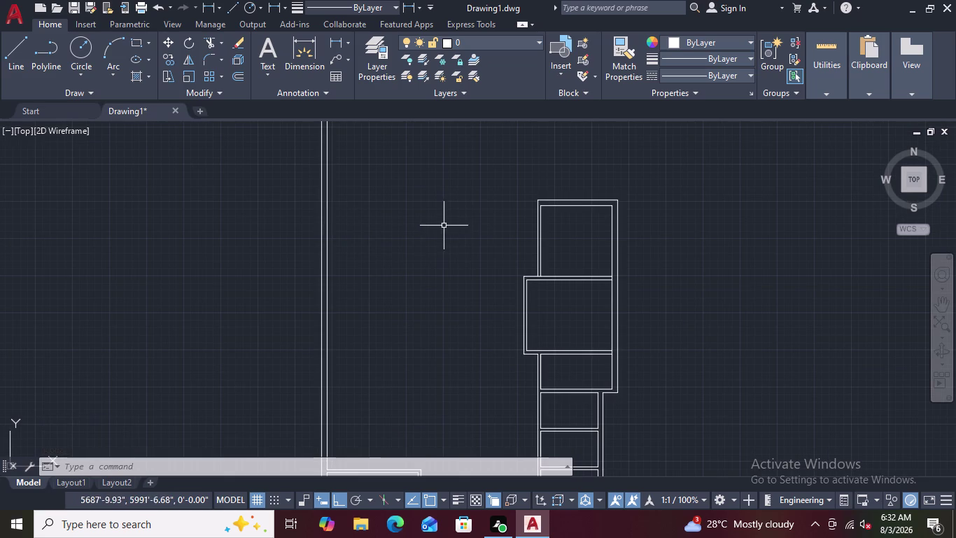
scroll(down, 3)
scroll(up, 3)
scroll(down, 3)
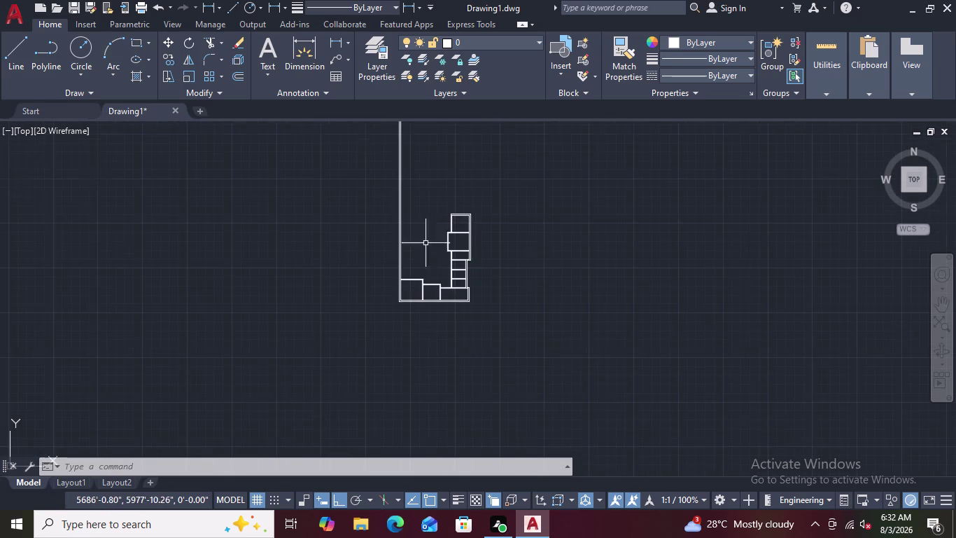
scroll(up, 3)
scroll(down, 3)
scroll(up, 3)
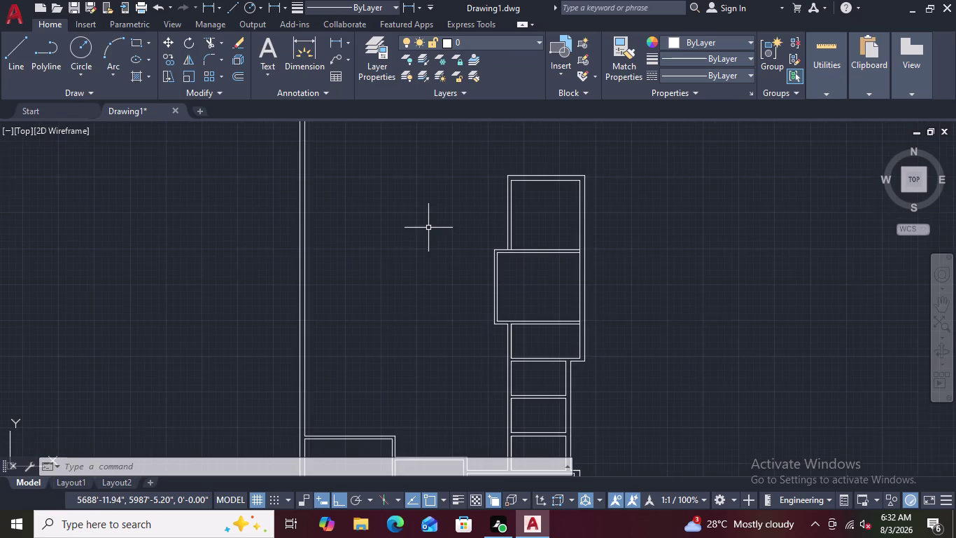
scroll(down, 3)
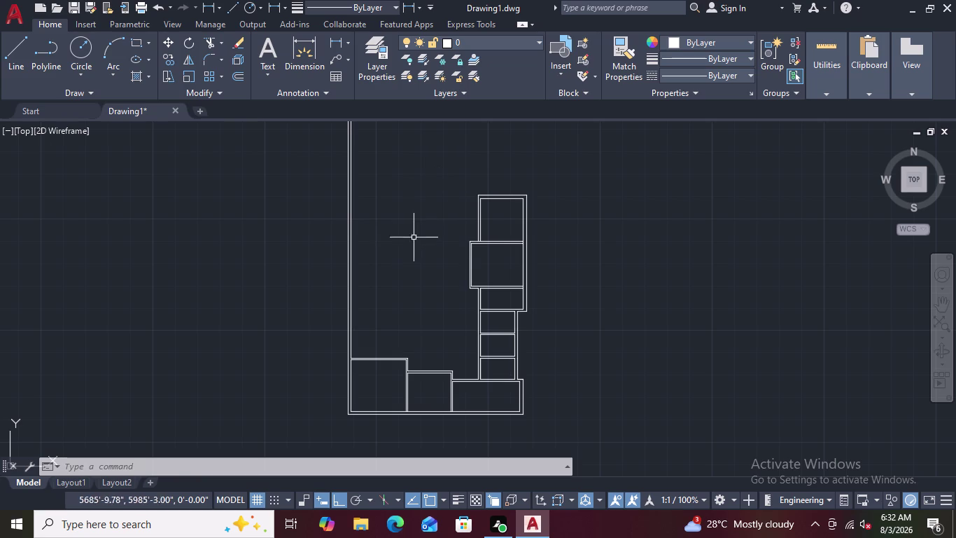
scroll(down, 3)
scroll(up, 3)
scroll(up, 3)
scroll(down, 3)
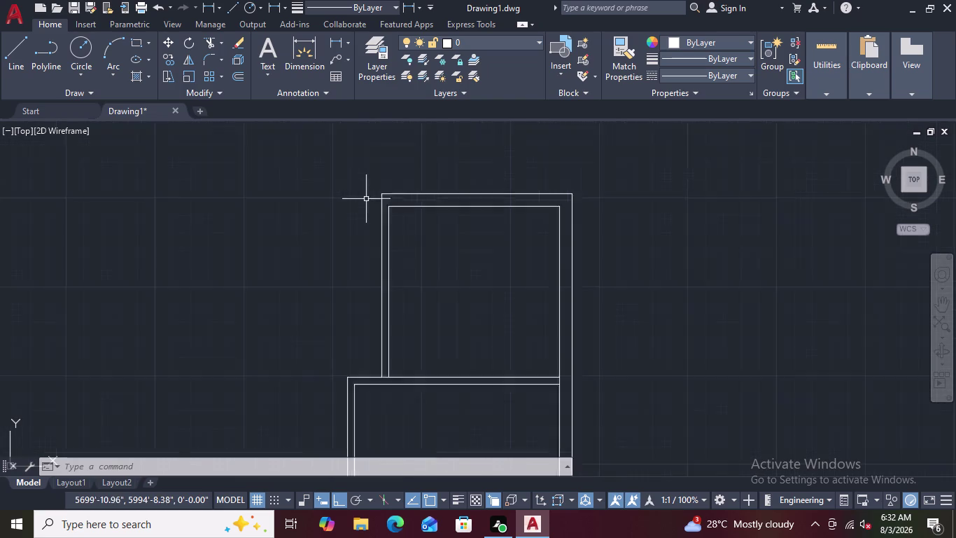
scroll(down, 3)
scroll(up, 3)
scroll(down, 3)
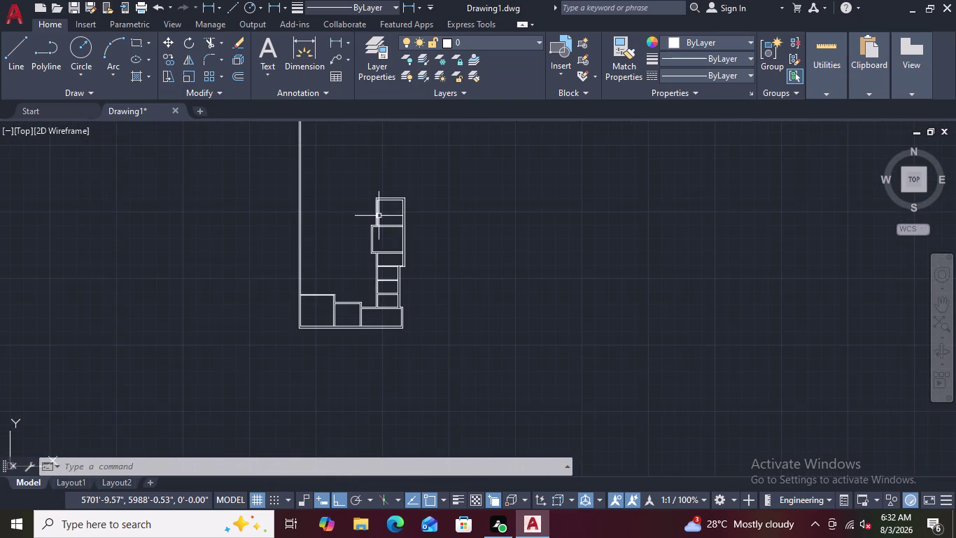
scroll(up, 3)
scroll(down, 3)
middle_drag(353, 222, 416, 239)
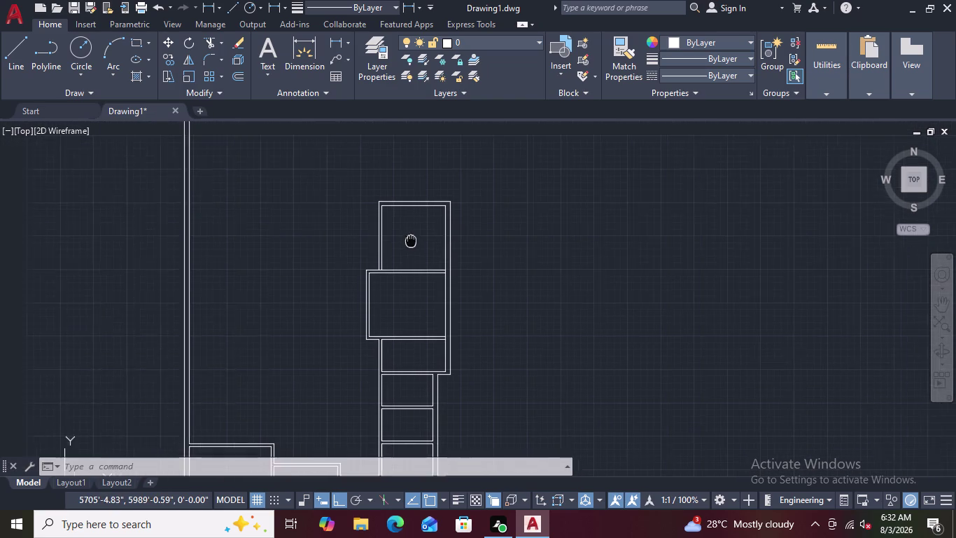
middle_drag(415, 240, 448, 229)
scroll(up, 3)
scroll(down, 3)
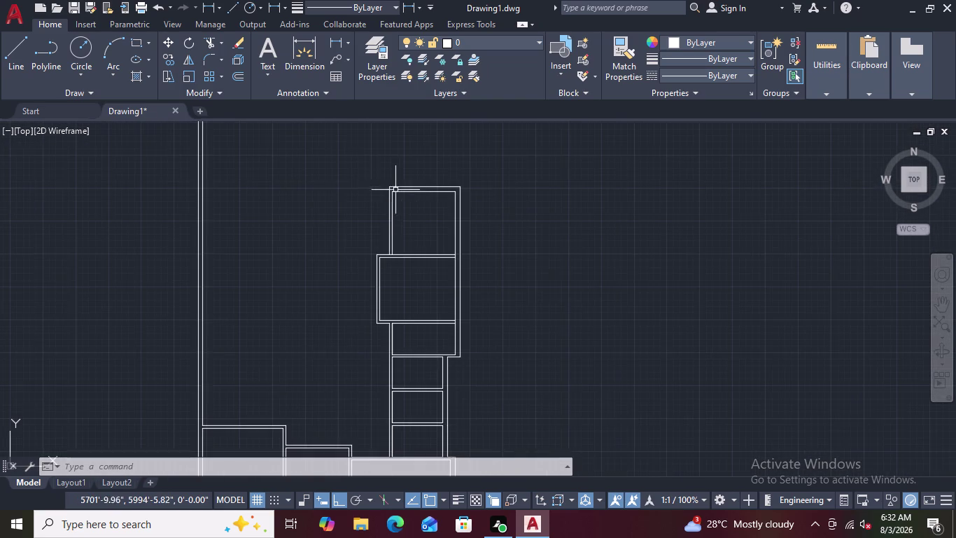
scroll(up, 3)
scroll(up, 3)
scroll(down, 3)
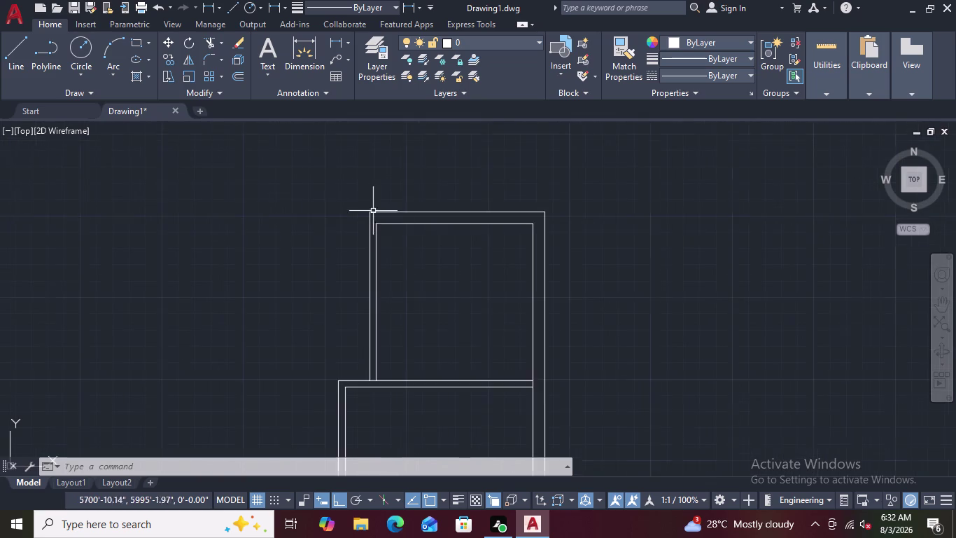
scroll(down, 3)
middle_drag(400, 249, 469, 207)
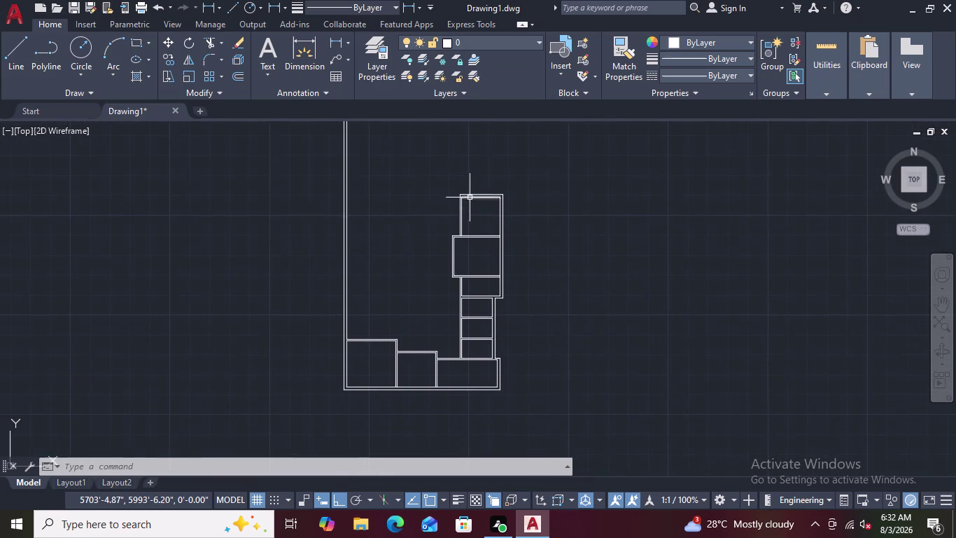
scroll(up, 3)
scroll(down, 3)
scroll(up, 3)
scroll(down, 3)
scroll(up, 3)
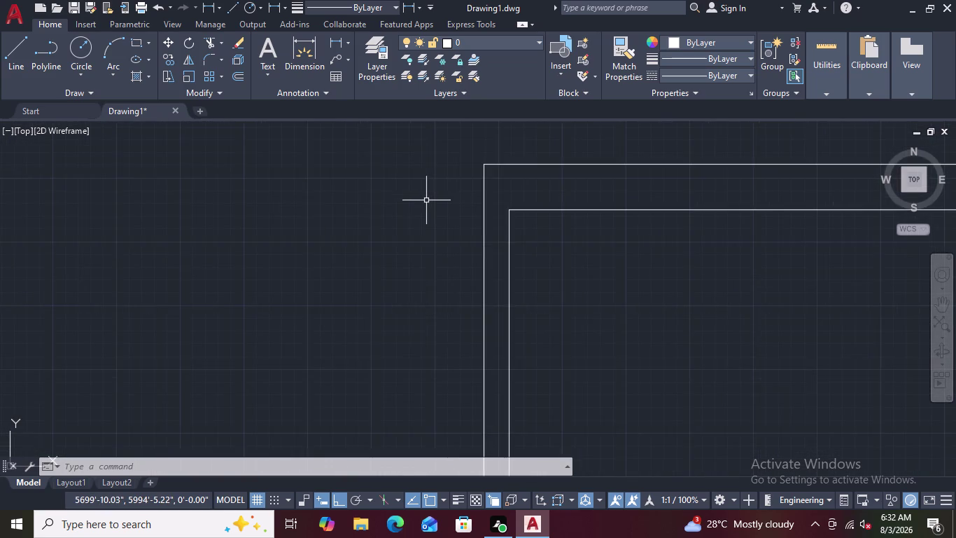
scroll(down, 3)
scroll(up, 3)
scroll(down, 3)
scroll(down, 3)
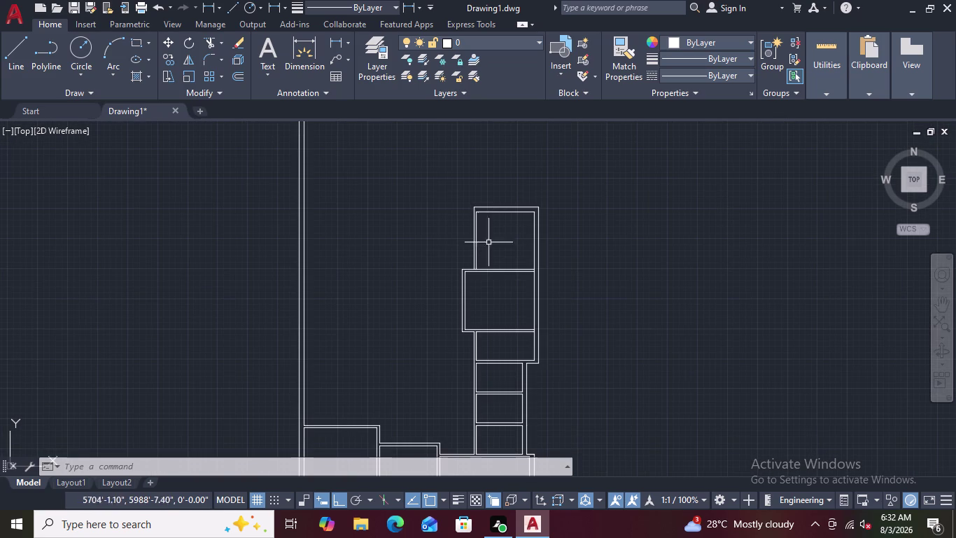
middle_click(475, 234)
middle_drag(494, 241, 456, 234)
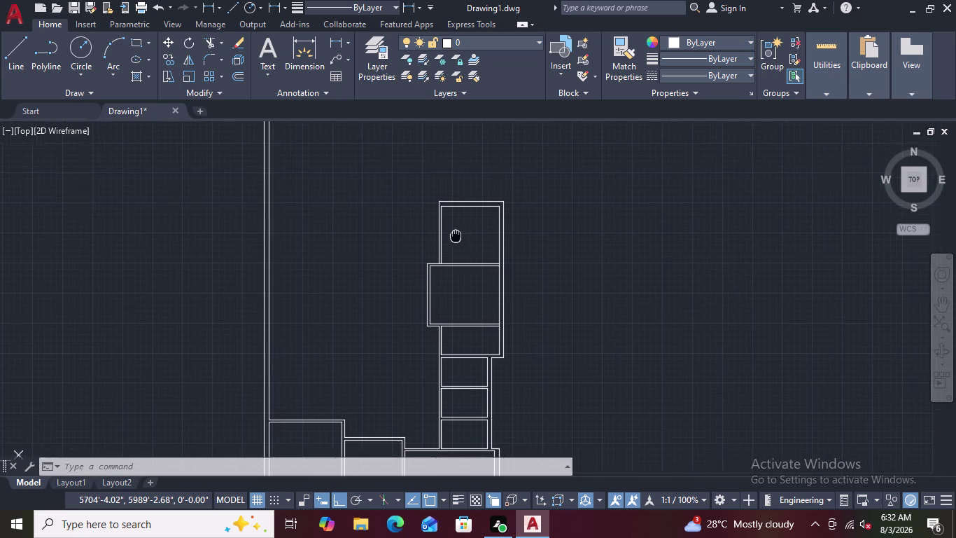
middle_drag(455, 234, 446, 231)
scroll(up, 3)
scroll(up, 3)
scroll(down, 3)
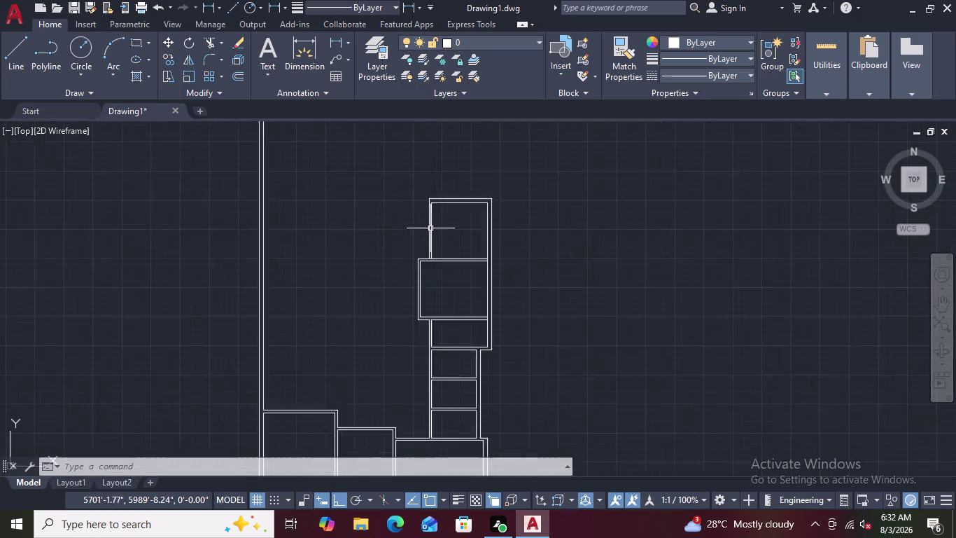
scroll(up, 3)
scroll(down, 3)
scroll(up, 3)
scroll(down, 3)
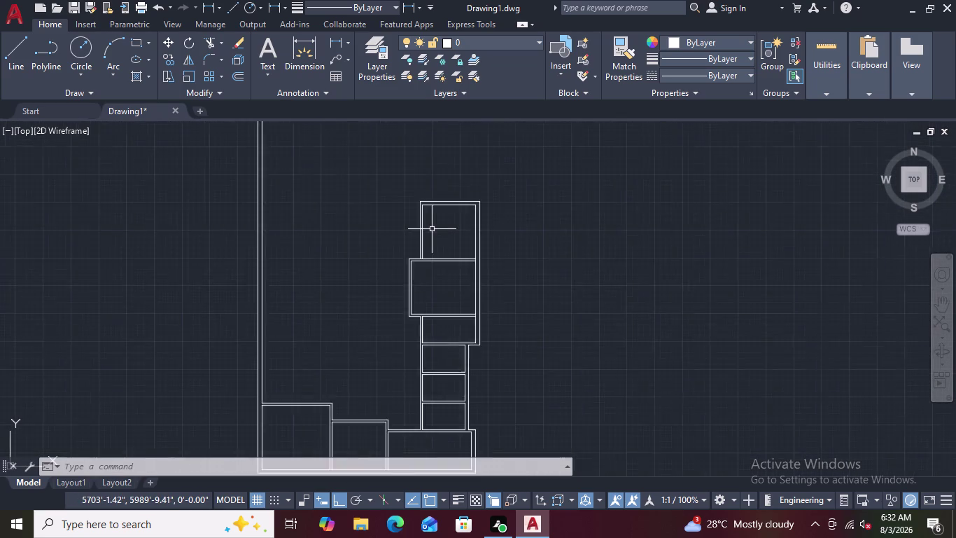
scroll(up, 3)
scroll(down, 3)
scroll(up, 3)
scroll(down, 3)
scroll(up, 3)
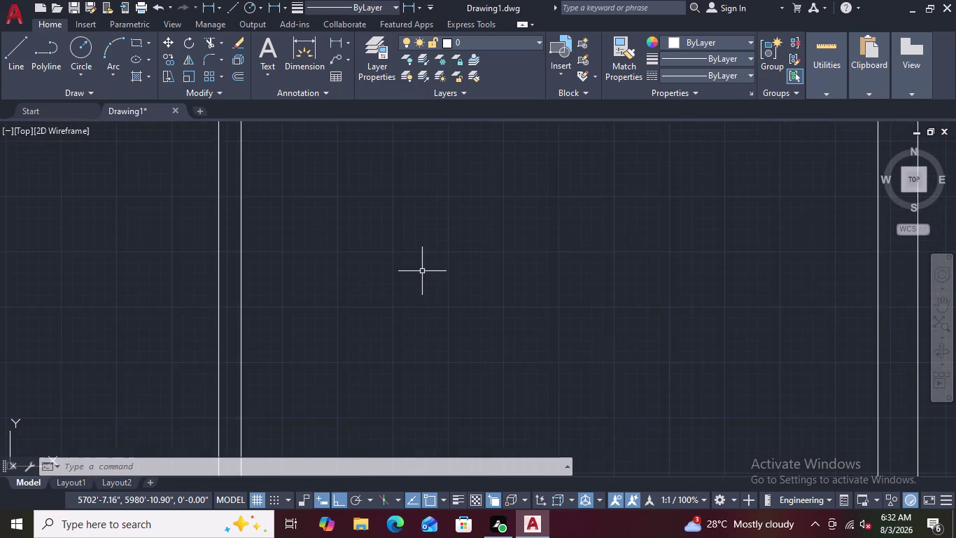
scroll(down, 3)
scroll(up, 3)
scroll(down, 3)
scroll(up, 3)
scroll(down, 3)
scroll(up, 3)
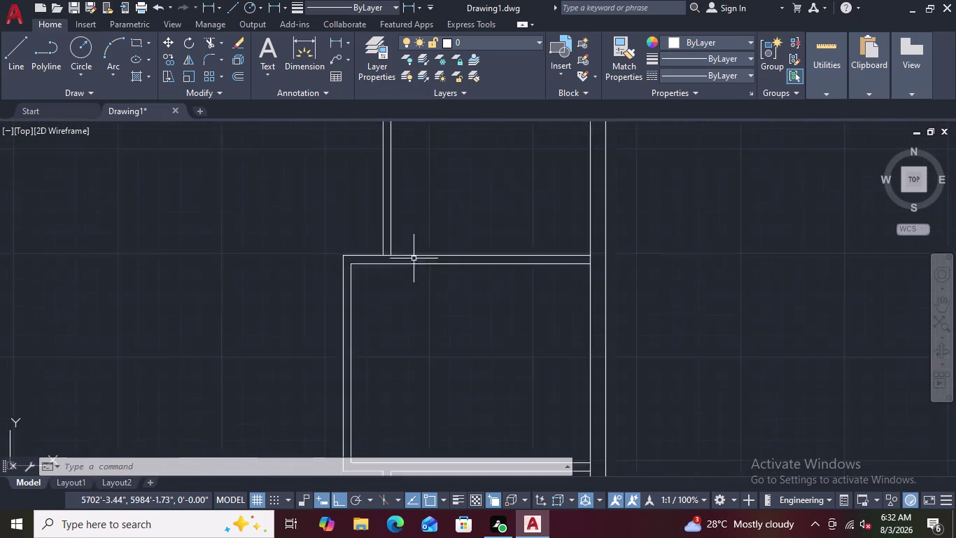
scroll(up, 3)
scroll(down, 3)
scroll(up, 3)
scroll(down, 3)
scroll(up, 3)
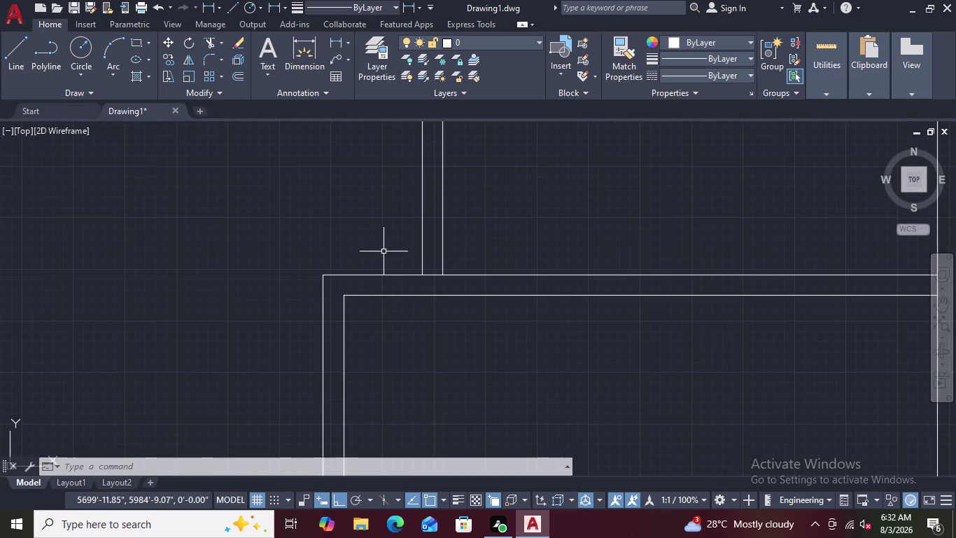
scroll(down, 3)
scroll(up, 3)
scroll(up, 3)
scroll(down, 3)
scroll(up, 3)
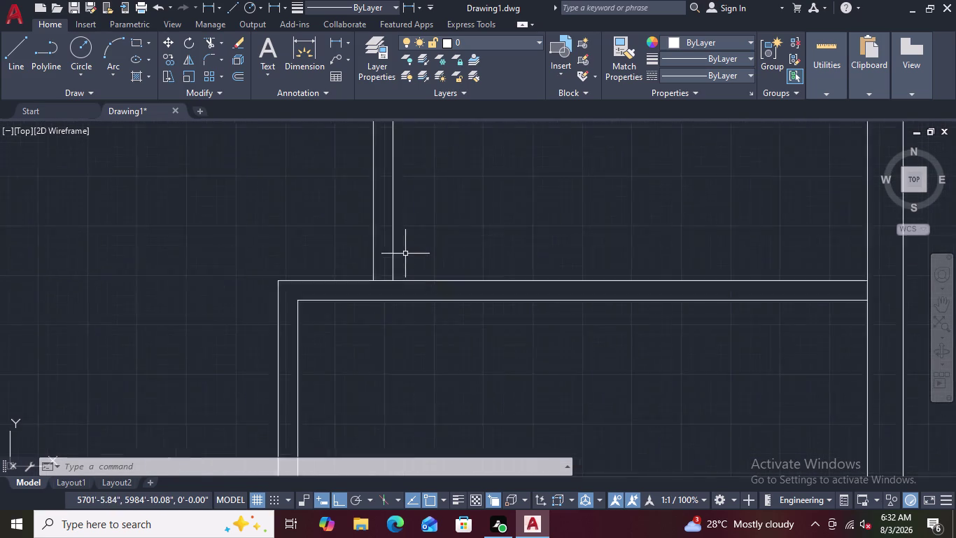
scroll(up, 3)
scroll(down, 3)
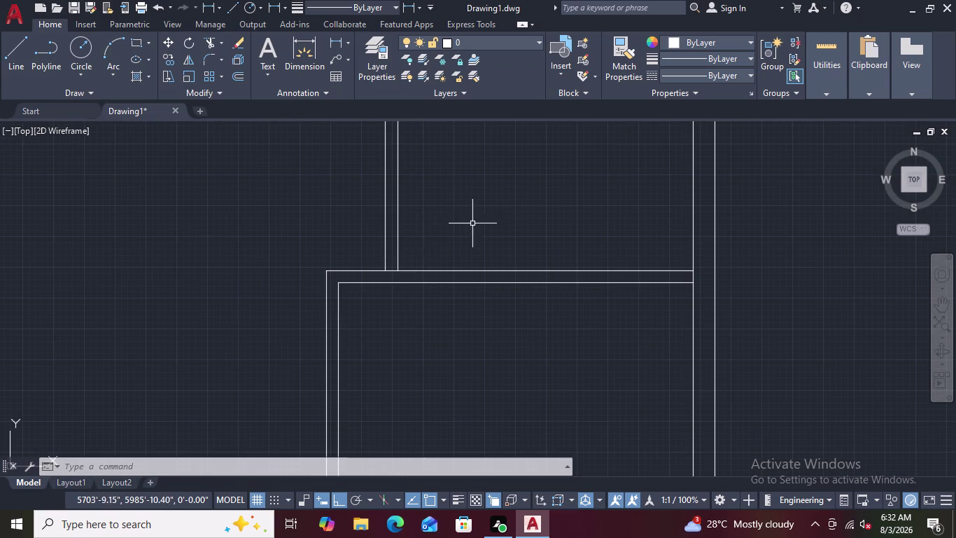
text(TR)
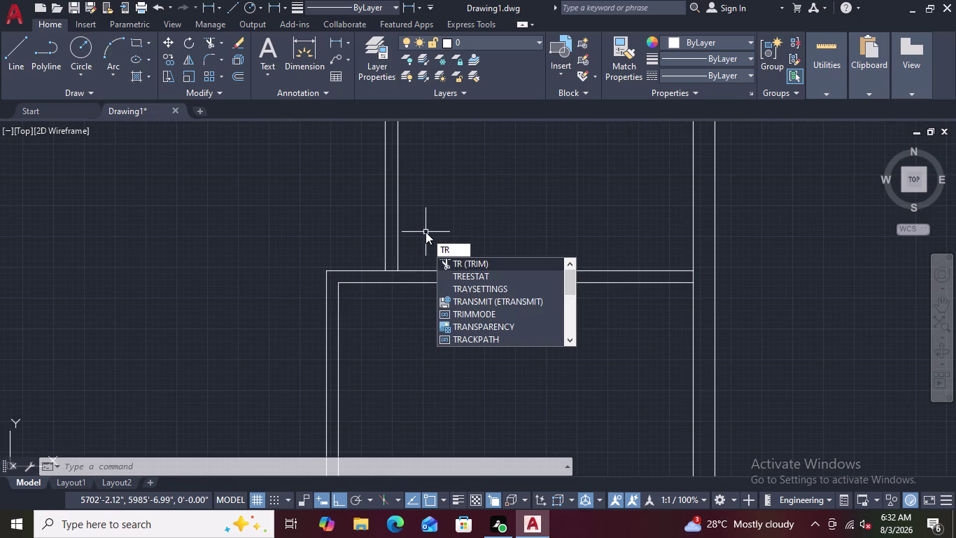
Trim the overrunning partition line segments at the two wall junctions.
key(space)
scroll(up, 3)
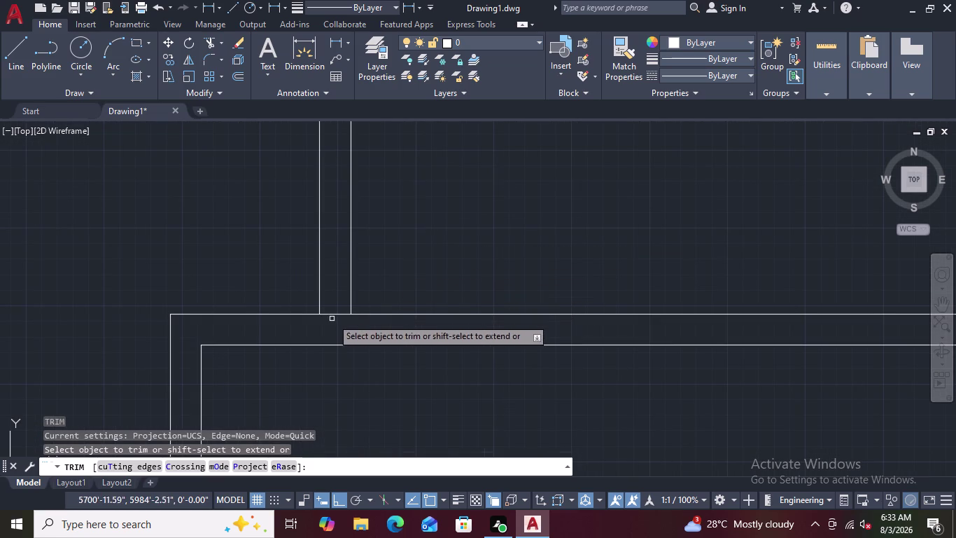
click(336, 313)
scroll(down, 3)
scroll(up, 3)
scroll(down, 3)
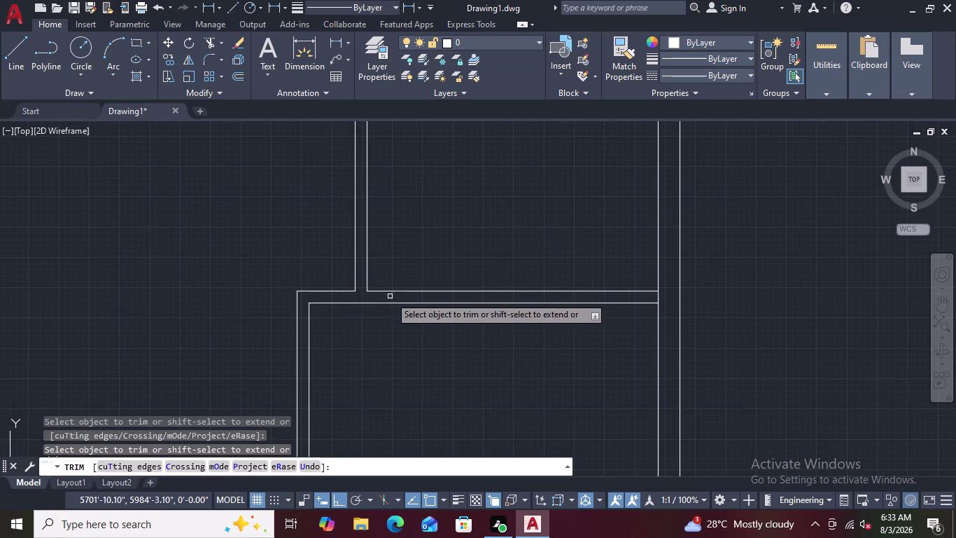
middle_drag(420, 332, 315, 271)
scroll(up, 3)
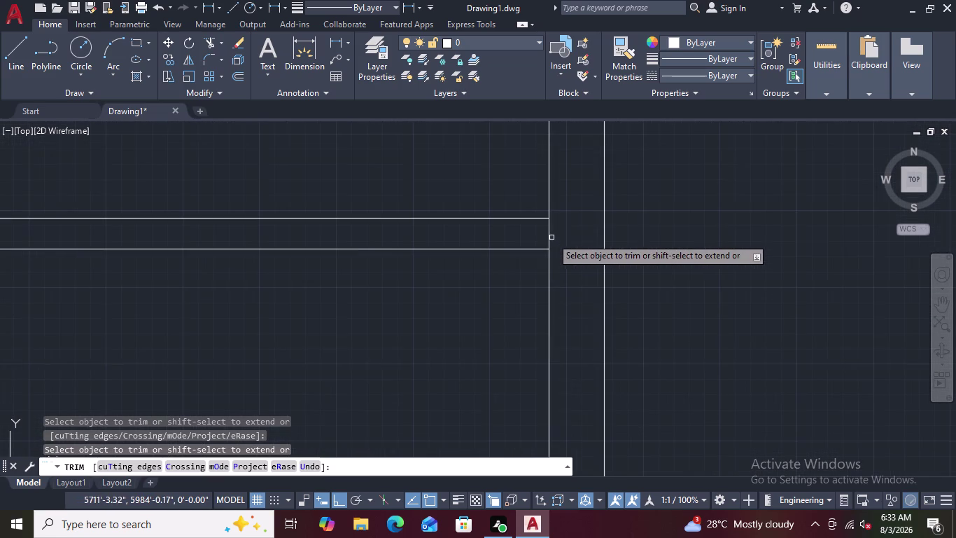
click(548, 236)
scroll(down, 3)
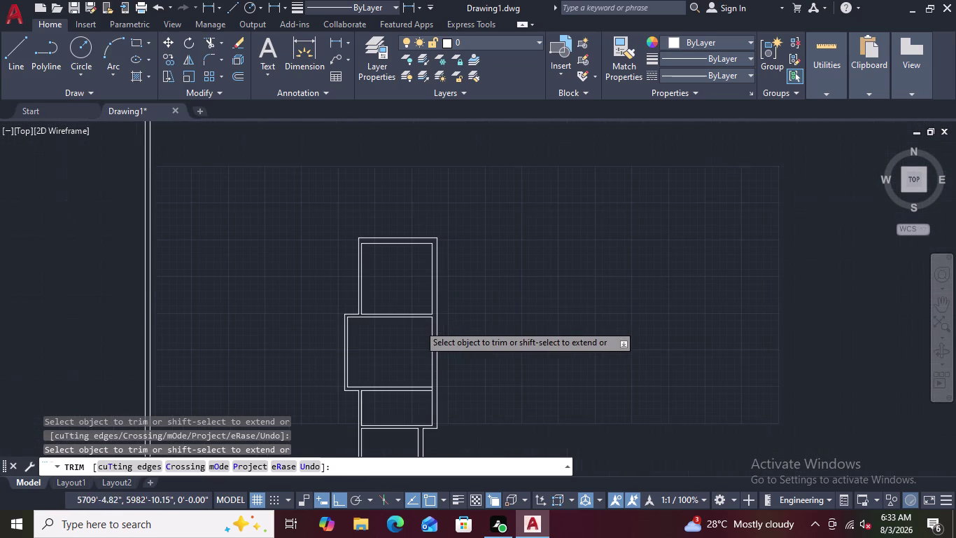
scroll(up, 3)
scroll(up, 3)
scroll(down, 3)
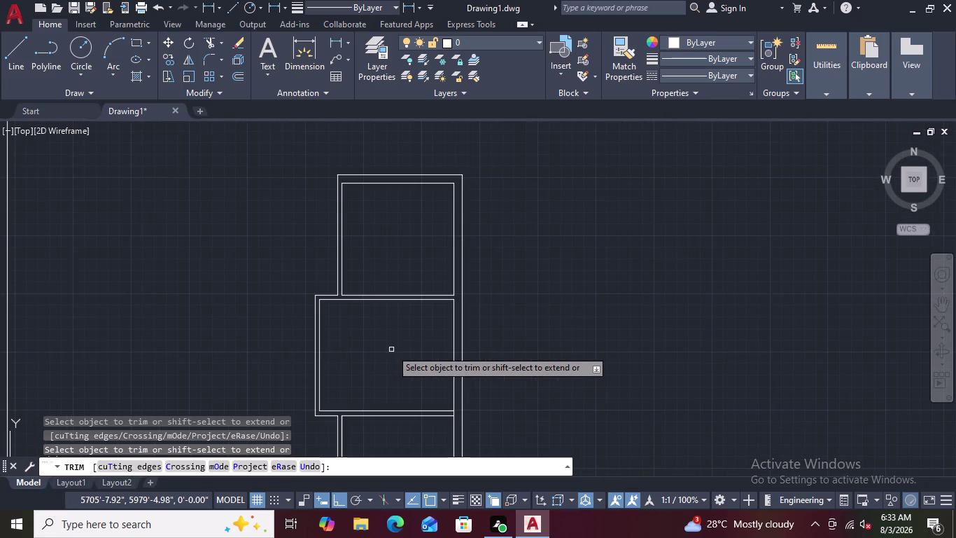
key(Escape)
scroll(down, 3)
middle_drag(324, 354, 409, 287)
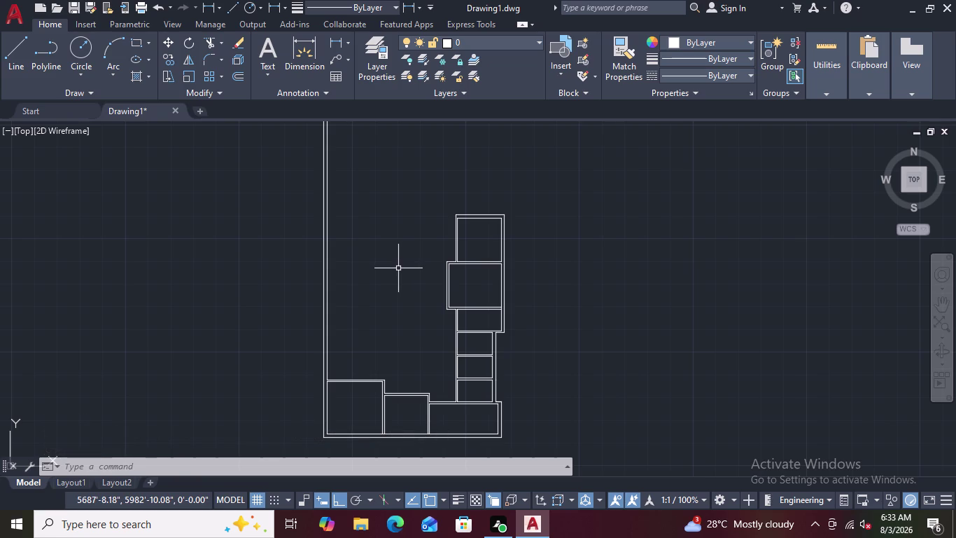
middle_drag(359, 334, 411, 306)
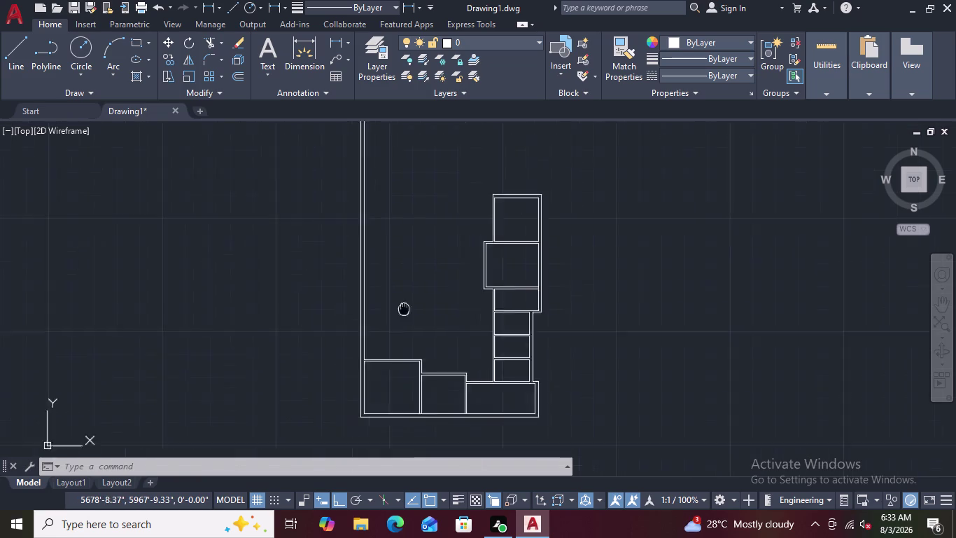
middle_drag(411, 305, 506, 245)
scroll(up, 3)
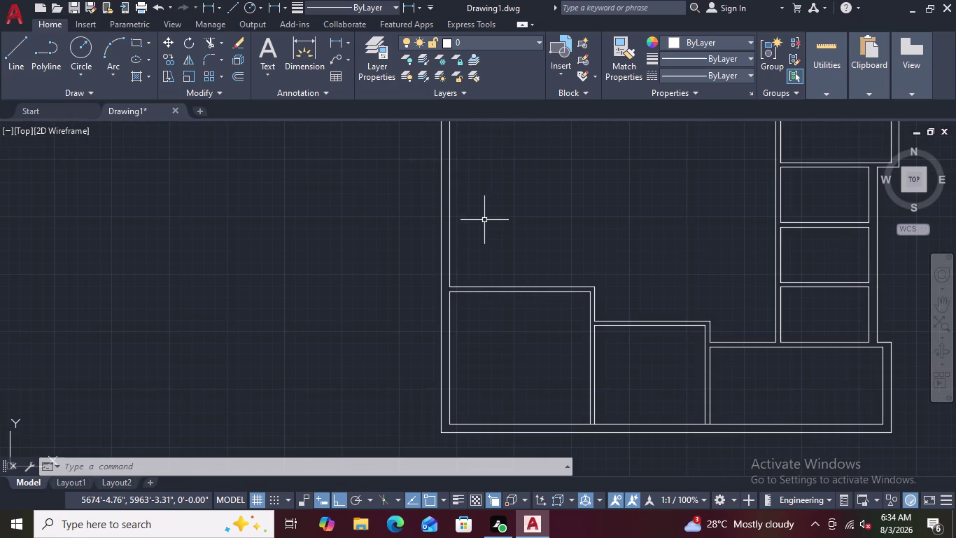
scroll(down, 3)
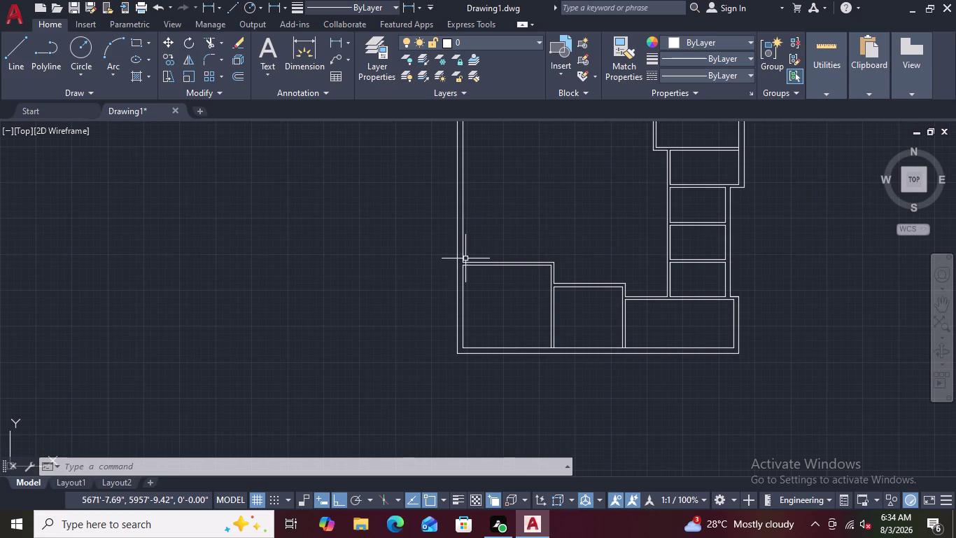
scroll(up, 3)
scroll(up, 3)
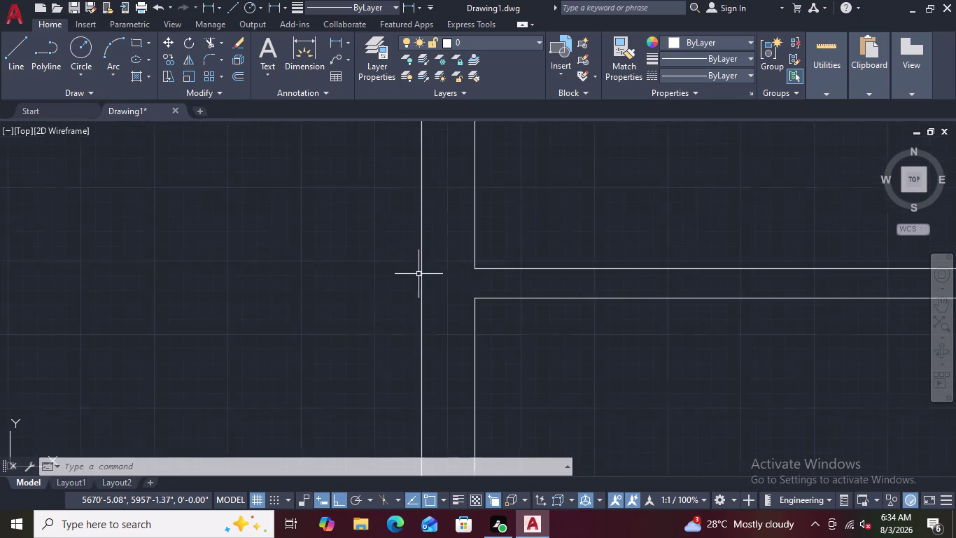
scroll(up, 3)
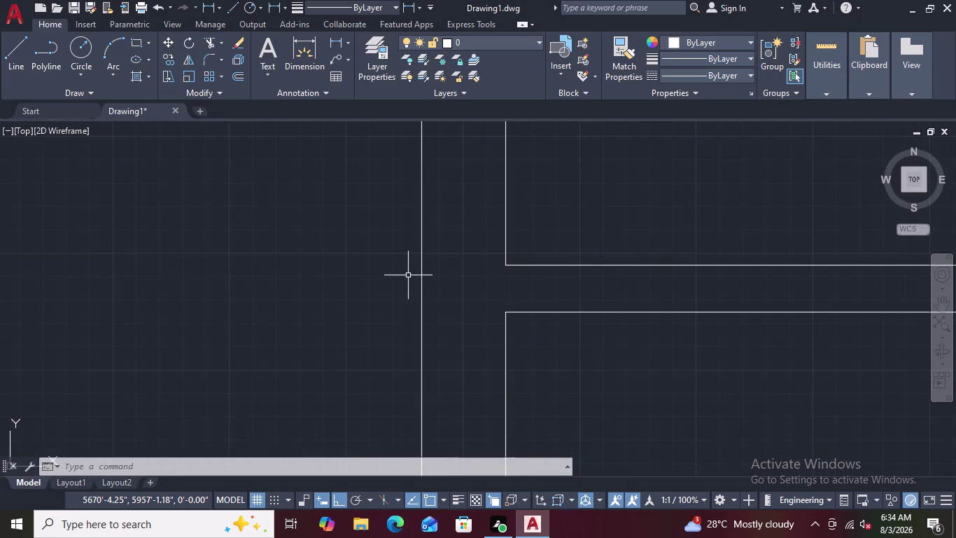
text(E)
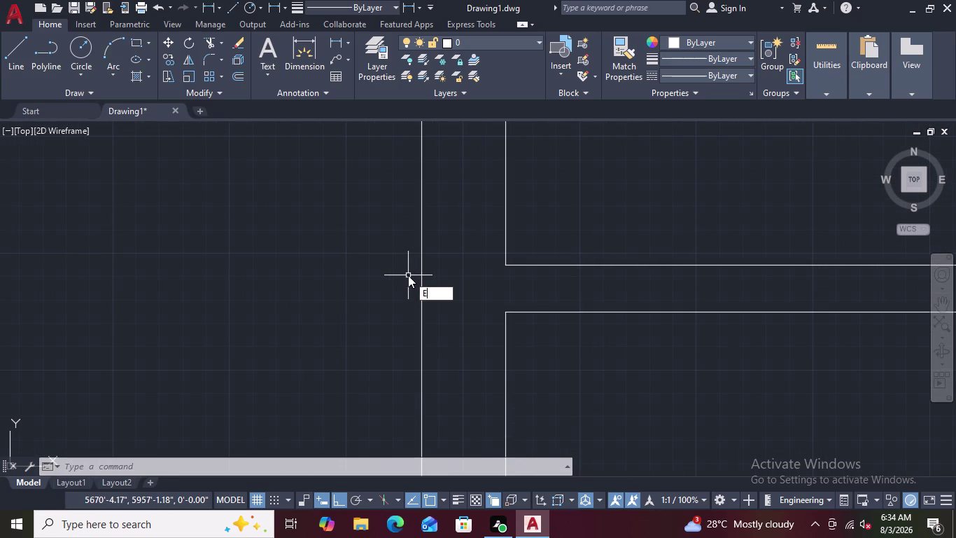
Extend the double wall's upper horizontal line left to the vertical wall line.
text(X)
key(space)
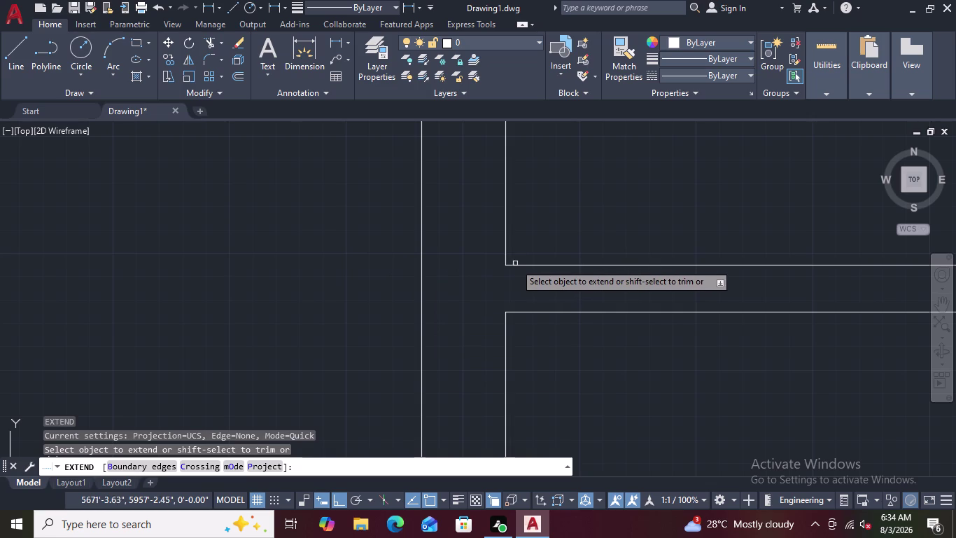
click(518, 265)
key(Escape)
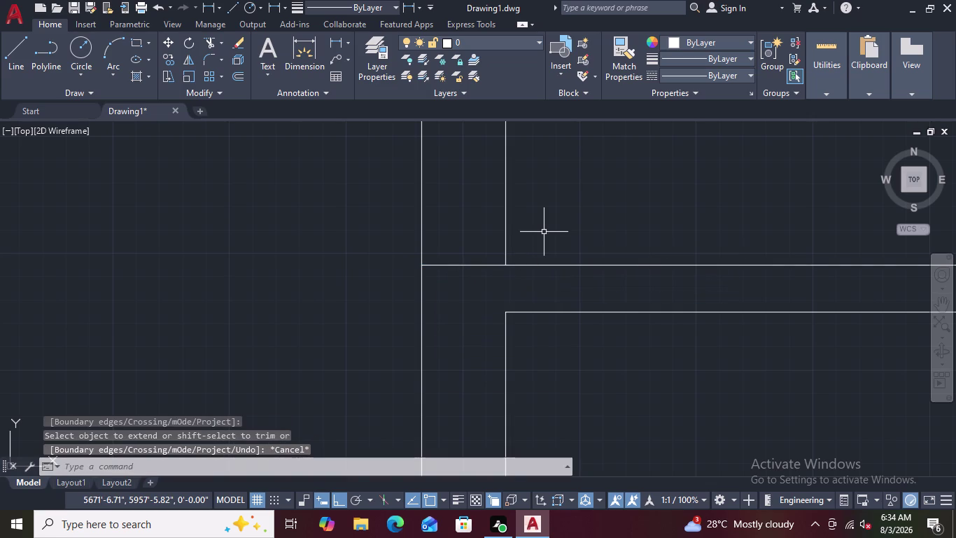
scroll(down, 3)
scroll(up, 3)
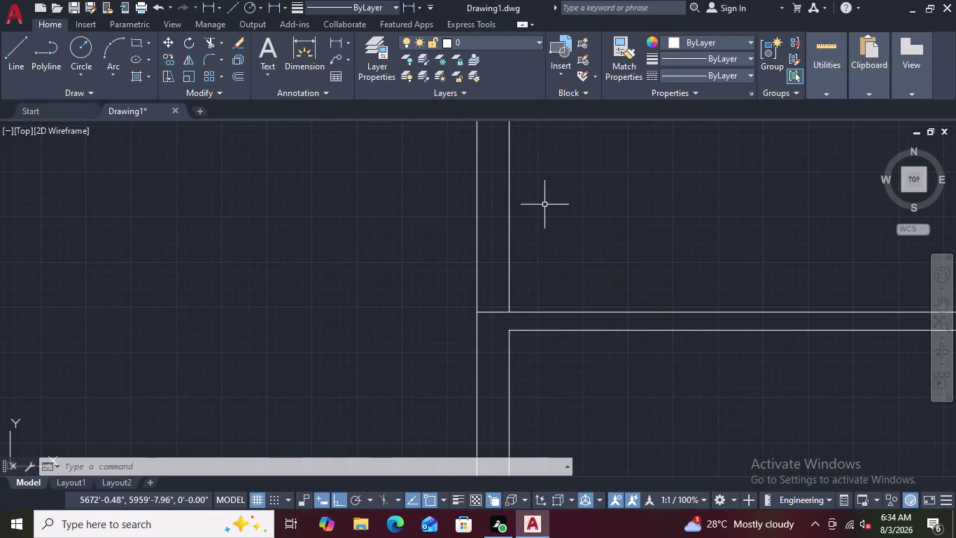
scroll(down, 3)
scroll(down, 3)
middle_drag(555, 204, 368, 248)
scroll(down, 3)
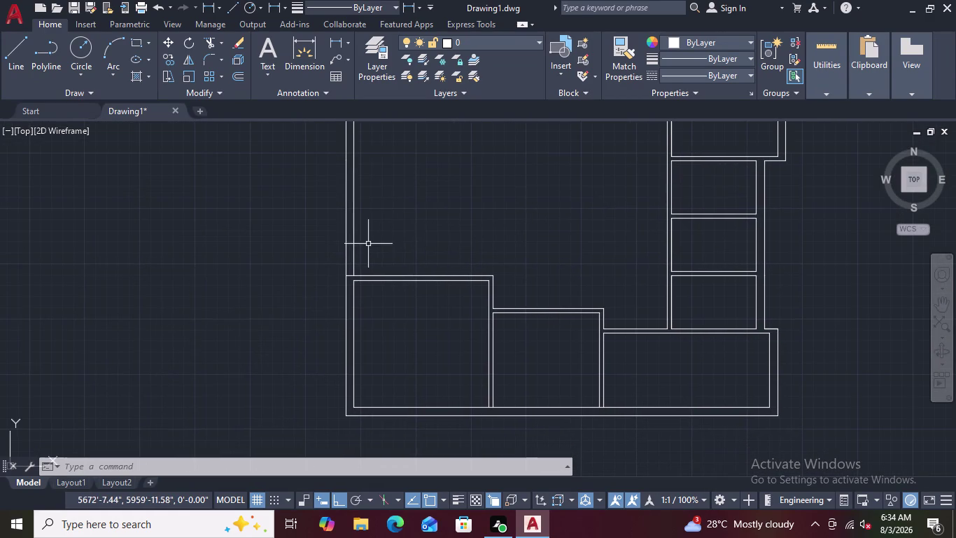
scroll(up, 3)
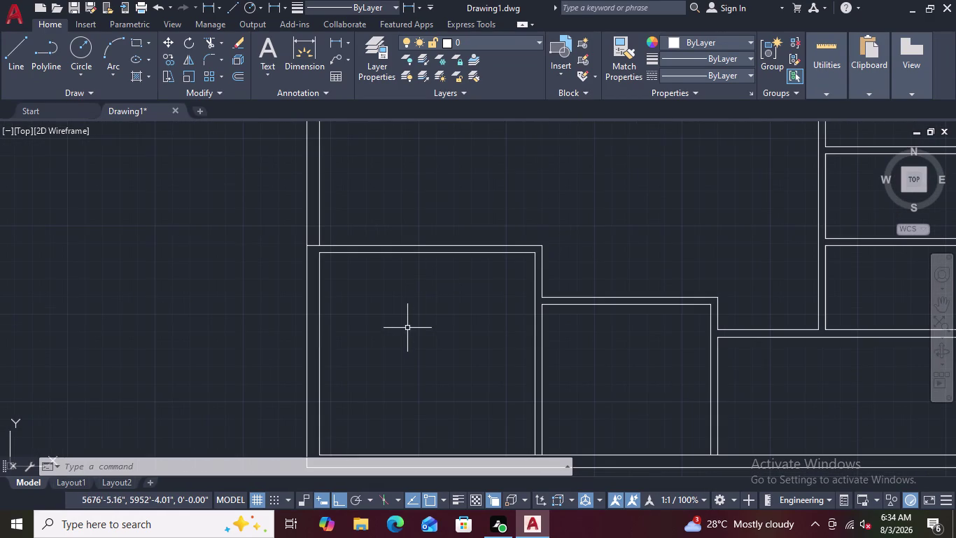
scroll(down, 3)
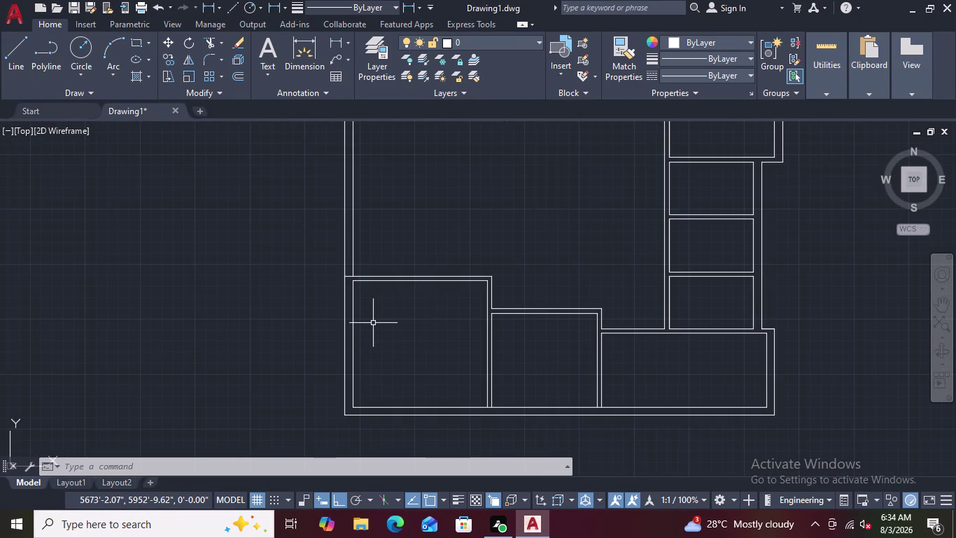
scroll(up, 3)
scroll(down, 3)
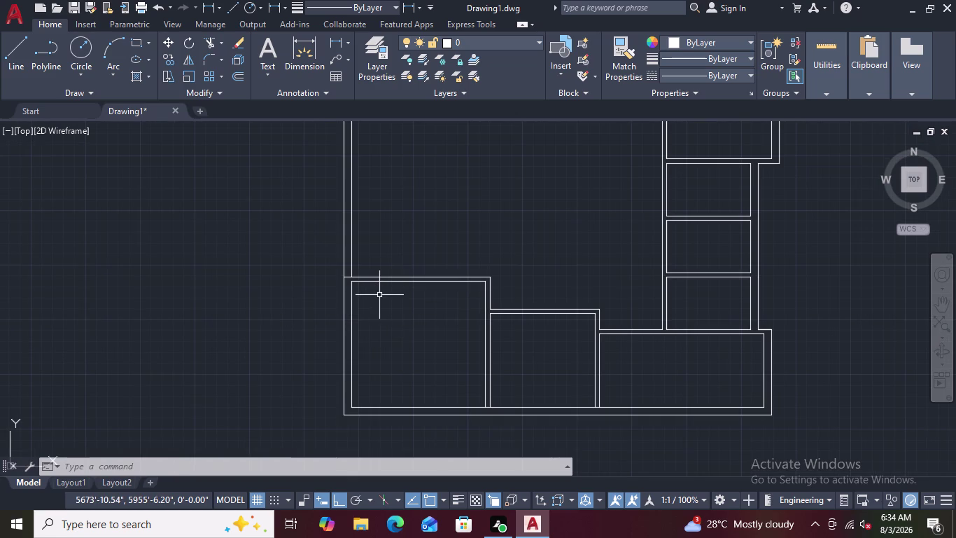
scroll(down, 3)
scroll(up, 3)
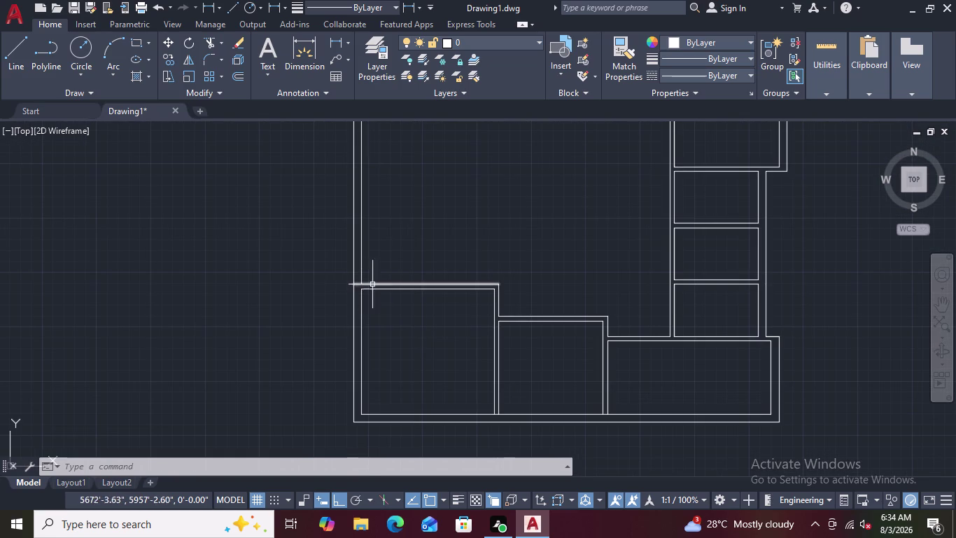
scroll(down, 3)
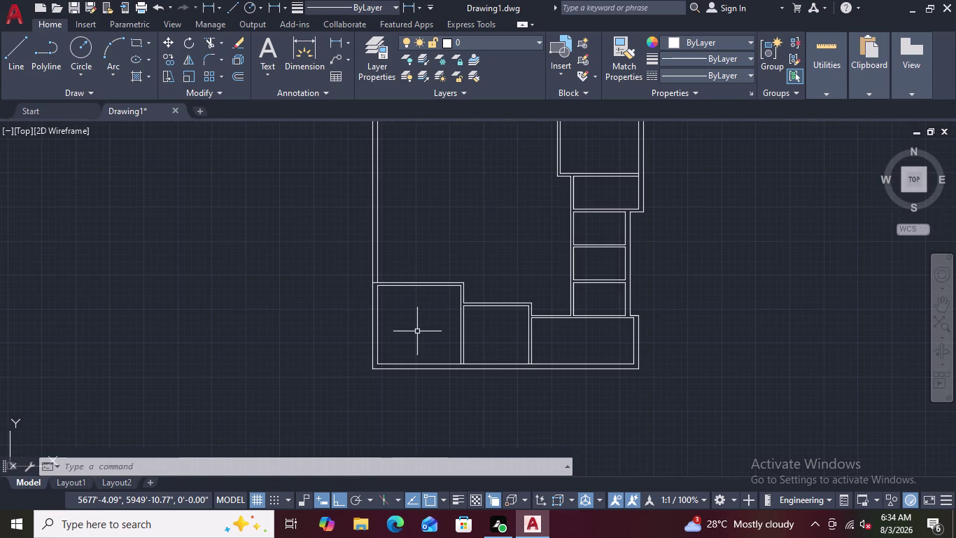
scroll(up, 3)
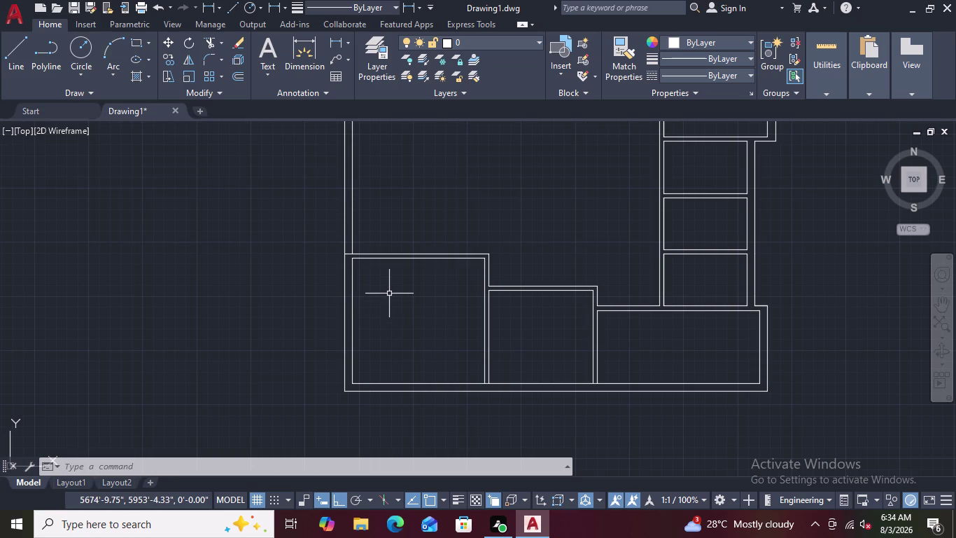
scroll(down, 3)
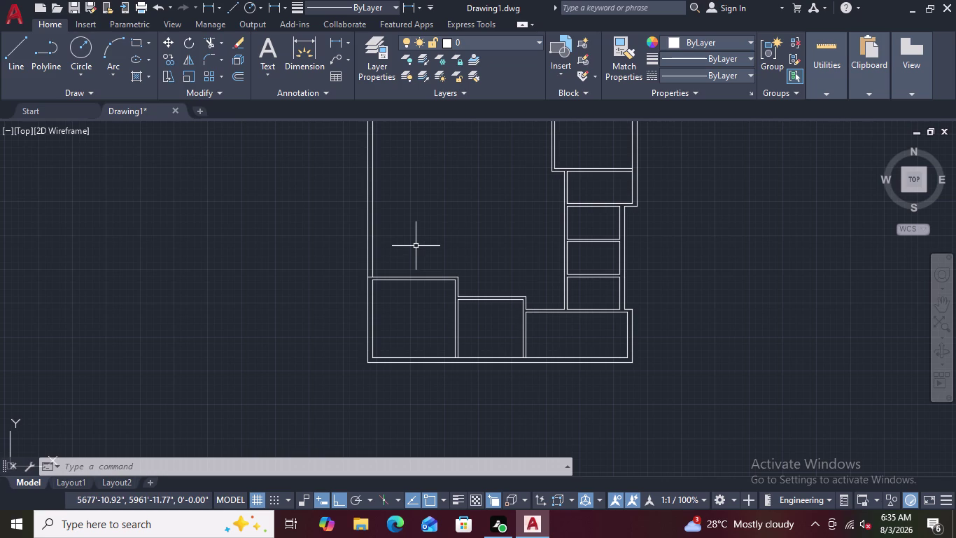
scroll(up, 3)
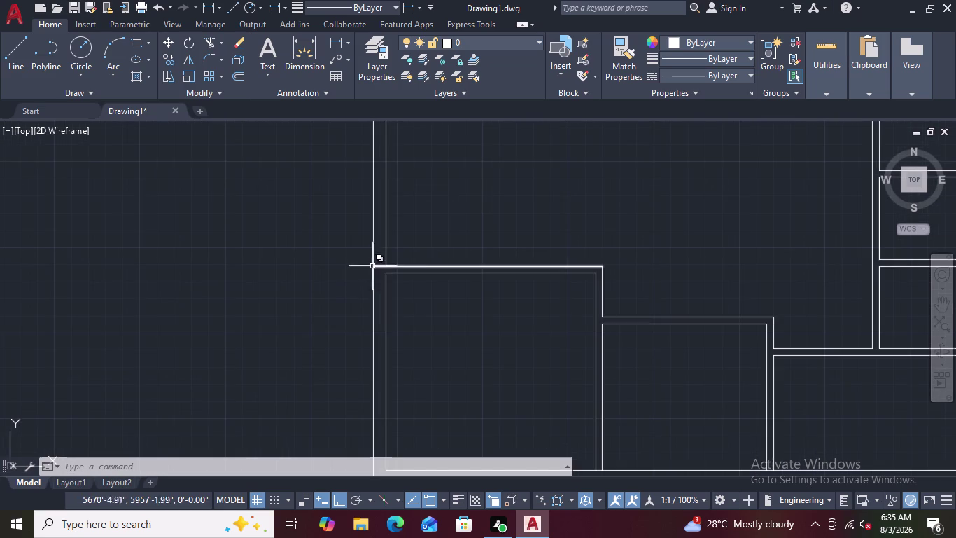
scroll(up, 3)
scroll(down, 3)
scroll(down, 3)
middle_drag(397, 225, 397, 252)
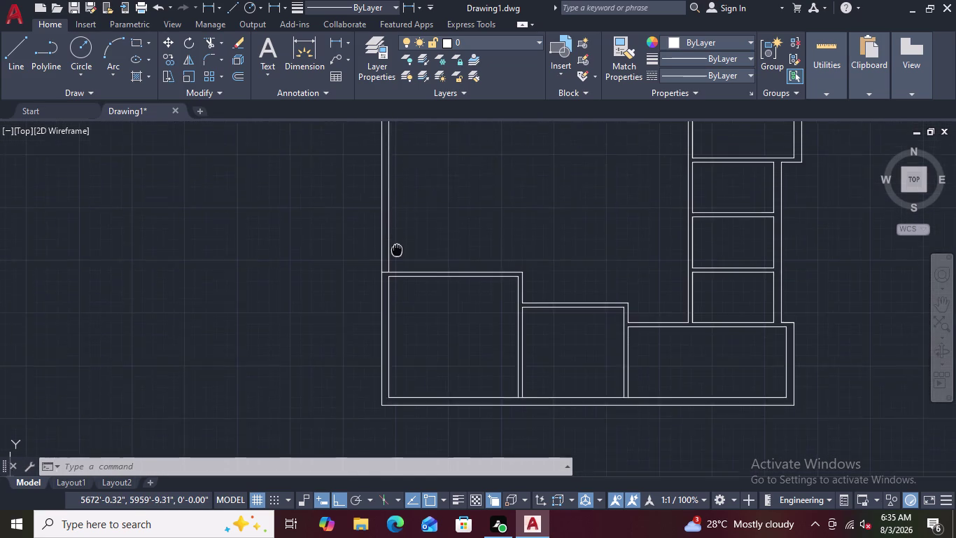
middle_drag(397, 252, 397, 298)
scroll(up, 3)
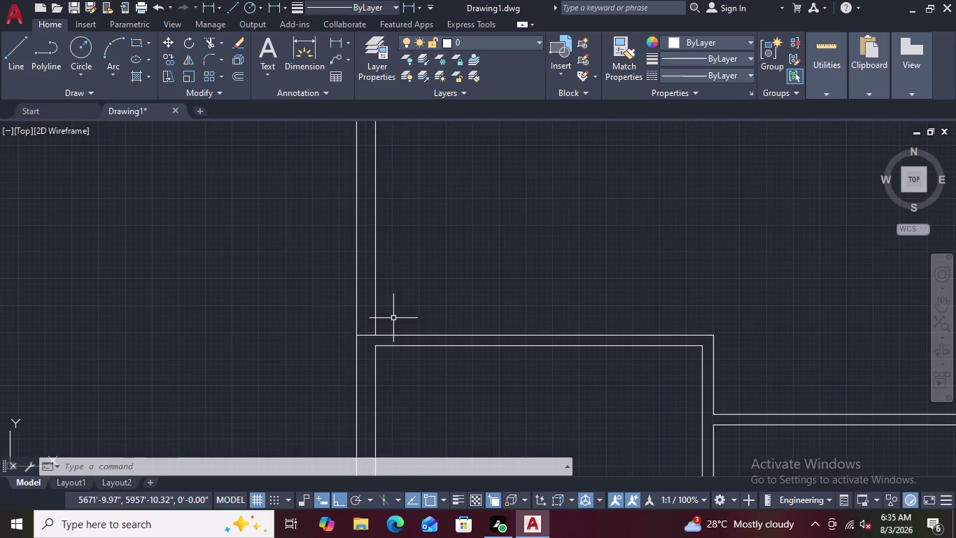
scroll(up, 3)
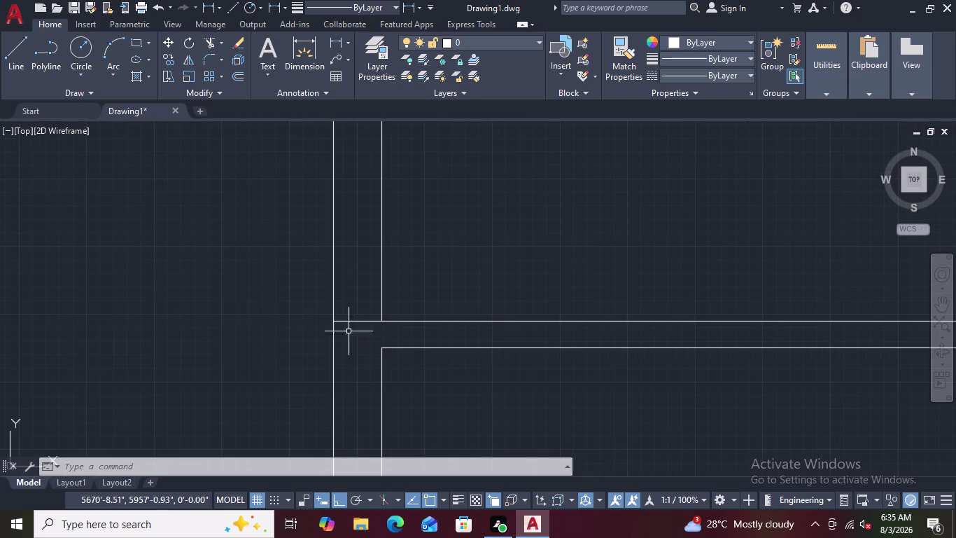
scroll(up, 3)
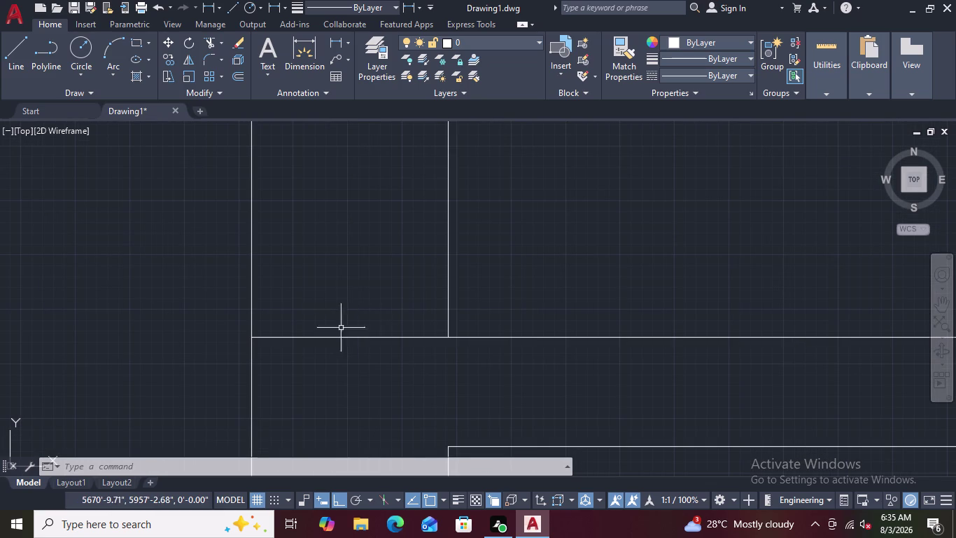
scroll(down, 3)
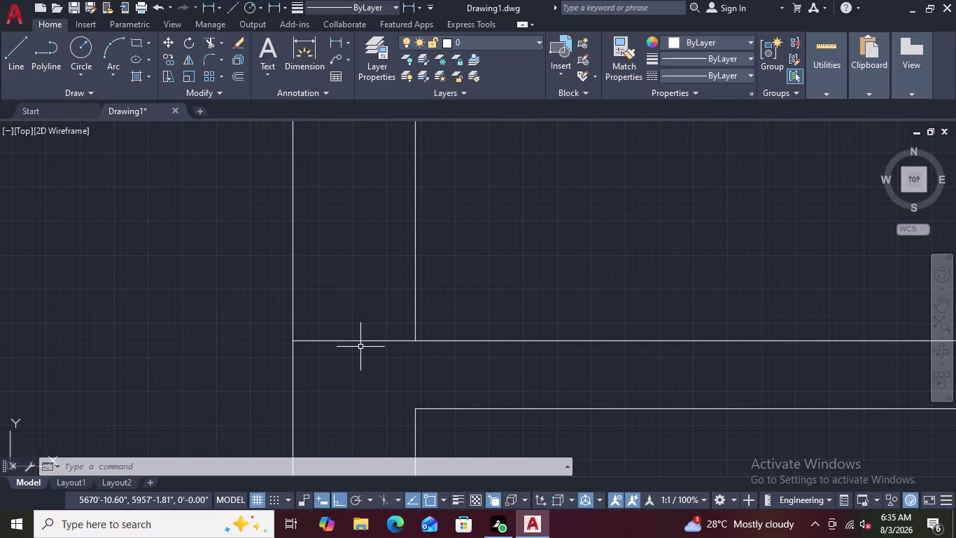
scroll(up, 3)
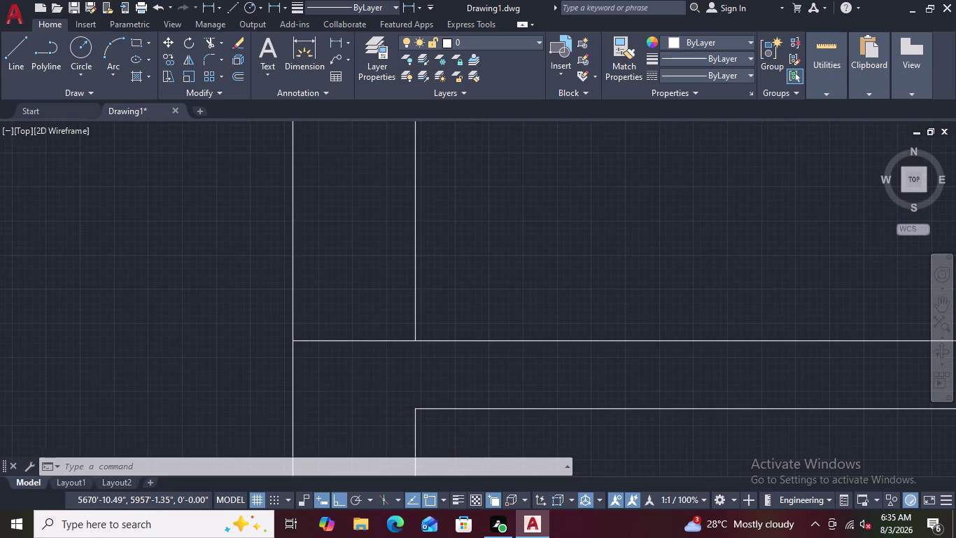
scroll(down, 3)
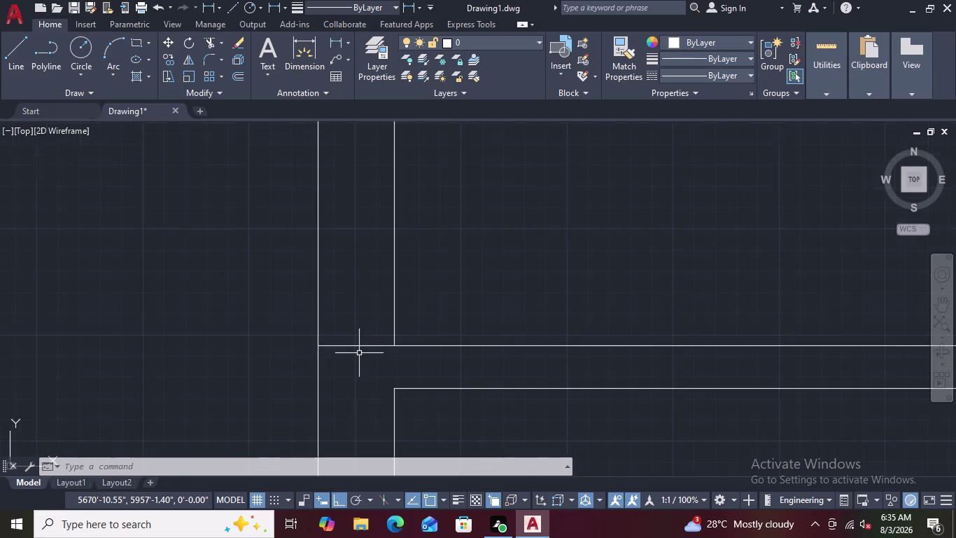
scroll(down, 3)
scroll(down, 3)
middle_drag(360, 361, 286, 305)
scroll(down, 3)
scroll(up, 3)
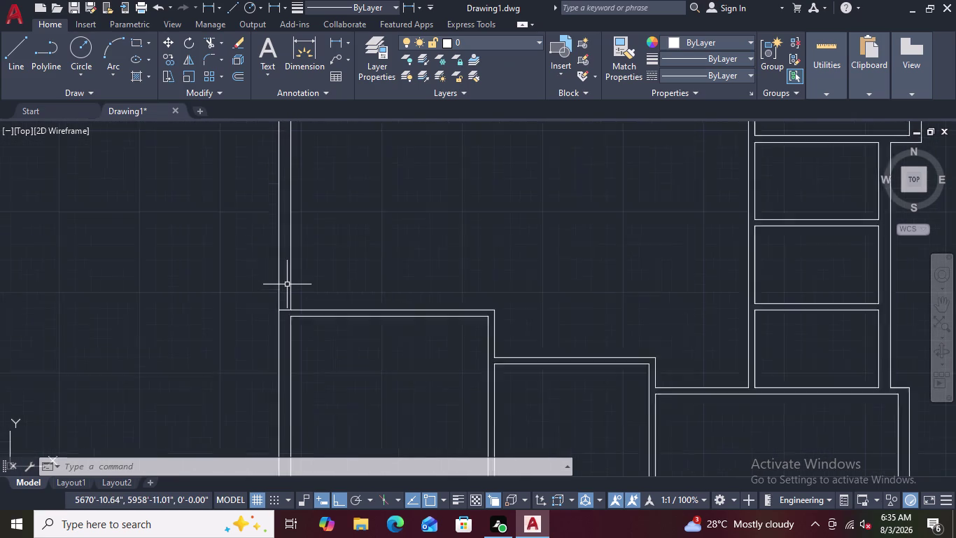
scroll(up, 3)
scroll(up, 3)
scroll(down, 3)
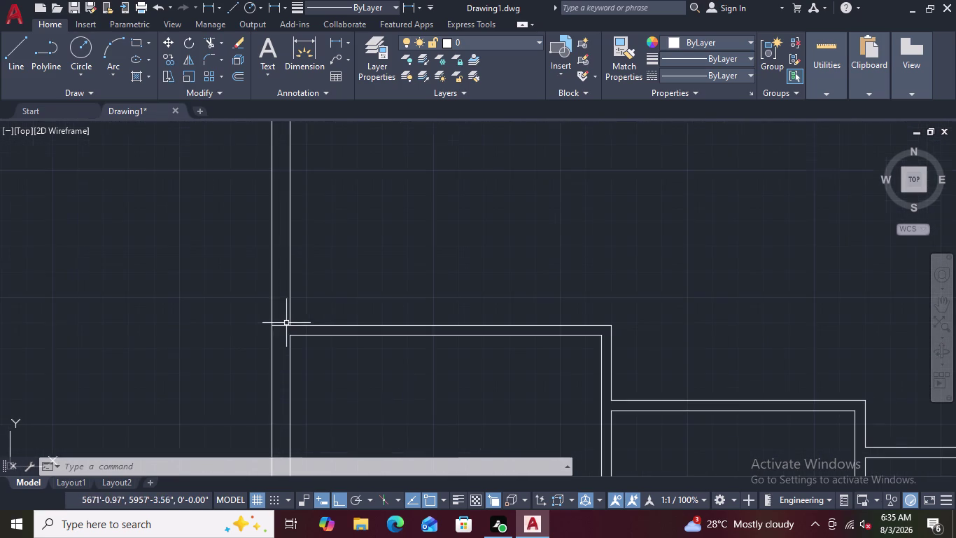
scroll(down, 3)
middle_drag(278, 336, 298, 289)
scroll(up, 3)
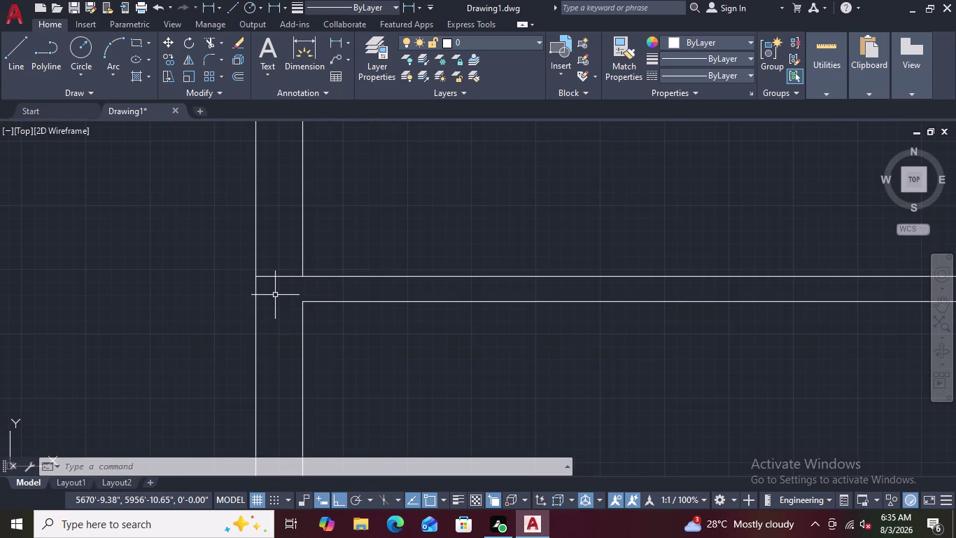
scroll(down, 3)
scroll(down, 3)
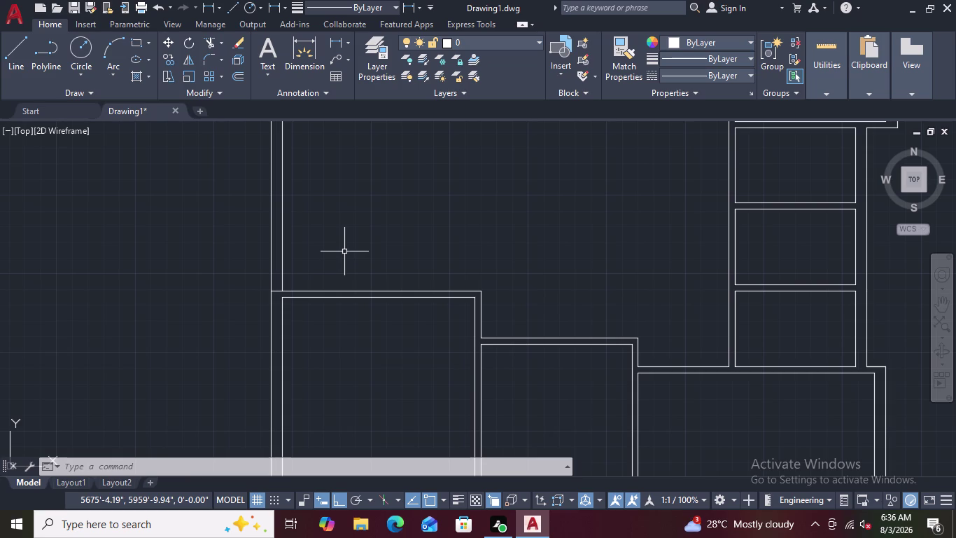
scroll(up, 3)
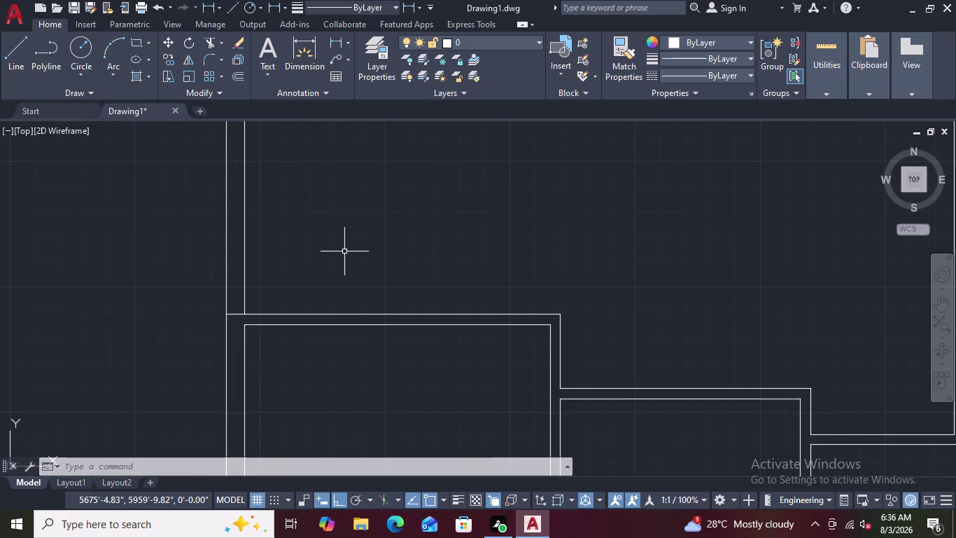
key(o)
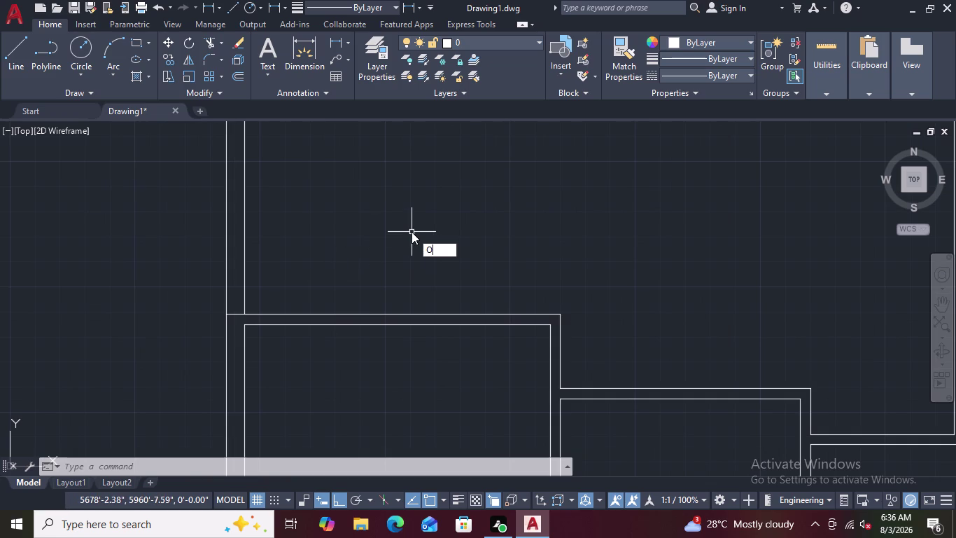
Offset the left room's inner wall line 10 feet to the right.
key(space)
scroll(down, 3)
scroll(down, 3)
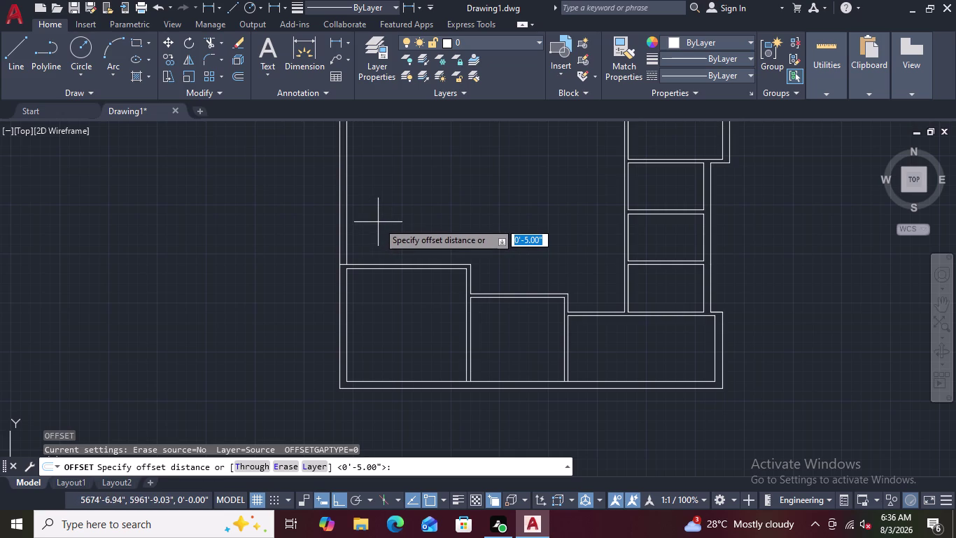
key(1)
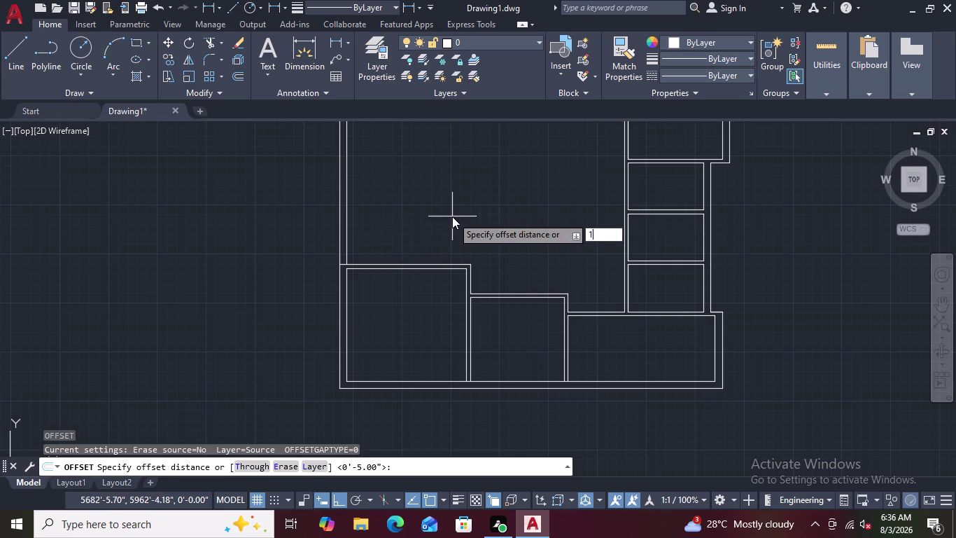
key(0)
key(apostrophe)
key(Return)
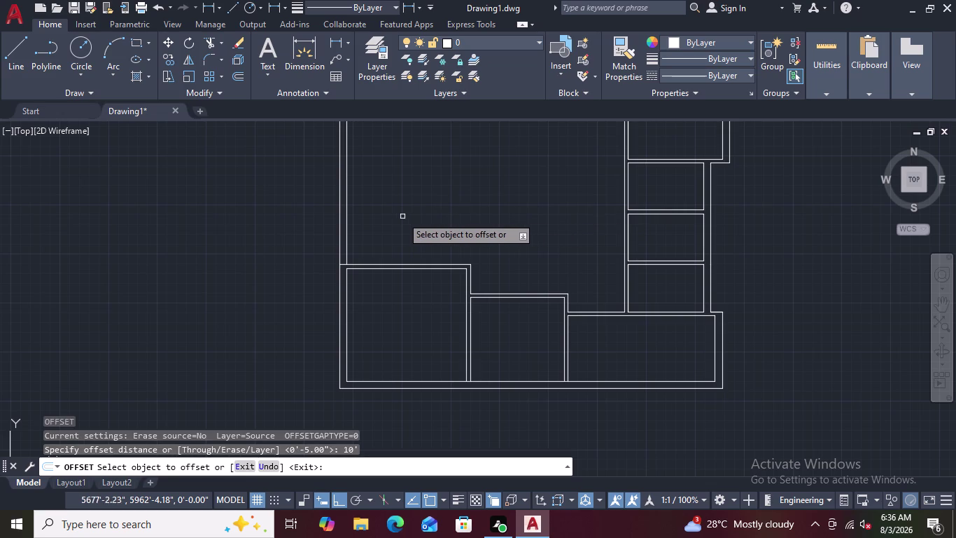
scroll(up, 3)
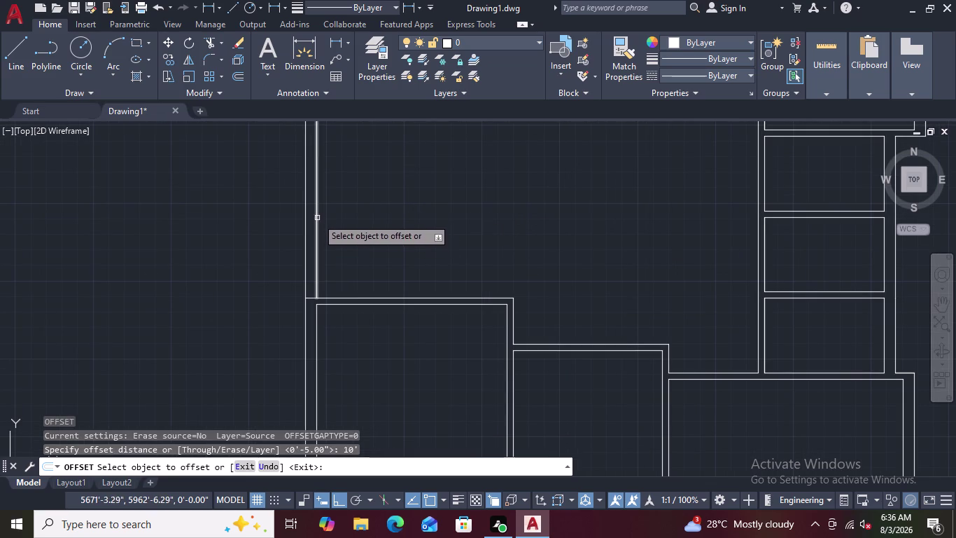
click(317, 217)
click(381, 213)
scroll(down, 3)
scroll(down, 3)
scroll(up, 3)
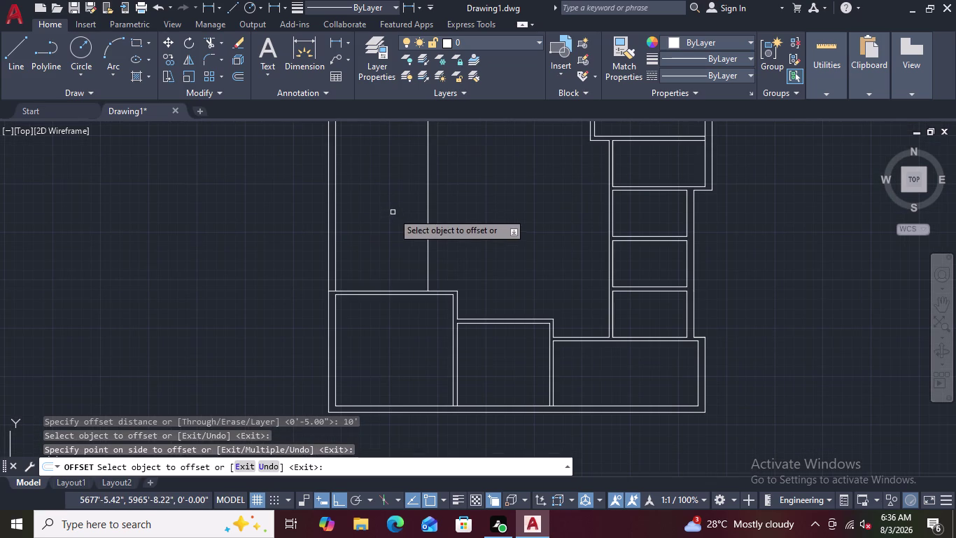
key(Escape)
Offset that new partition line 5 inches to the right for the wall thickness.
key(space)
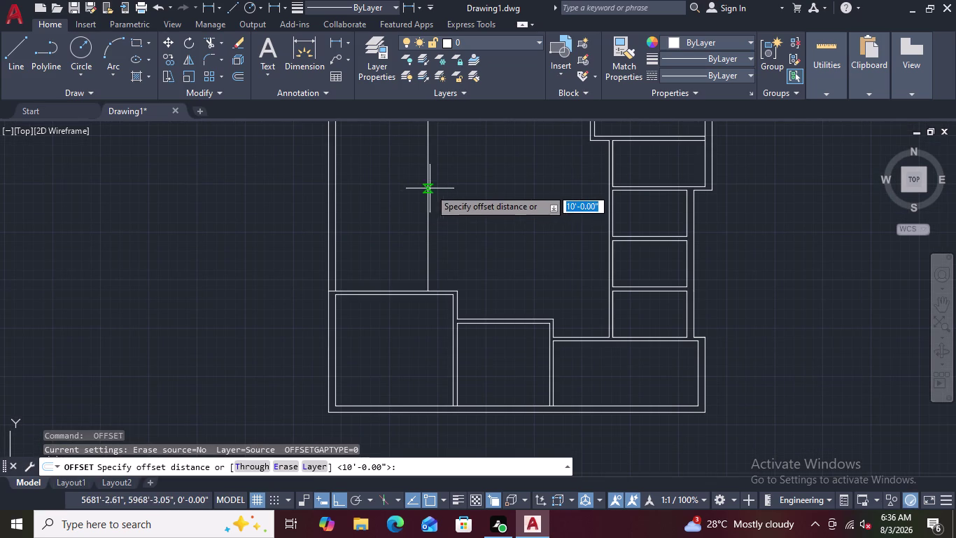
key(5)
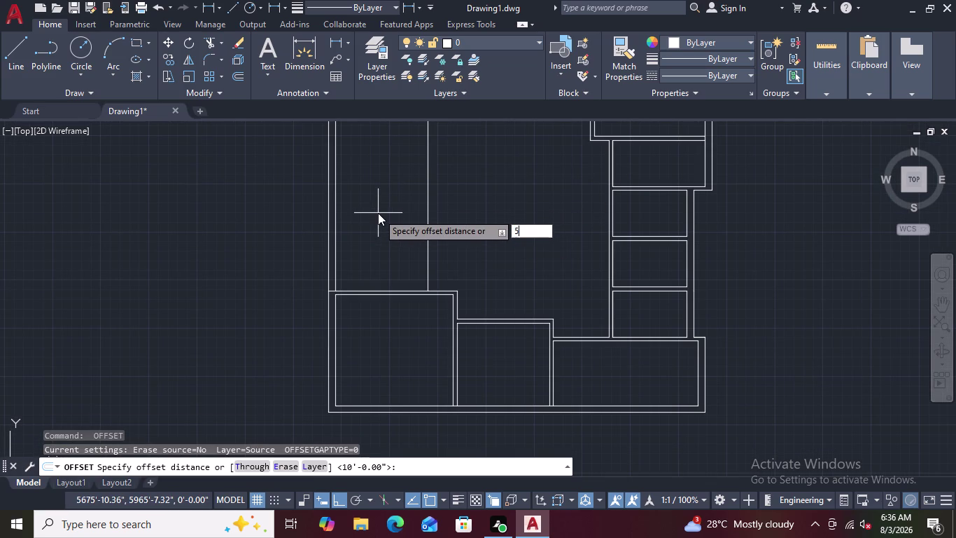
key(shift+quotedbl)
key(Return)
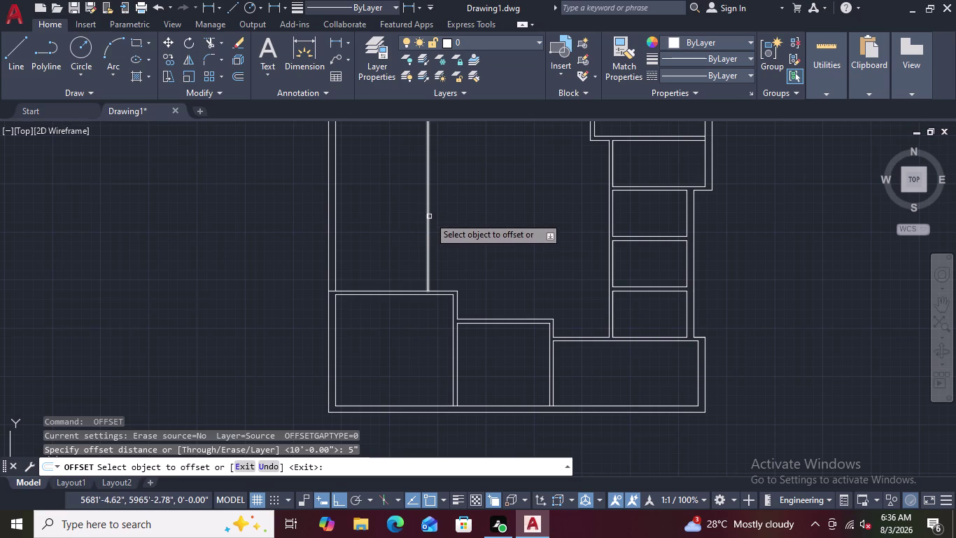
click(427, 206)
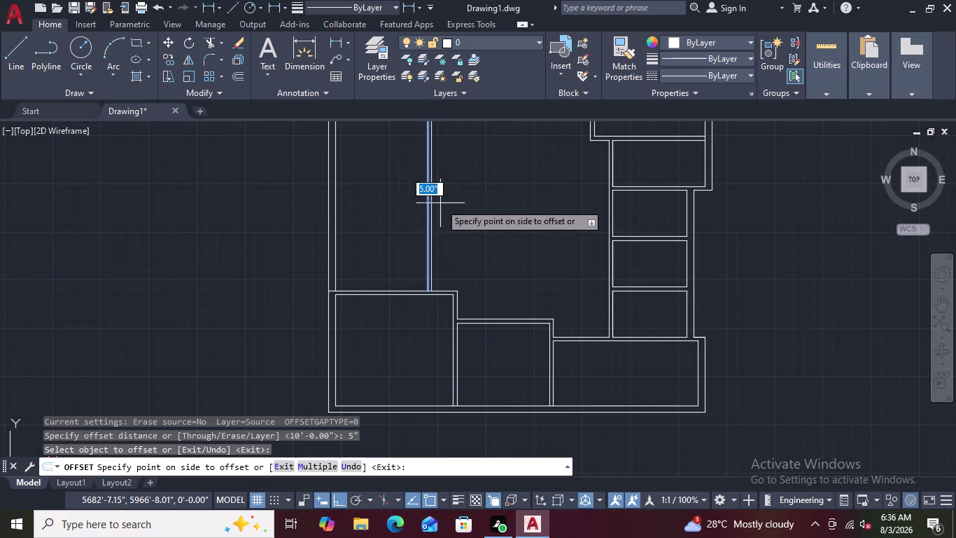
click(441, 203)
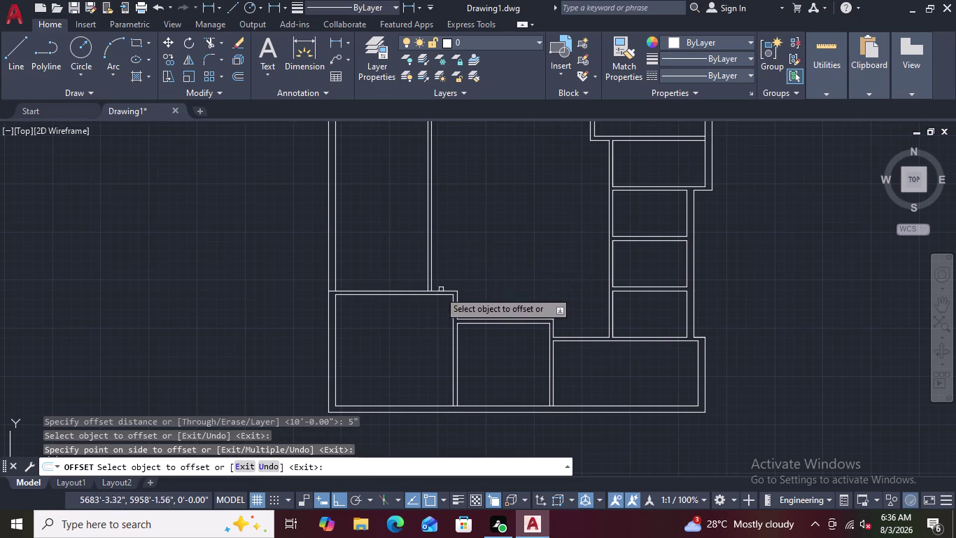
scroll(up, 3)
scroll(up, 3)
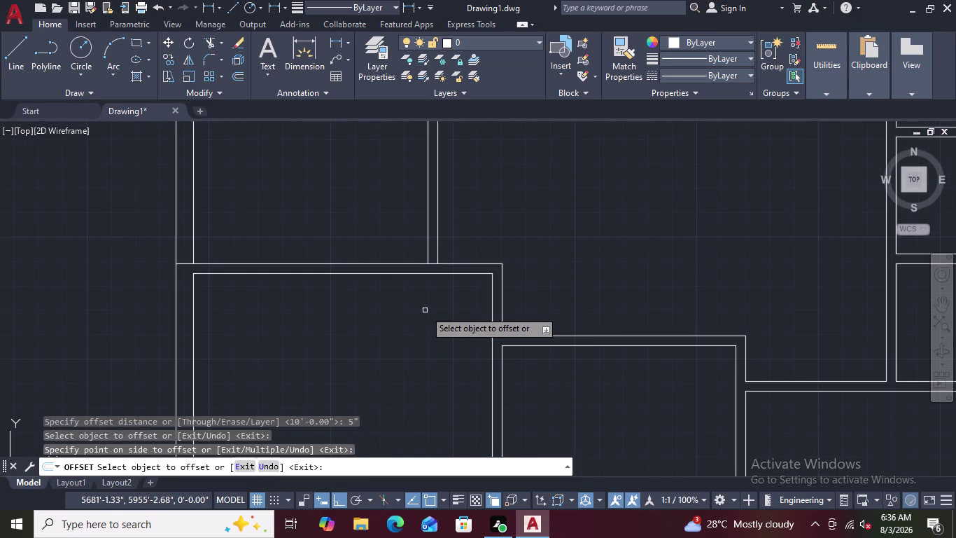
key(Escape)
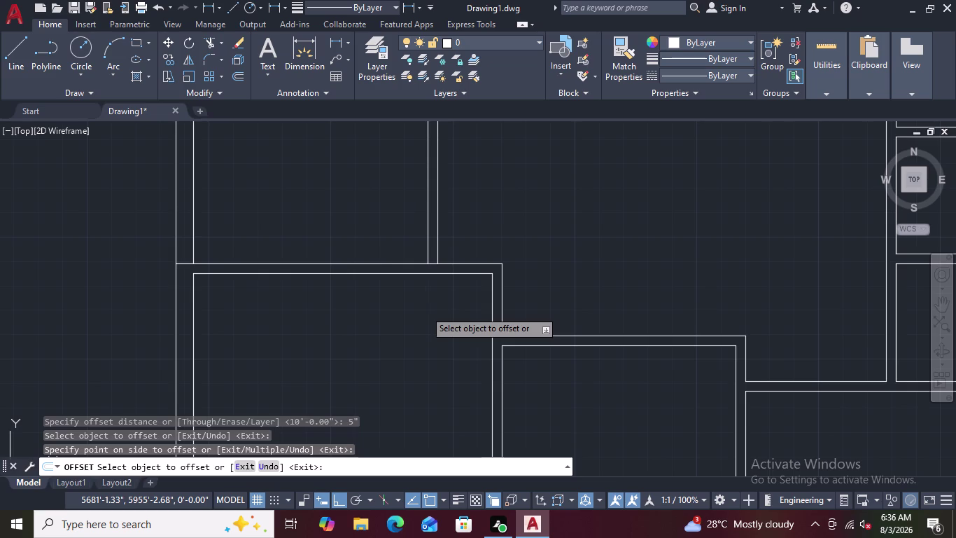
scroll(down, 3)
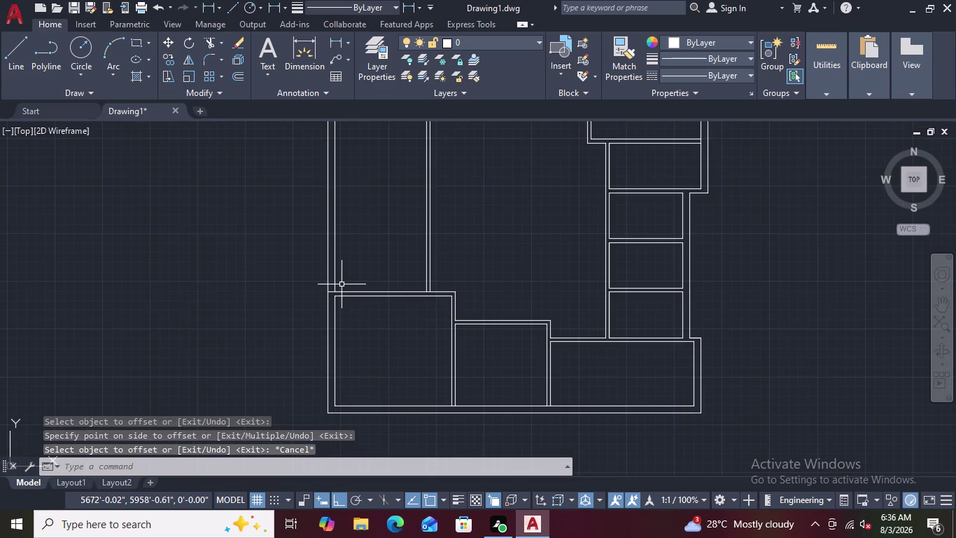
scroll(up, 3)
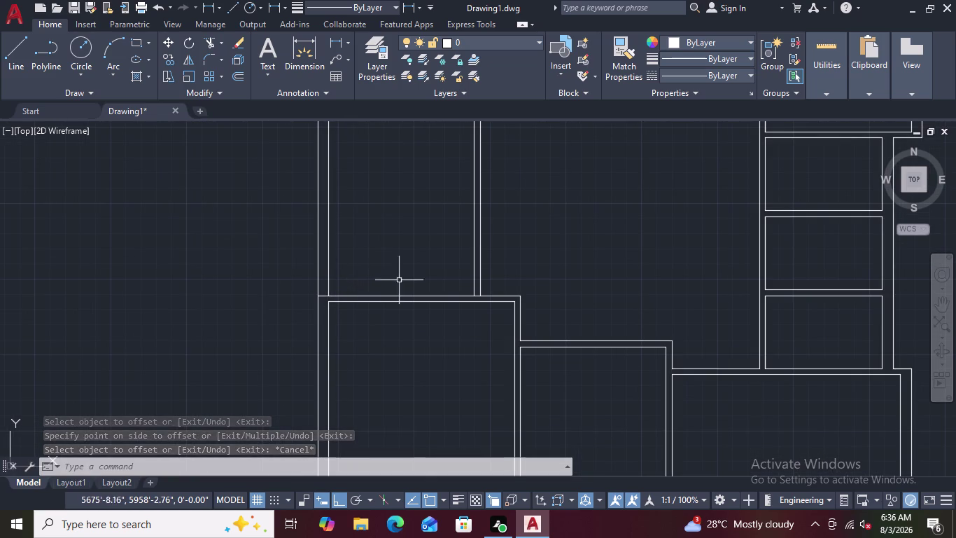
Offset the left room's lower wall line 5' upward across the partition wall.
scroll(down, 3)
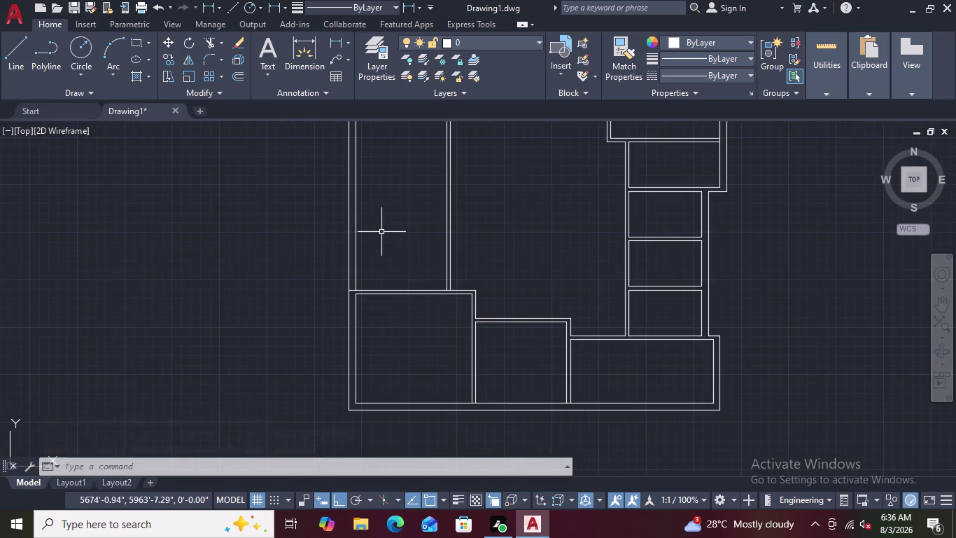
scroll(down, 3)
middle_drag(400, 238, 406, 278)
scroll(up, 3)
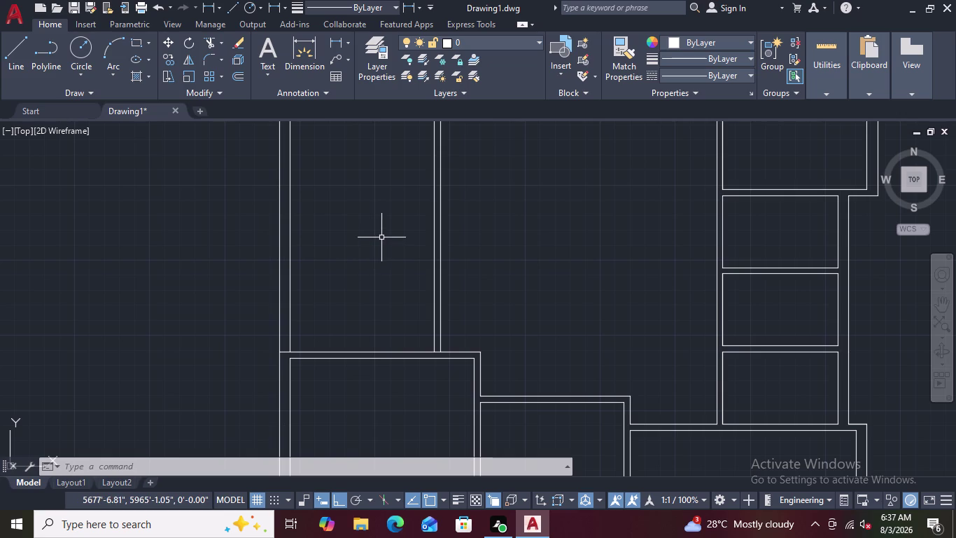
key(space)
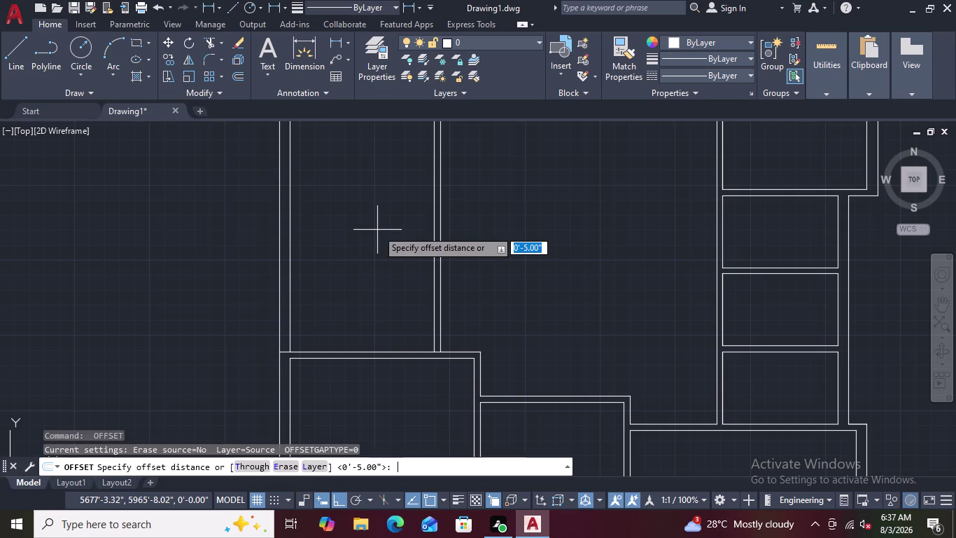
text(5)
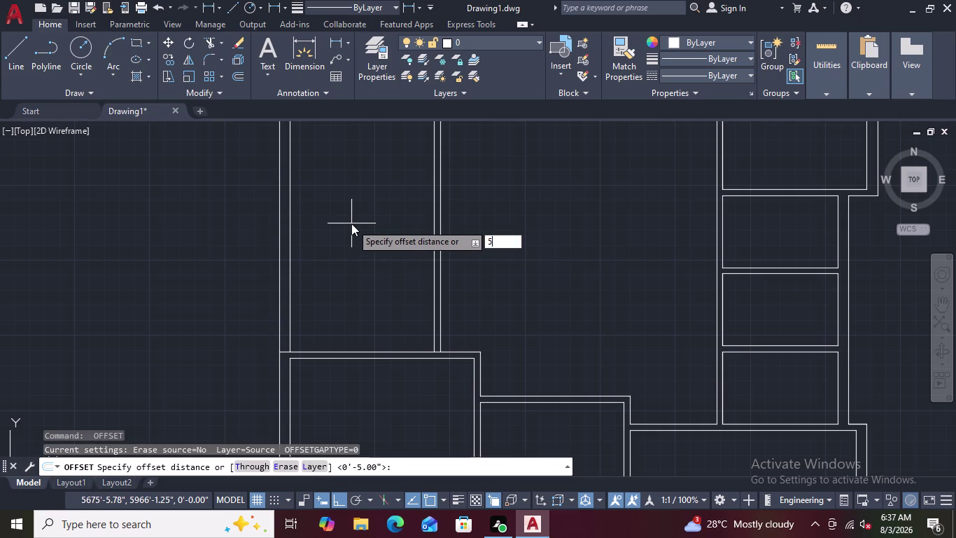
text(')
key(Return)
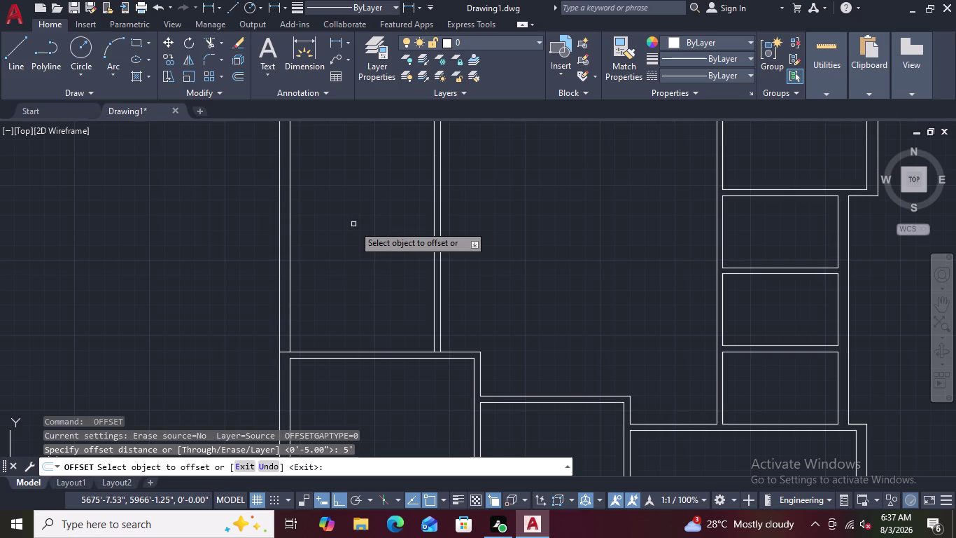
click(348, 353)
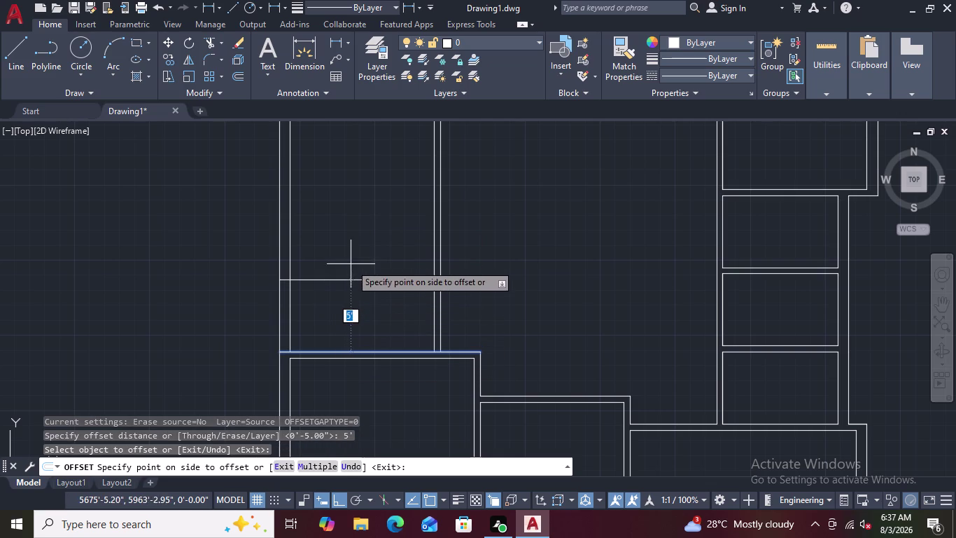
click(352, 261)
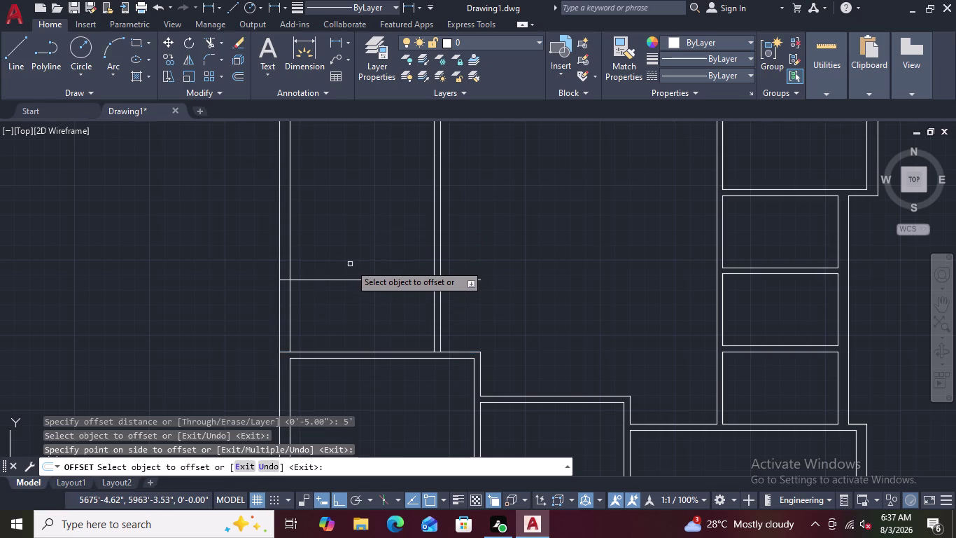
key(Escape)
Trim the new line's overshooting ends and the piece between partition wall lines.
text(TR)
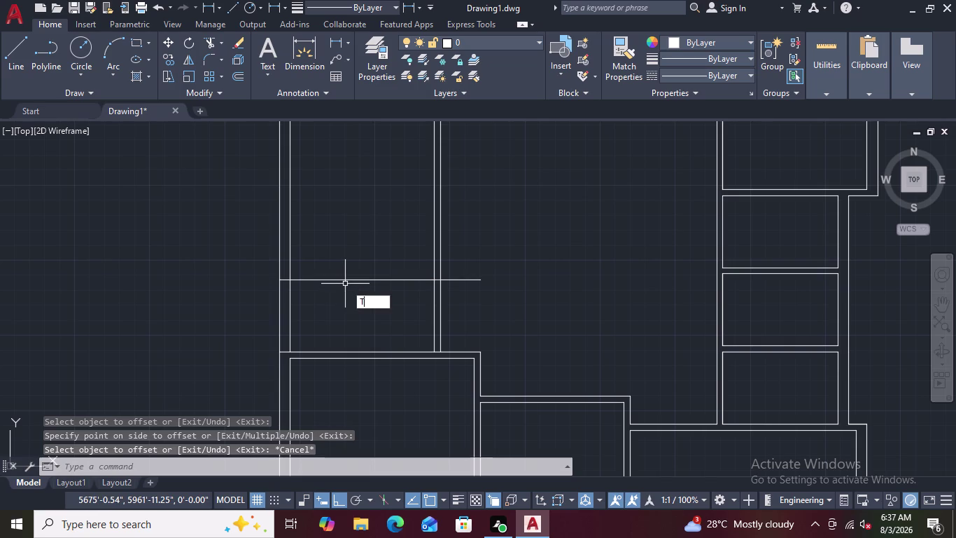
key(space)
scroll(up, 3)
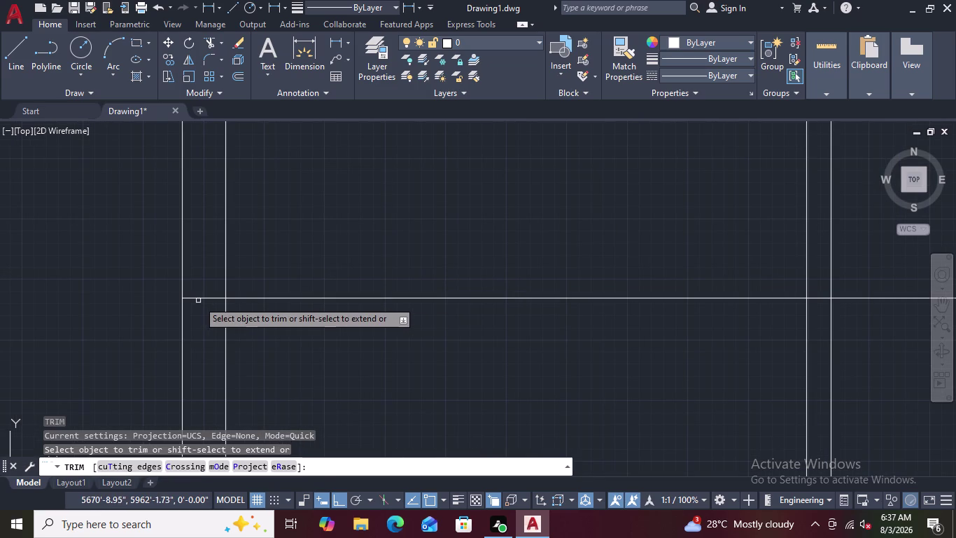
click(200, 300)
scroll(down, 3)
scroll(up, 3)
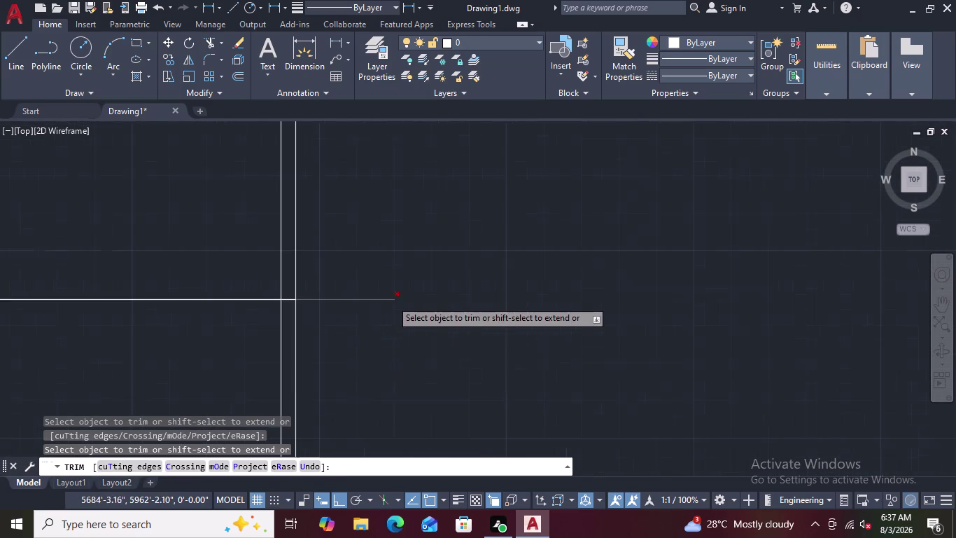
click(333, 299)
scroll(up, 3)
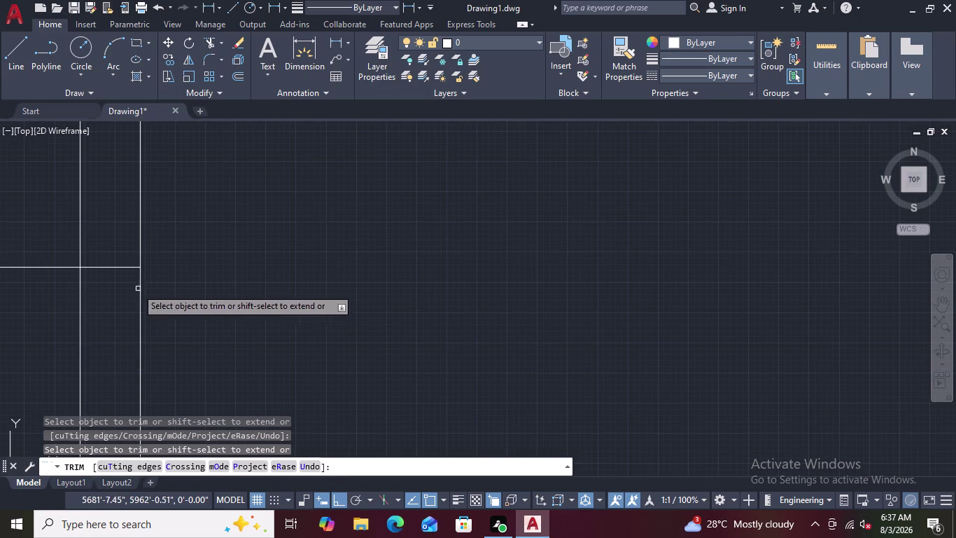
click(125, 270)
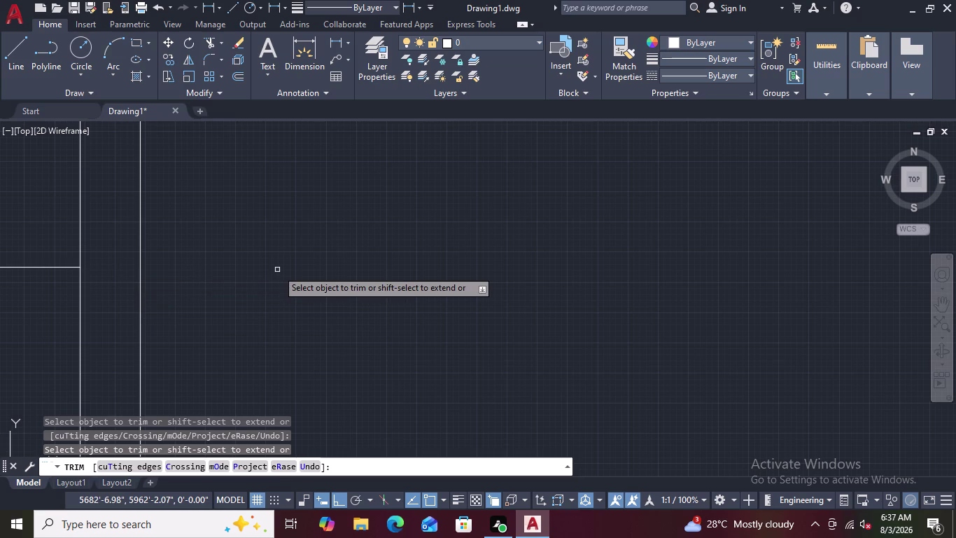
Cancel trimming, pan to the left room's partition, and start OFFSET.
key(Escape)
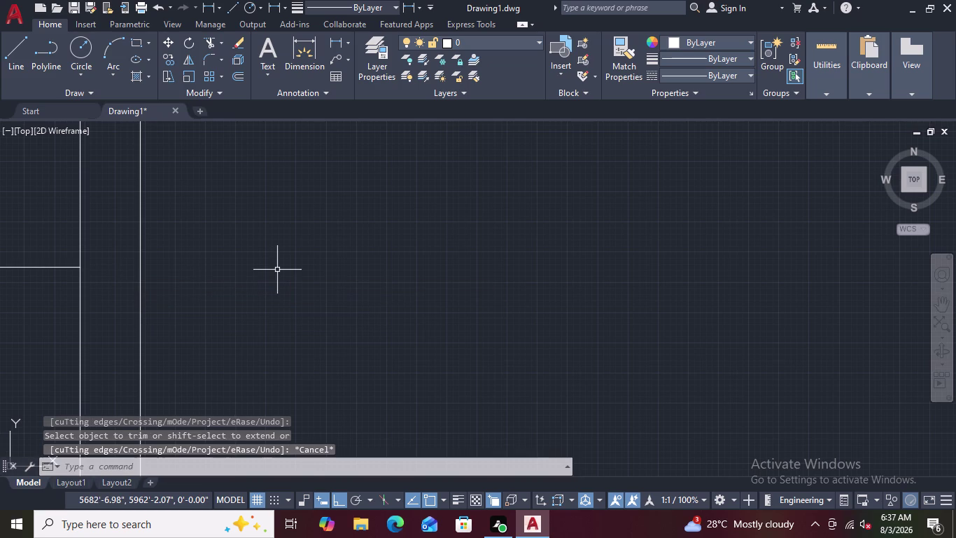
key(space)
scroll(down, 3)
scroll(up, 3)
scroll(down, 3)
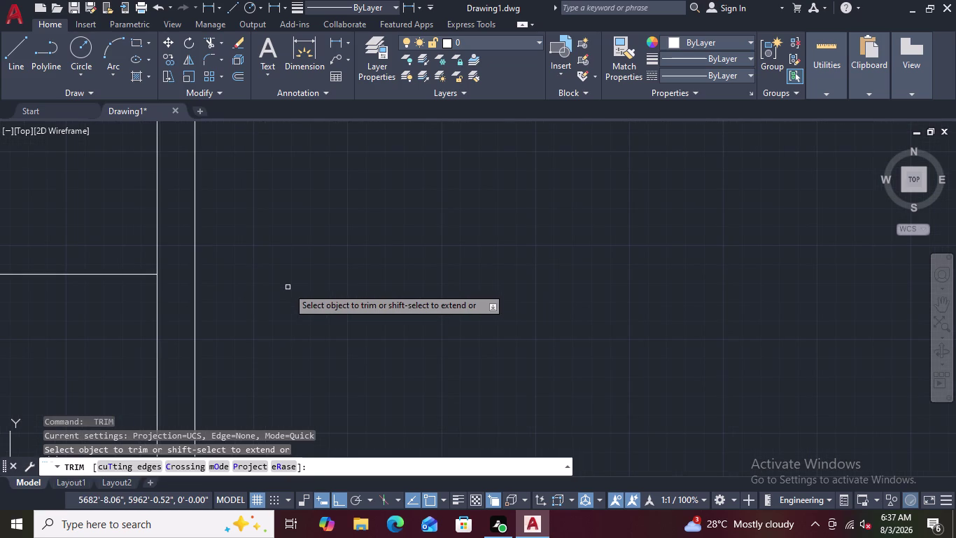
key(Escape)
scroll(down, 3)
middle_drag(313, 295, 432, 243)
scroll(down, 3)
text(O)
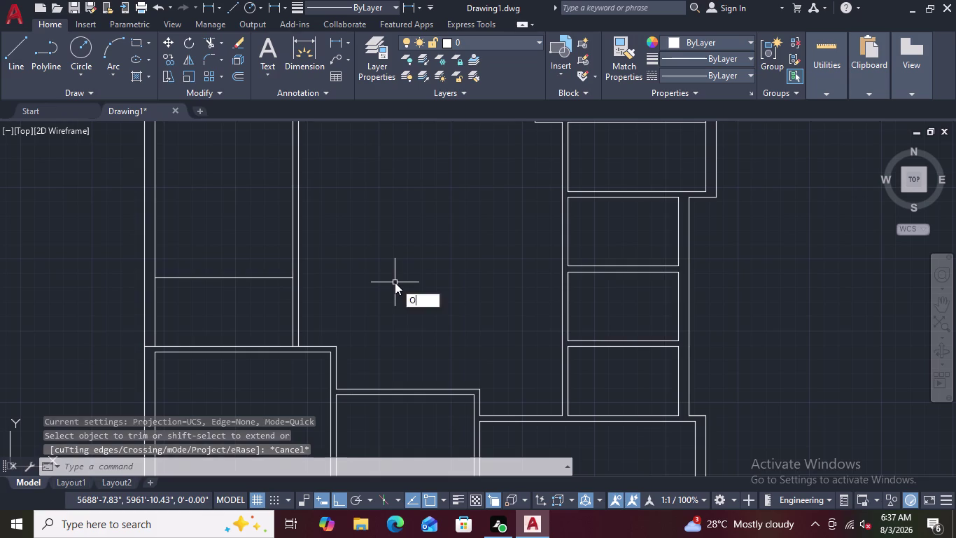
key(space)
Offset the horizontal partition line 5" below itself.
text(5)
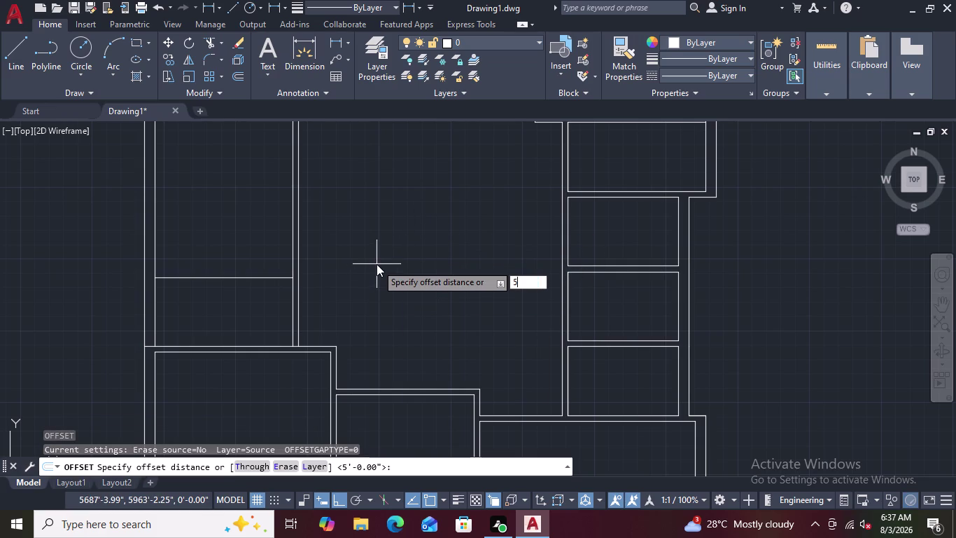
text(")
key(Return)
click(214, 278)
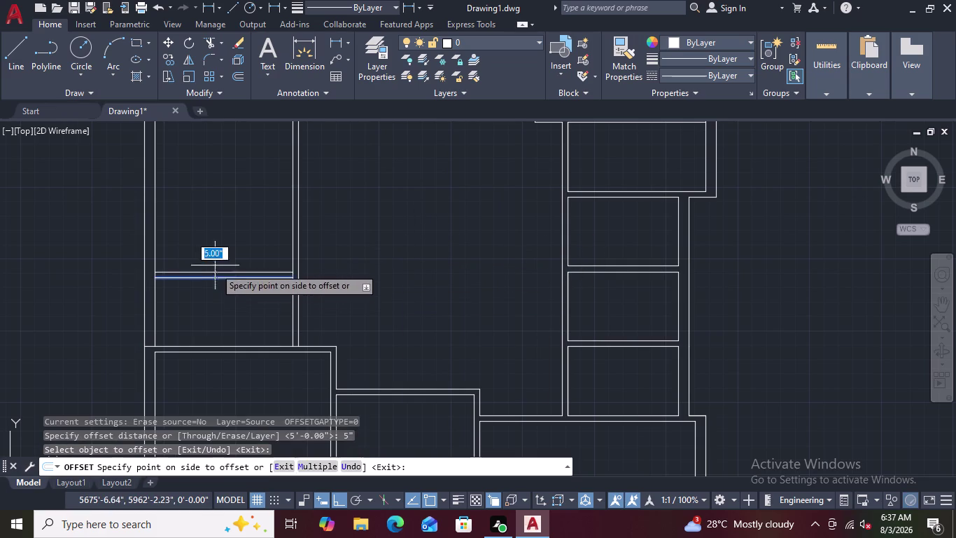
click(215, 255)
scroll(down, 3)
middle_drag(227, 253, 247, 246)
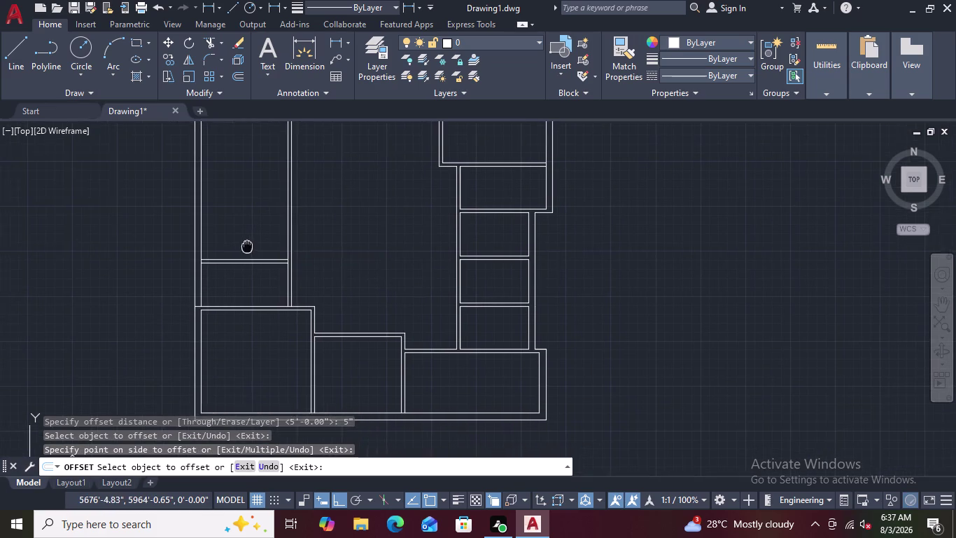
middle_drag(248, 245, 253, 243)
key(Escape)
Pan and zoom to bring the lower left room into view.
middle_drag(242, 254, 434, 235)
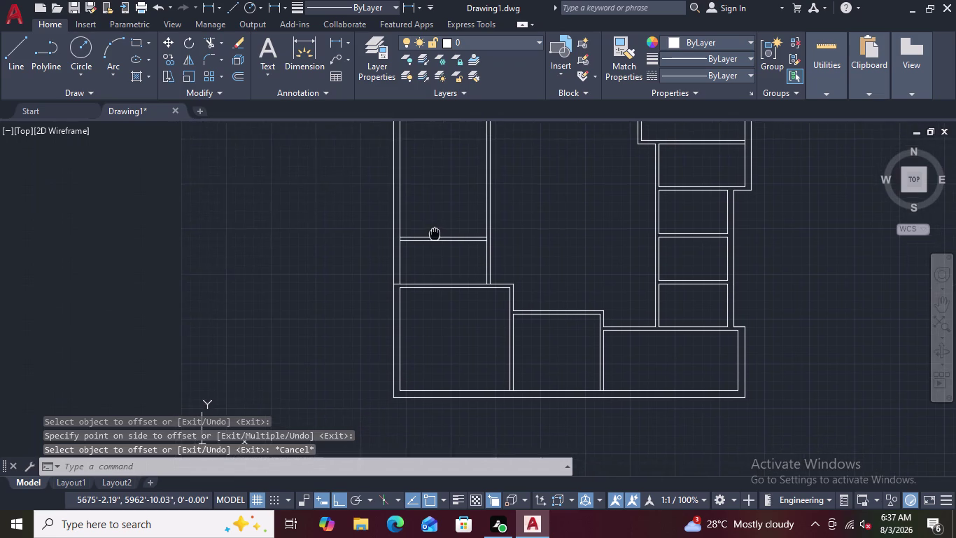
middle_drag(434, 235, 436, 231)
scroll(up, 3)
scroll(up, 3)
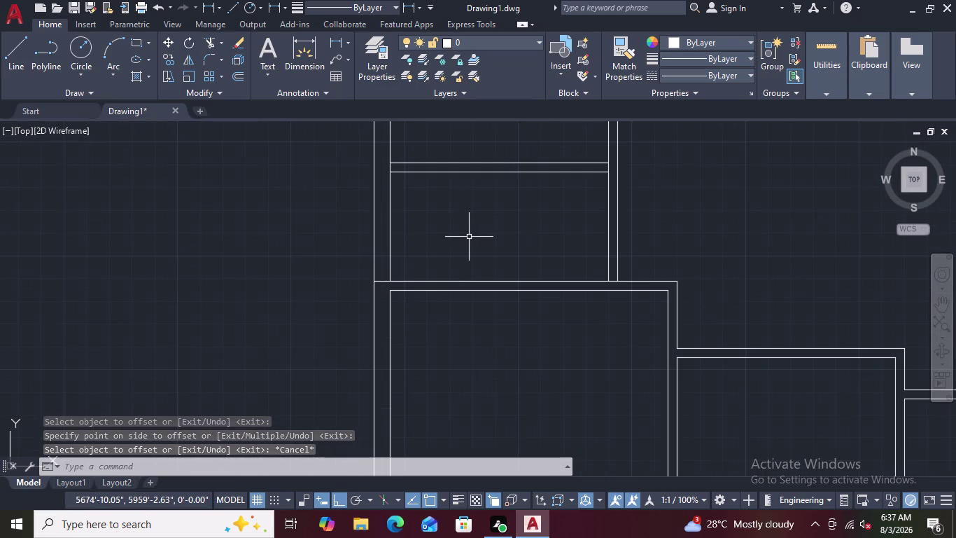
key(Escape)
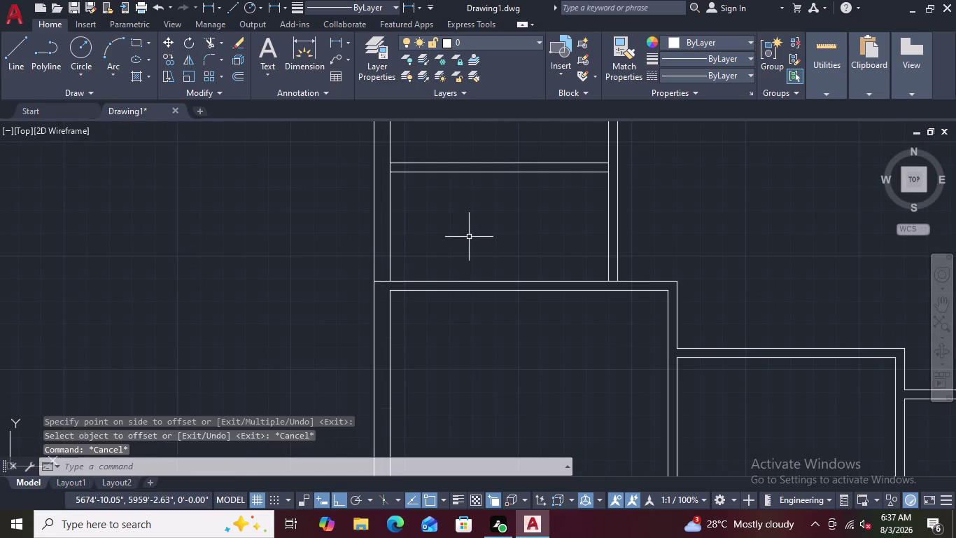
scroll(down, 3)
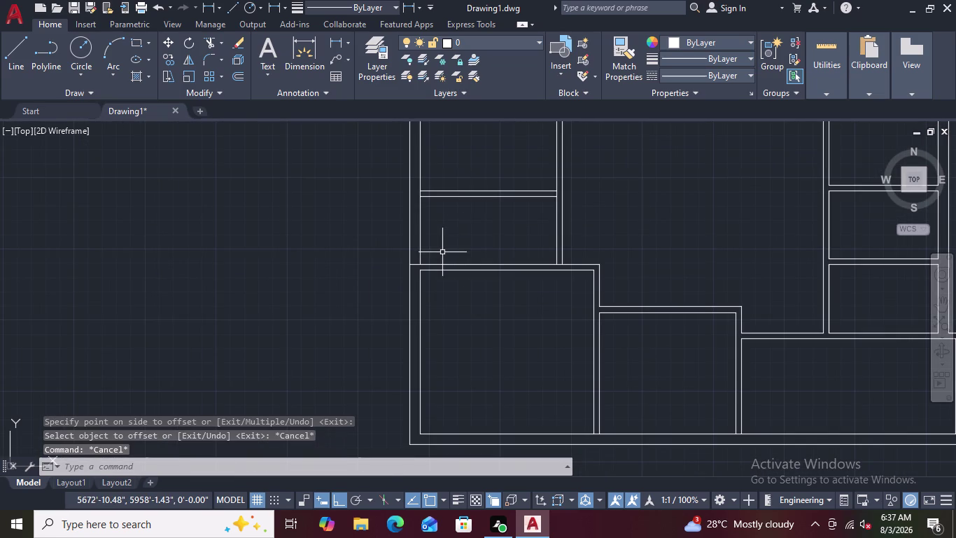
scroll(up, 3)
scroll(up, 3)
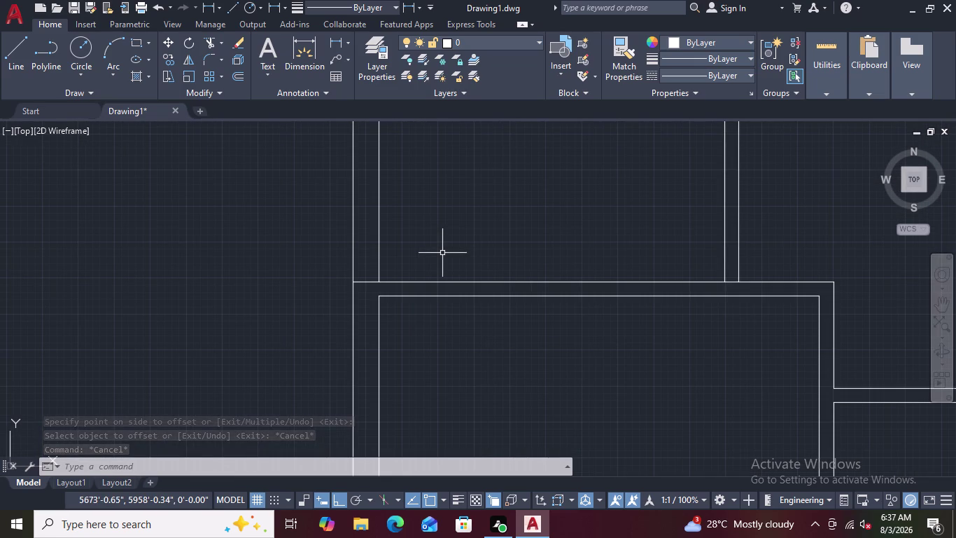
scroll(down, 3)
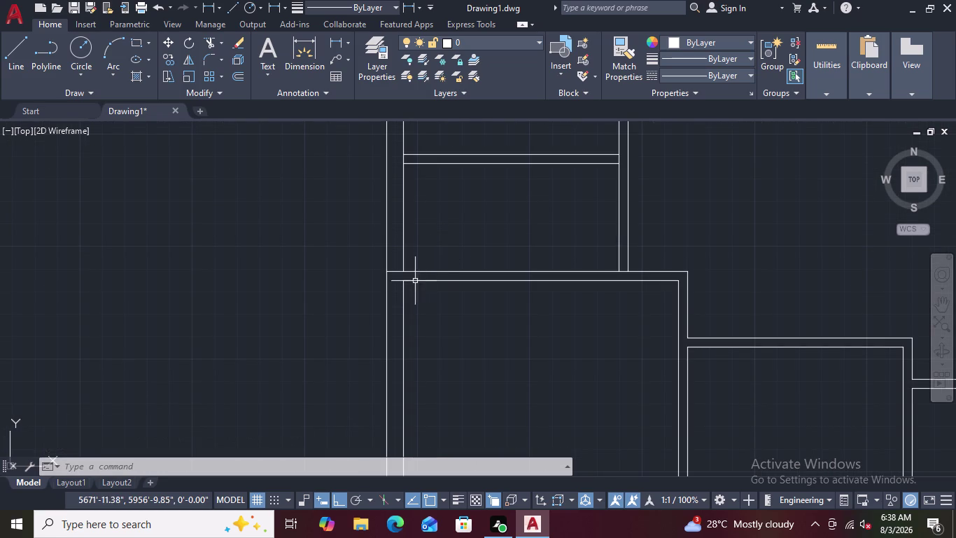
Trim the wall stub extending past the left room's left wall.
key(r)
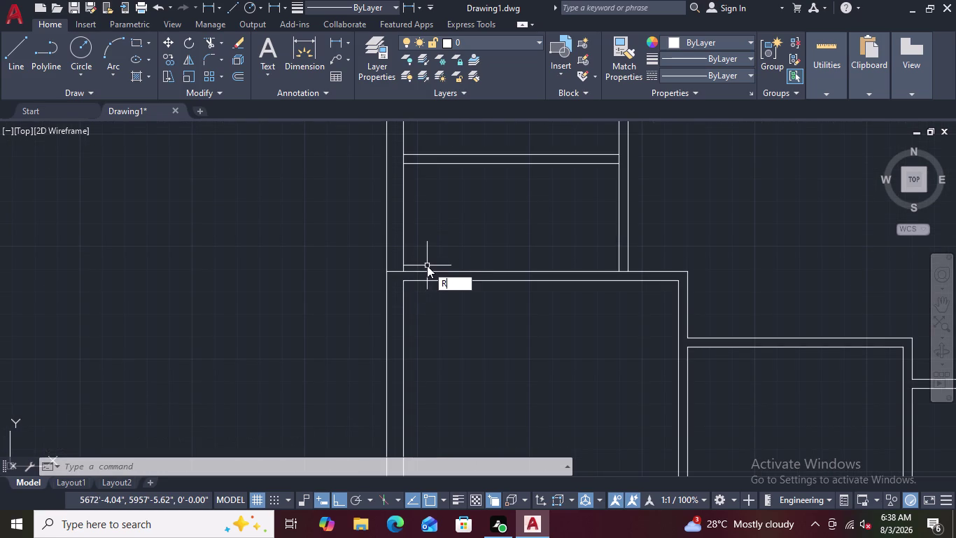
key(BackSpace)
text(T)
text(R)
key(space)
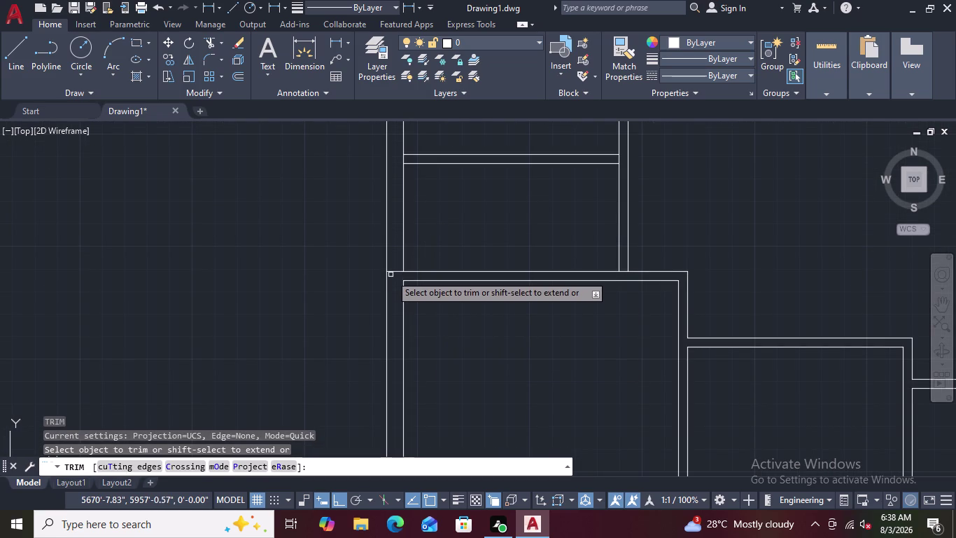
click(394, 272)
key(Escape)
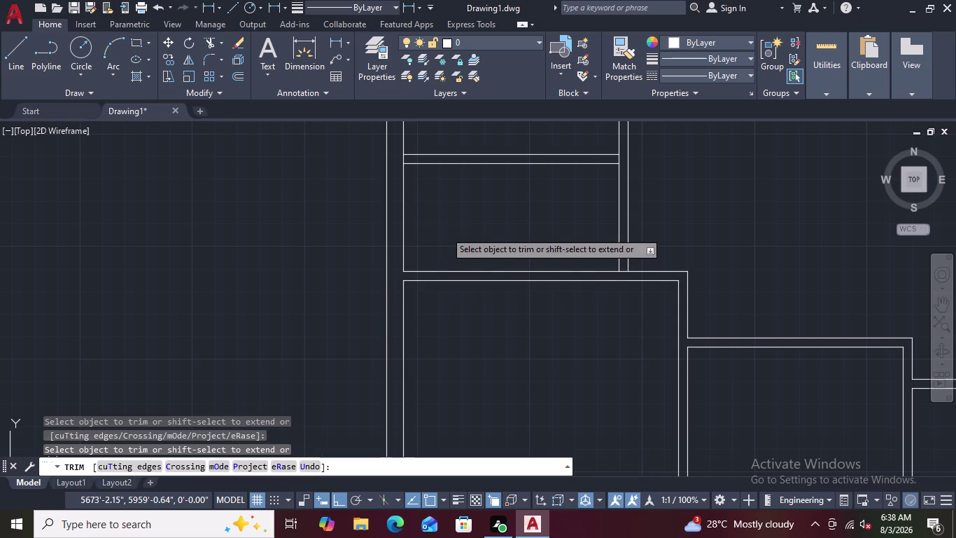
Trim the wall line segment between the doubled partition lines.
scroll(down, 3)
scroll(down, 3)
middle_drag(426, 209, 433, 218)
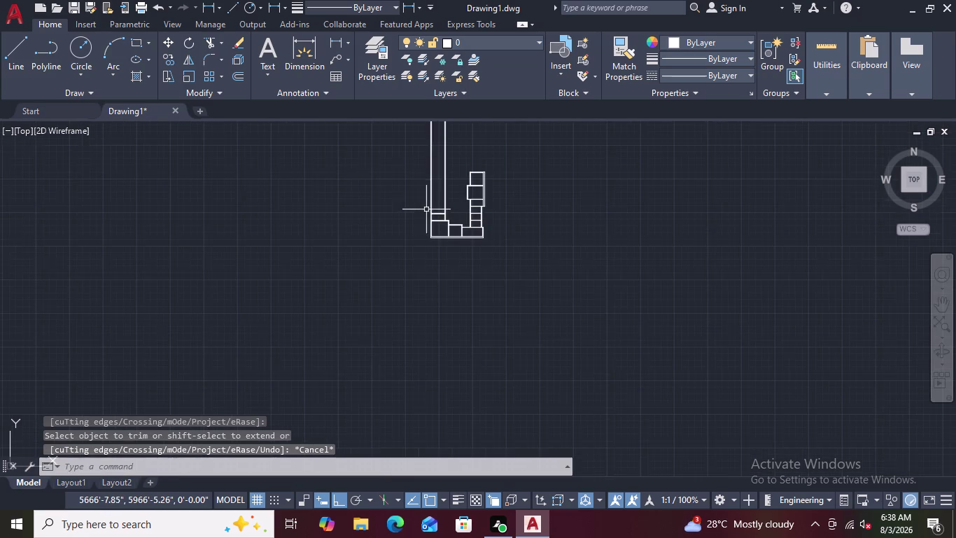
middle_drag(432, 219, 473, 300)
scroll(up, 3)
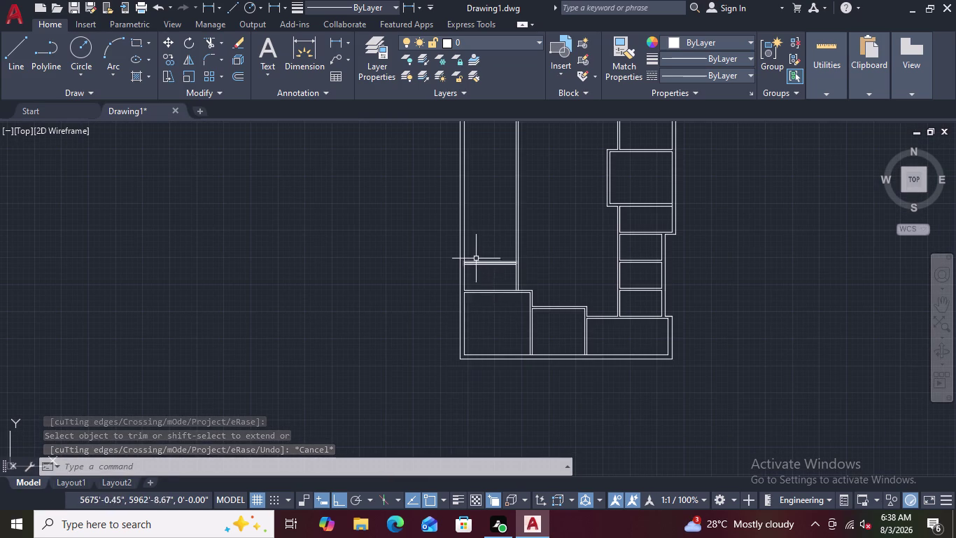
scroll(up, 3)
scroll(up, 3)
scroll(down, 3)
scroll(up, 3)
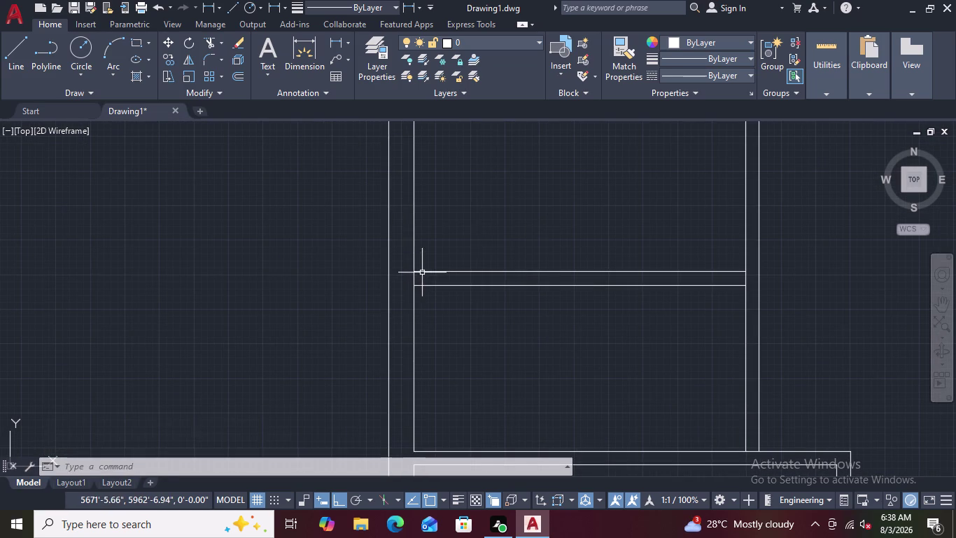
text(TR)
key(space)
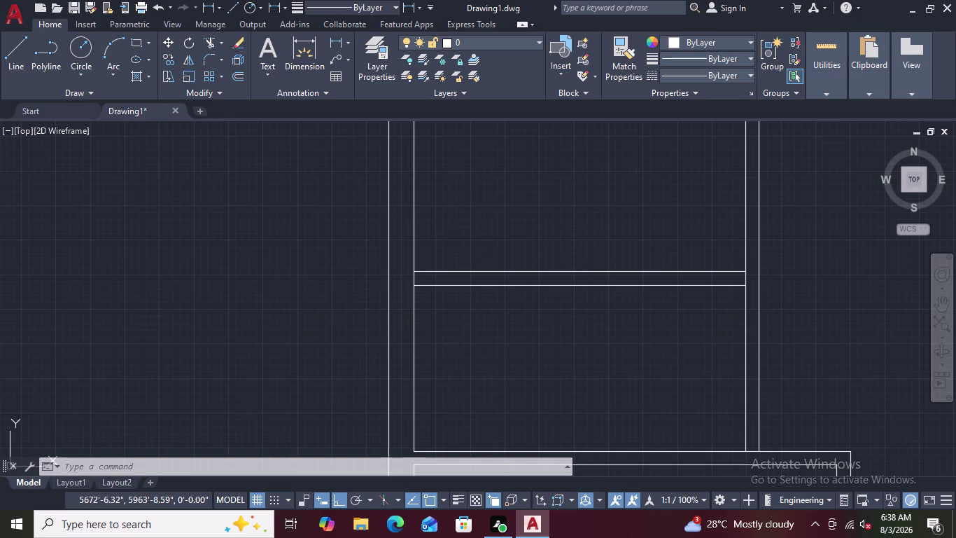
click(413, 277)
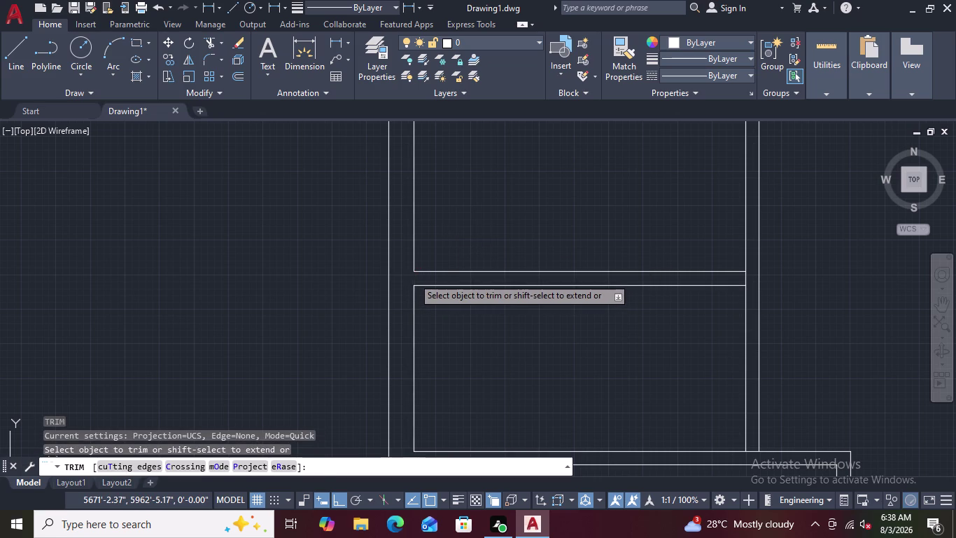
scroll(down, 3)
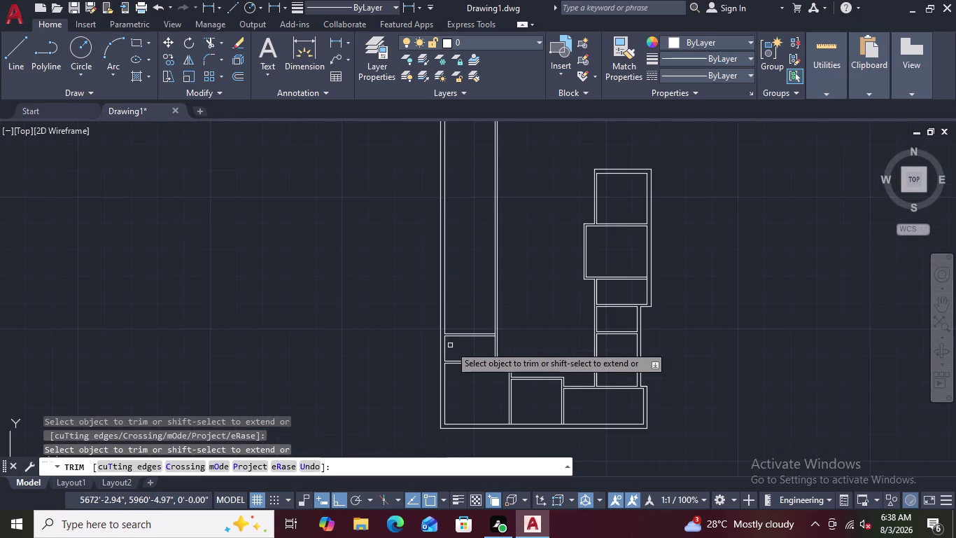
key(Escape)
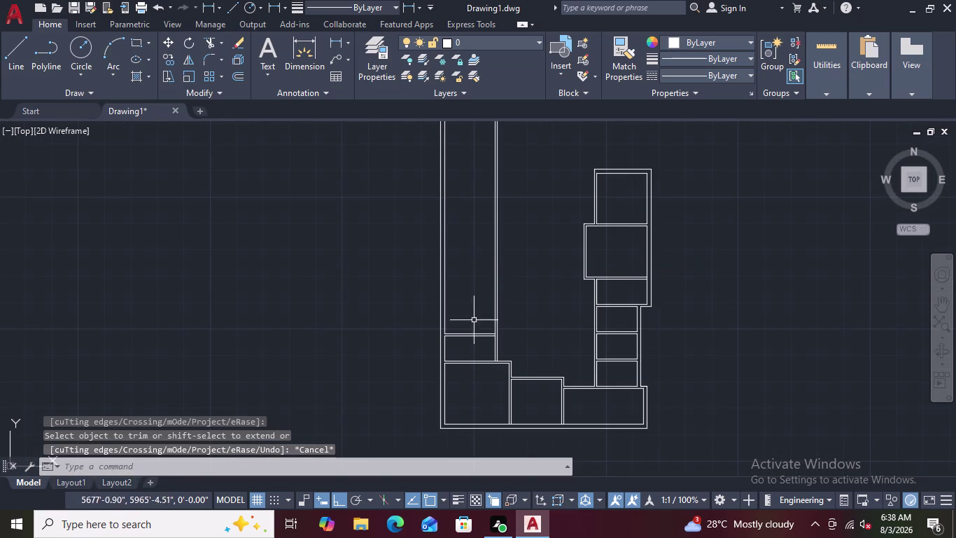
Pan and zoom toward the partition's right end.
scroll(up, 3)
scroll(down, 3)
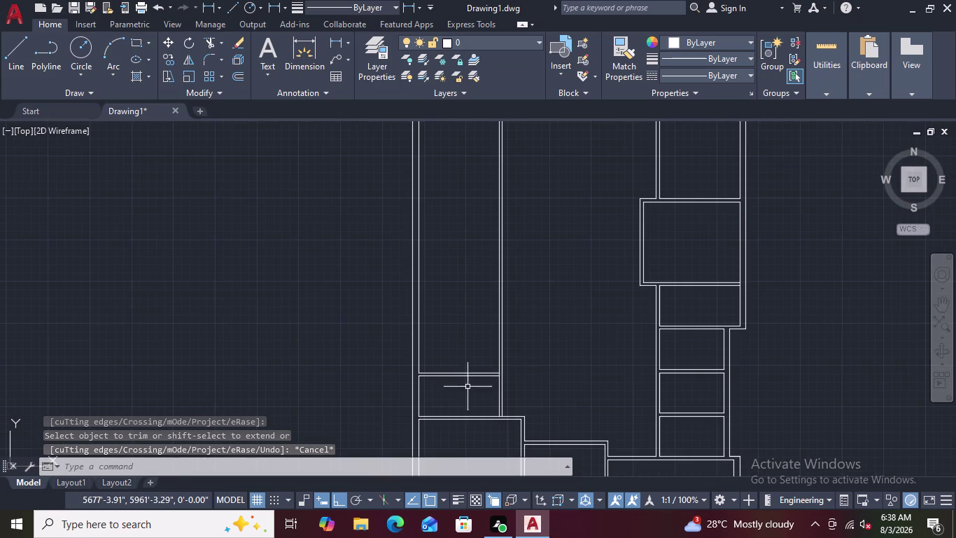
middle_drag(489, 386, 468, 291)
scroll(up, 3)
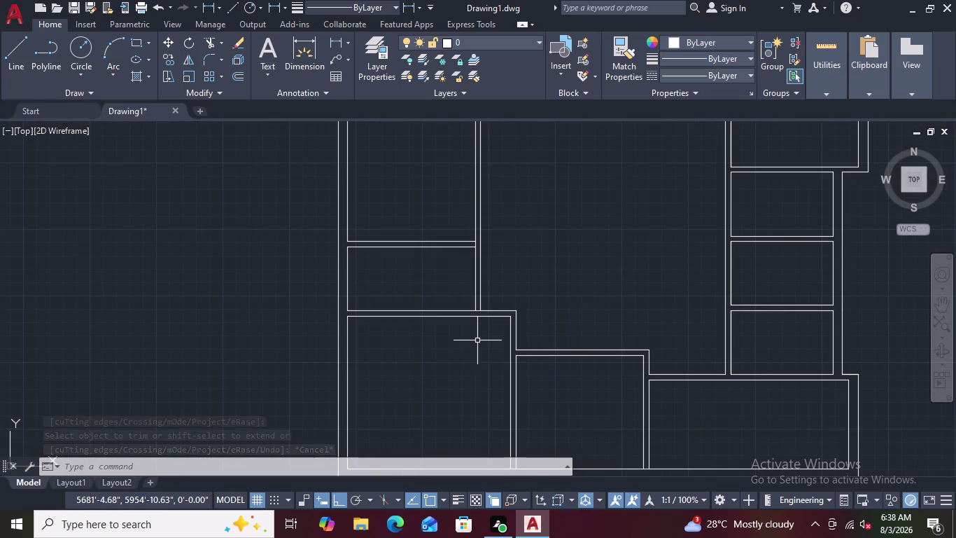
scroll(up, 3)
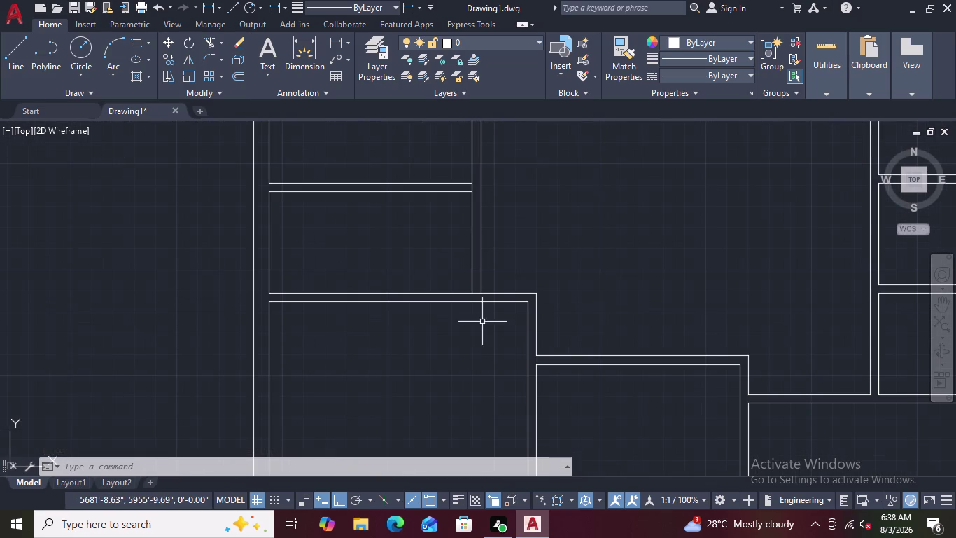
scroll(up, 3)
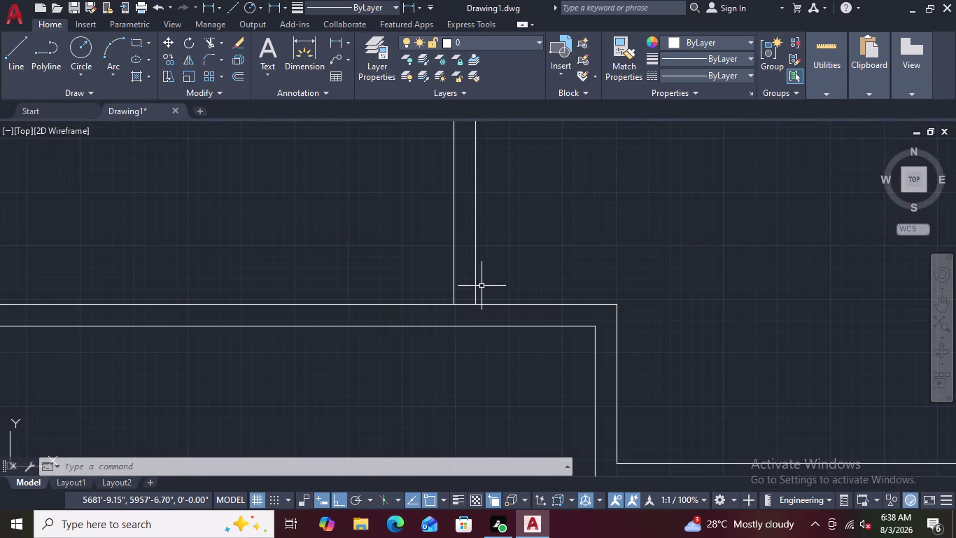
Trim the wall end at the room corner and the right wall between partition lines.
text(TR)
key(space)
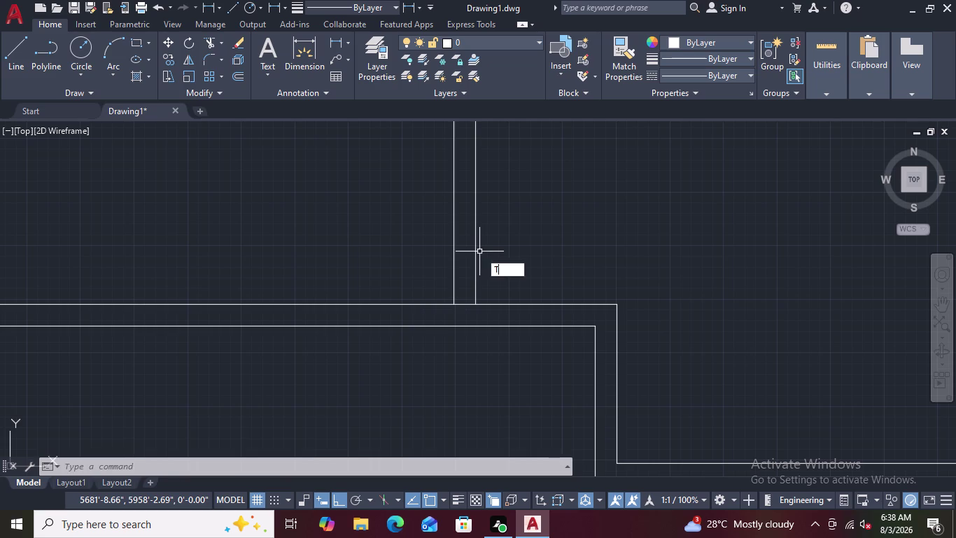
click(464, 304)
scroll(down, 3)
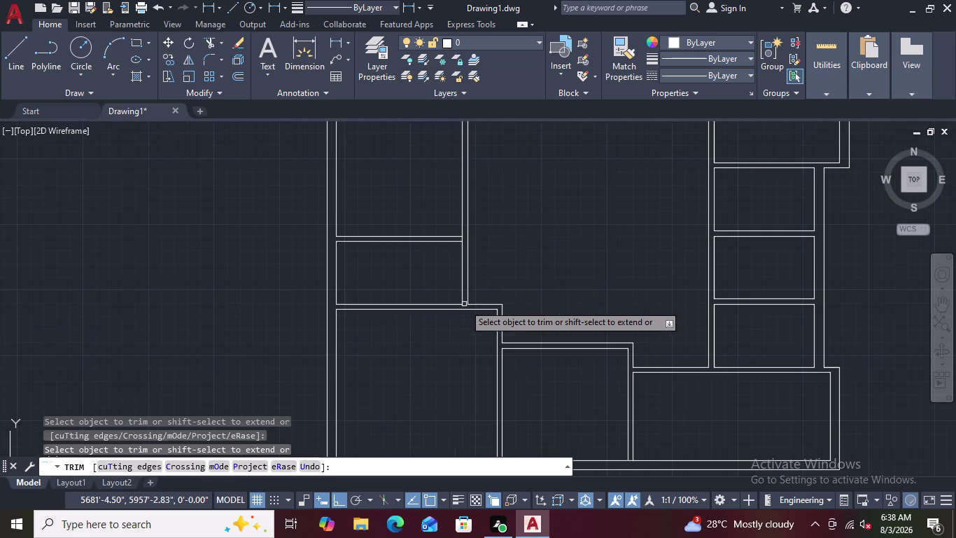
scroll(up, 3)
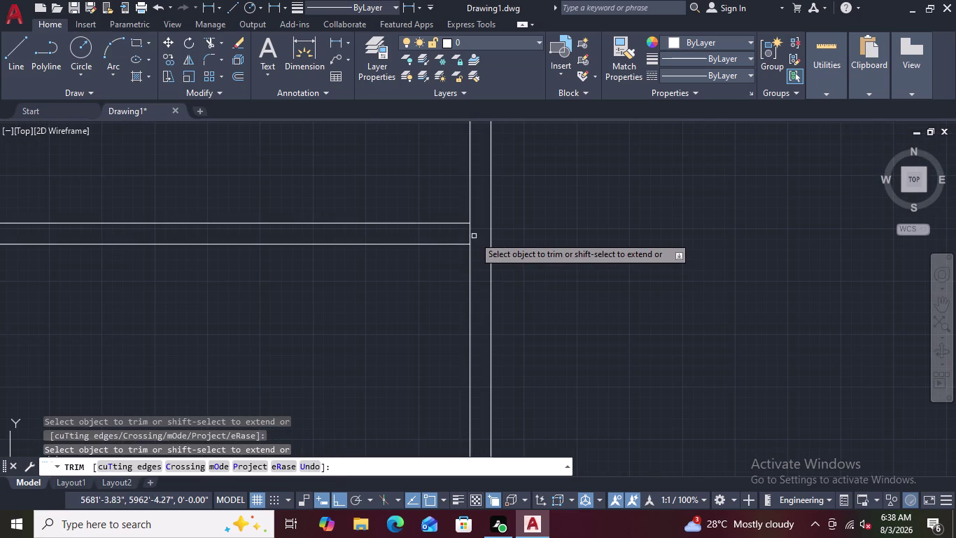
click(467, 236)
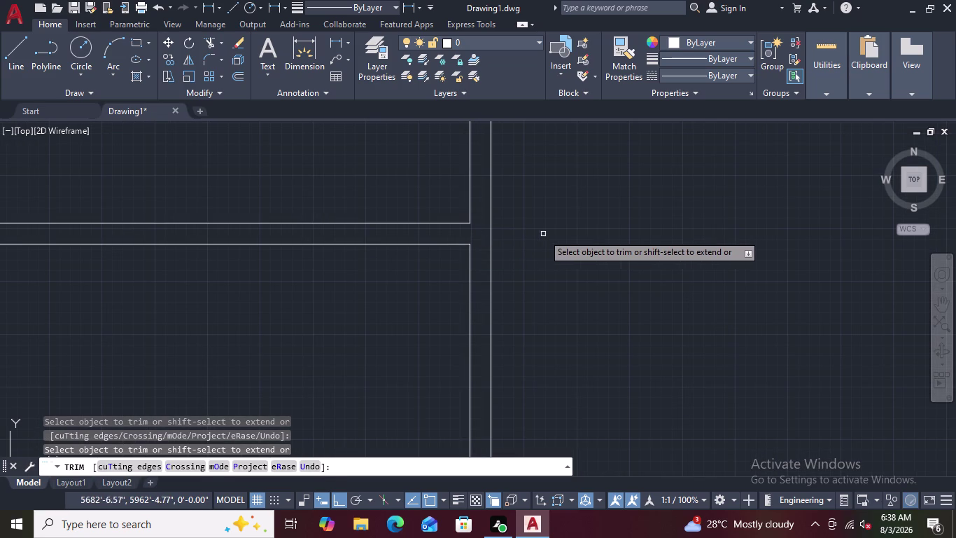
click(558, 235)
key(Escape)
Zoom in on the left room's interior partition walls.
scroll(down, 3)
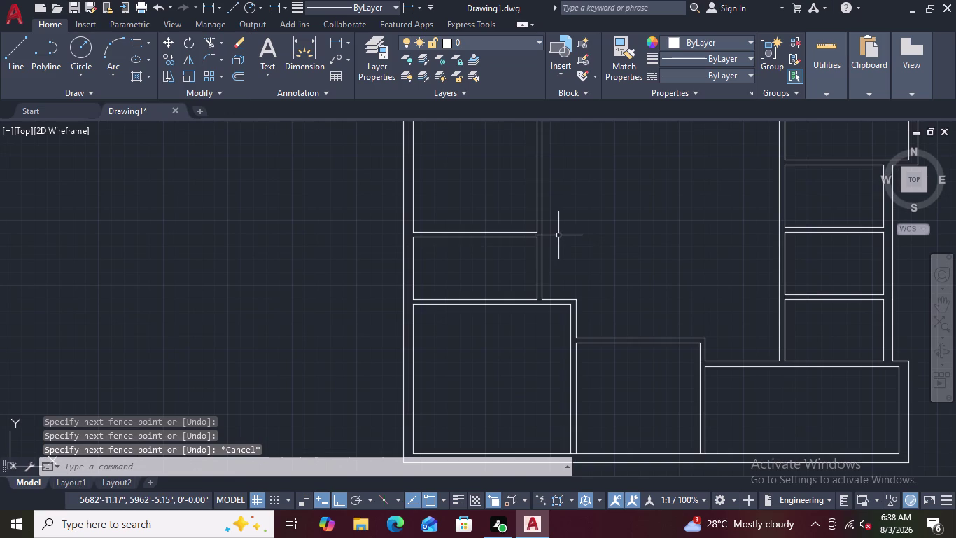
scroll(down, 3)
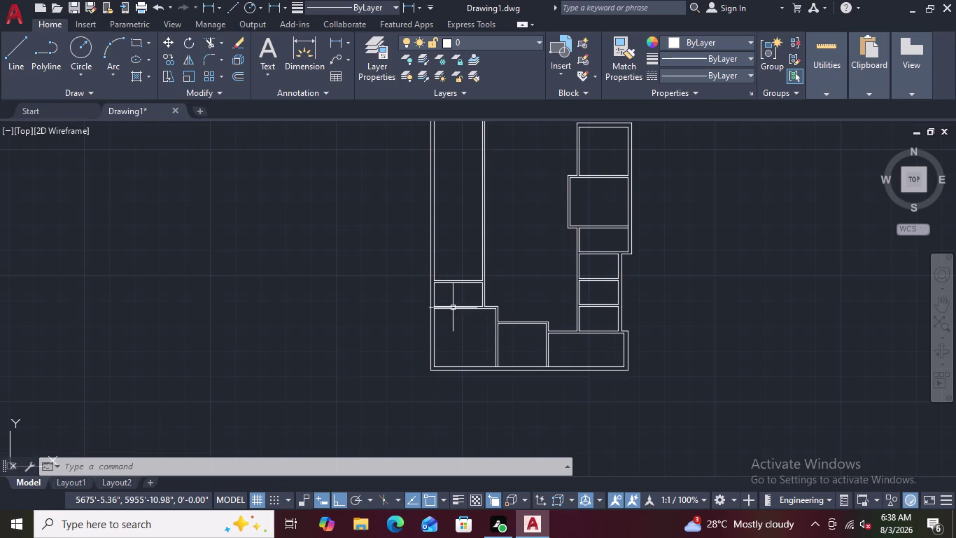
scroll(up, 3)
scroll(up, 3)
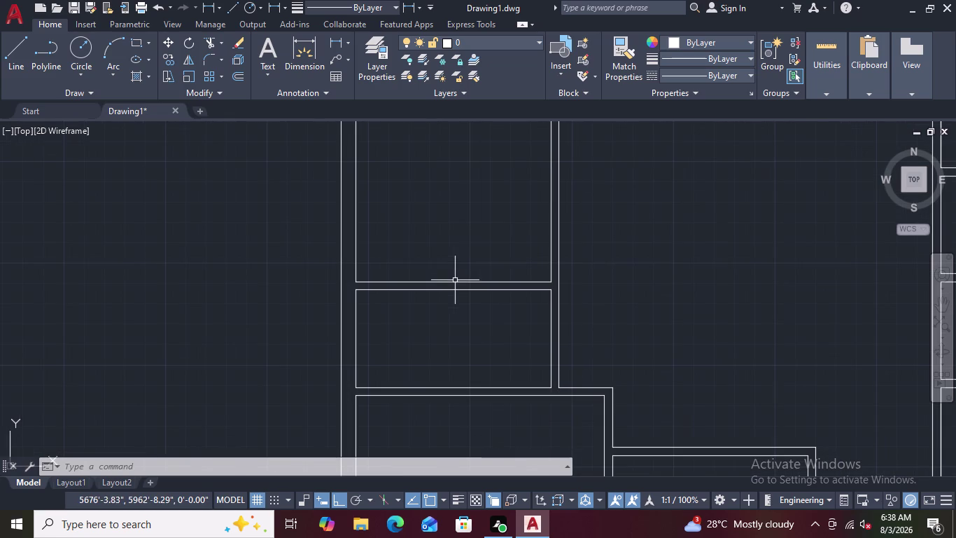
Offset the horizontal partition line by 10'.
text(O)
key(space)
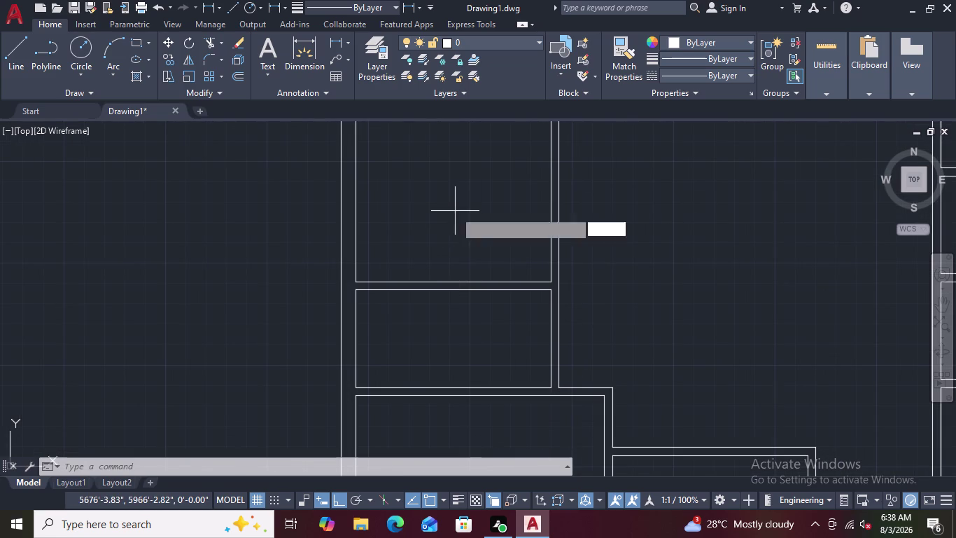
text(10)
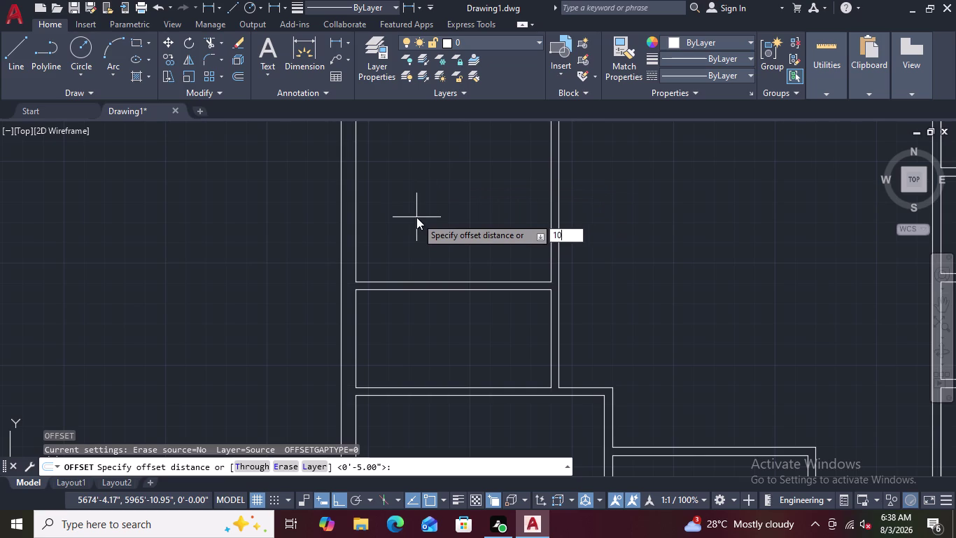
text(')
key(Return)
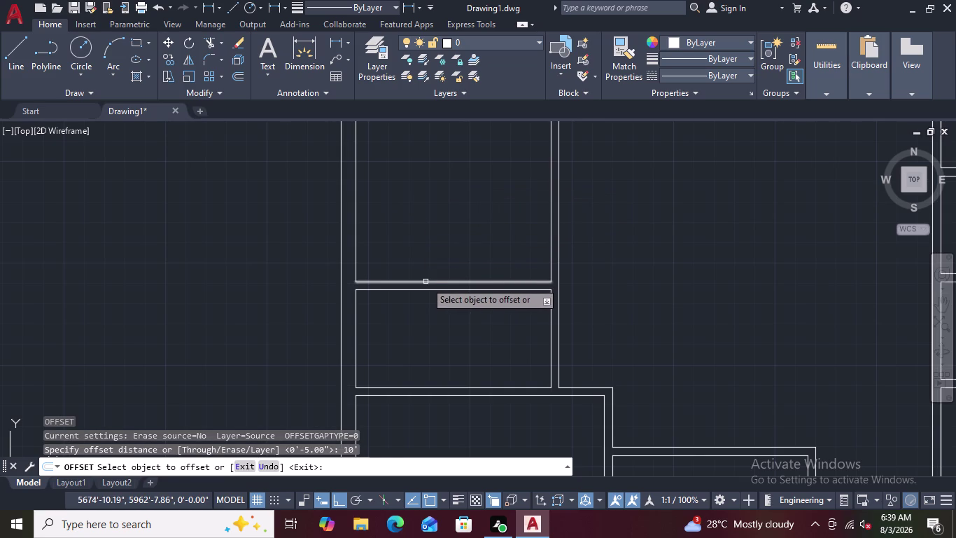
click(425, 281)
click(431, 196)
scroll(down, 3)
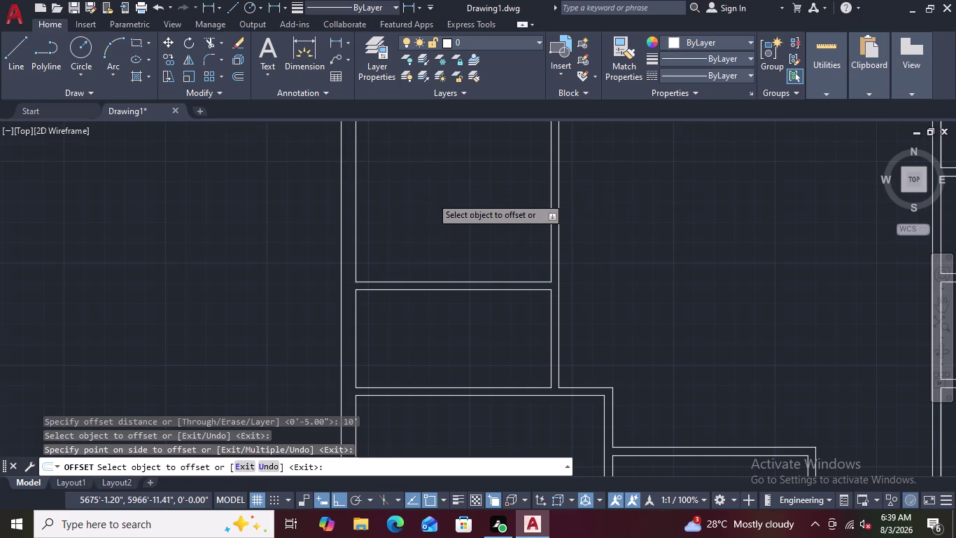
scroll(down, 3)
scroll(up, 3)
scroll(up, 3)
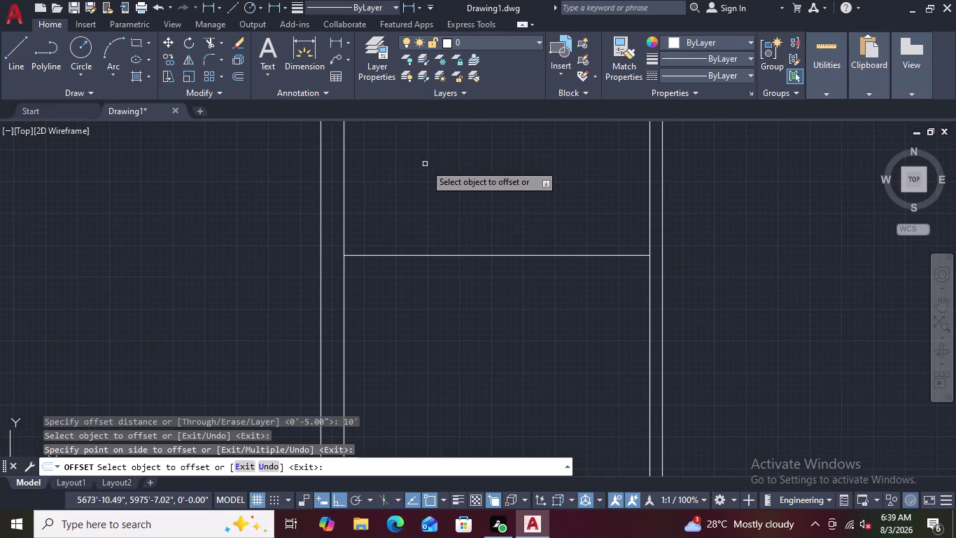
Restart OFFSET and copy the partition line 5" above itself.
key(space)
key(space)
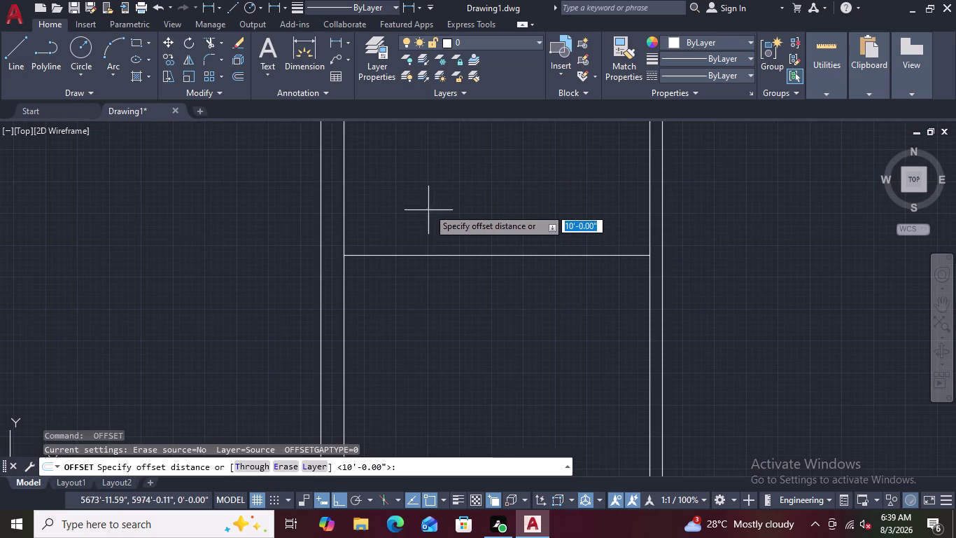
key(5)
key(shift+quotedbl)
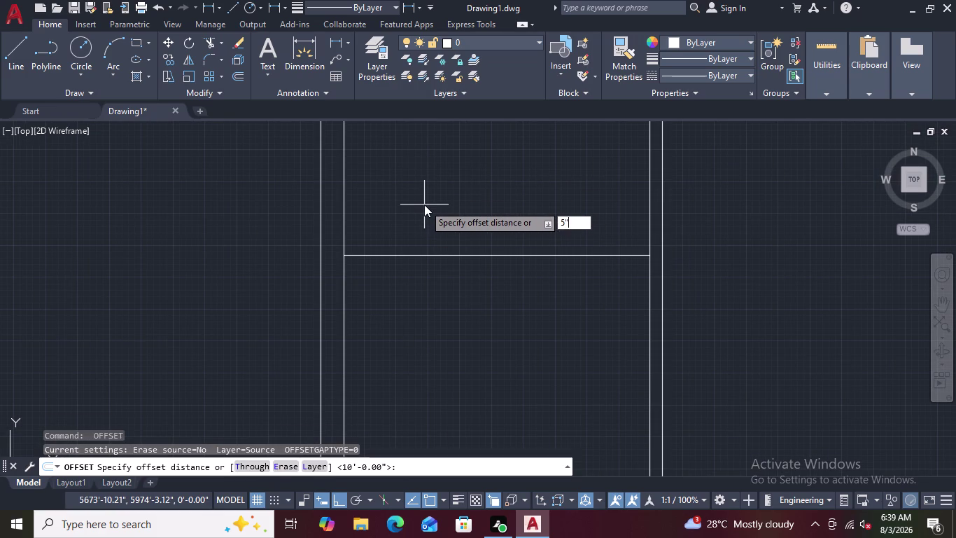
key(Return)
scroll(down, 3)
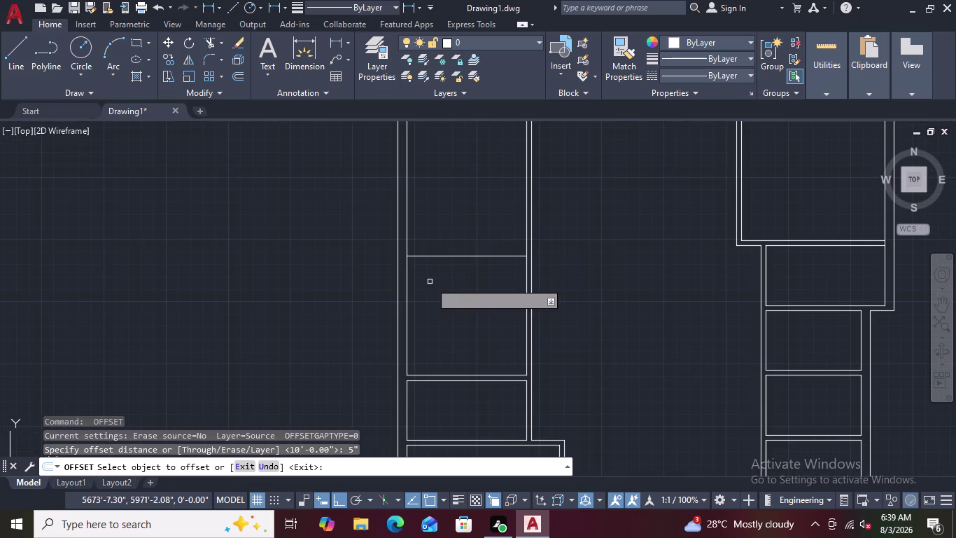
click(453, 257)
click(450, 226)
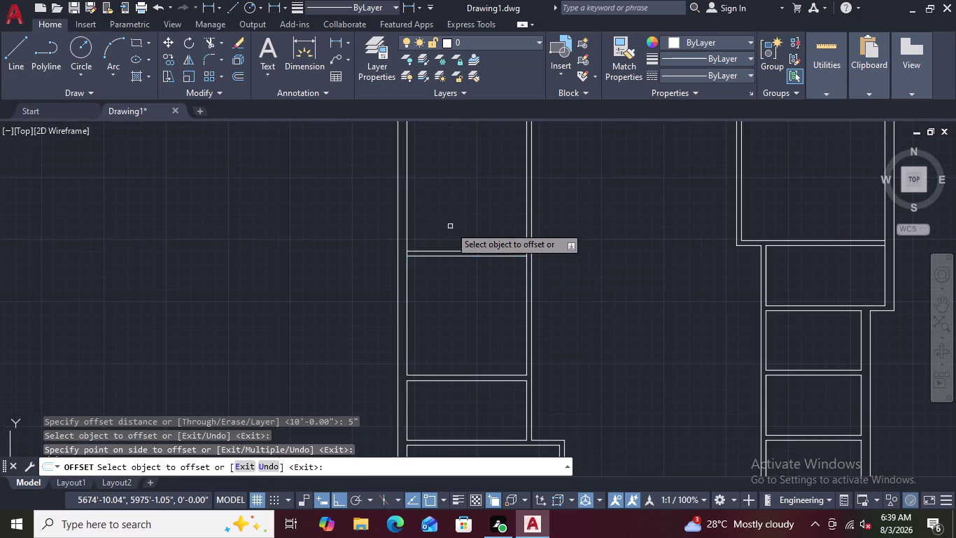
key(Escape)
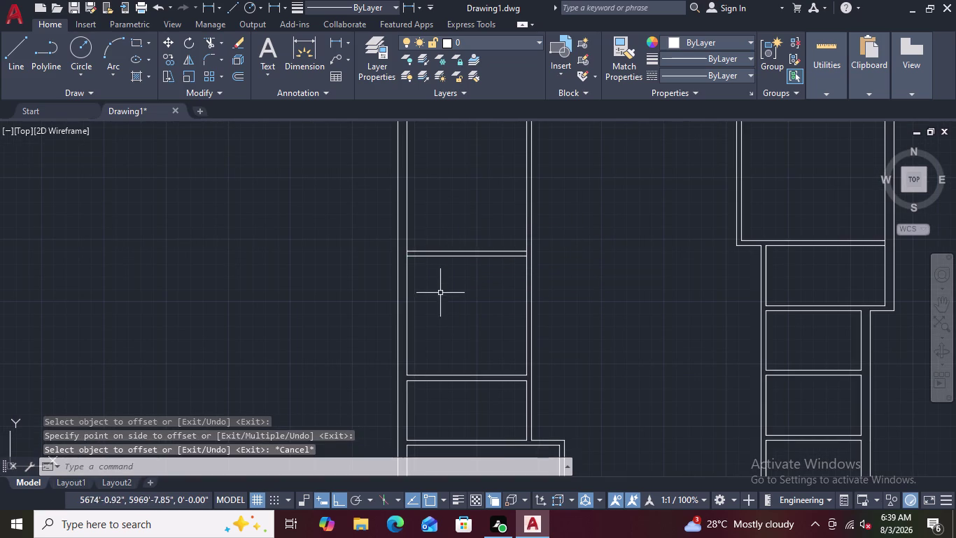
scroll(down, 3)
scroll(up, 3)
scroll(down, 3)
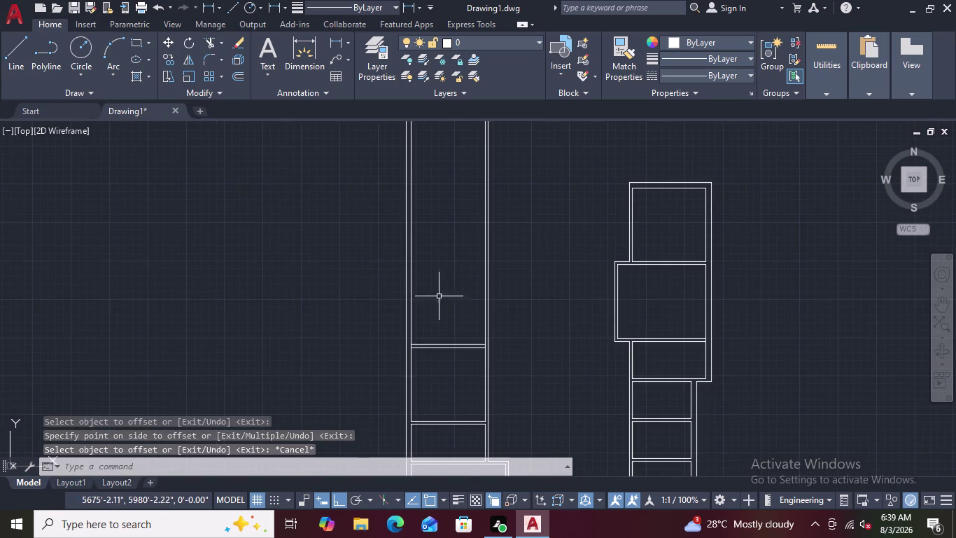
scroll(down, 3)
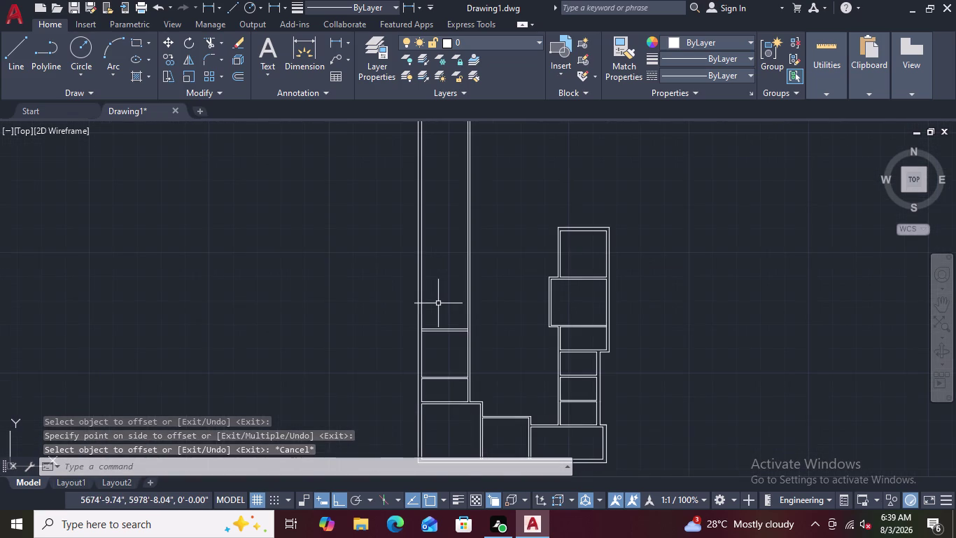